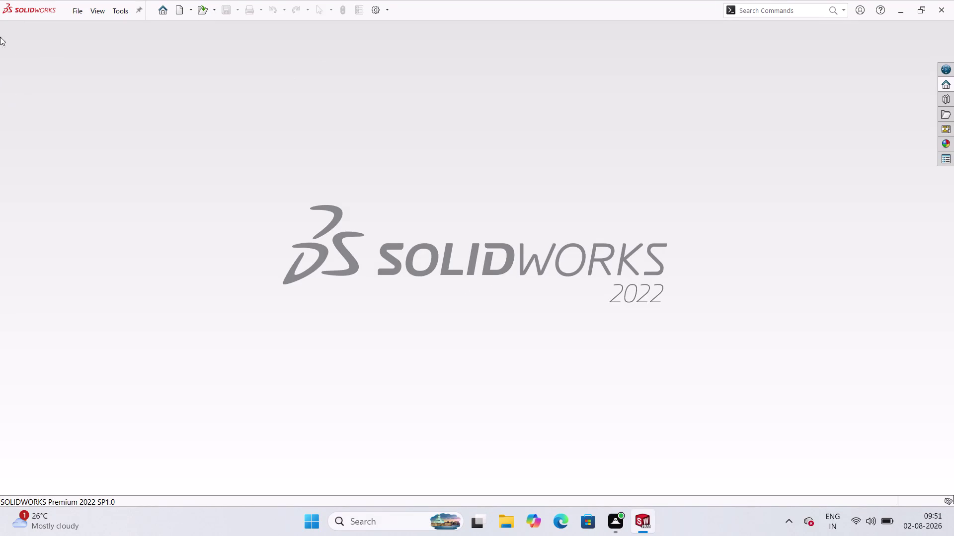
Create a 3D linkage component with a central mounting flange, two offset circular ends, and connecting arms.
Create a new blank Part document (Part3) from the Welcome dialog.
click(77, 9)
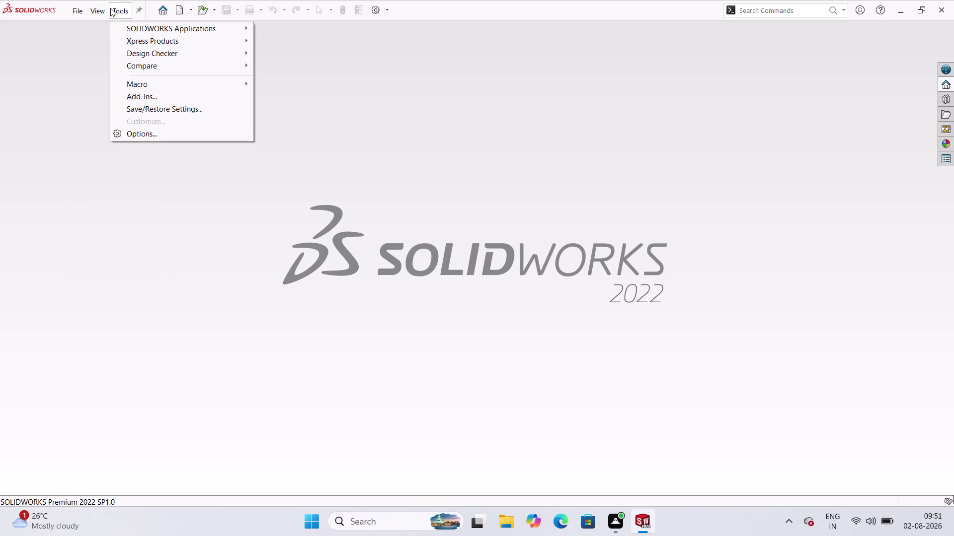
click(169, 12)
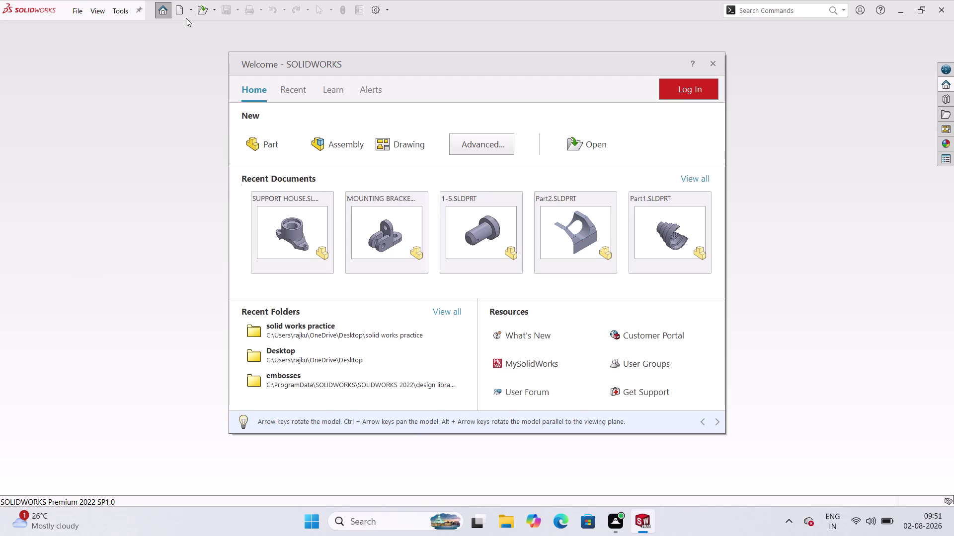
click(181, 11)
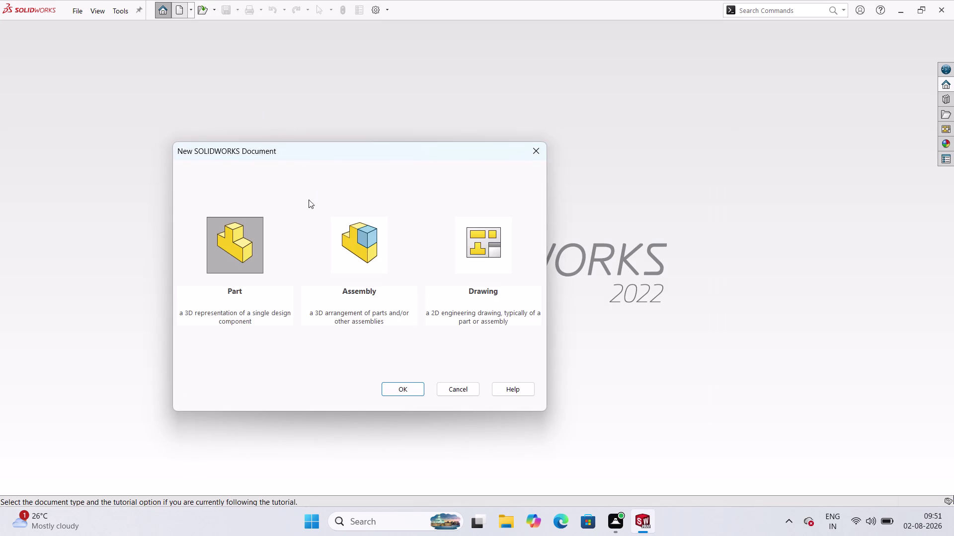
click(239, 240)
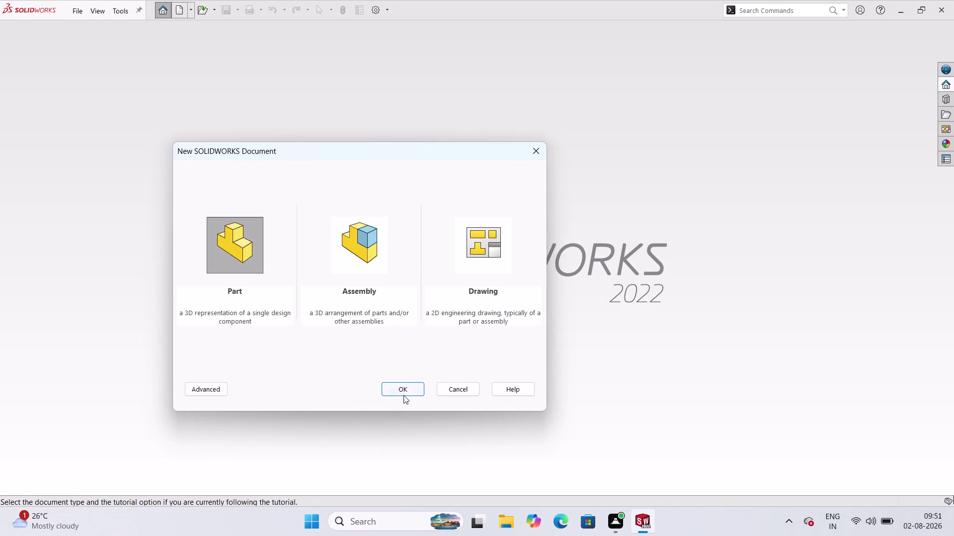
click(405, 391)
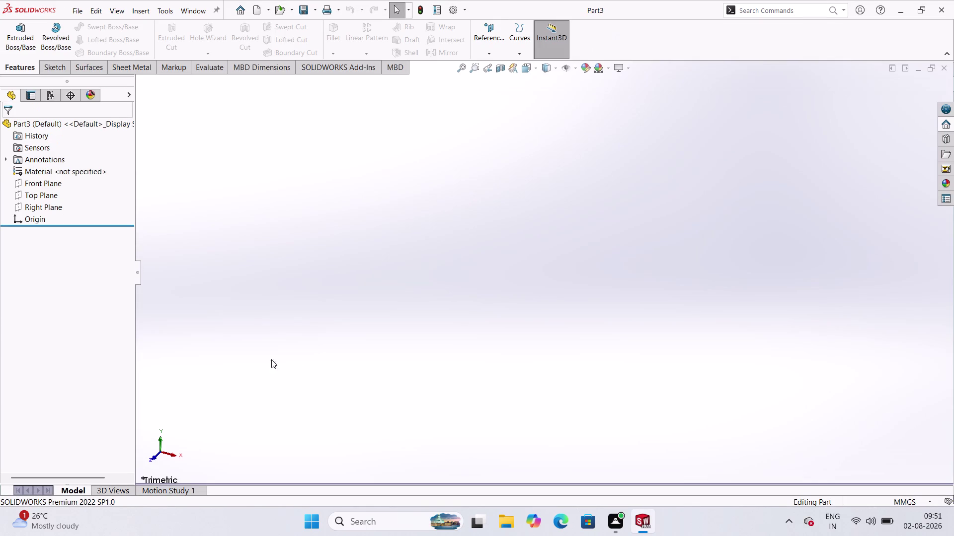
Start Sketch1 on the Top Plane of Part3.
click(53, 72)
click(8, 42)
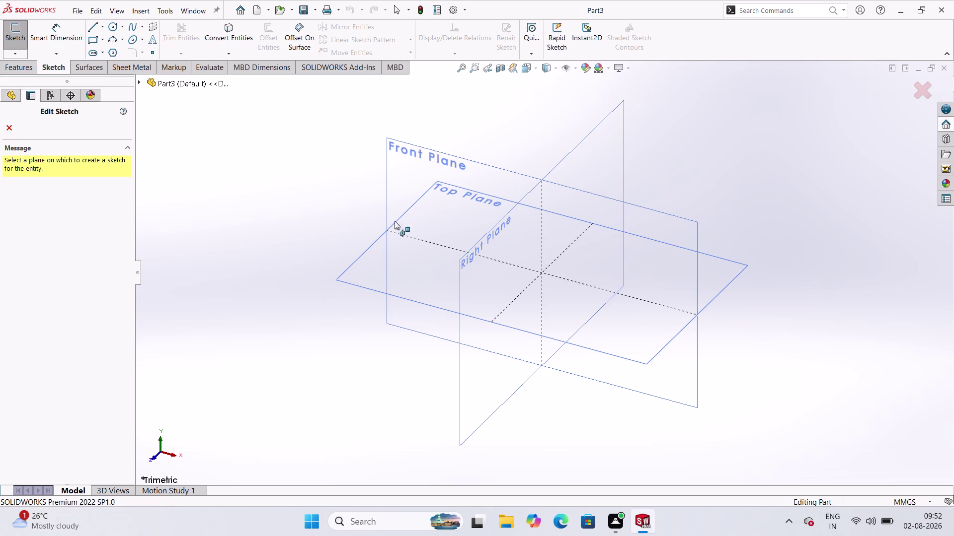
click(422, 276)
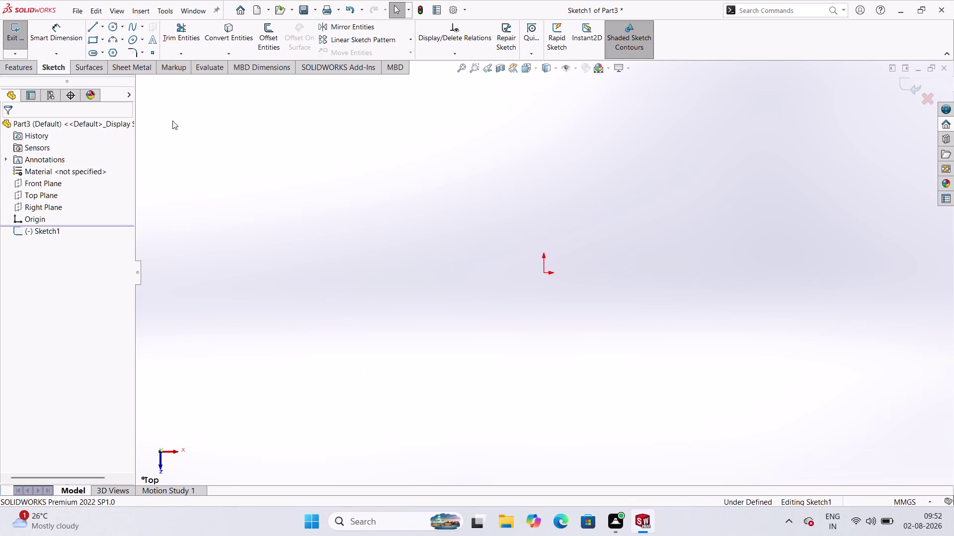
click(102, 27)
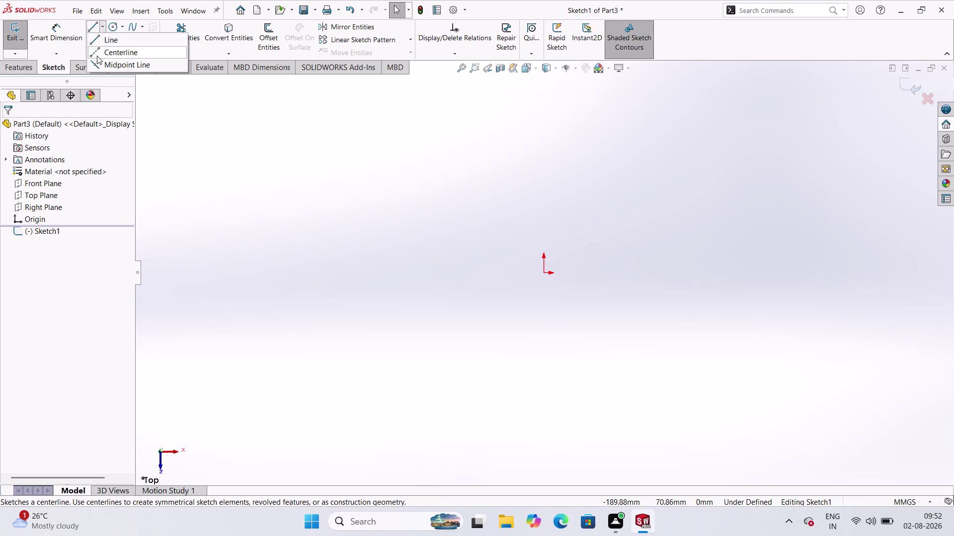
Draw a horizontal centerline through the origin.
click(97, 56)
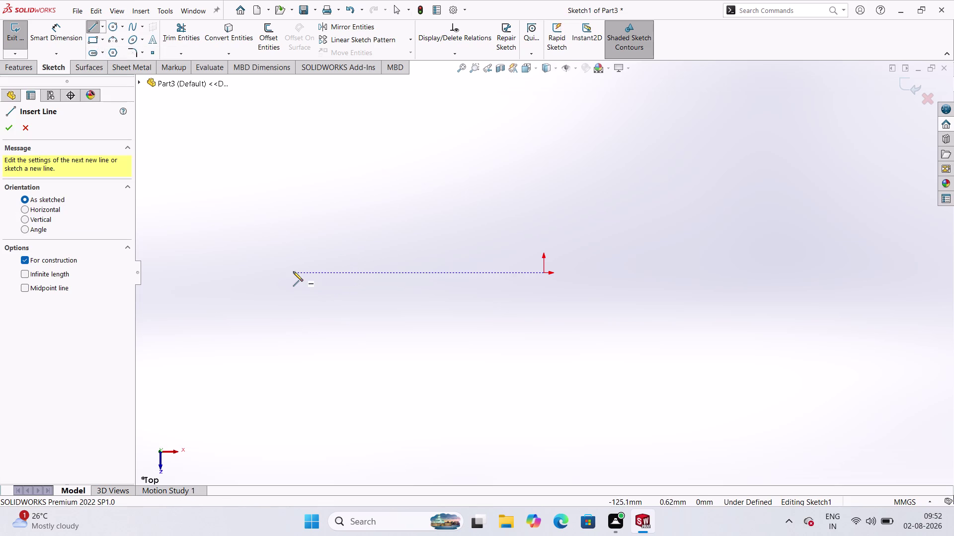
click(292, 272)
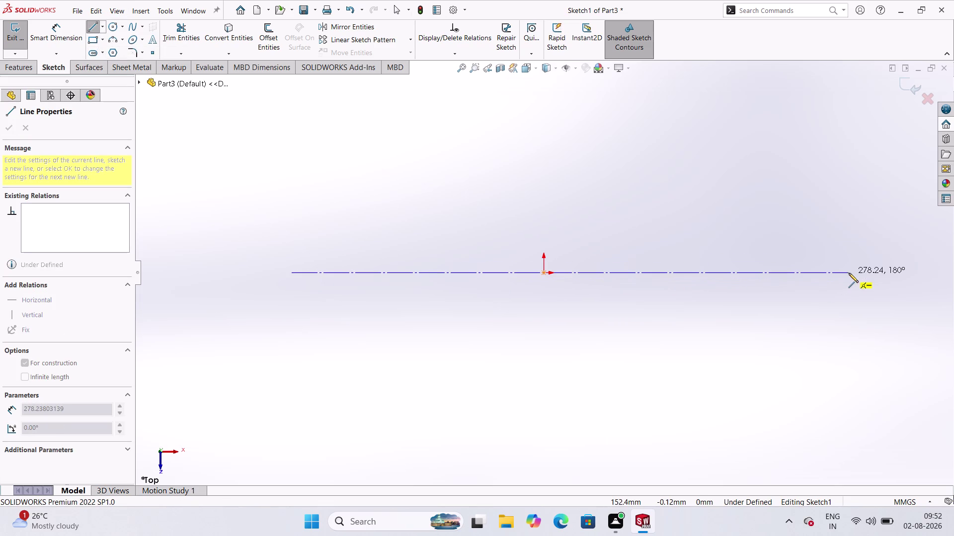
click(850, 273)
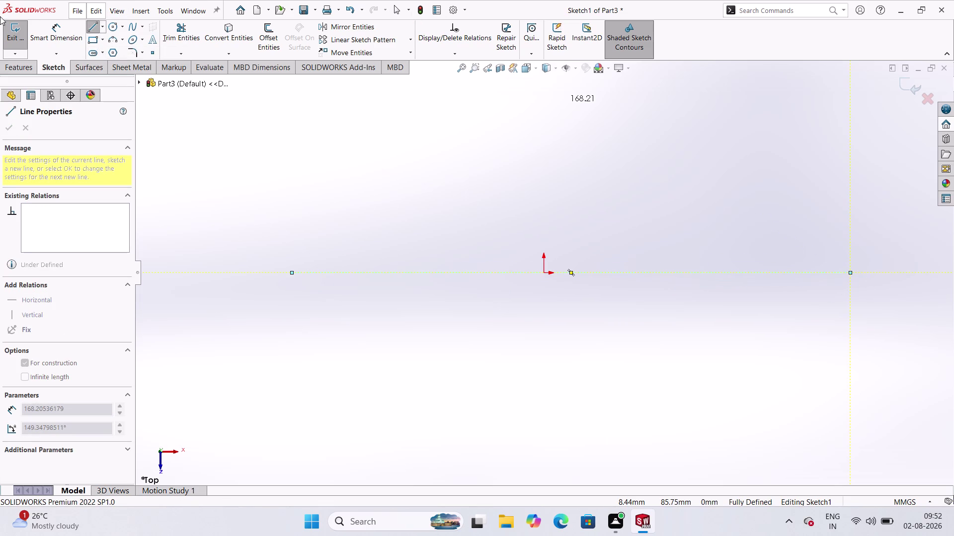
click(103, 23)
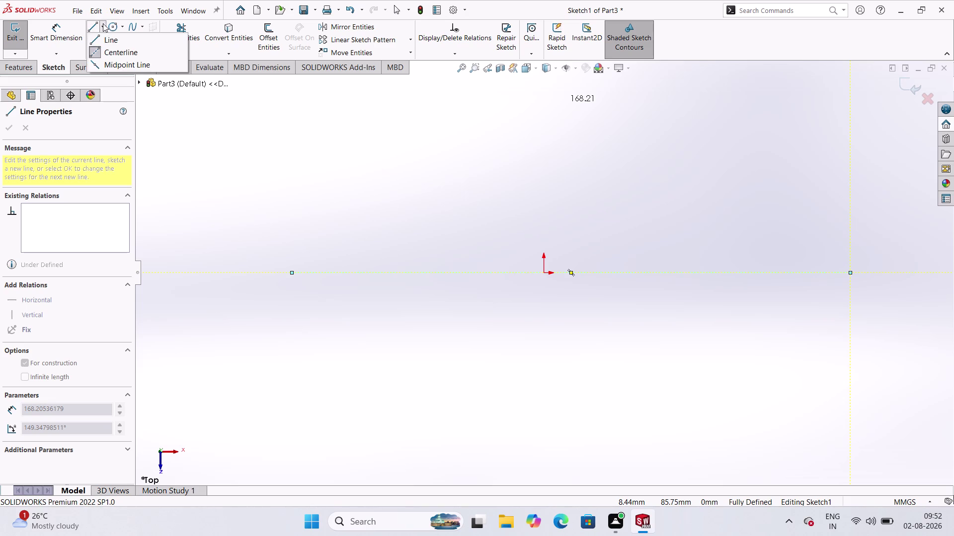
click(103, 47)
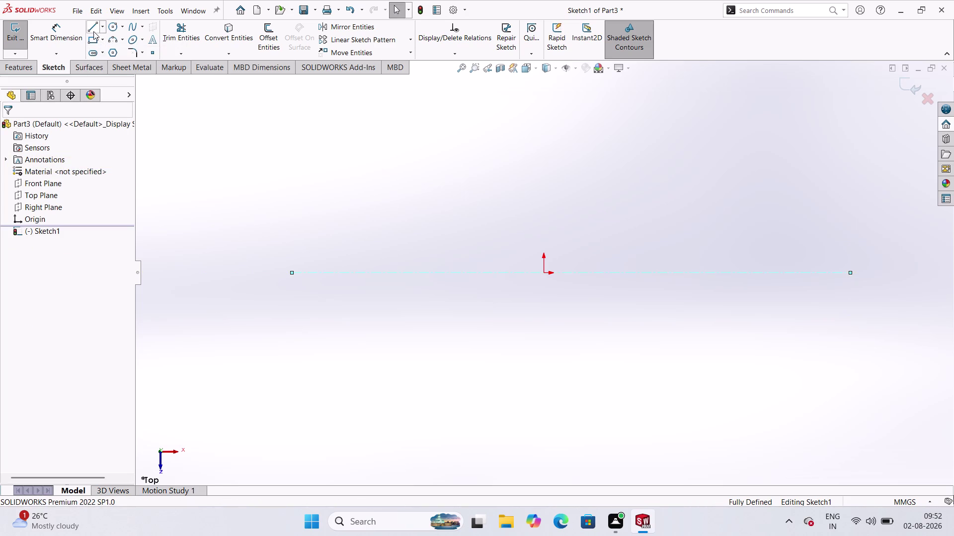
Draw a vertical centerline through the origin, crossing the horizontal one.
click(101, 26)
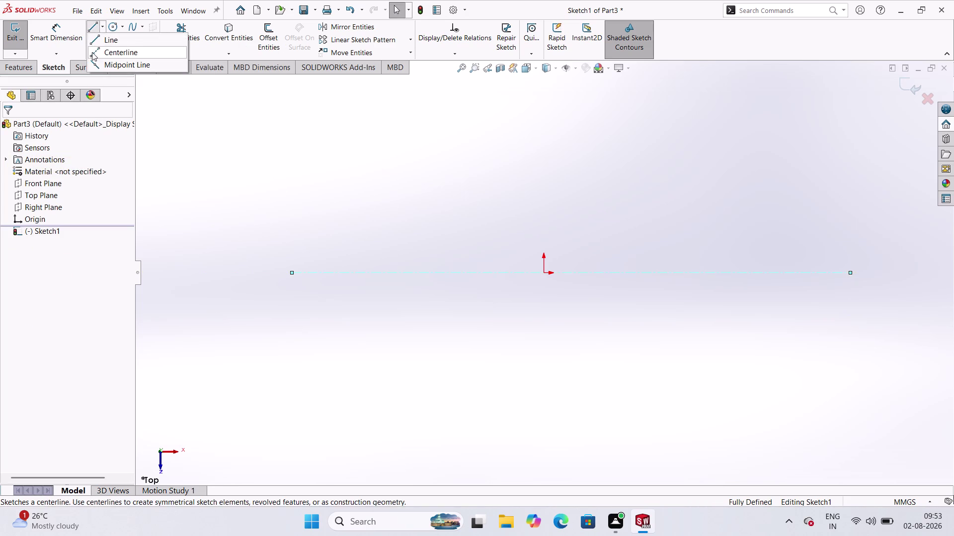
click(92, 52)
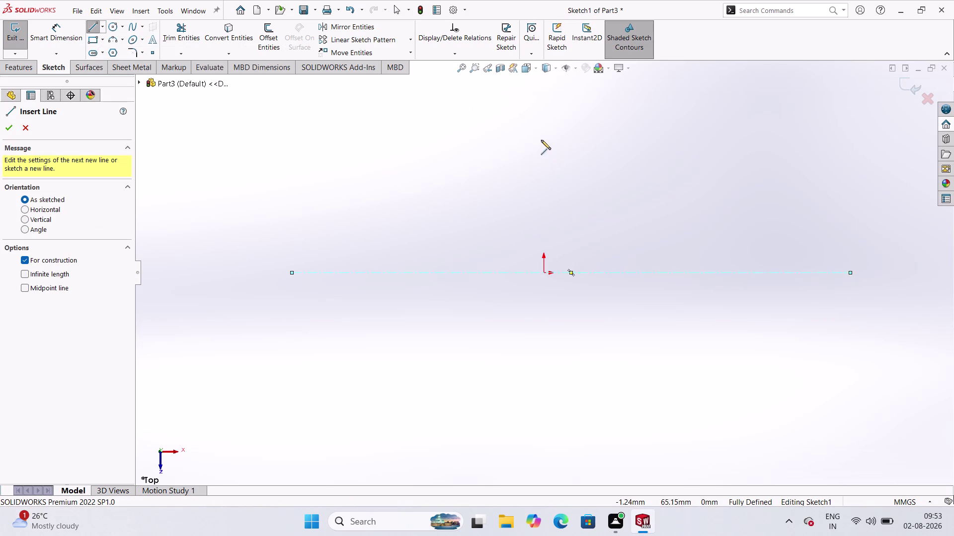
scroll(up, 3)
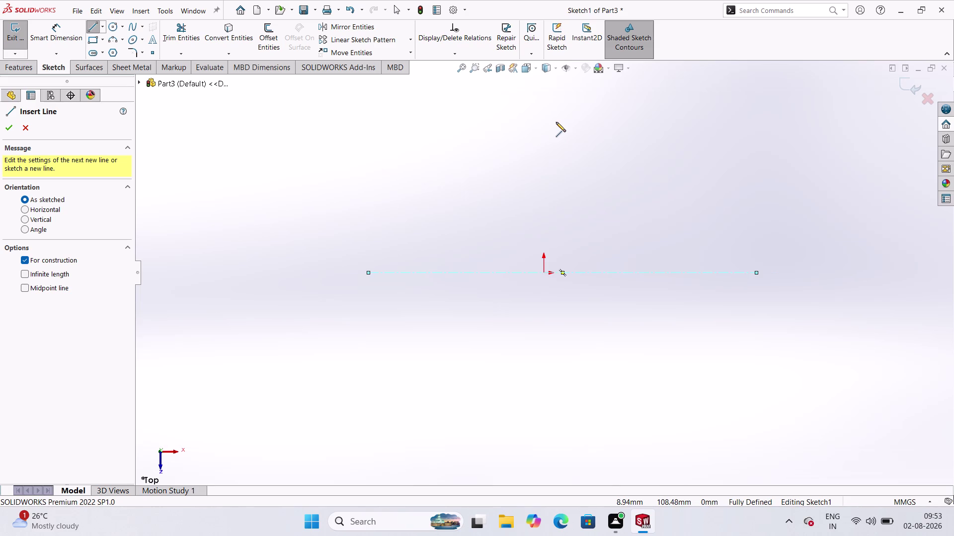
click(545, 124)
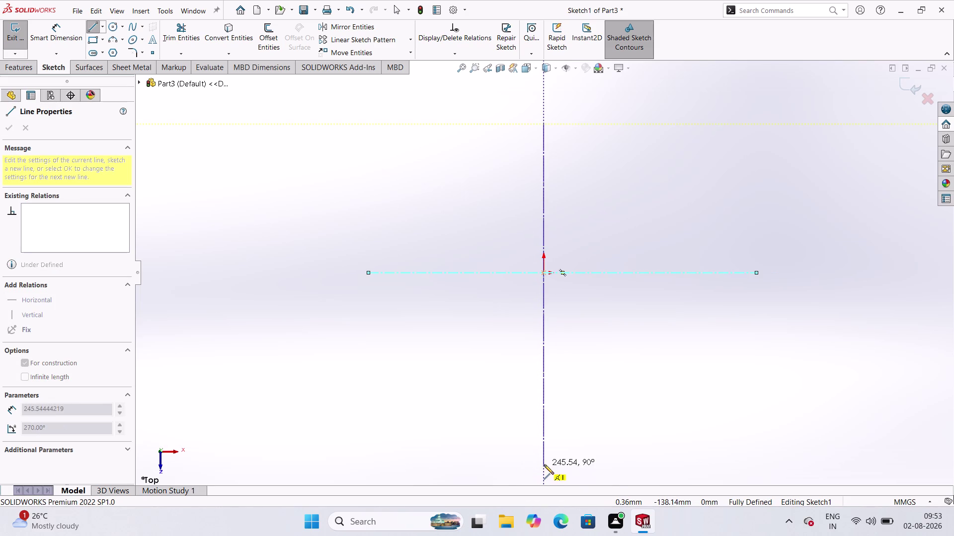
click(544, 446)
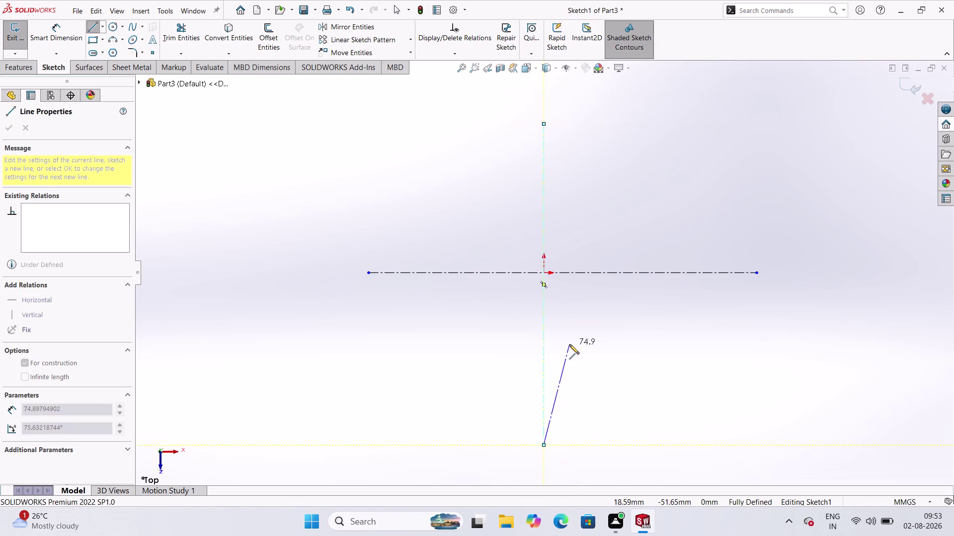
key(Escape)
scroll(down, 3)
scroll(down, 3)
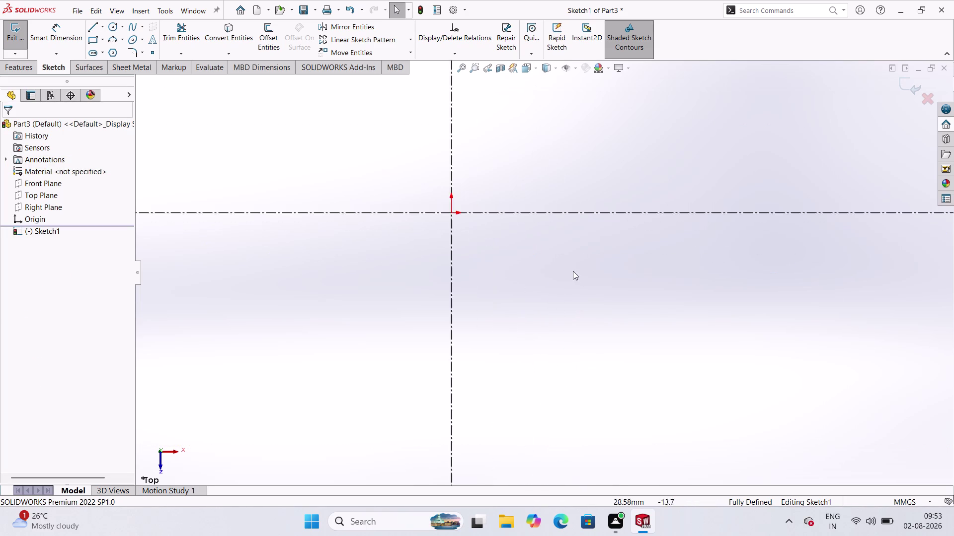
scroll(up, 3)
scroll(down, 3)
scroll(up, 3)
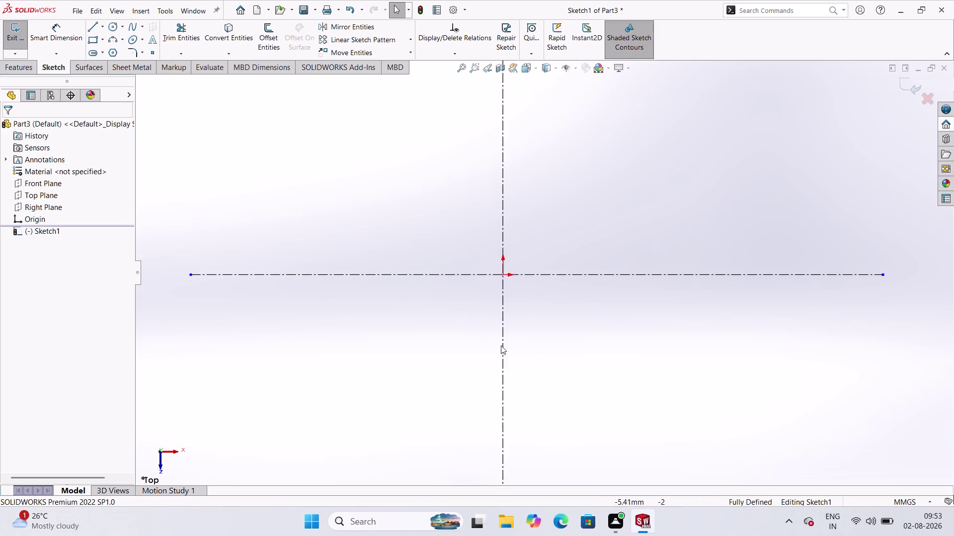
scroll(up, 3)
scroll(down, 3)
scroll(up, 3)
scroll(down, 3)
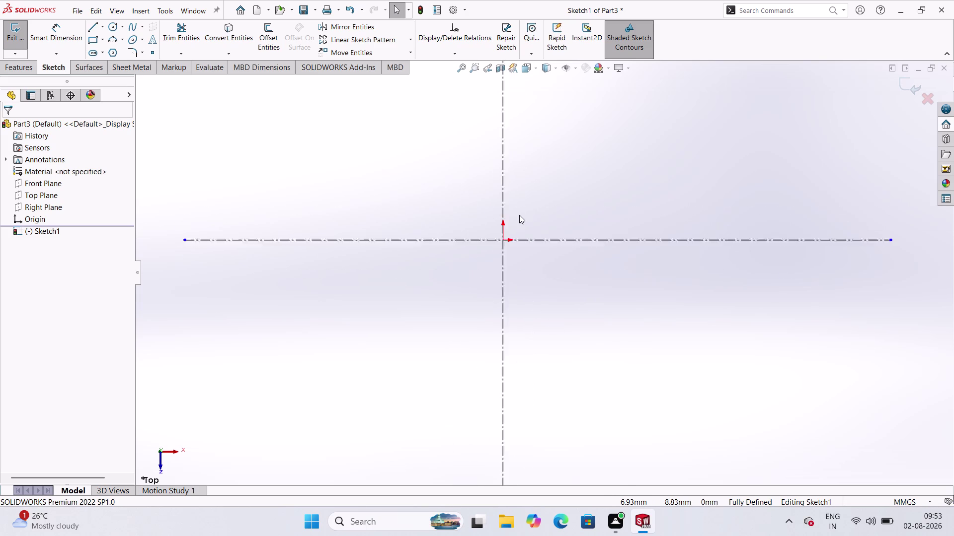
scroll(down, 3)
scroll(up, 3)
scroll(up, 3)
scroll(down, 3)
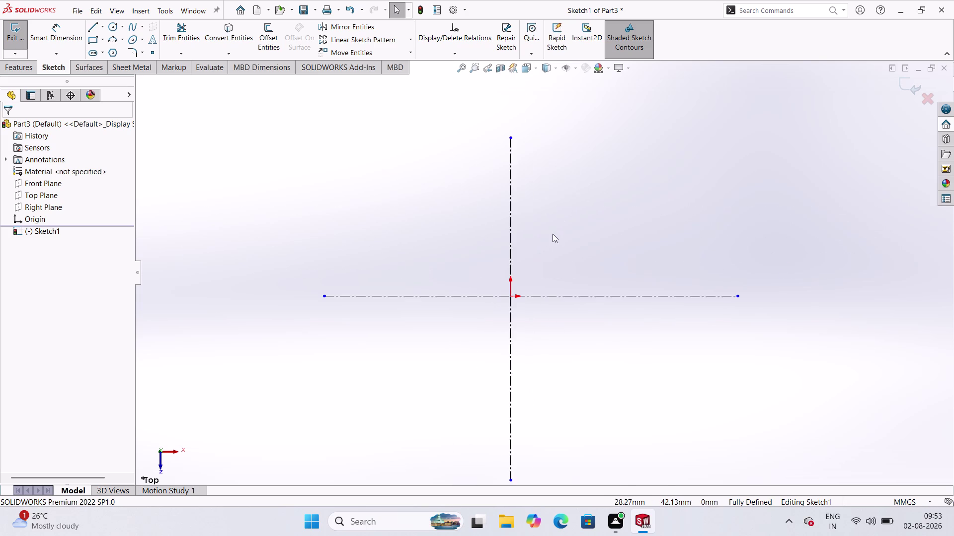
scroll(down, 3)
scroll(up, 3)
scroll(down, 3)
scroll(up, 3)
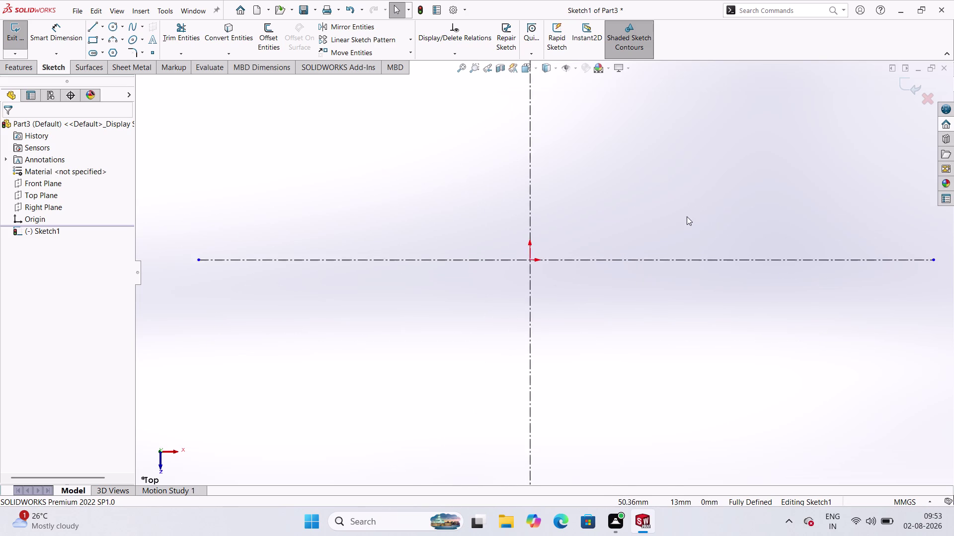
scroll(down, 3)
scroll(up, 3)
scroll(down, 3)
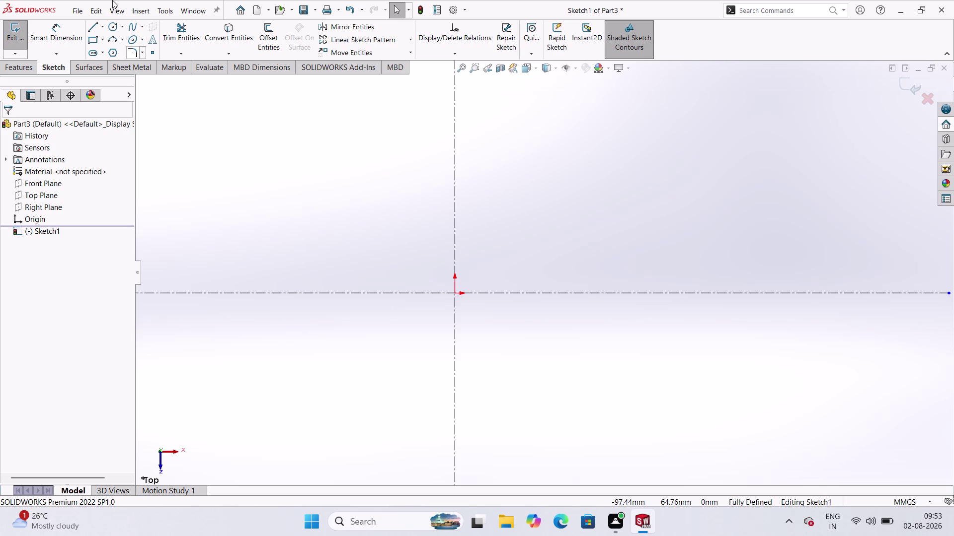
click(114, 30)
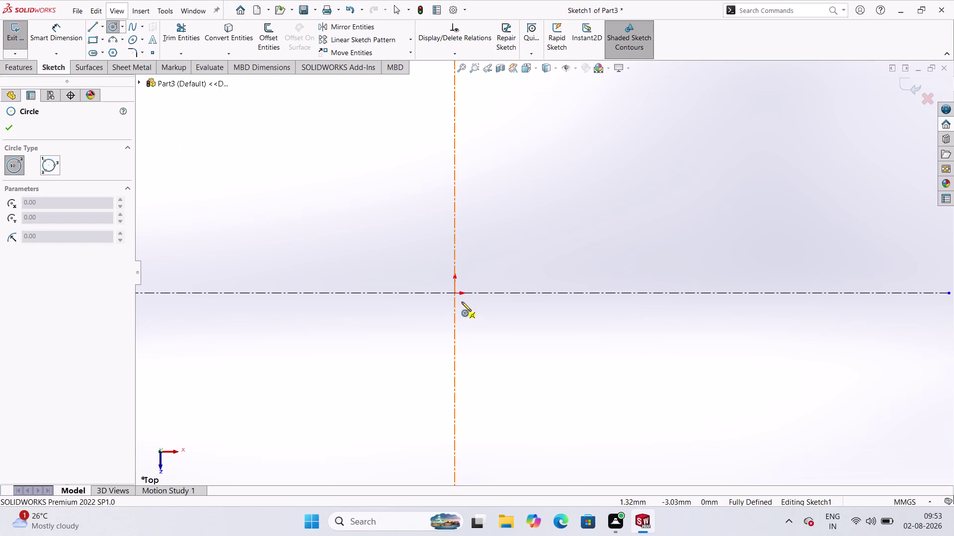
Draw a circle centred on the origin and dimension it to Ø100 mm.
click(453, 294)
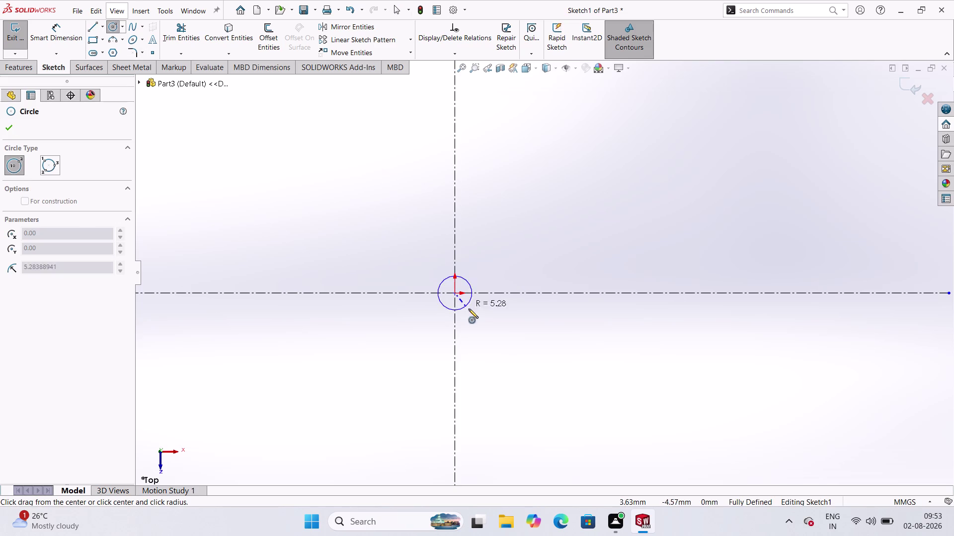
click(498, 352)
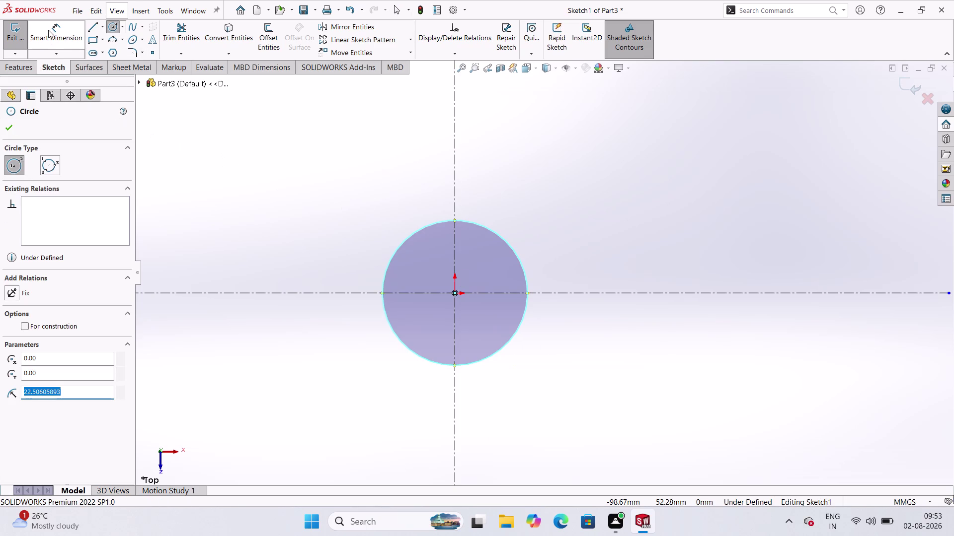
click(63, 41)
click(510, 341)
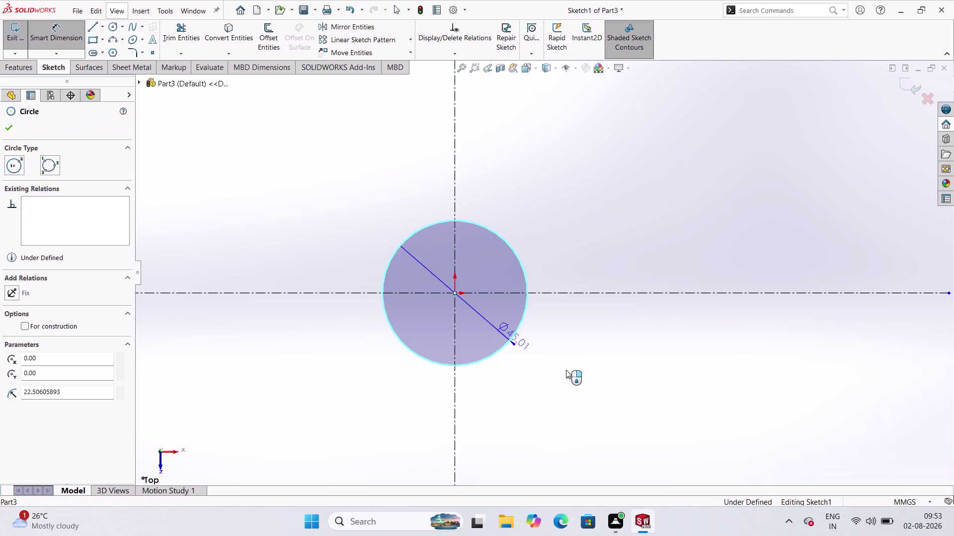
click(626, 403)
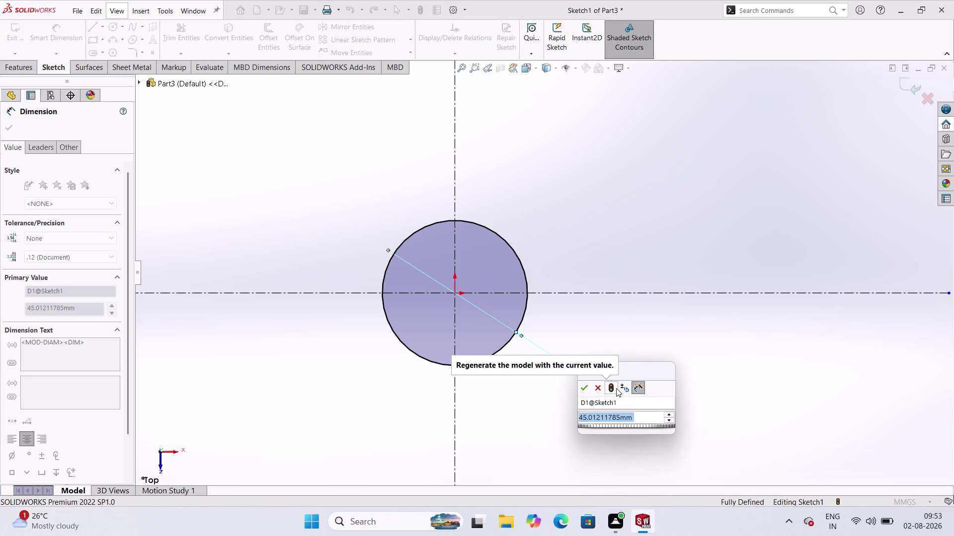
text(100)
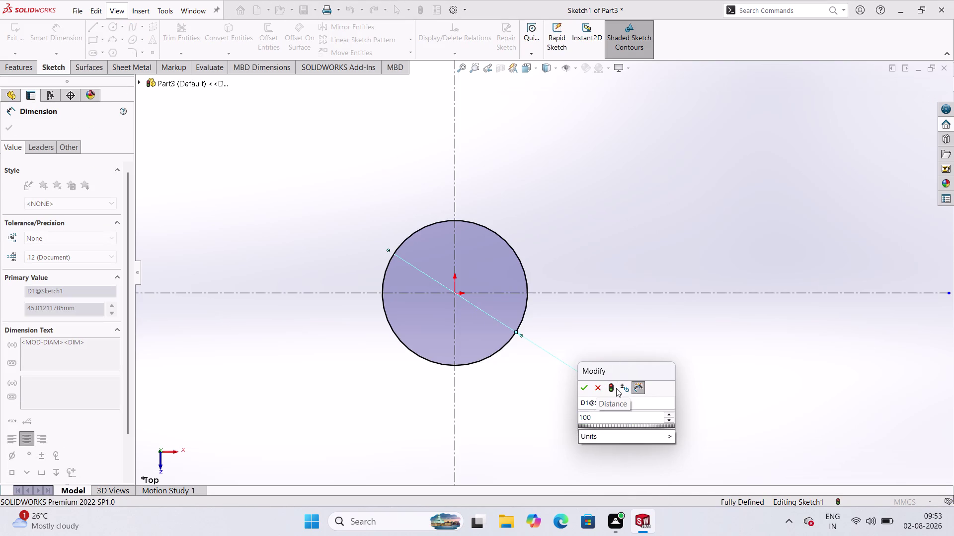
key(Return)
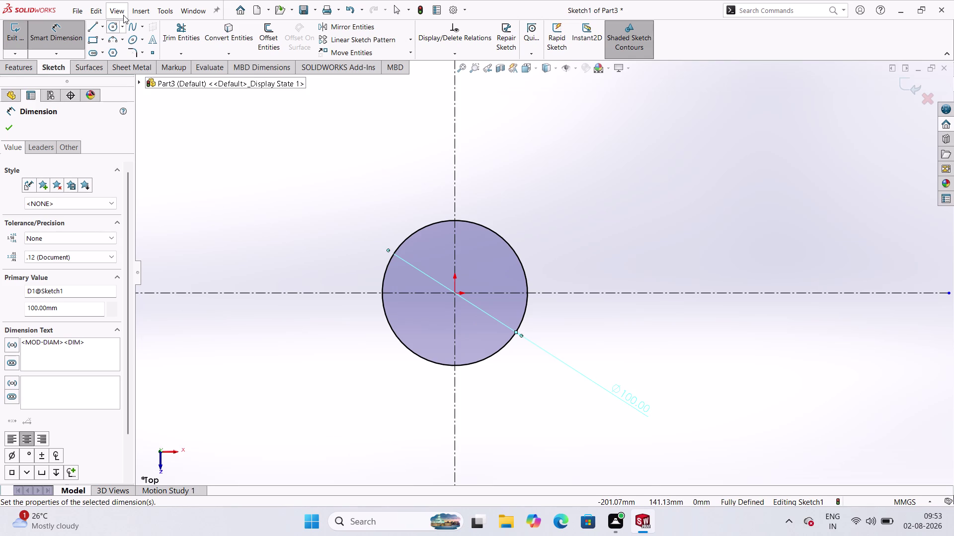
scroll(up, 3)
scroll(down, 3)
scroll(down, 3)
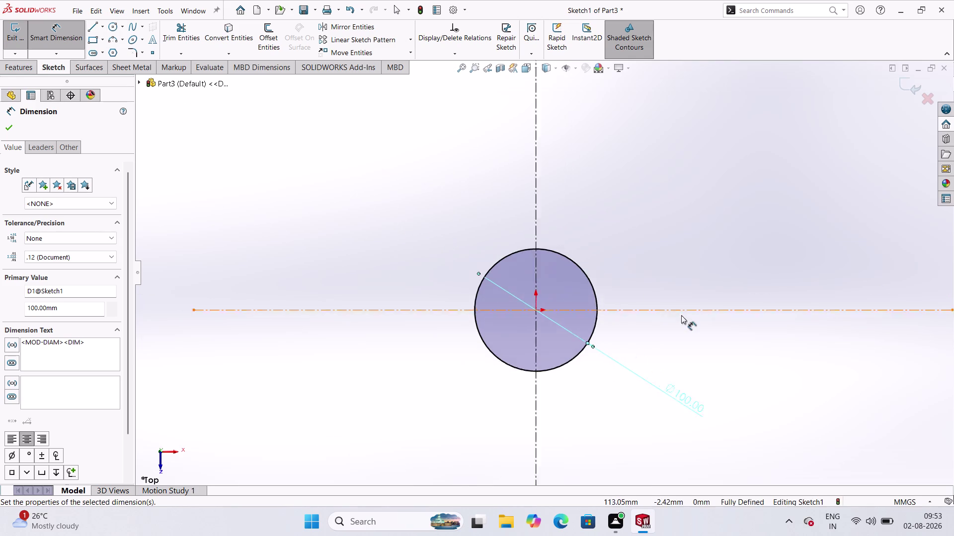
scroll(down, 3)
scroll(up, 3)
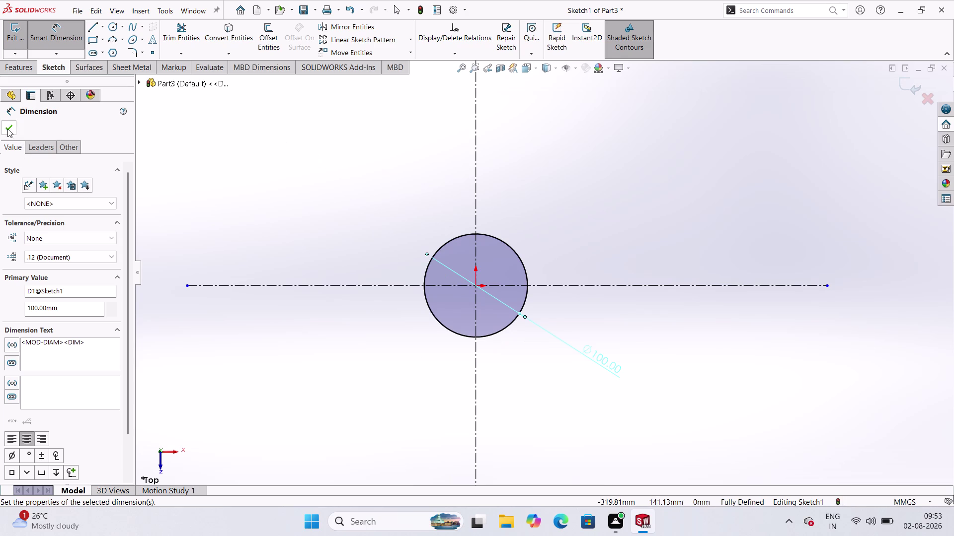
click(111, 28)
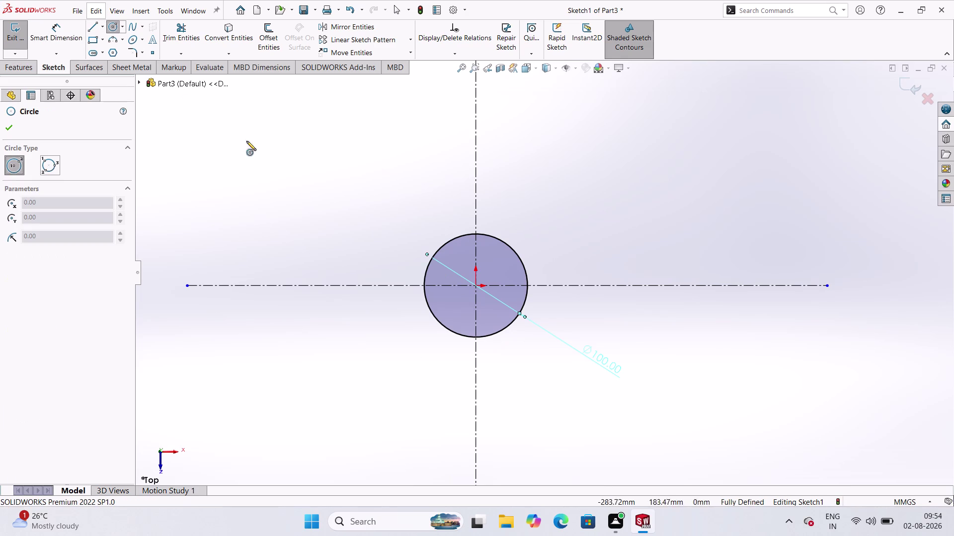
Draw a second circle at the origin and dimension it to Ø80 mm.
scroll(down, 3)
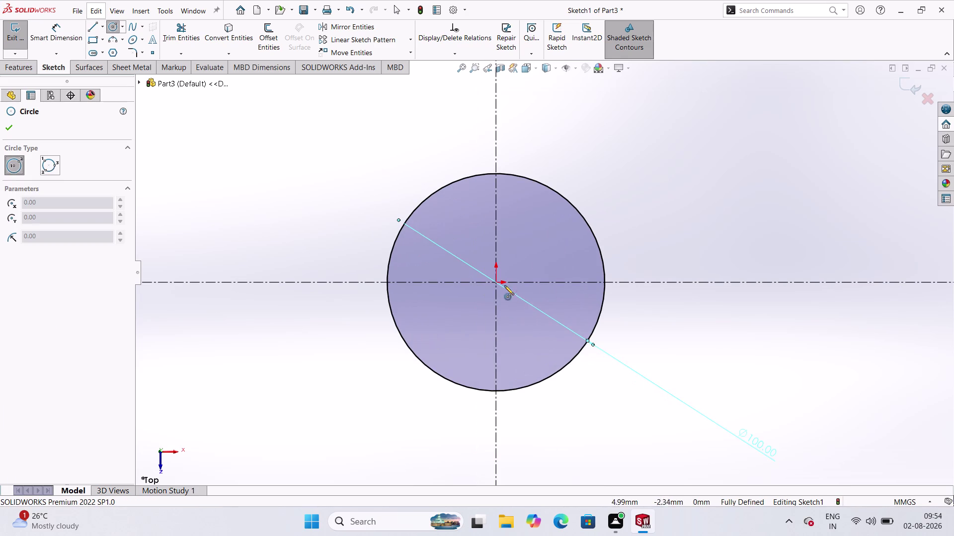
click(497, 283)
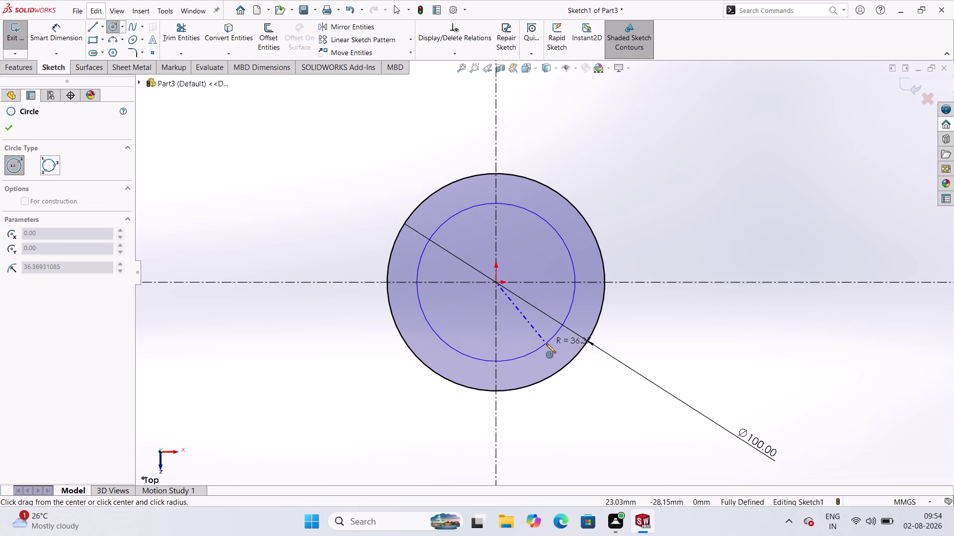
click(542, 339)
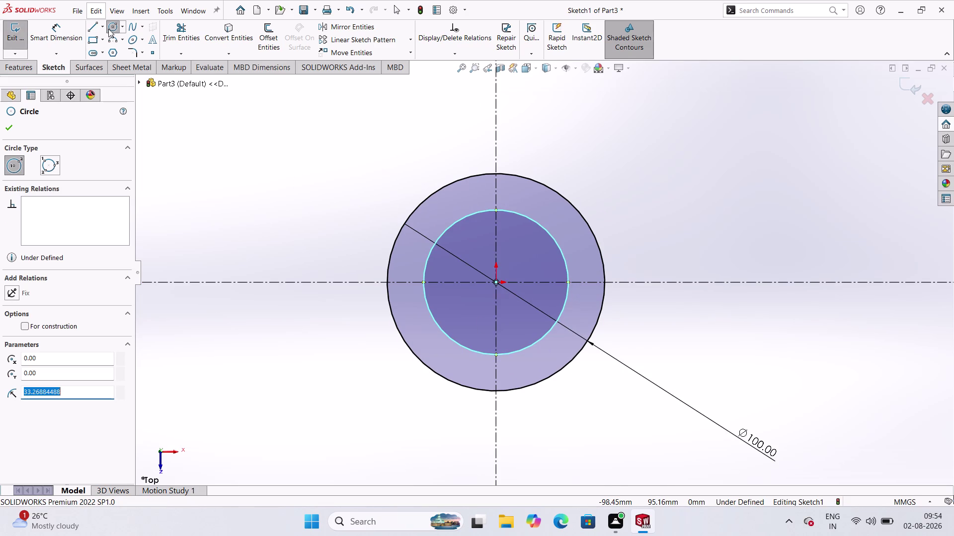
click(65, 36)
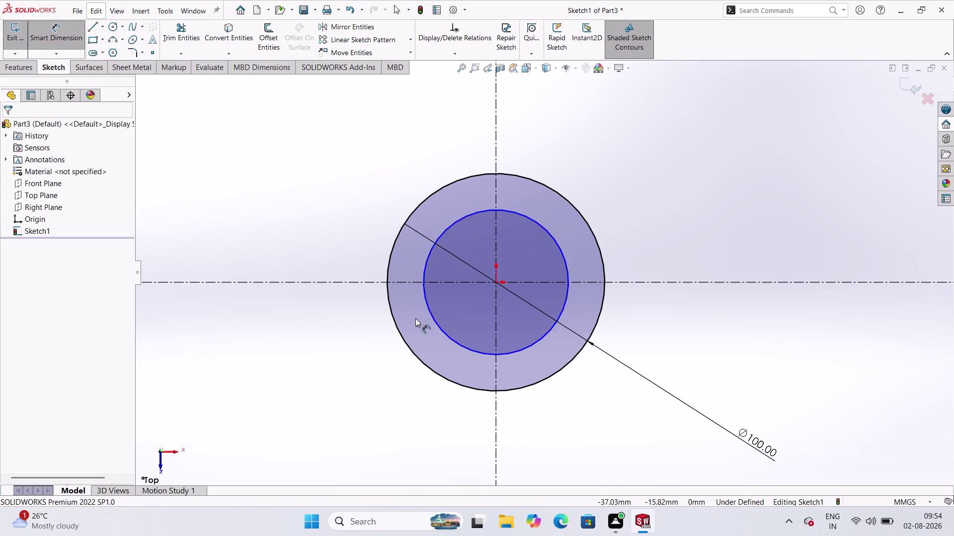
click(450, 341)
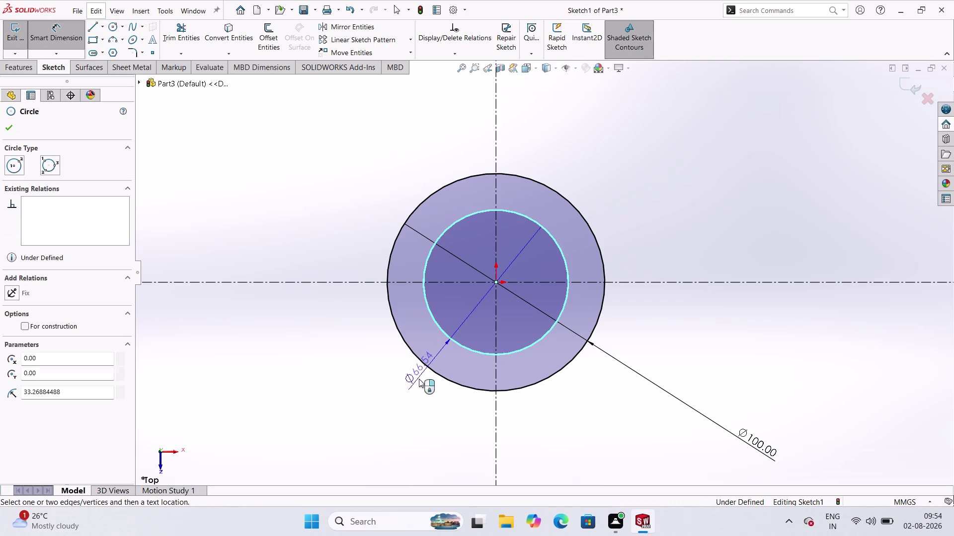
click(405, 393)
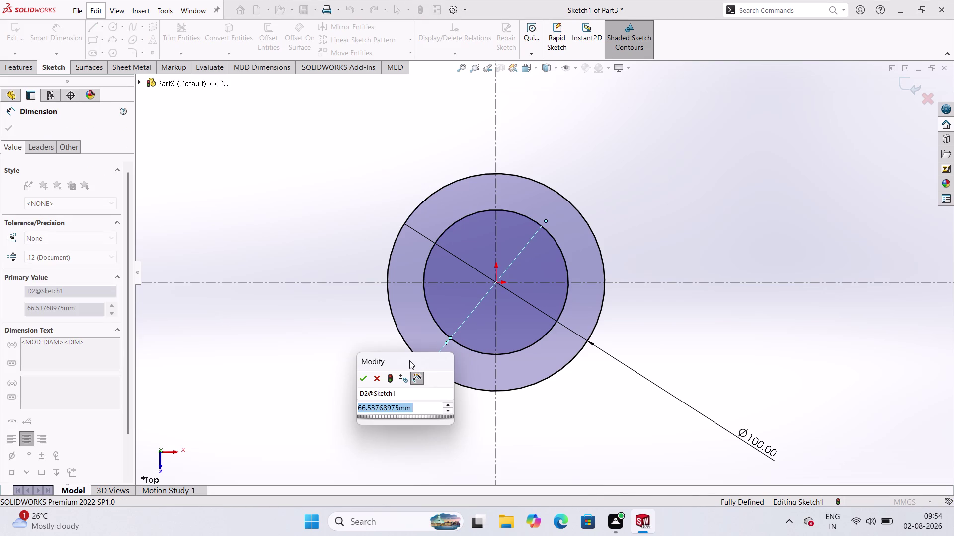
text(80)
key(Return)
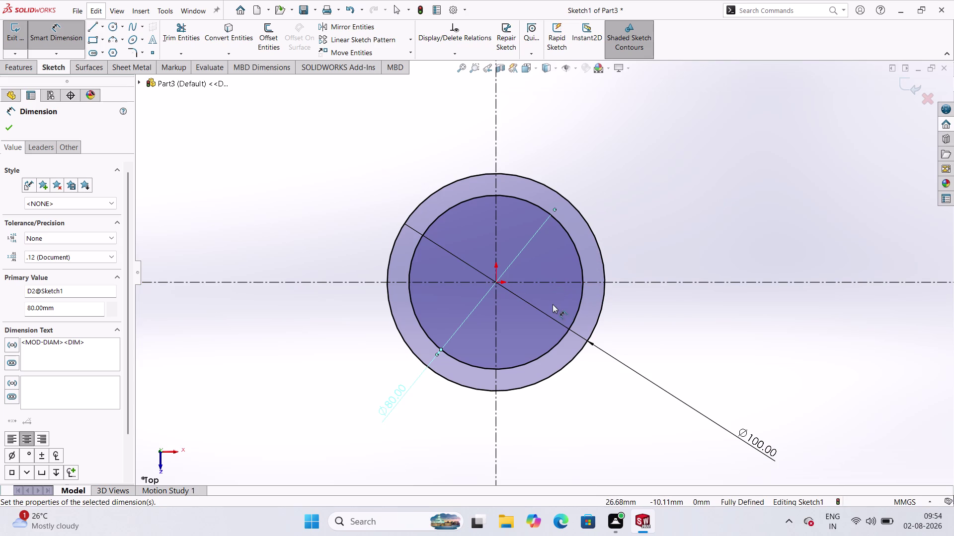
scroll(up, 3)
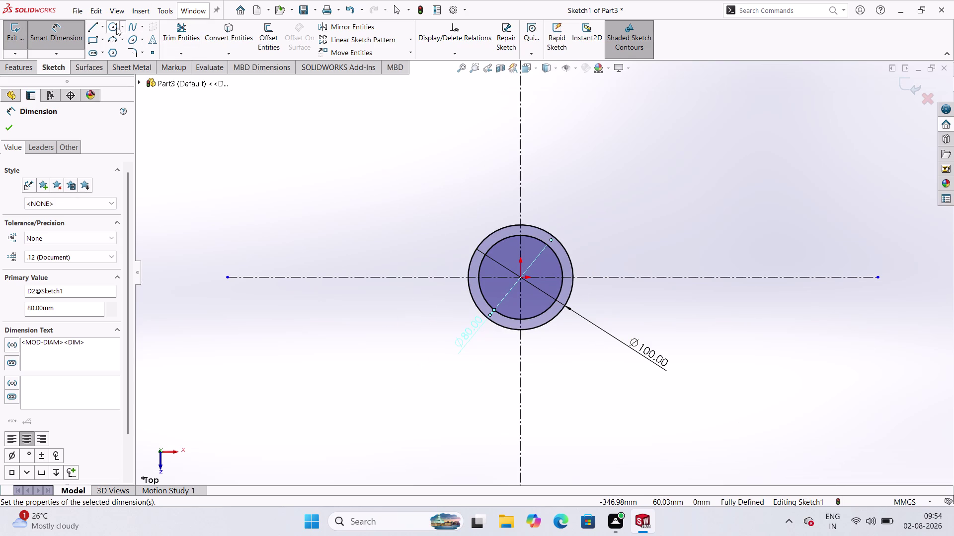
click(115, 31)
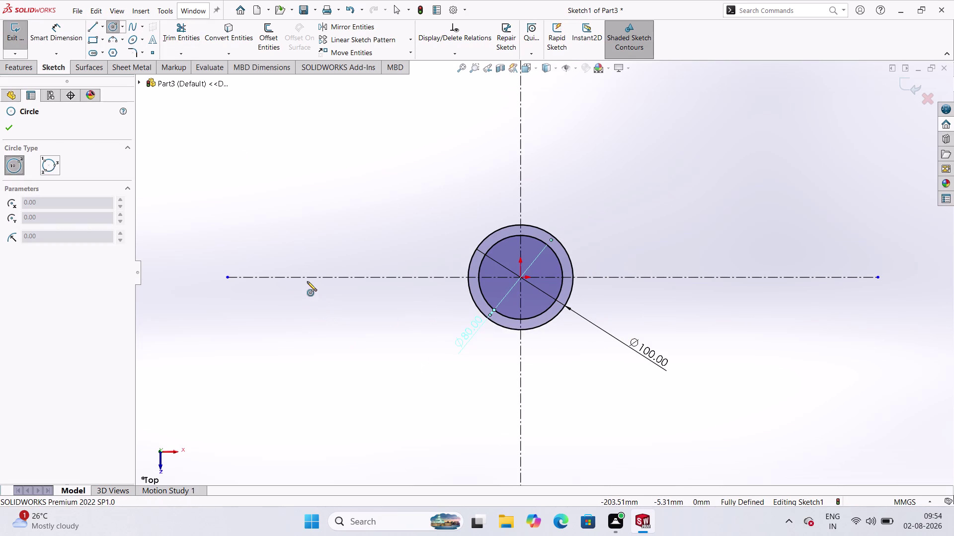
Draw a circle on the horizontal centerline left of the origin and start dimensioning it.
click(308, 277)
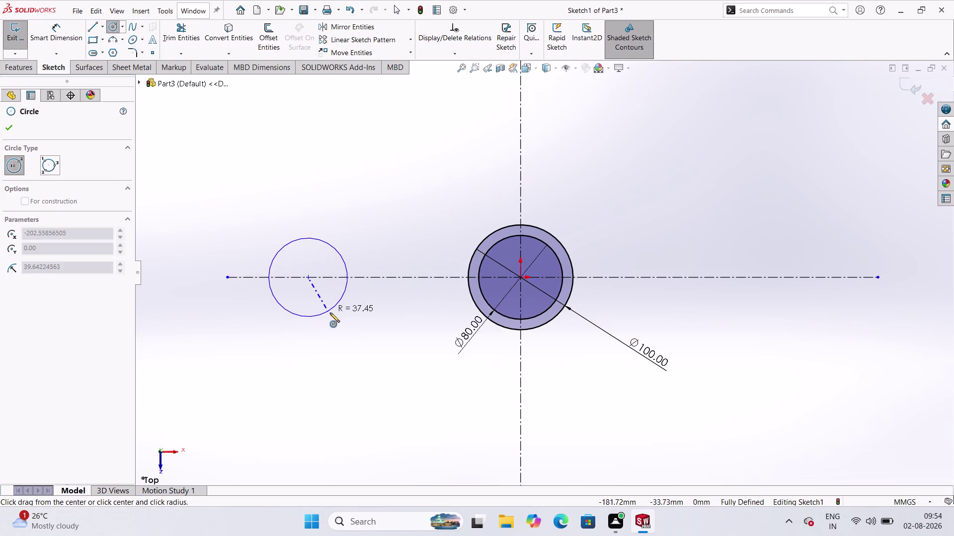
click(326, 308)
click(76, 28)
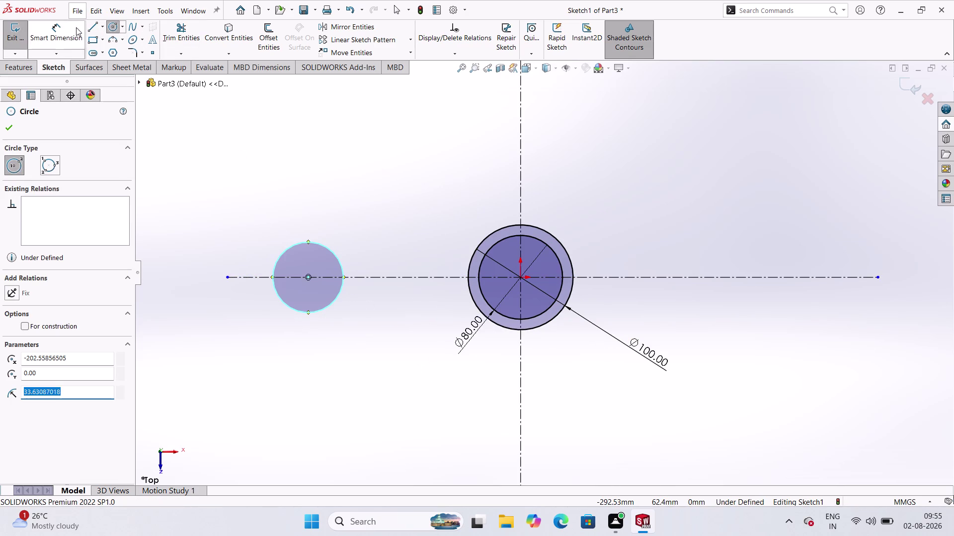
click(289, 307)
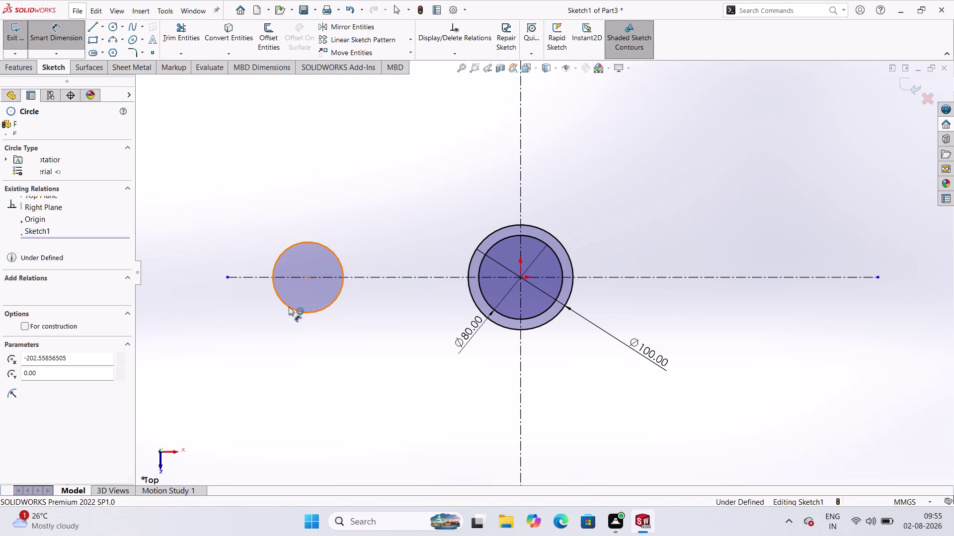
click(205, 302)
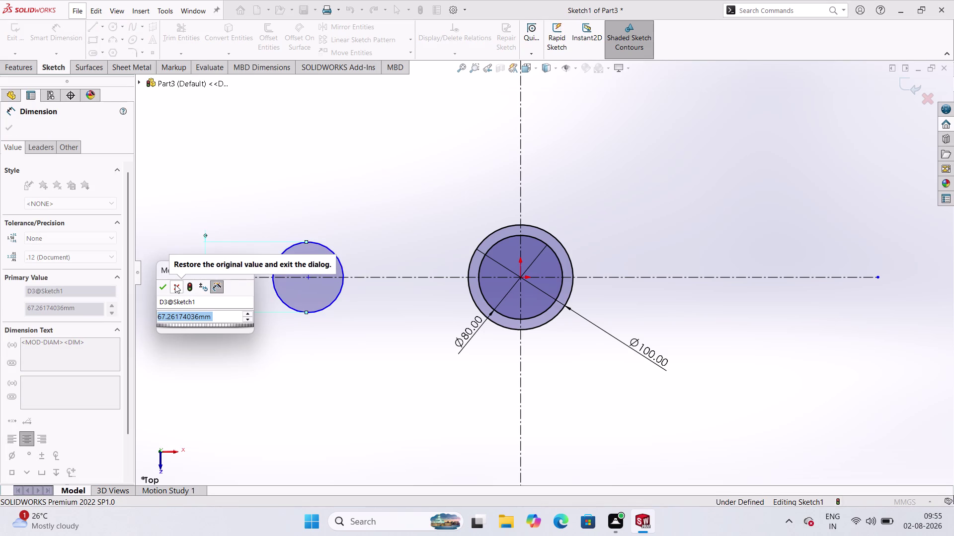
Set the left circle's diameter to 60 mm.
text(60)
key(Return)
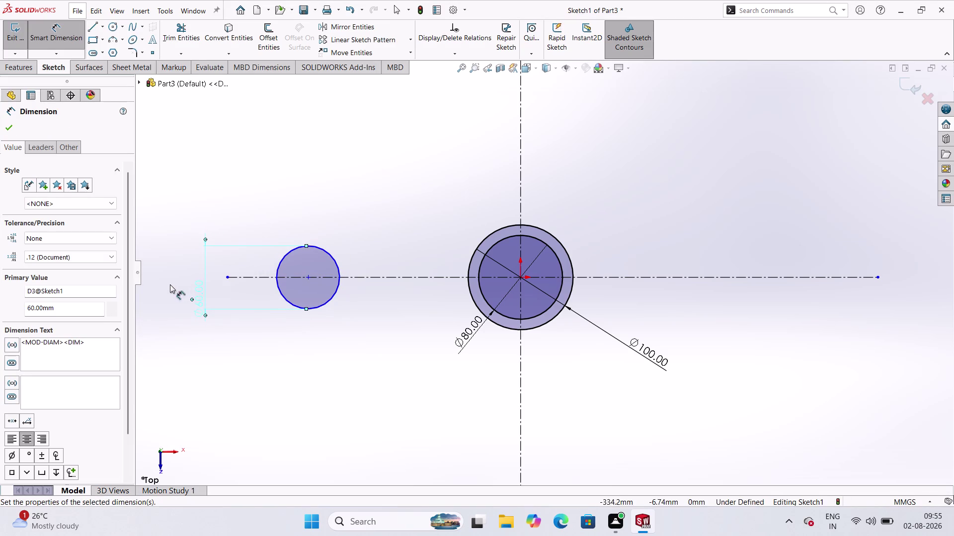
click(230, 363)
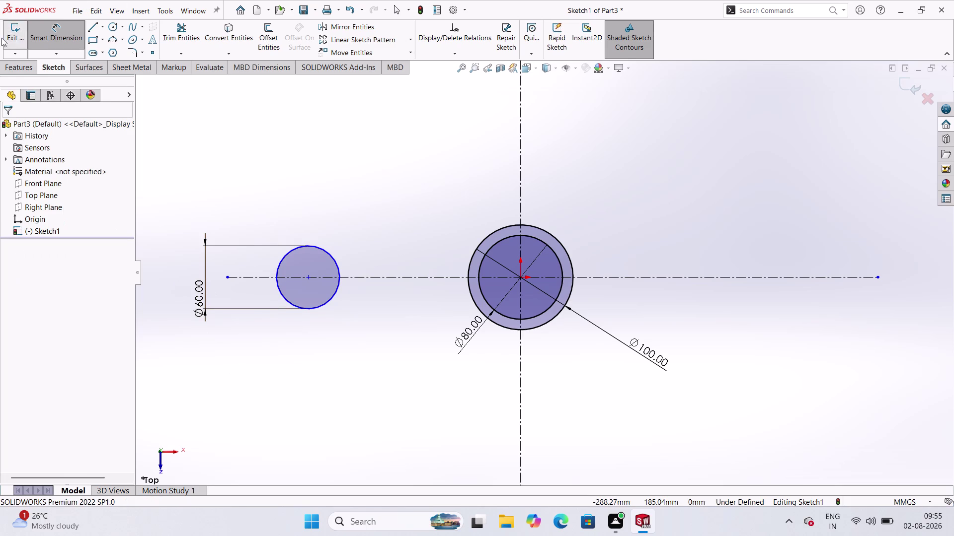
Start a distance dimension from the left circle's centre to the origin.
click(109, 28)
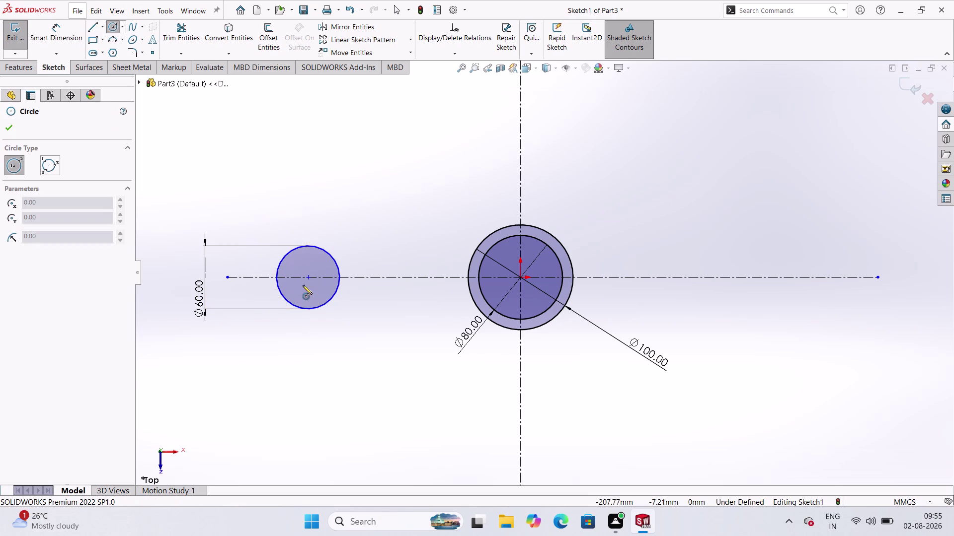
click(310, 276)
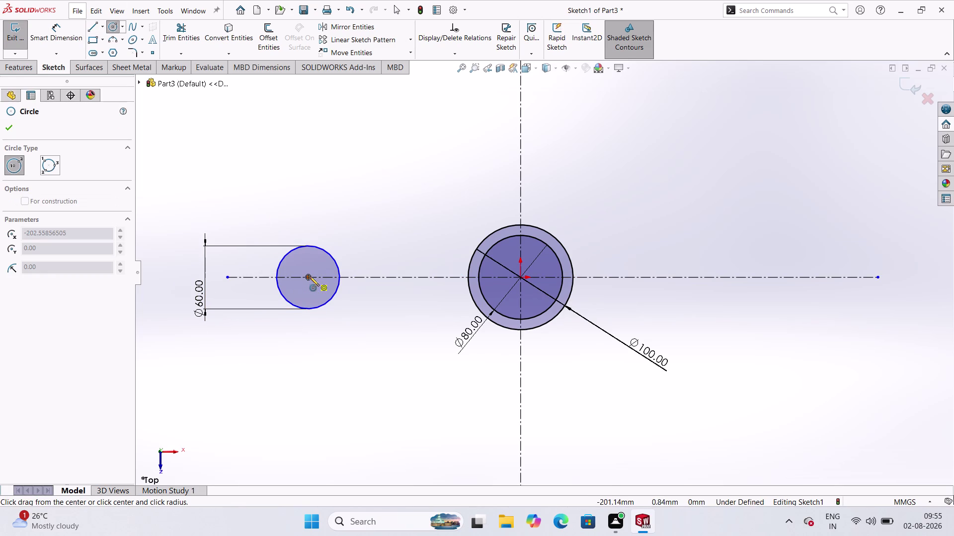
key(Escape)
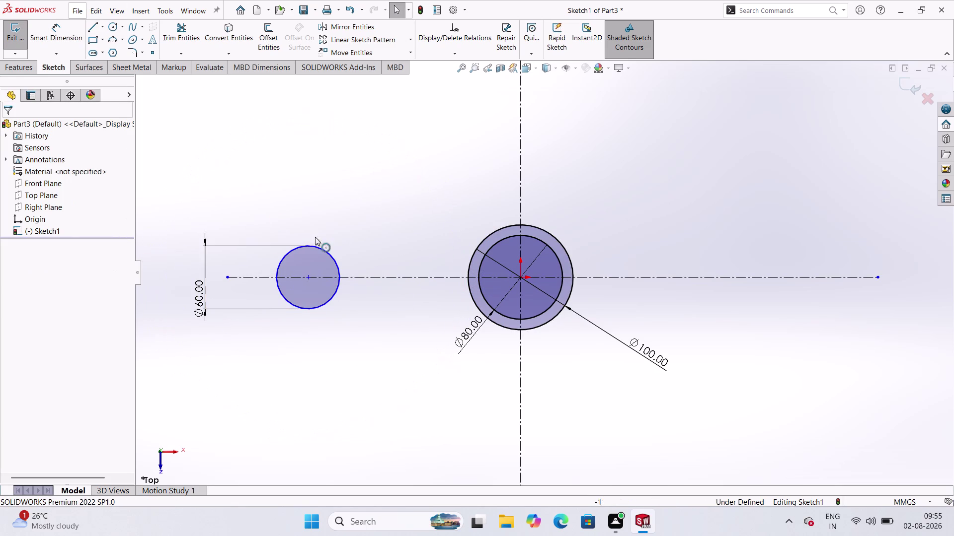
click(68, 34)
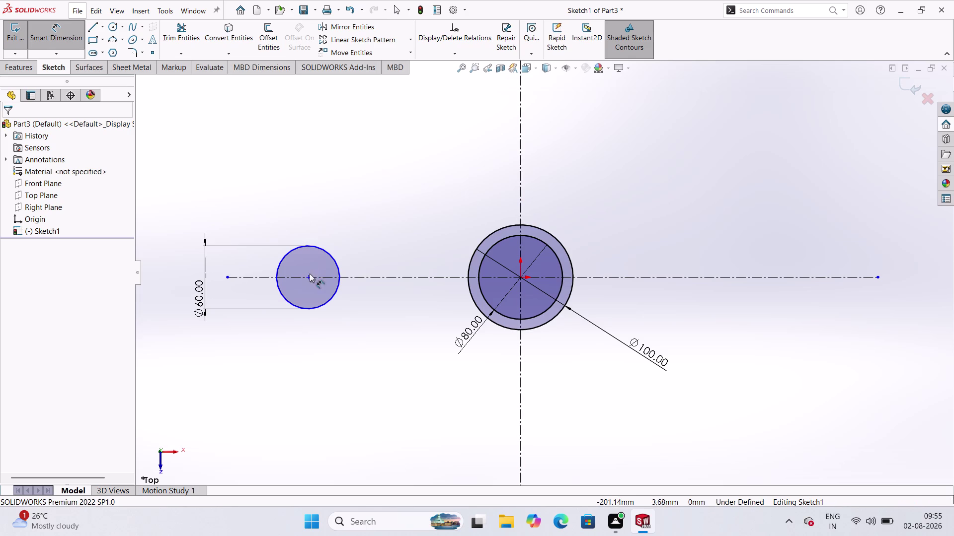
click(309, 276)
click(519, 276)
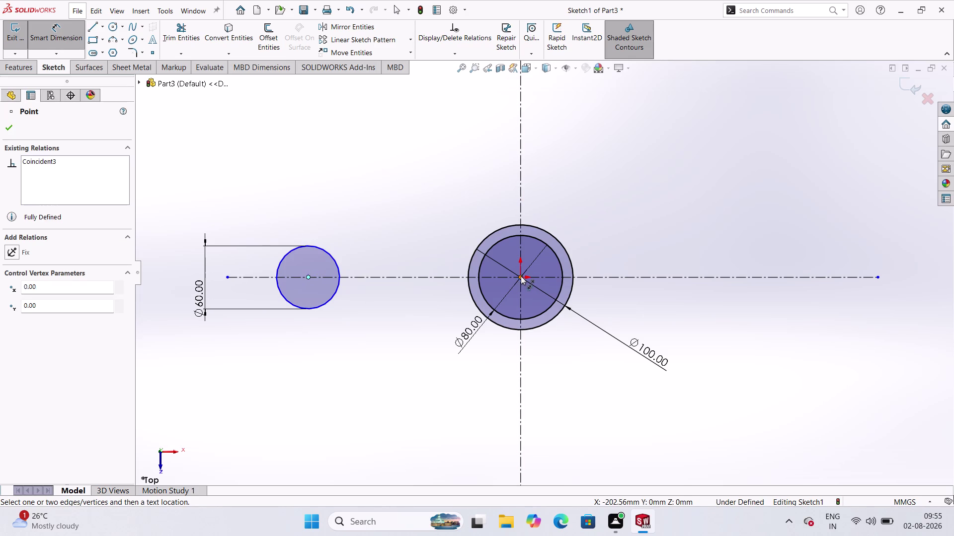
click(413, 297)
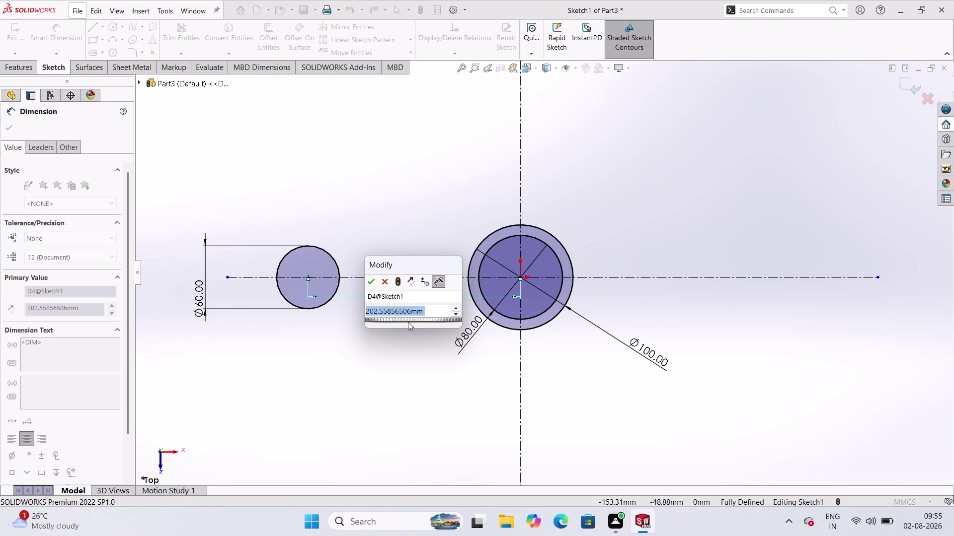
Set the left circle's centre distance from the origin to 108 mm.
click(311, 337)
click(371, 282)
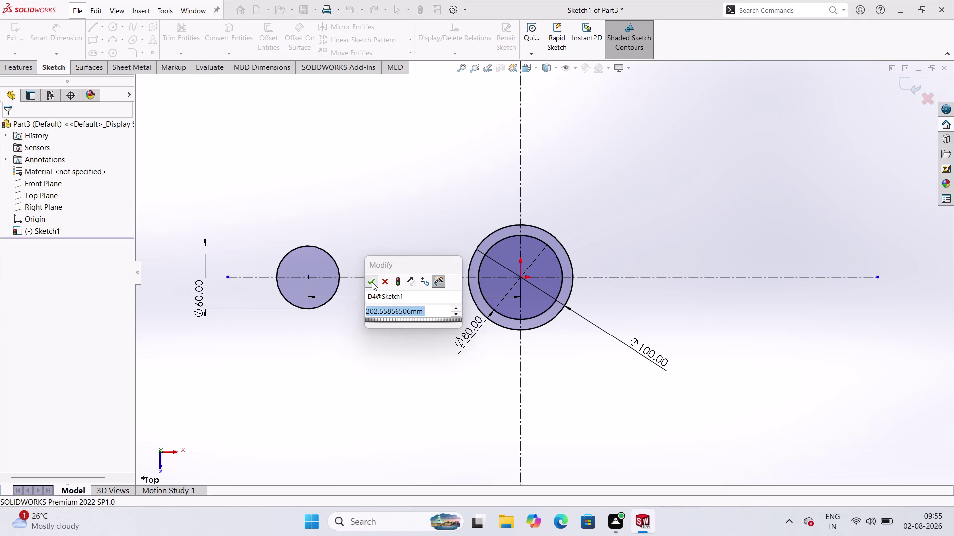
click(393, 363)
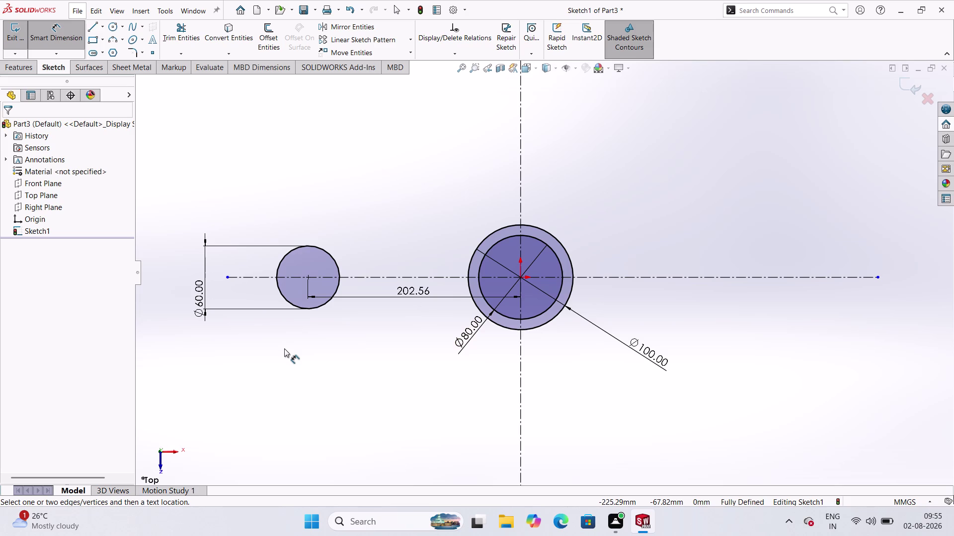
double_click(407, 288)
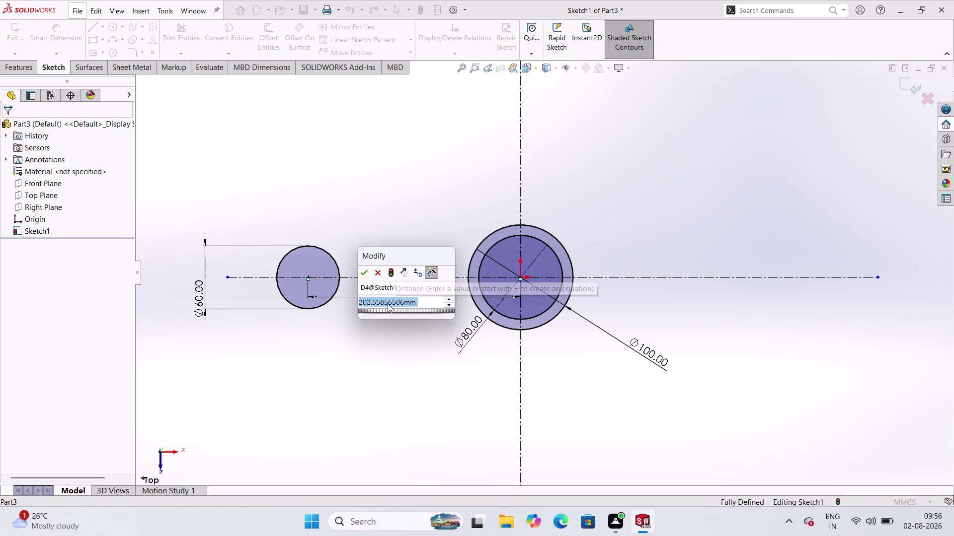
text(108)
key(Return)
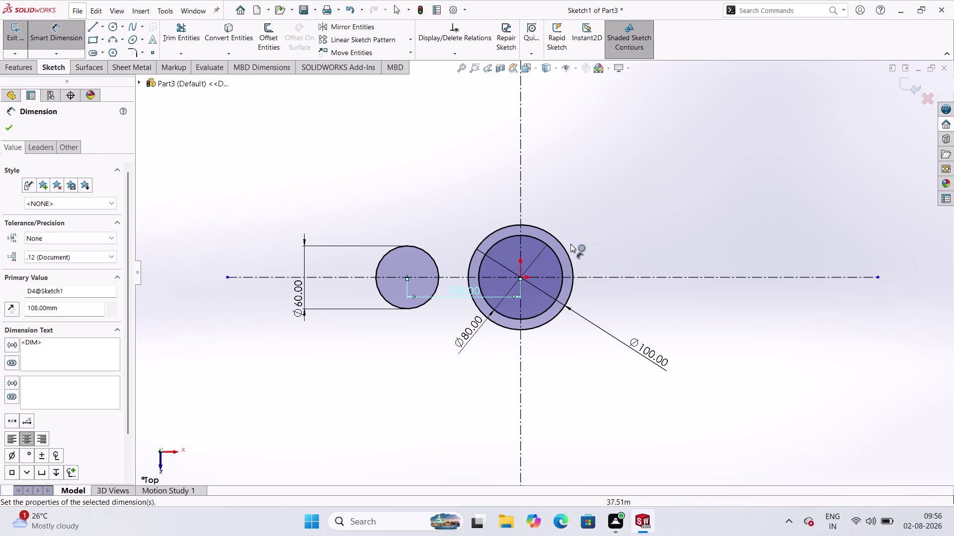
scroll(down, 3)
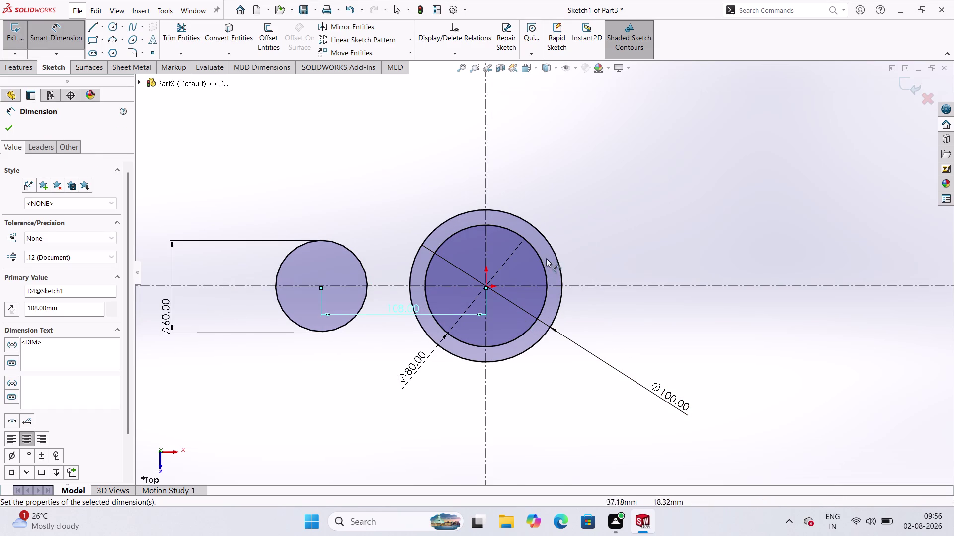
click(592, 223)
scroll(up, 3)
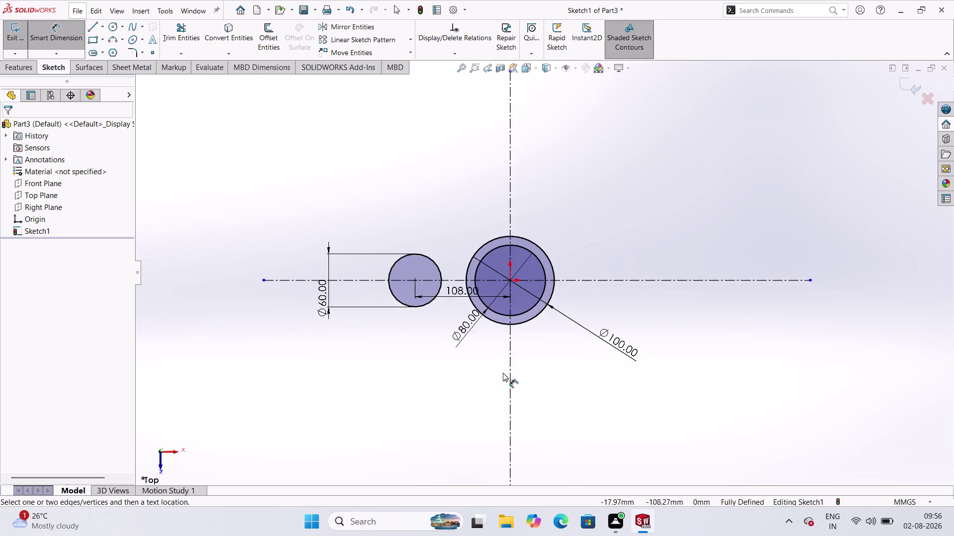
scroll(down, 3)
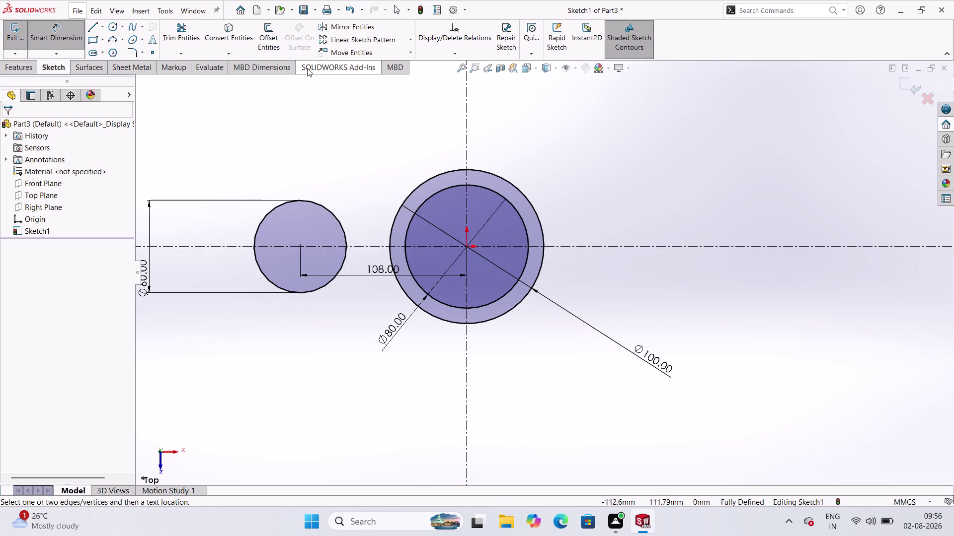
click(112, 30)
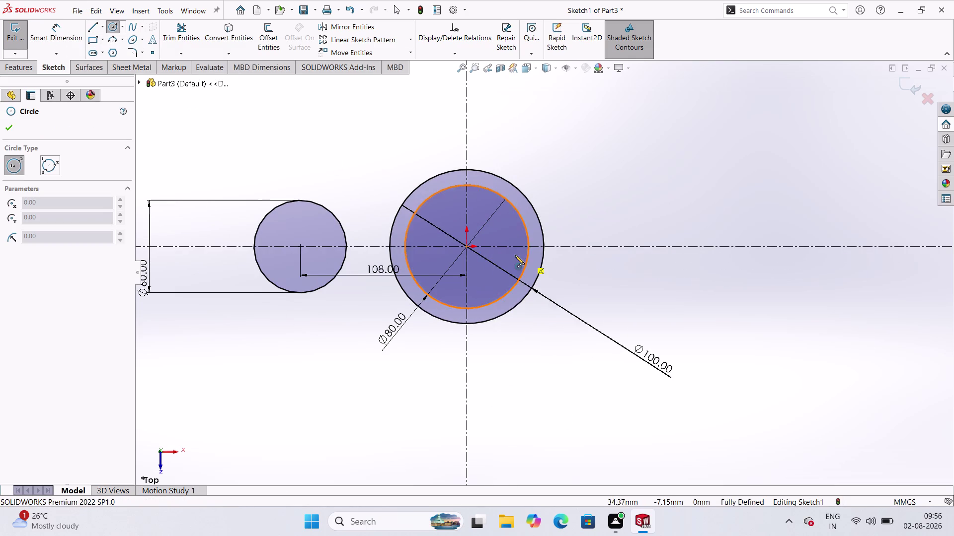
Draw a circle on the horizontal centerline right of the origin, dimensioned Ø44 mm.
click(502, 247)
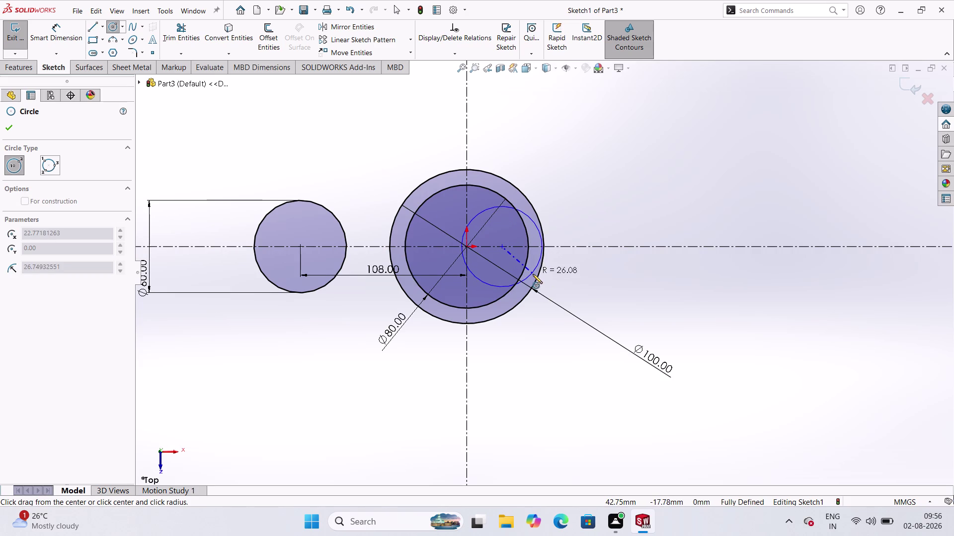
click(543, 280)
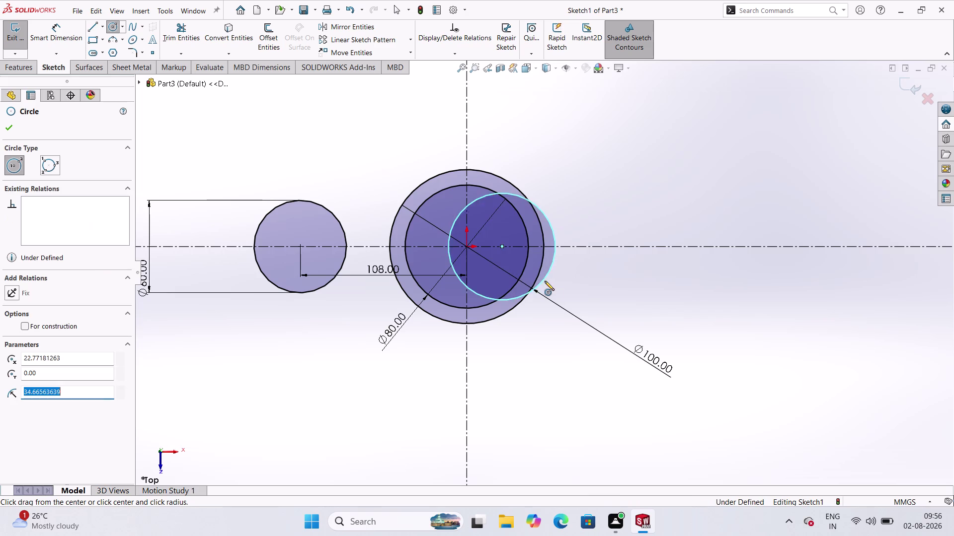
click(72, 34)
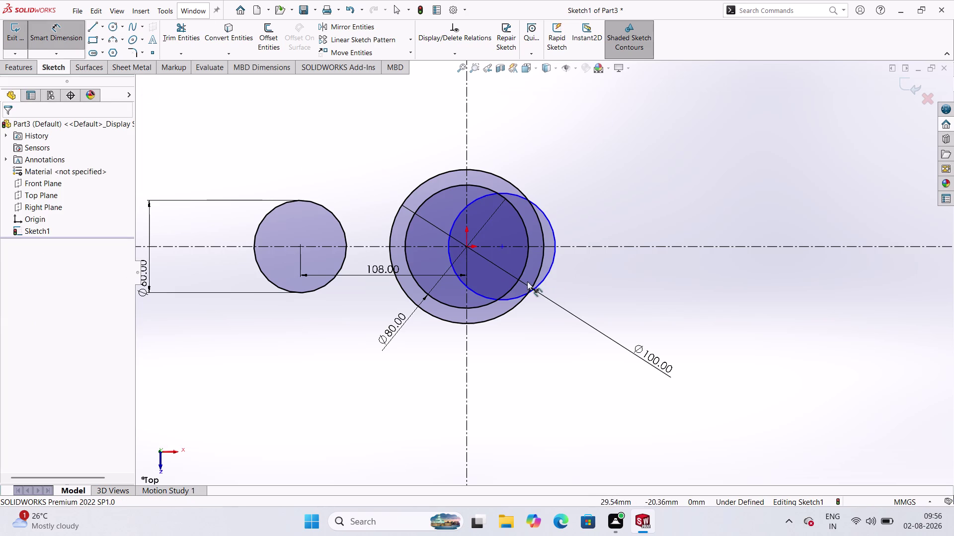
click(554, 262)
click(595, 262)
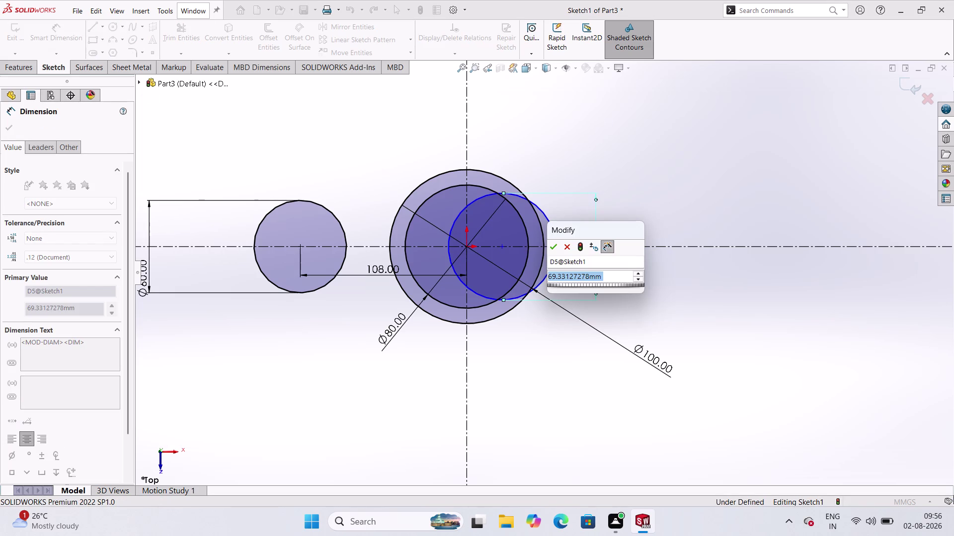
text(44)
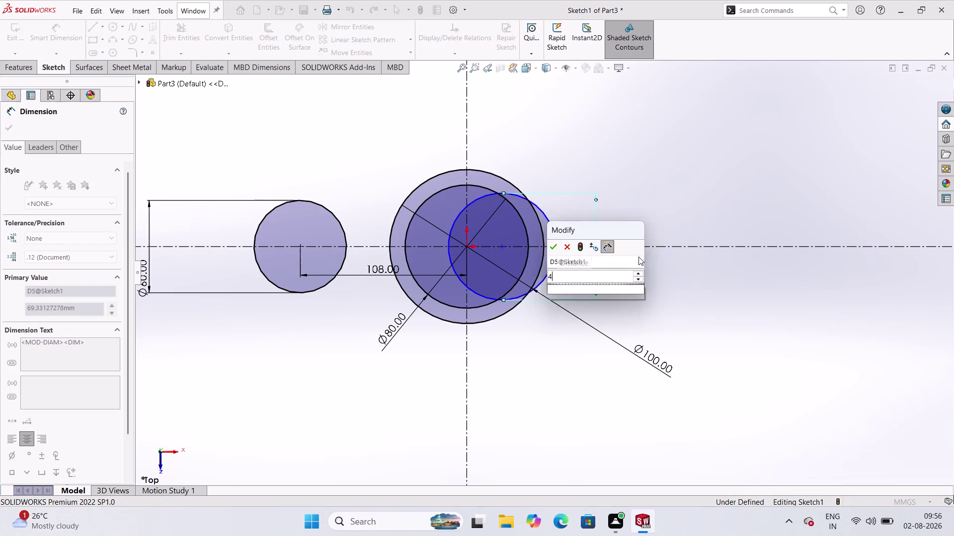
key(Return)
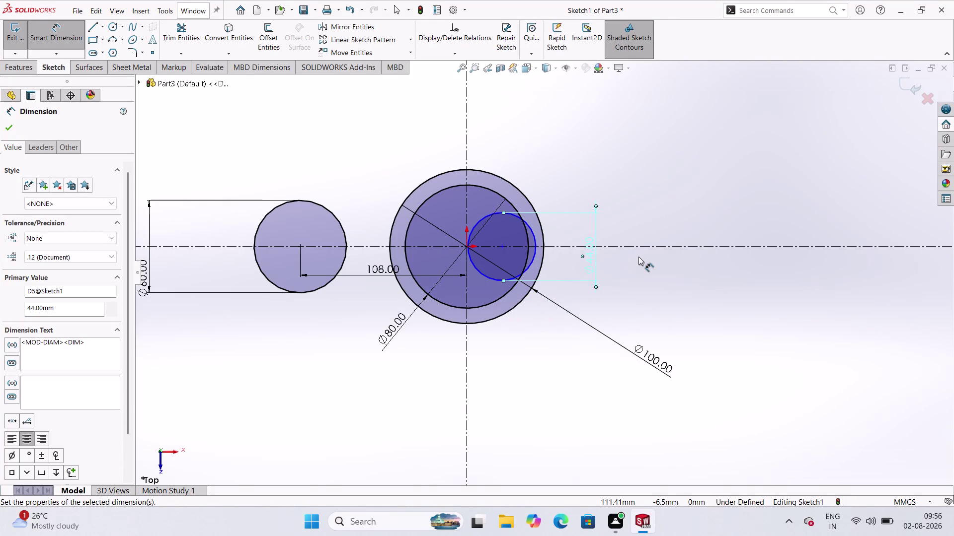
click(718, 267)
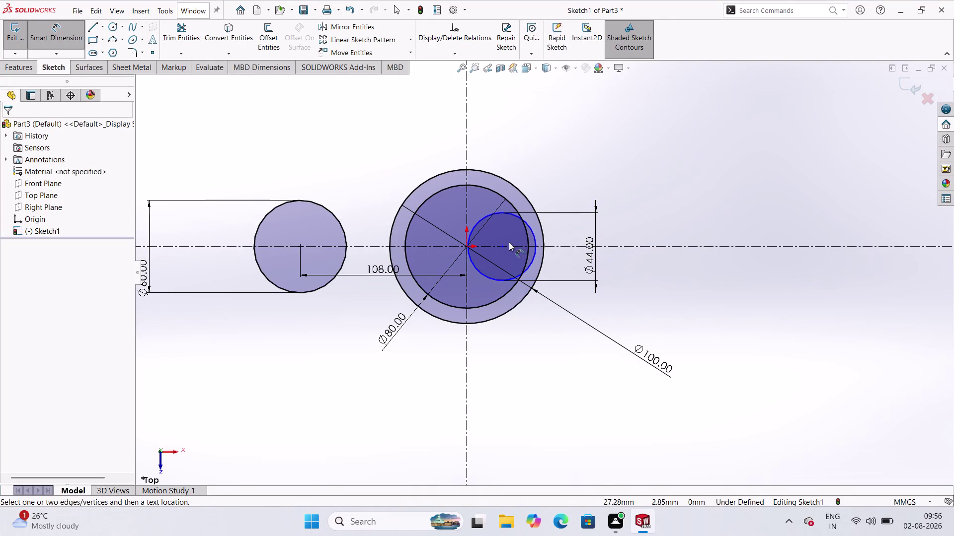
click(501, 245)
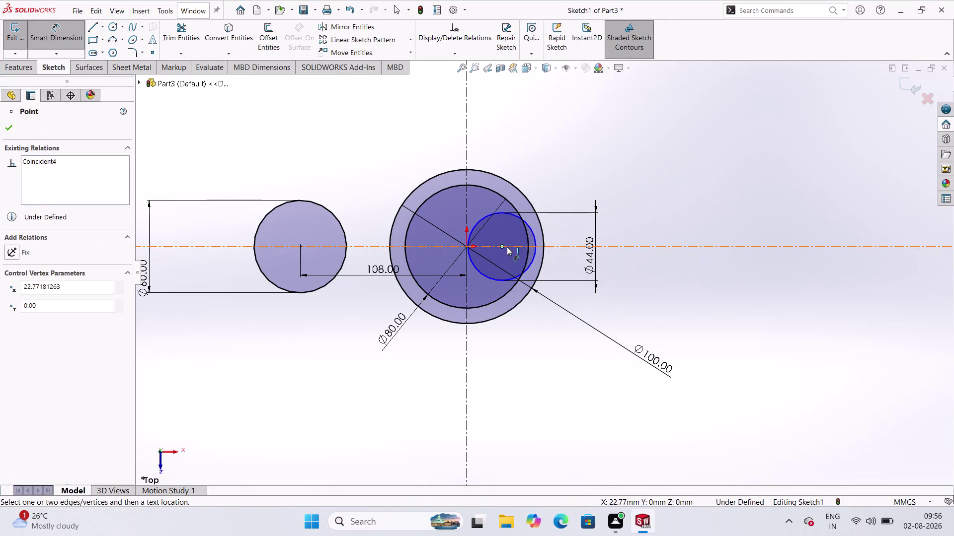
Dimension the Ø44 centre 130 mm from the Ø60 centre, correcting an initial 30.
click(302, 246)
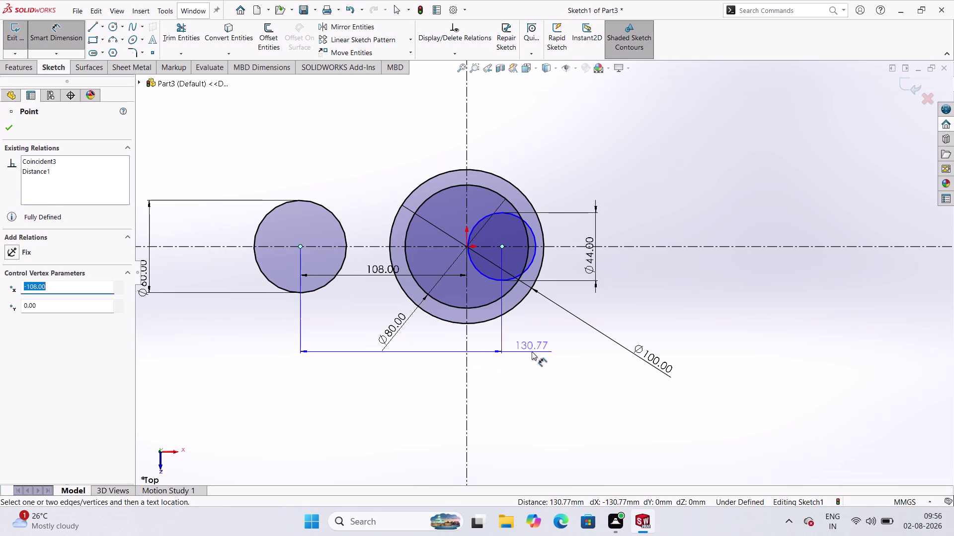
click(530, 351)
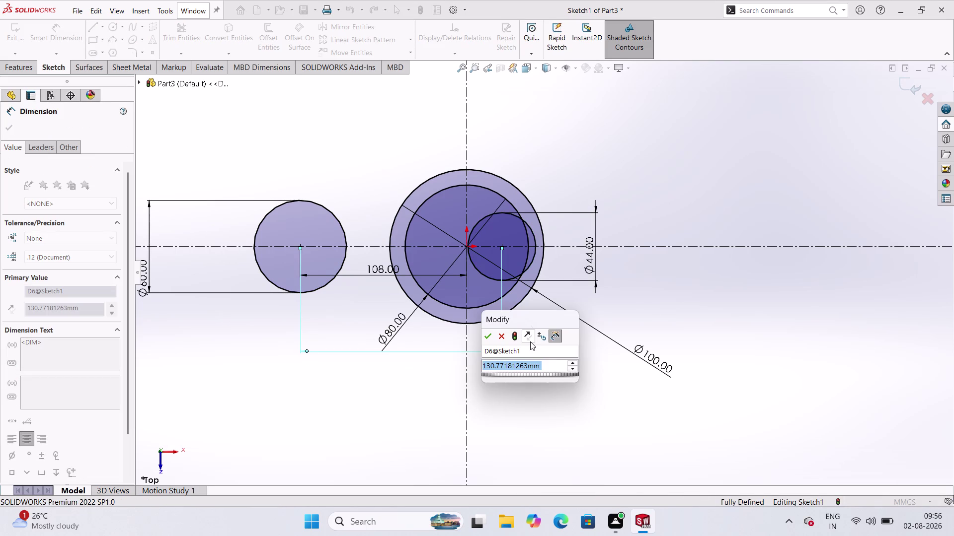
text(30)
key(Return)
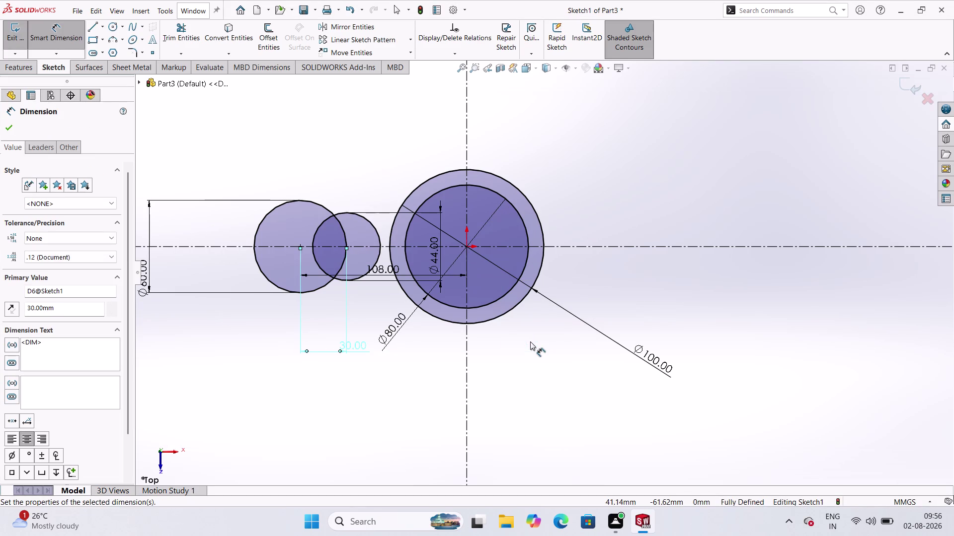
double_click(355, 344)
text(13)
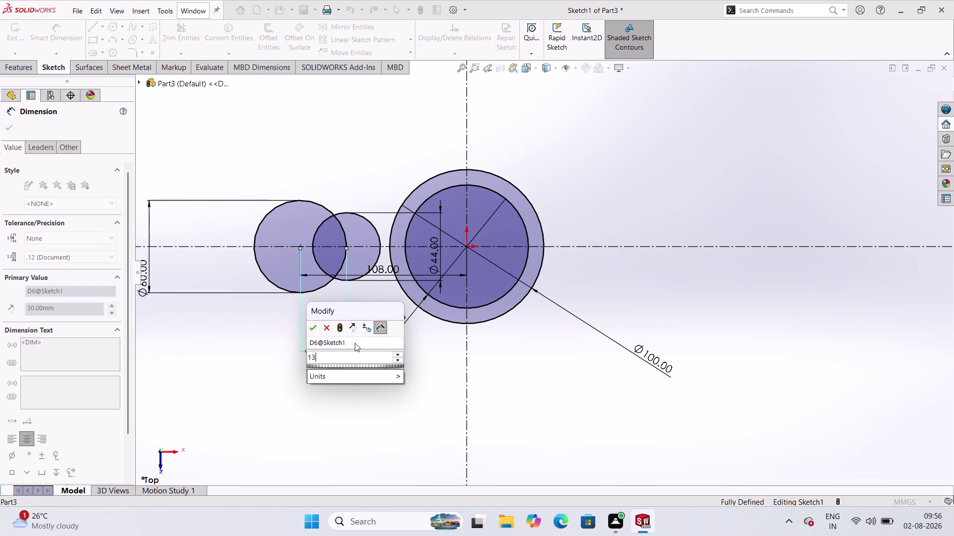
text(0)
key(Return)
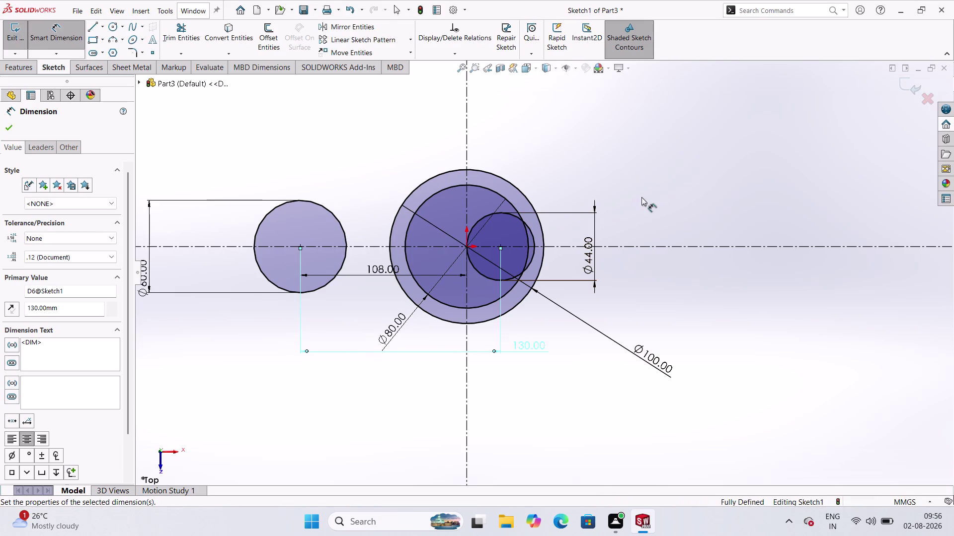
click(651, 189)
click(72, 27)
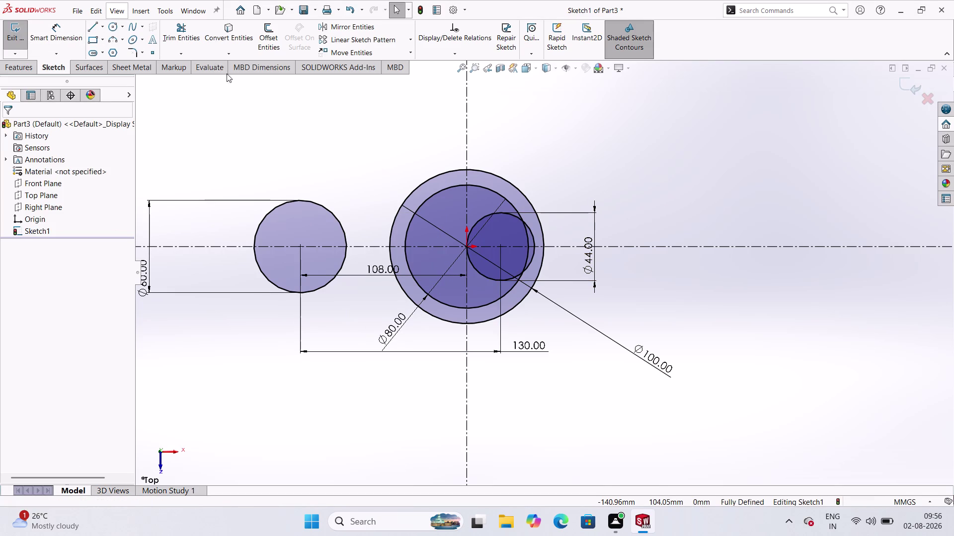
scroll(down, 3)
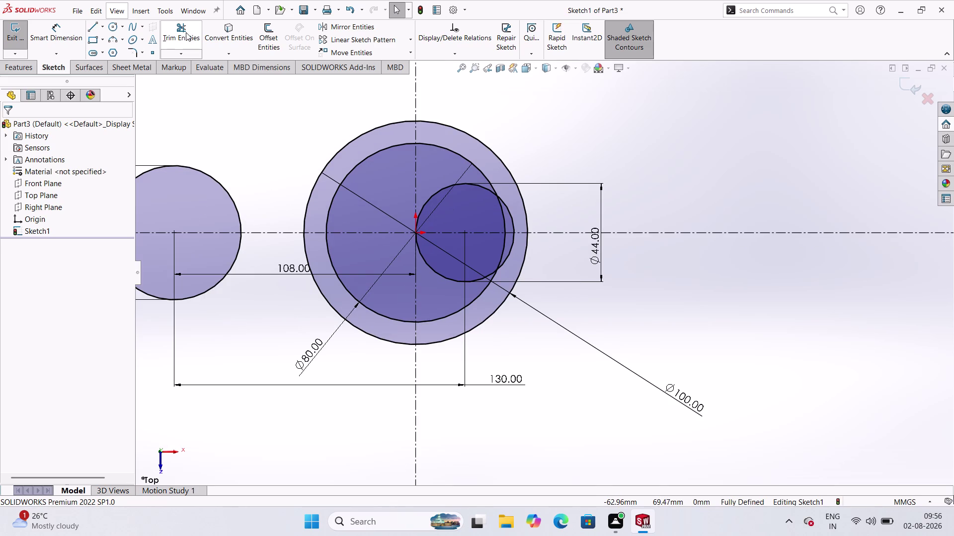
click(186, 32)
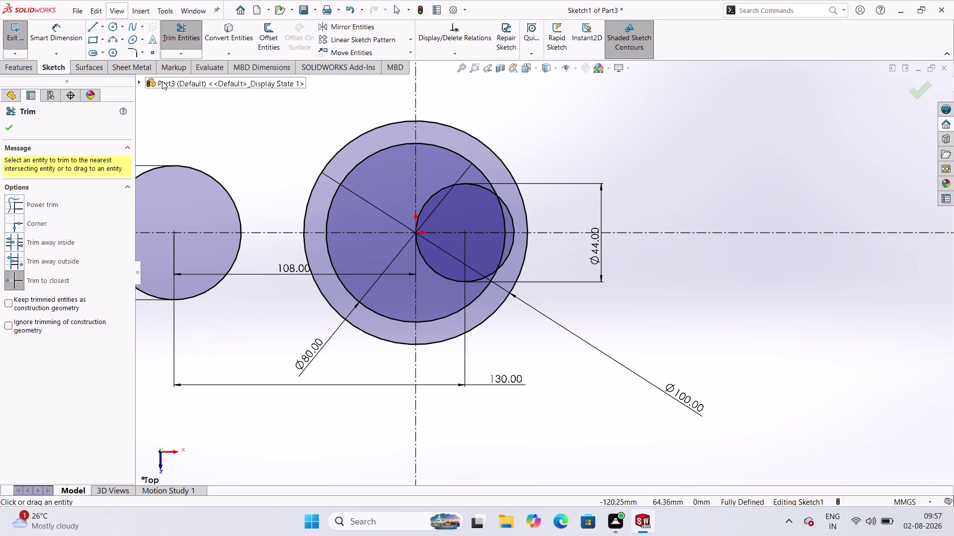
Draw a circle on the Ø44 circle's centre and dimension its diameter to 50 mm.
click(177, 41)
click(111, 23)
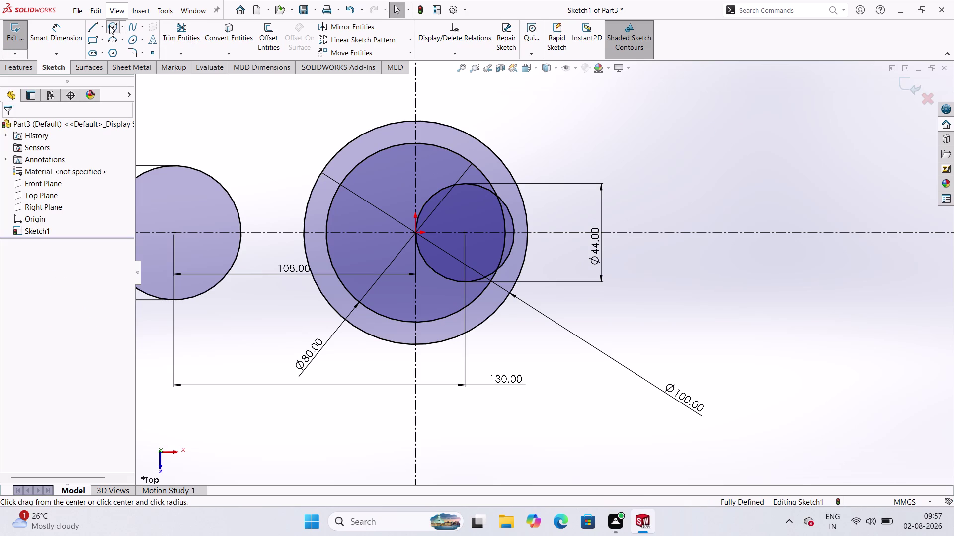
click(464, 234)
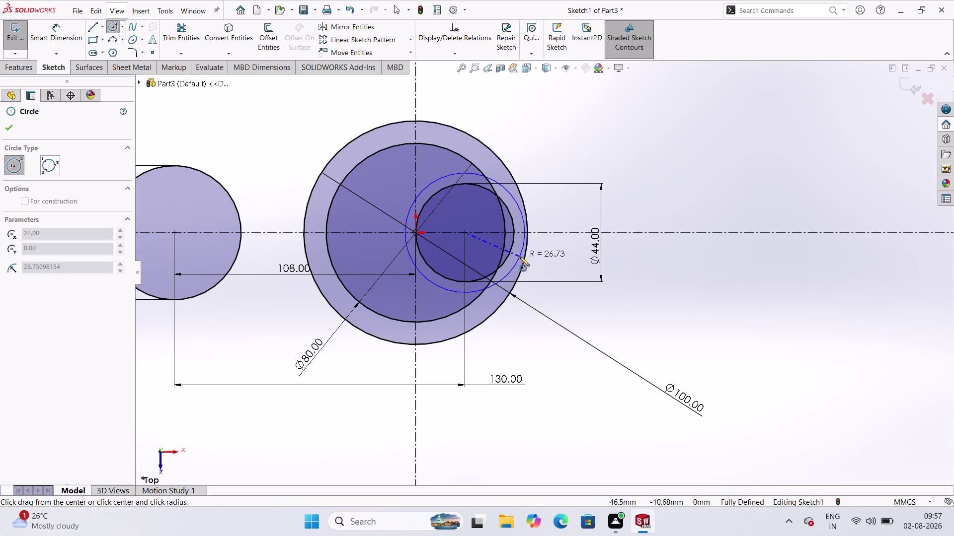
click(519, 255)
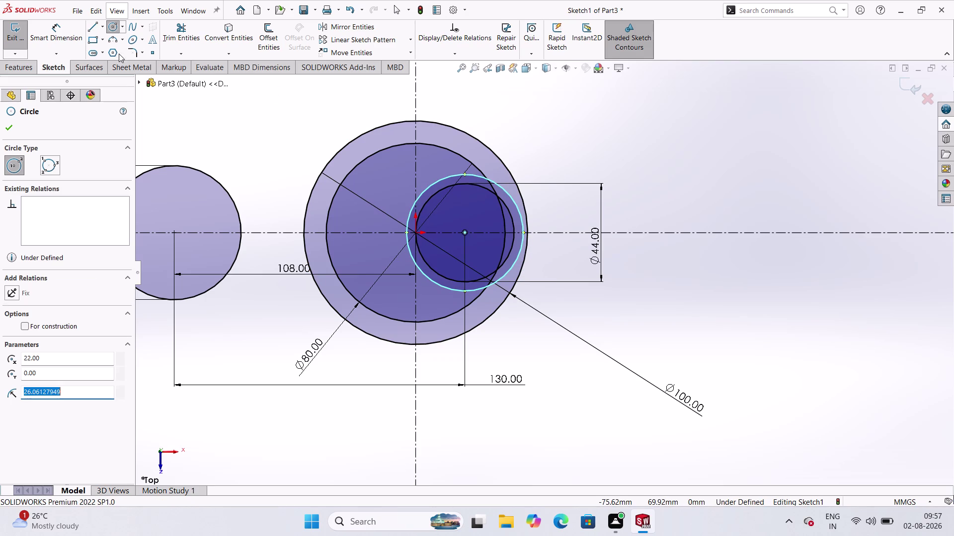
click(52, 32)
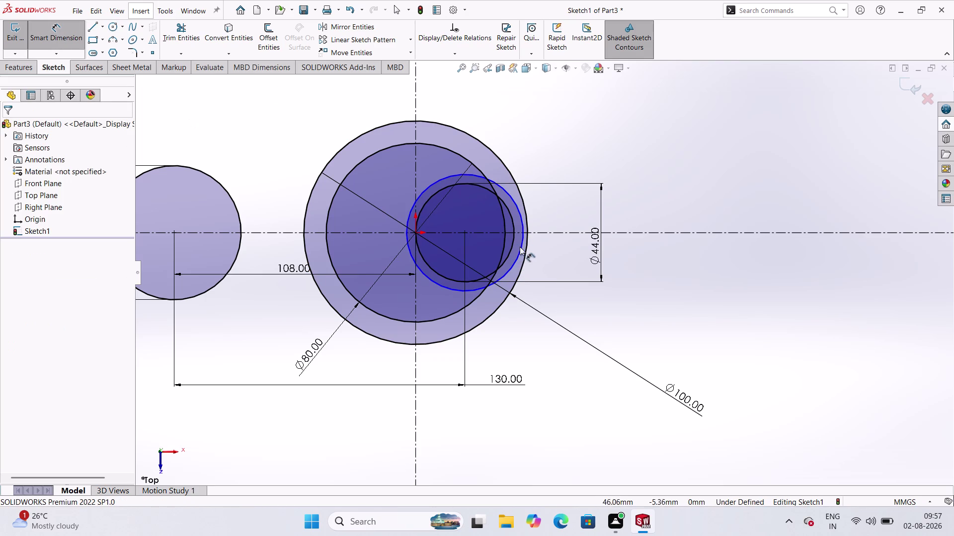
click(520, 251)
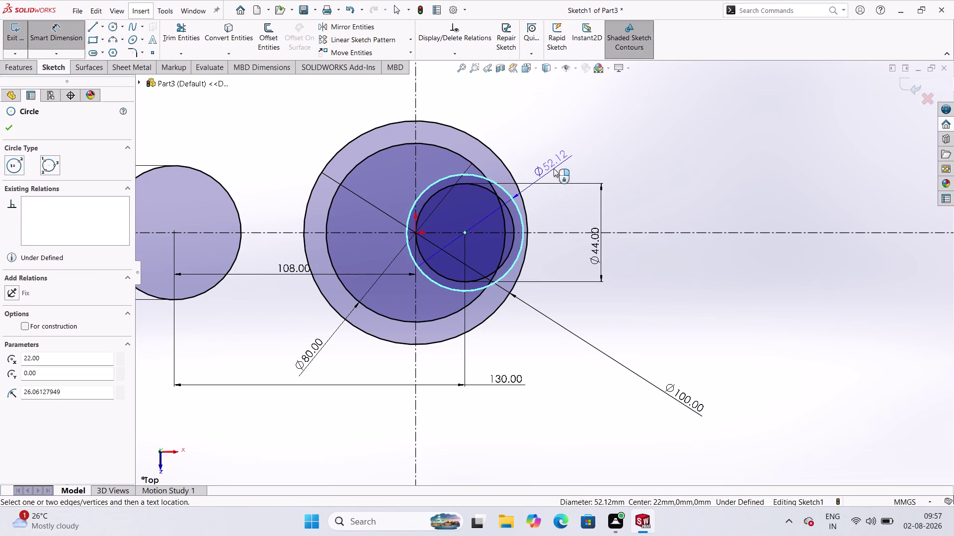
click(554, 169)
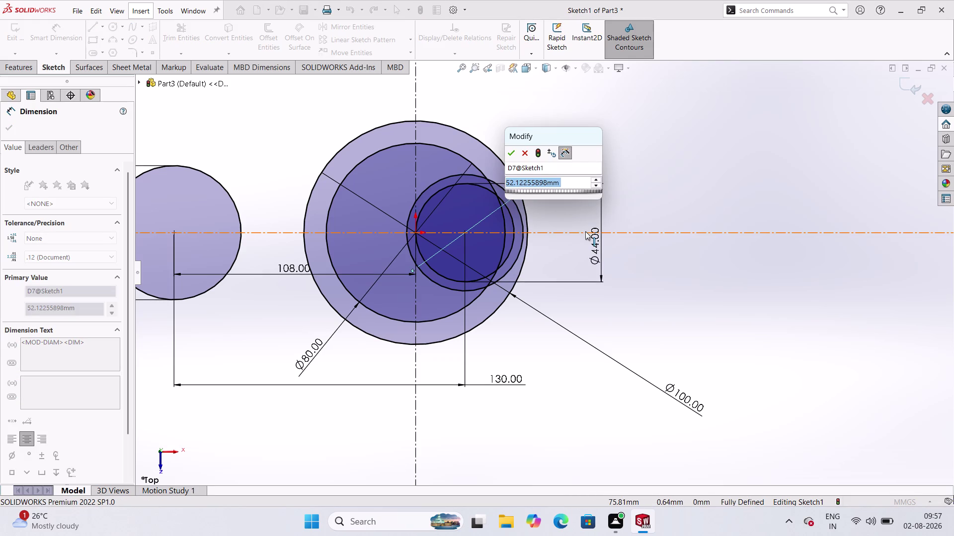
text(5)
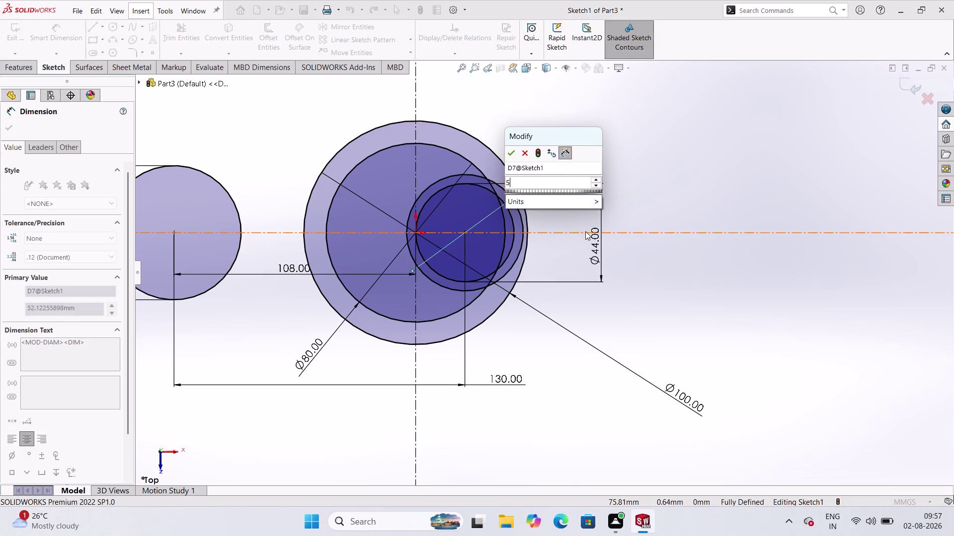
text(0)
key(Return)
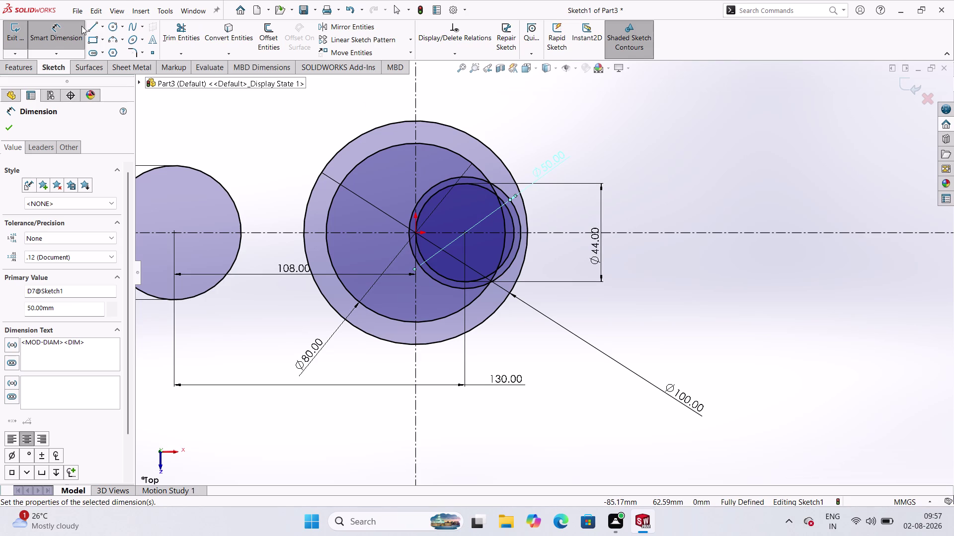
click(93, 24)
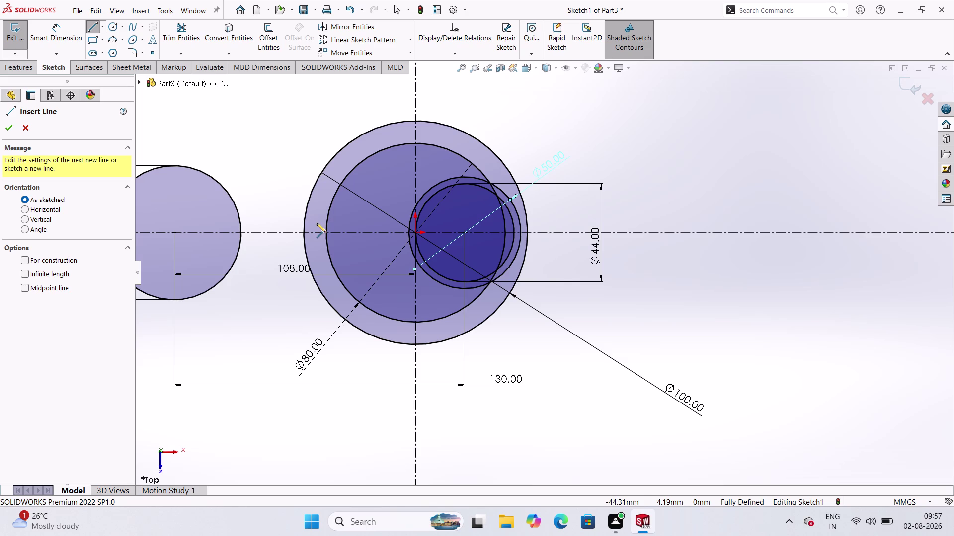
Draw a short horizontal line from left of the origin to the vertical centreline.
click(316, 224)
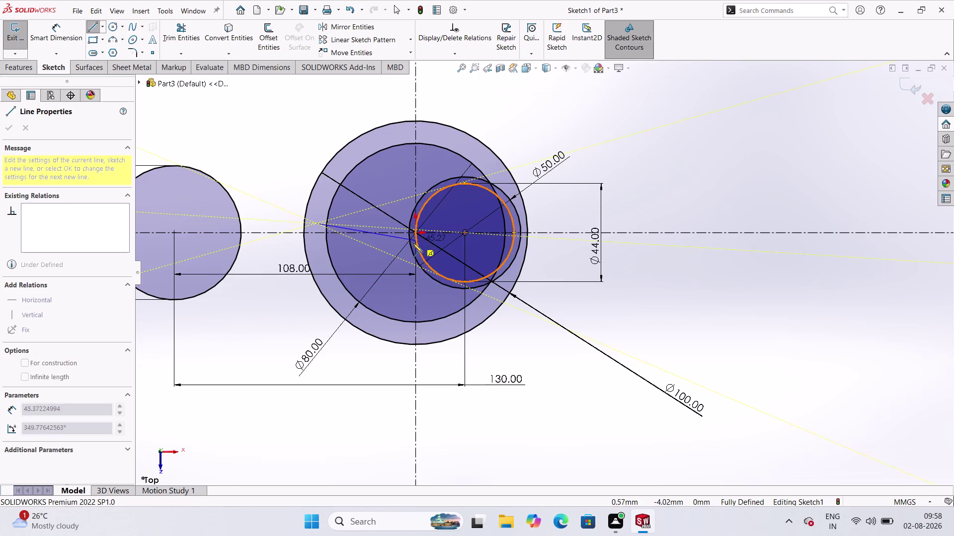
scroll(down, 3)
scroll(down, 3)
scroll(down, 3)
scroll(up, 3)
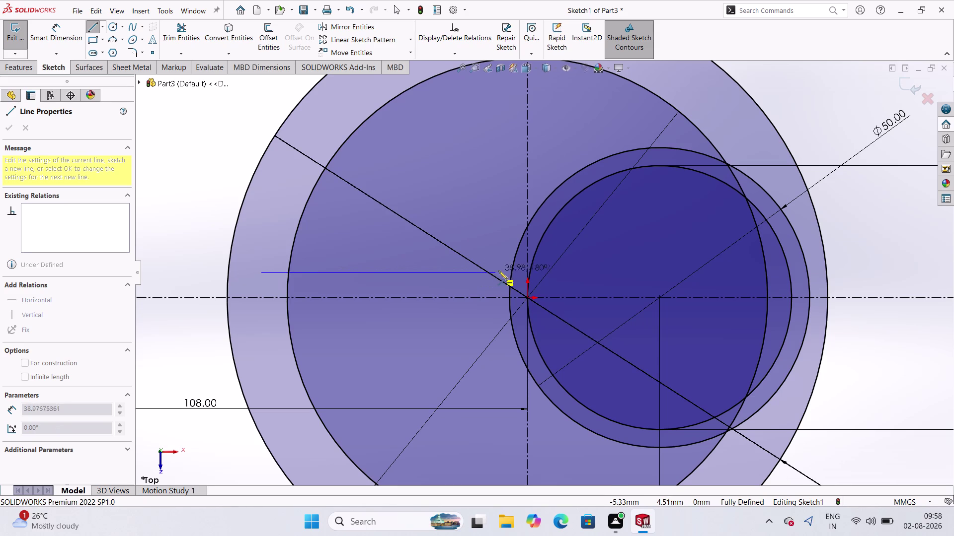
click(523, 272)
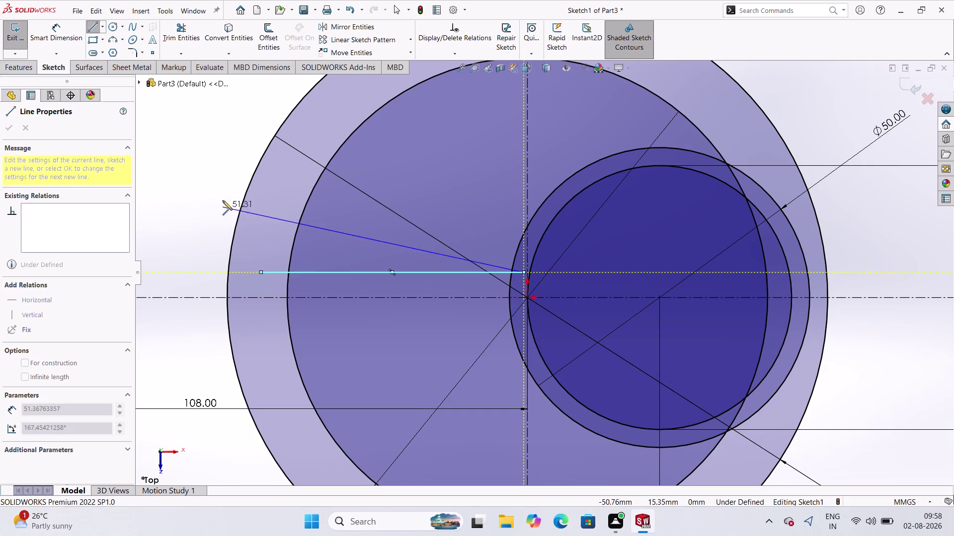
key(Escape)
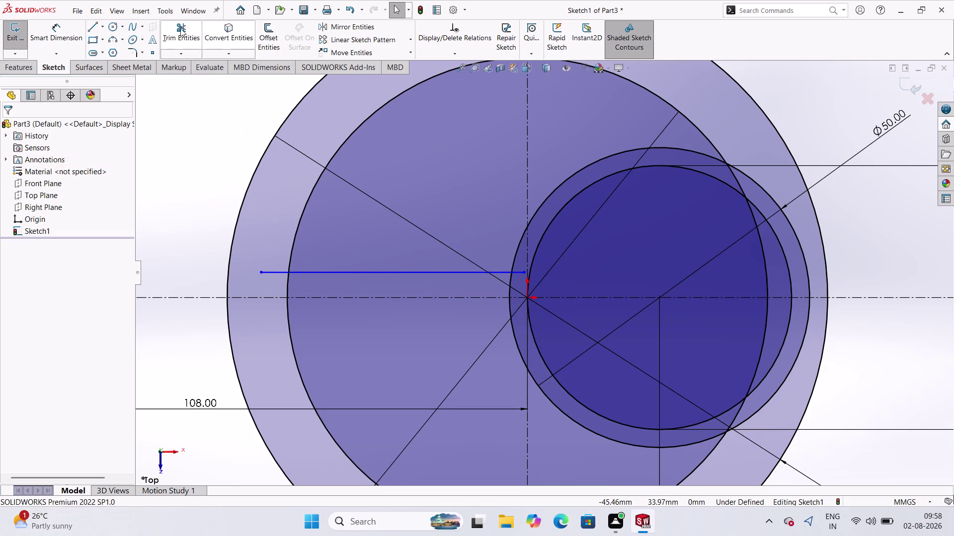
click(362, 32)
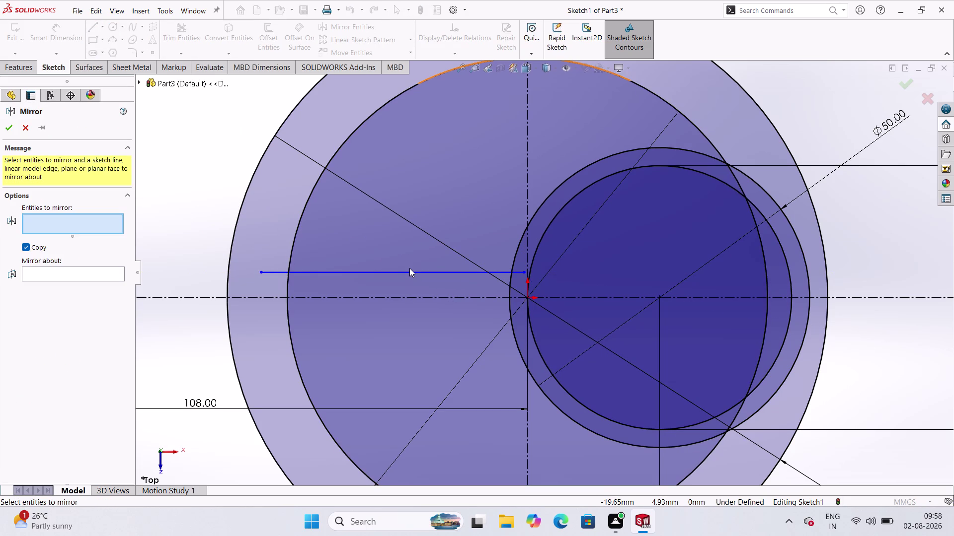
Mirror the upper horizontal line Line3 about the horizontal centreline Line1.
click(410, 271)
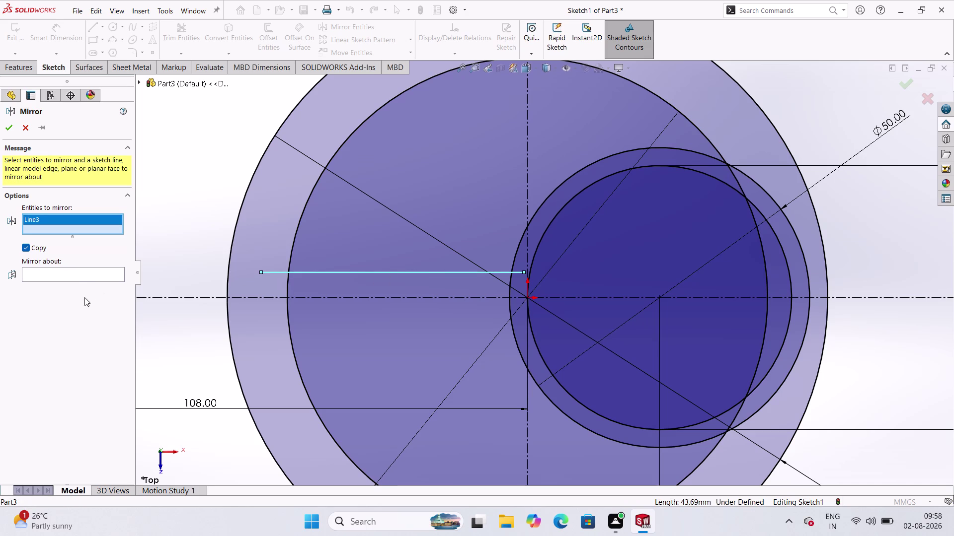
click(82, 278)
click(81, 274)
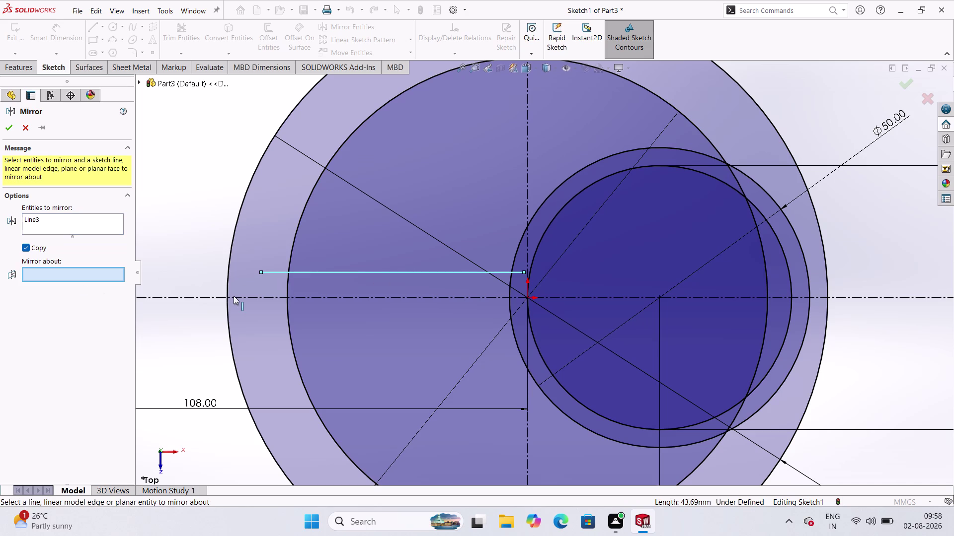
click(234, 296)
click(181, 248)
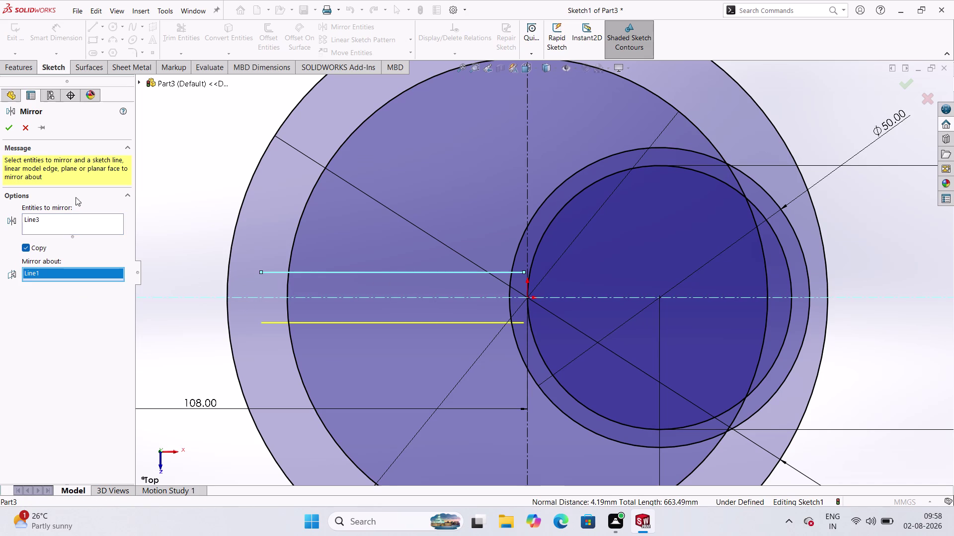
click(12, 134)
scroll(down, 3)
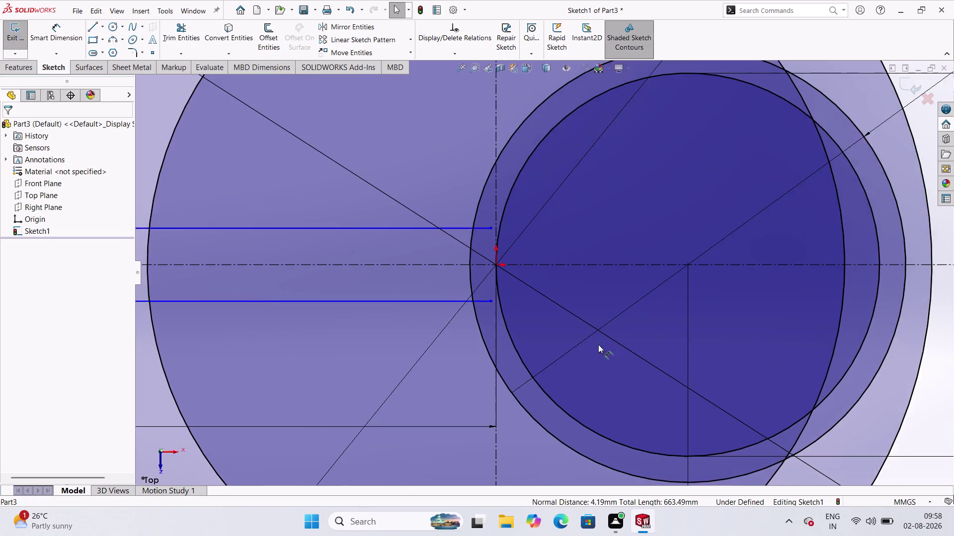
Trim the belt-line stubs and the circle arcs lying between the two lines.
scroll(up, 3)
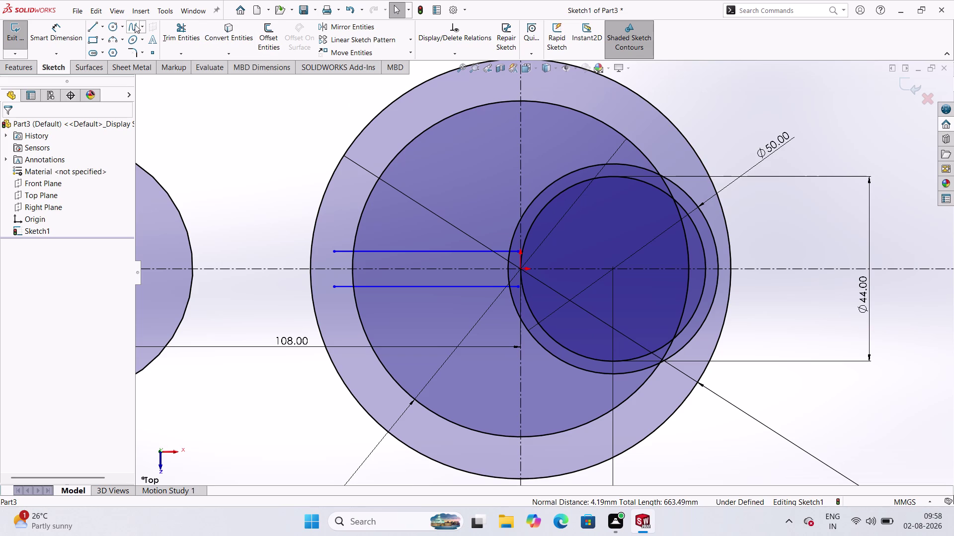
click(190, 43)
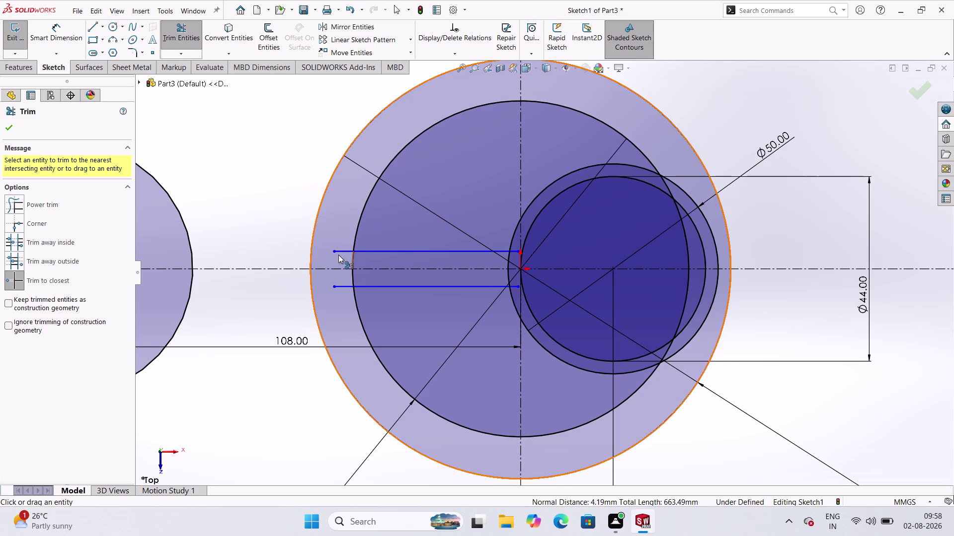
click(344, 253)
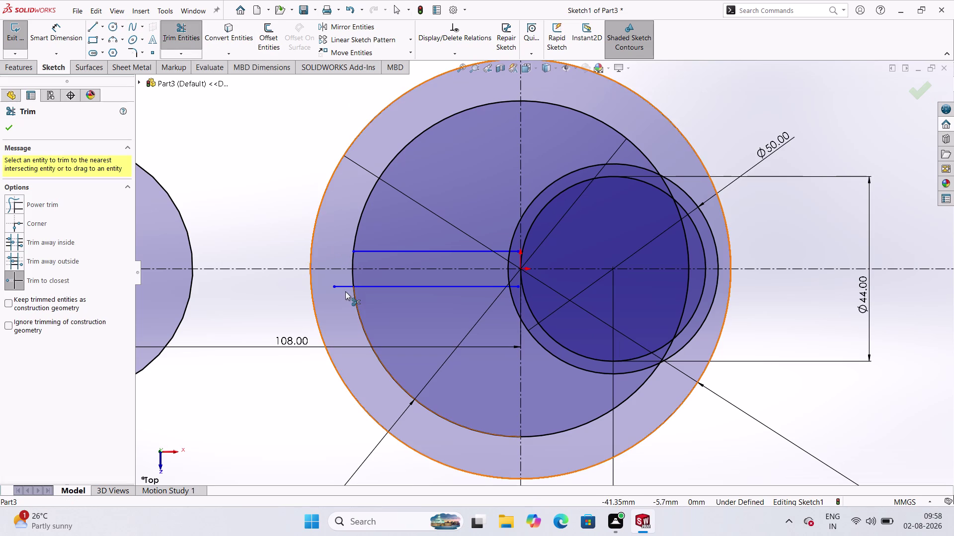
click(340, 286)
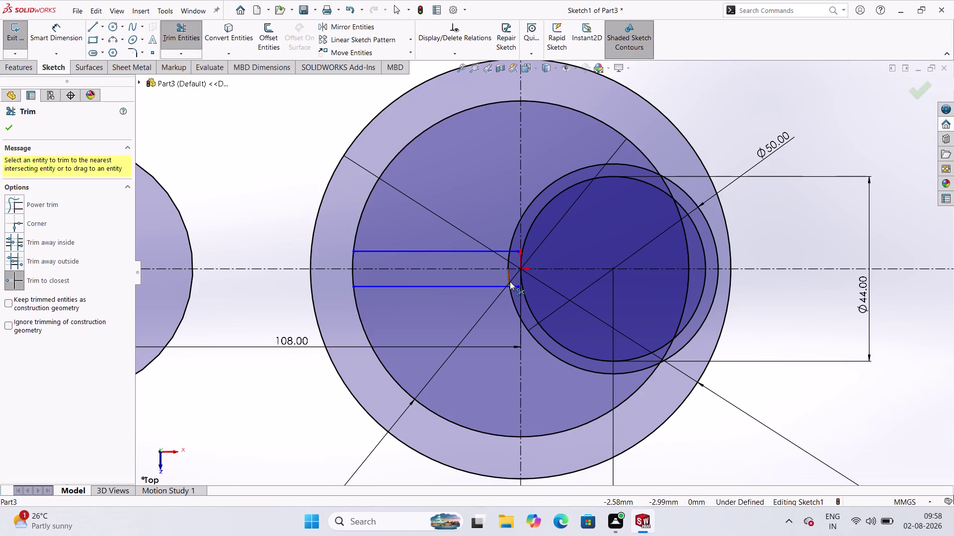
click(351, 264)
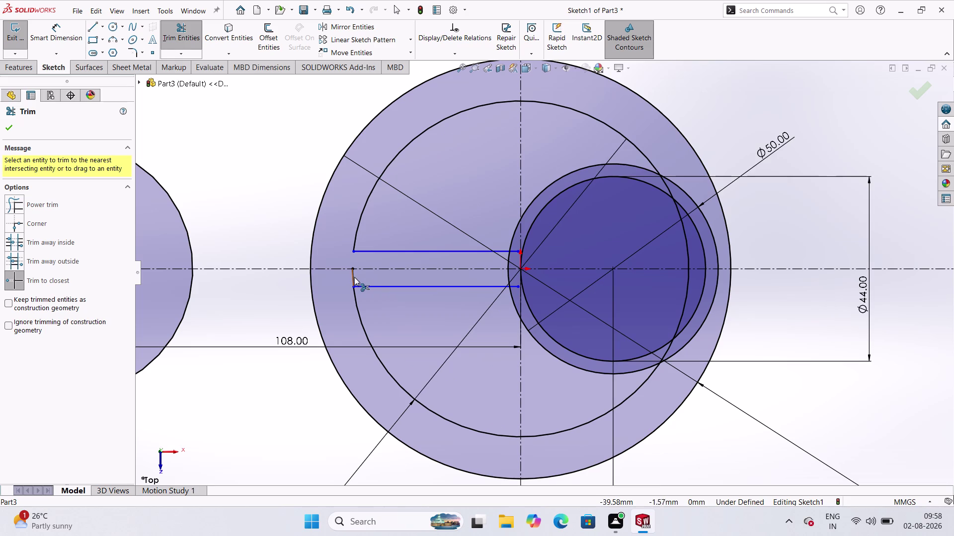
click(353, 281)
click(513, 251)
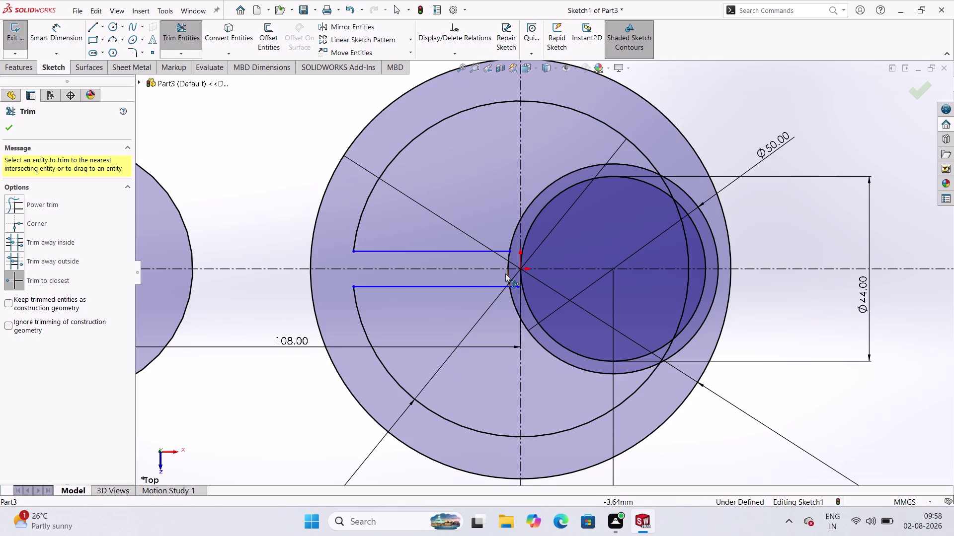
click(514, 286)
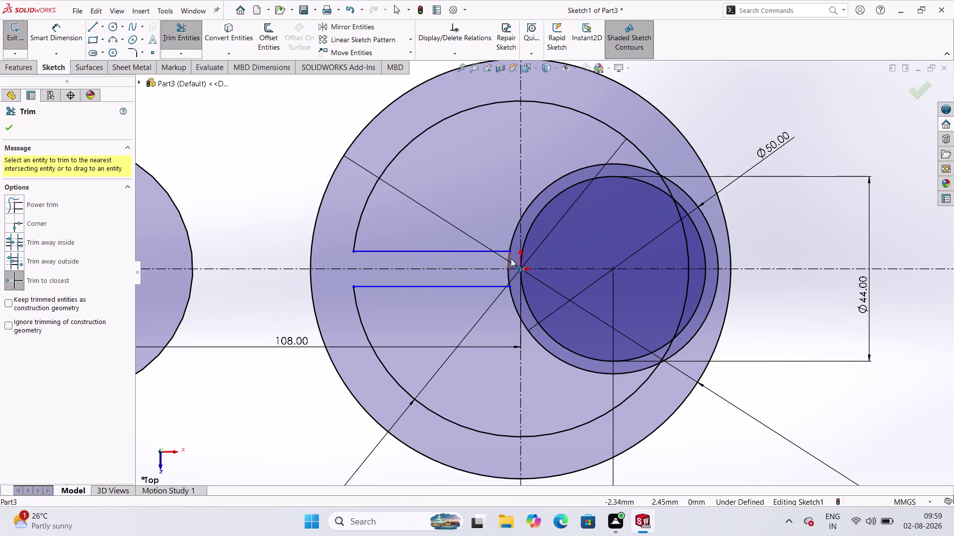
click(509, 256)
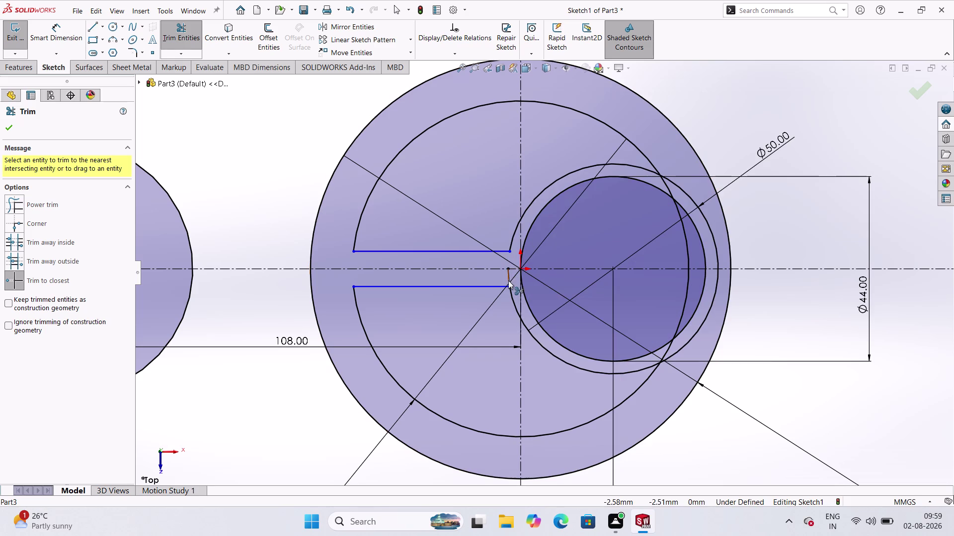
click(508, 278)
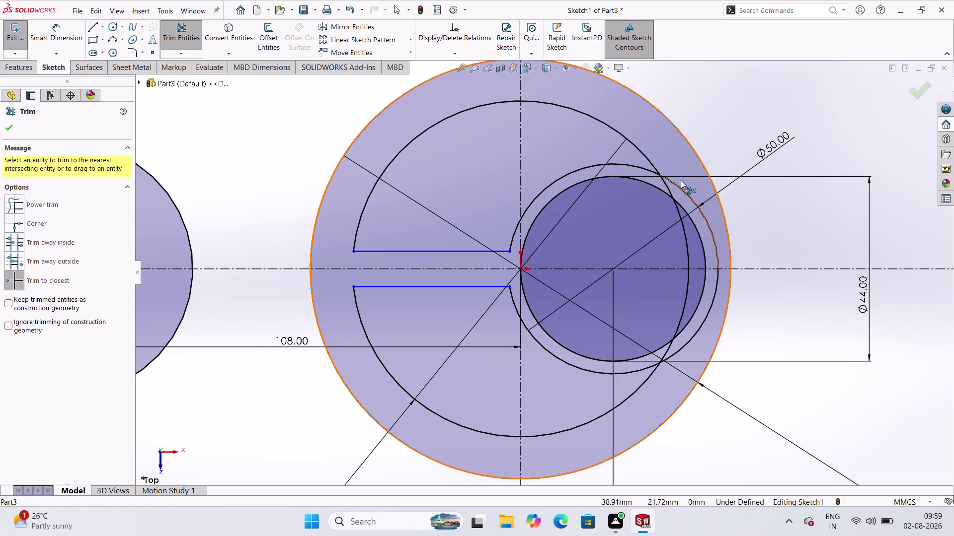
Trim the remaining outer pulley circle arcs to leave closed profiles.
click(666, 187)
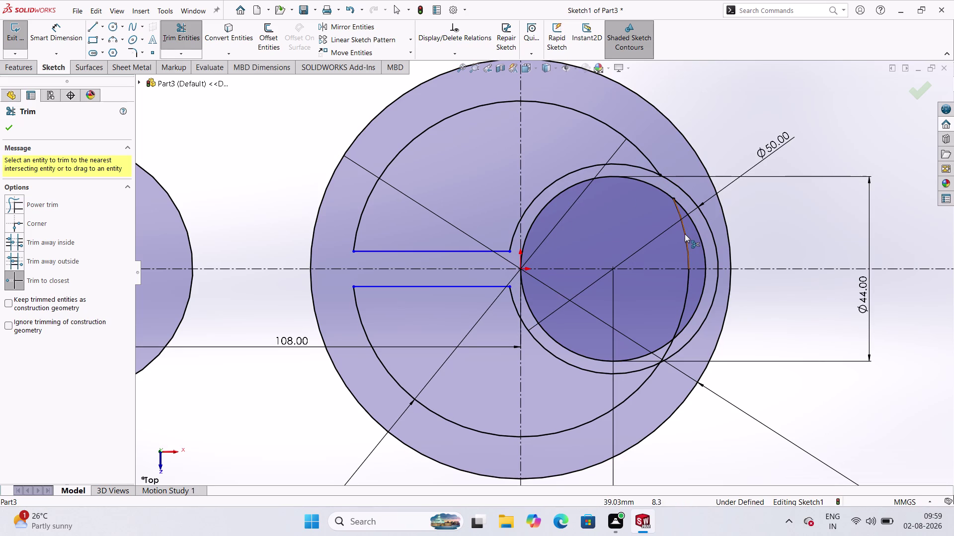
click(684, 234)
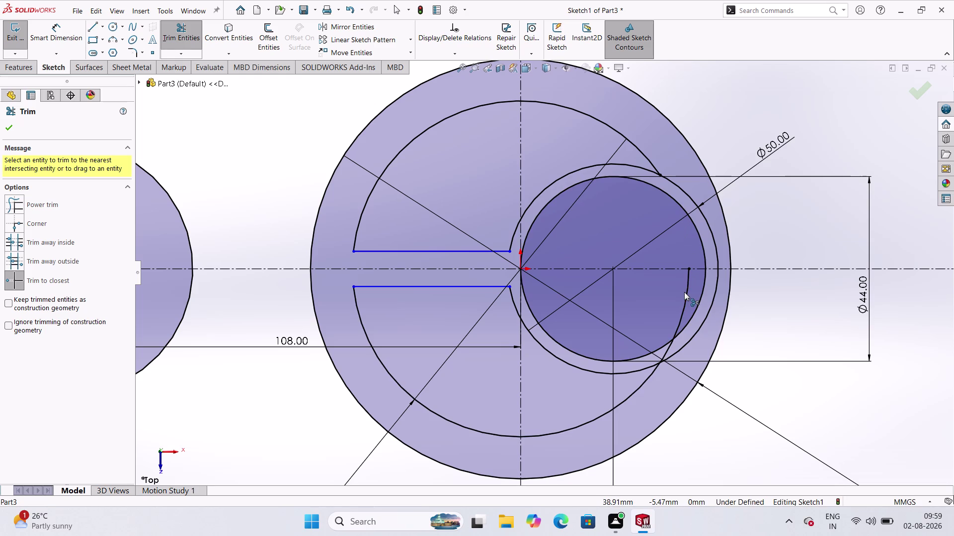
click(684, 292)
click(687, 296)
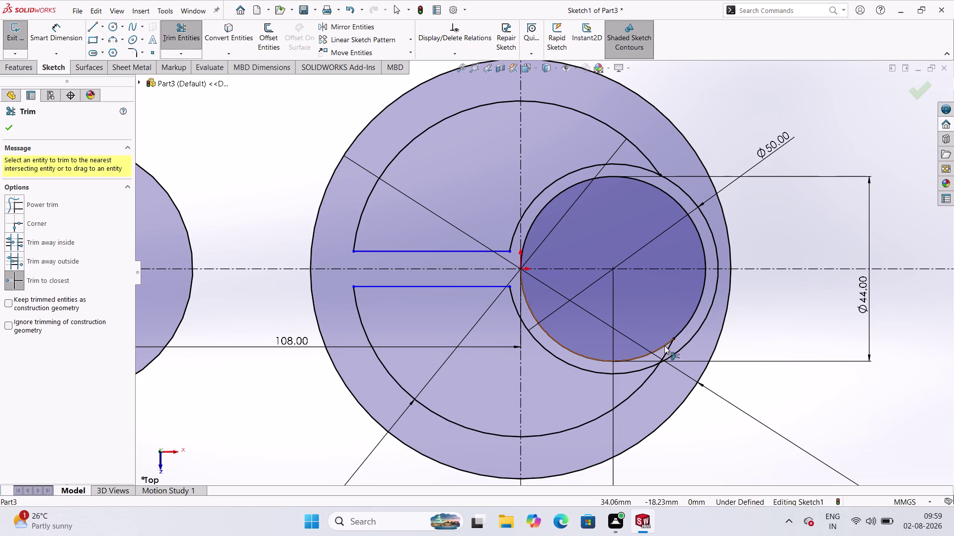
click(669, 351)
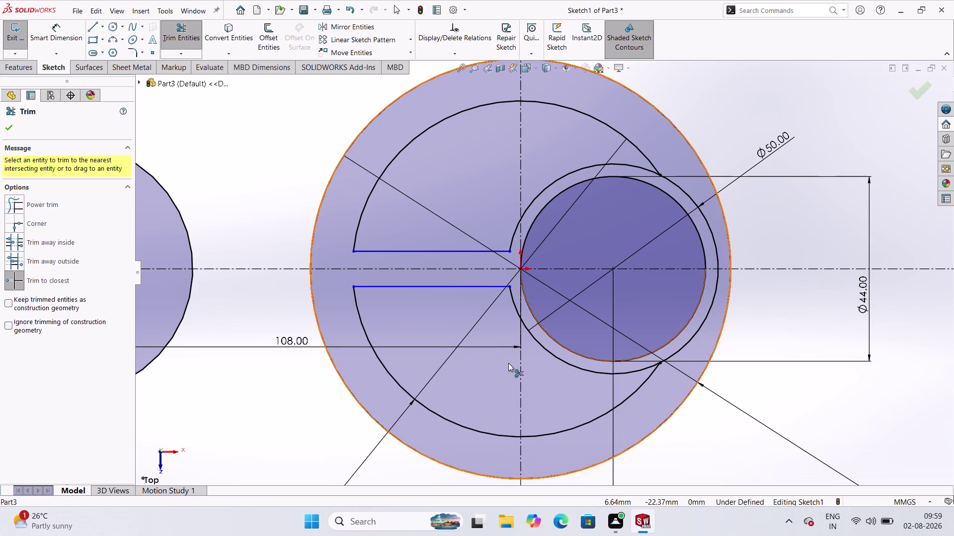
click(673, 353)
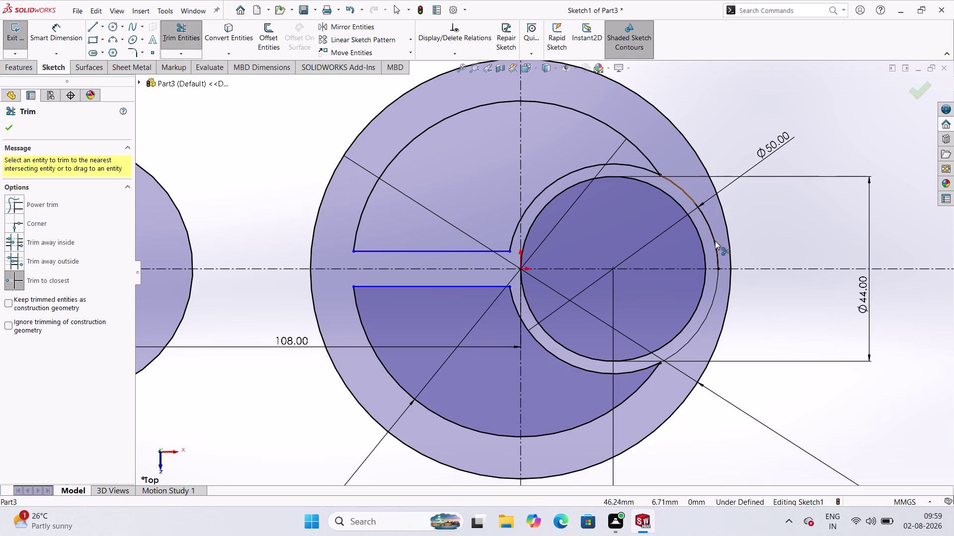
click(713, 241)
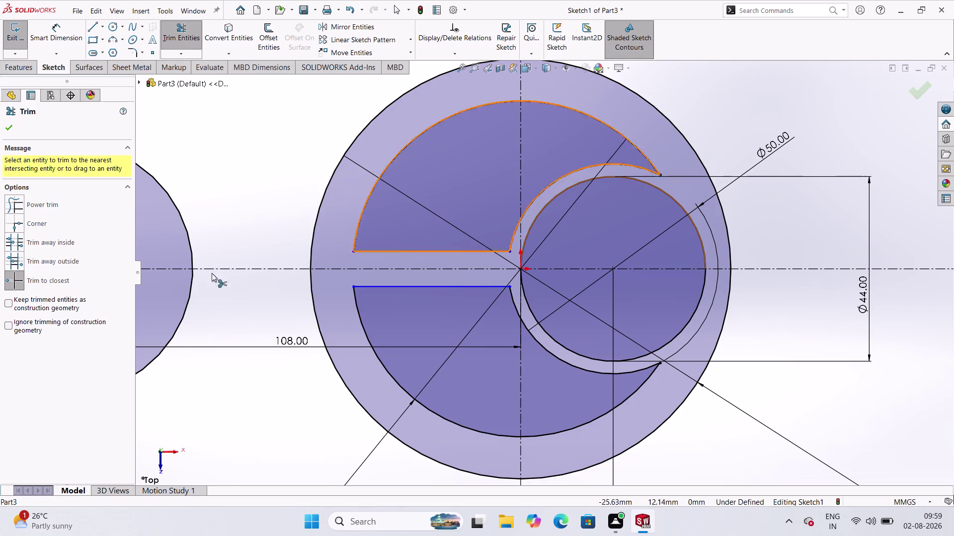
click(173, 41)
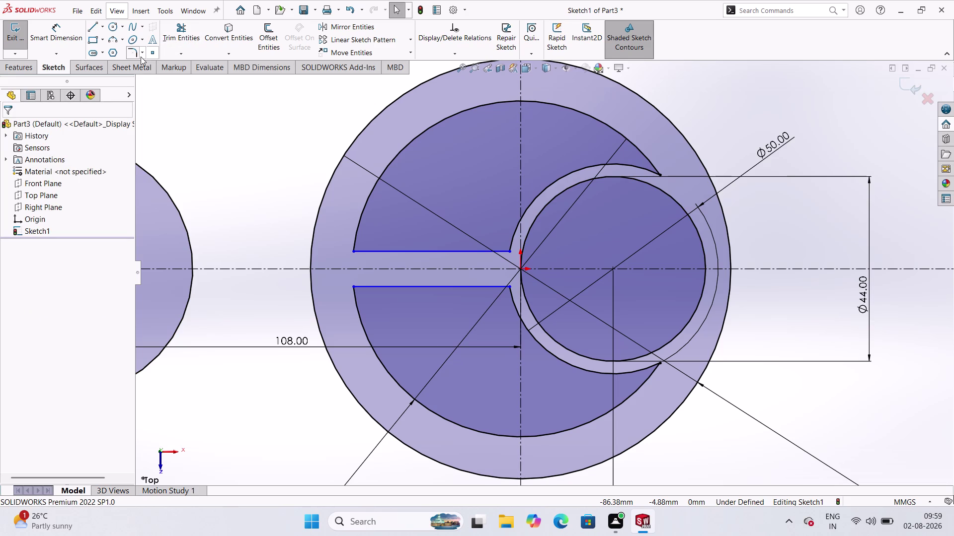
click(131, 54)
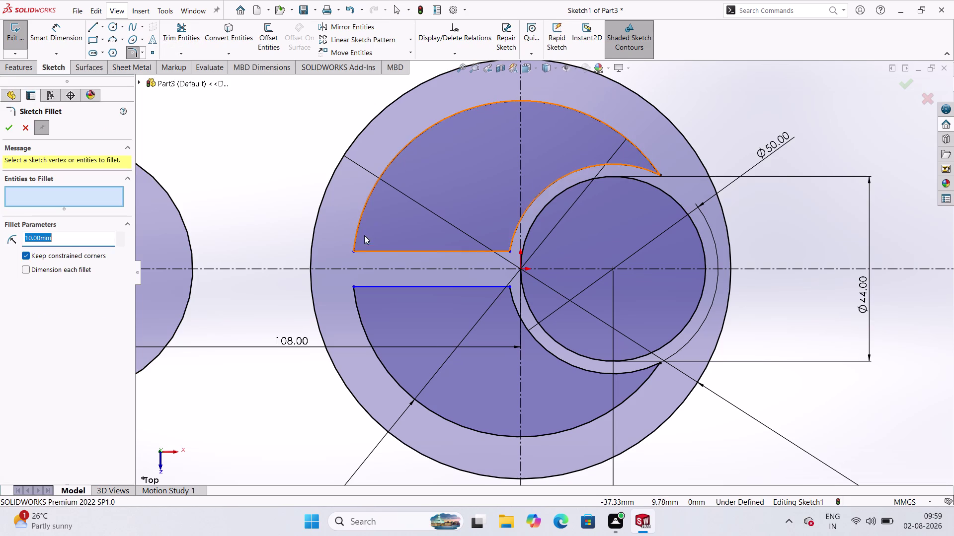
click(362, 249)
click(358, 237)
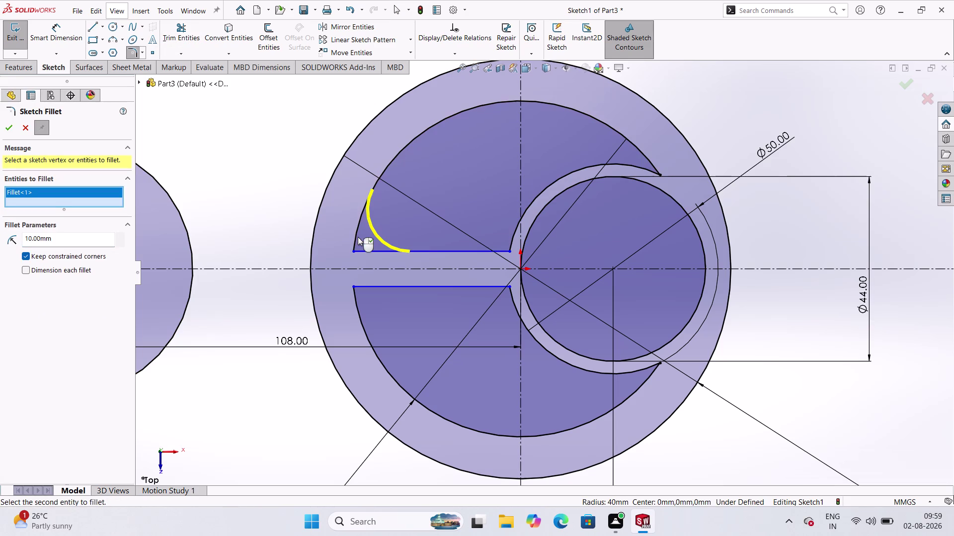
double_click(55, 240)
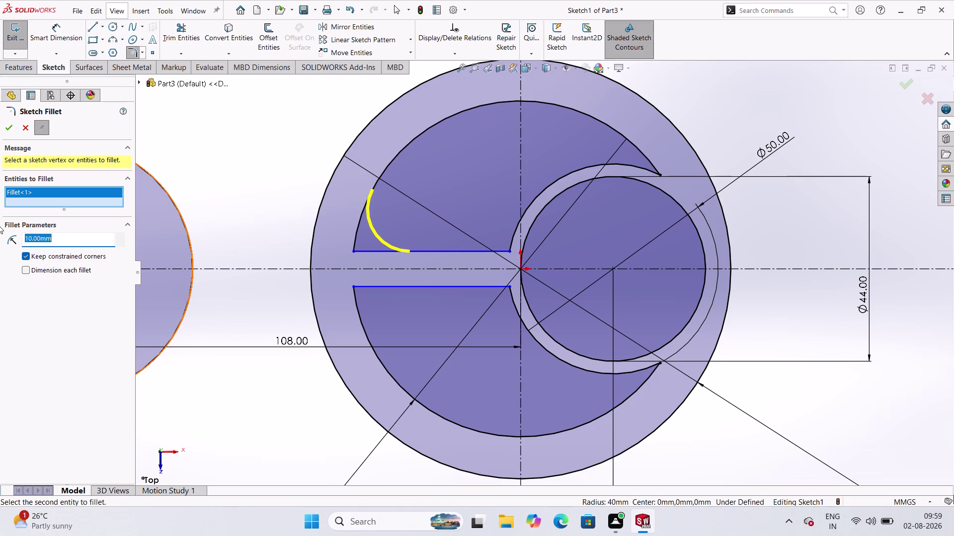
click(22, 125)
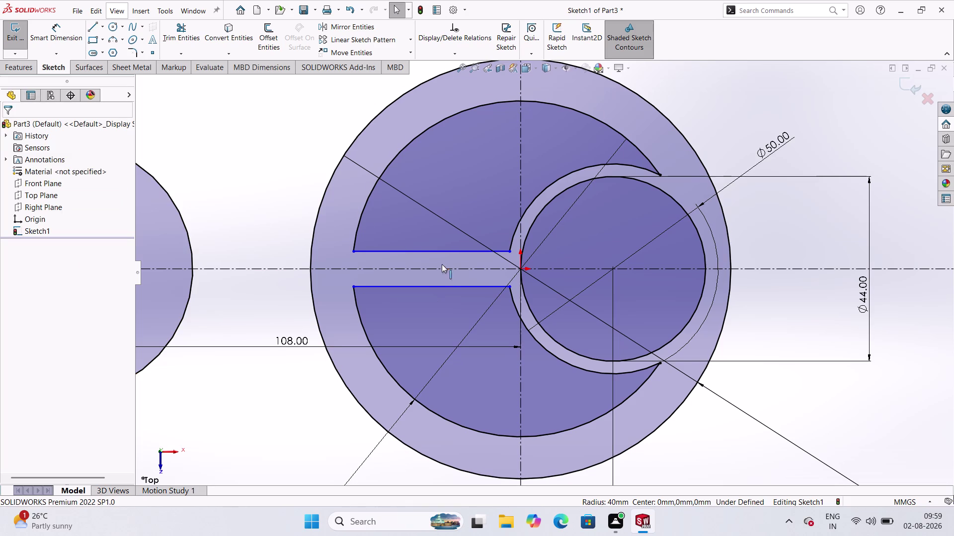
Dimension the spacing between the upper and lower belt lines to 10 mm.
click(36, 40)
click(449, 254)
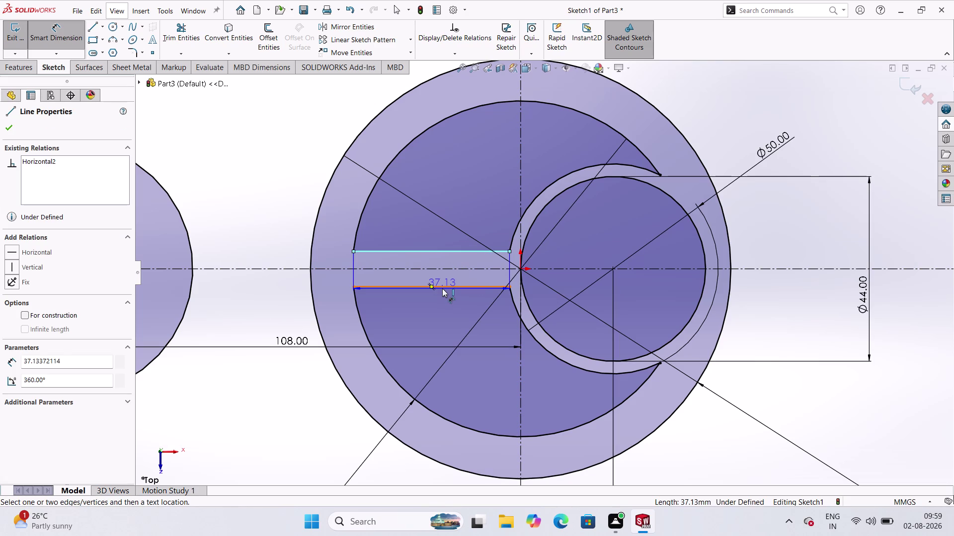
click(442, 289)
click(247, 284)
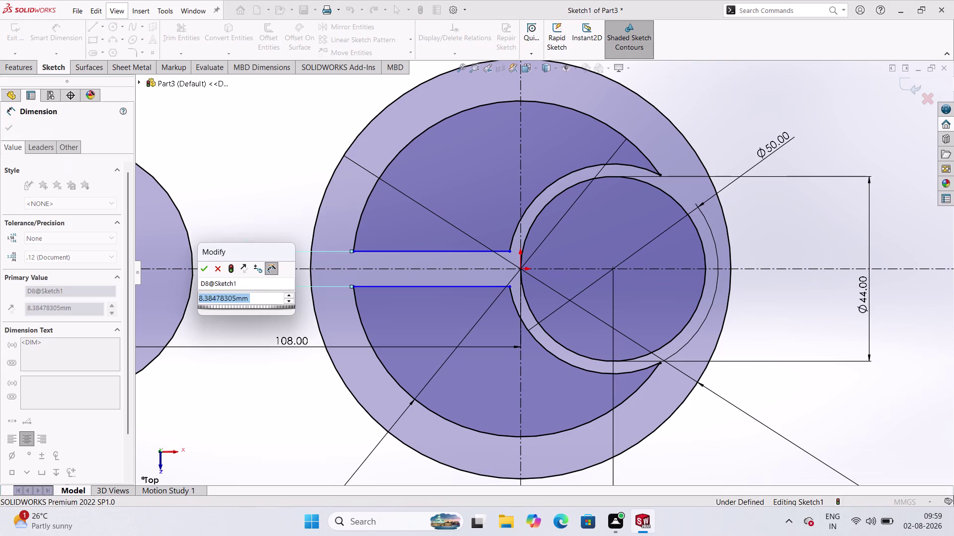
text(10)
key(Return)
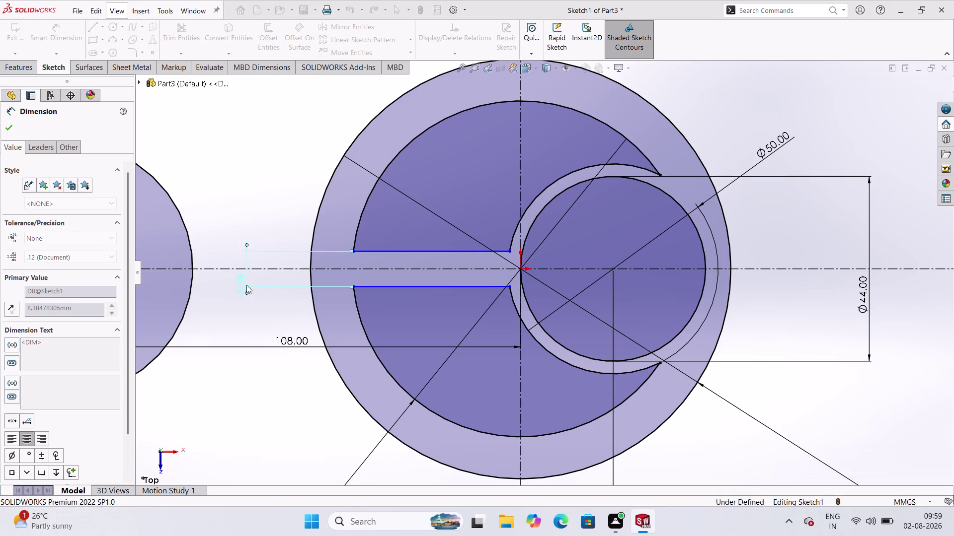
click(388, 245)
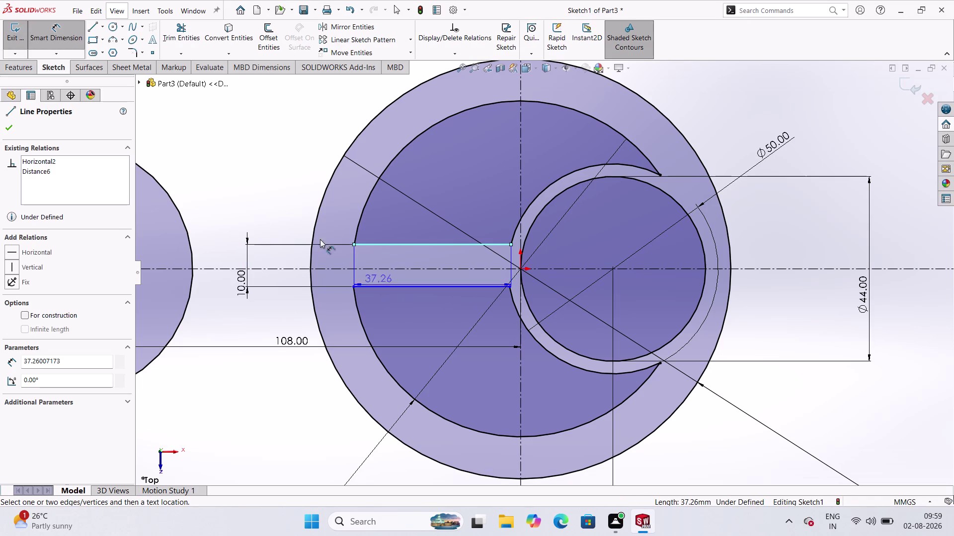
Add a Symmetric relation between the slot lines and the centreline.
click(45, 47)
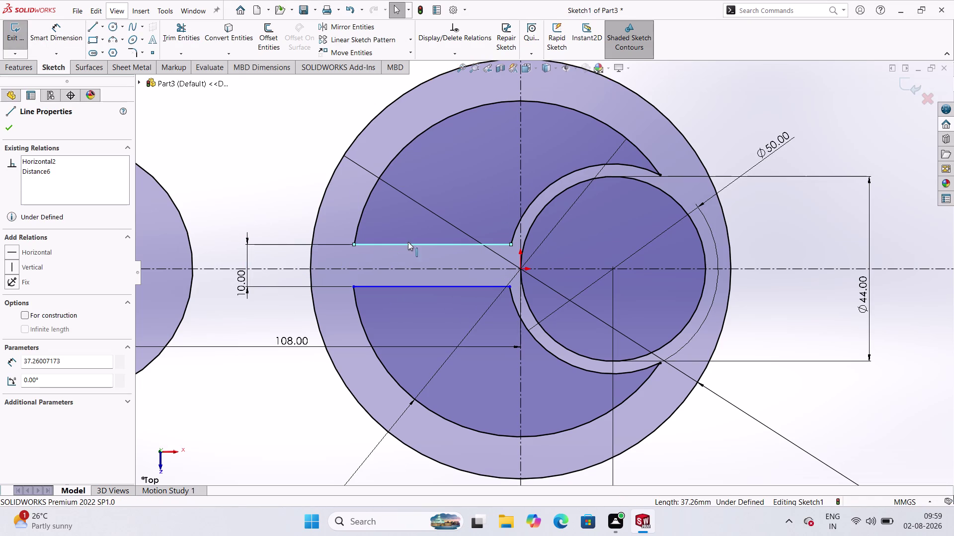
click(411, 287)
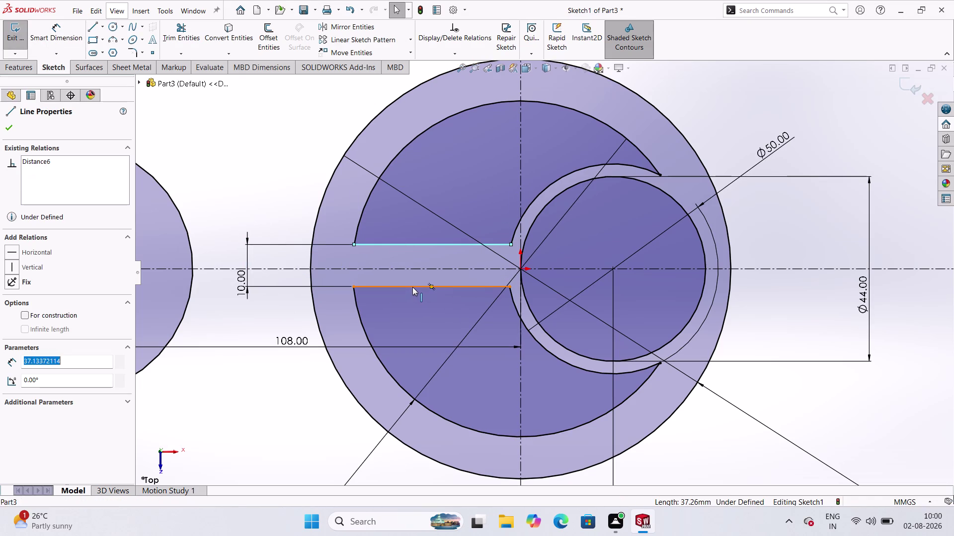
click(401, 271)
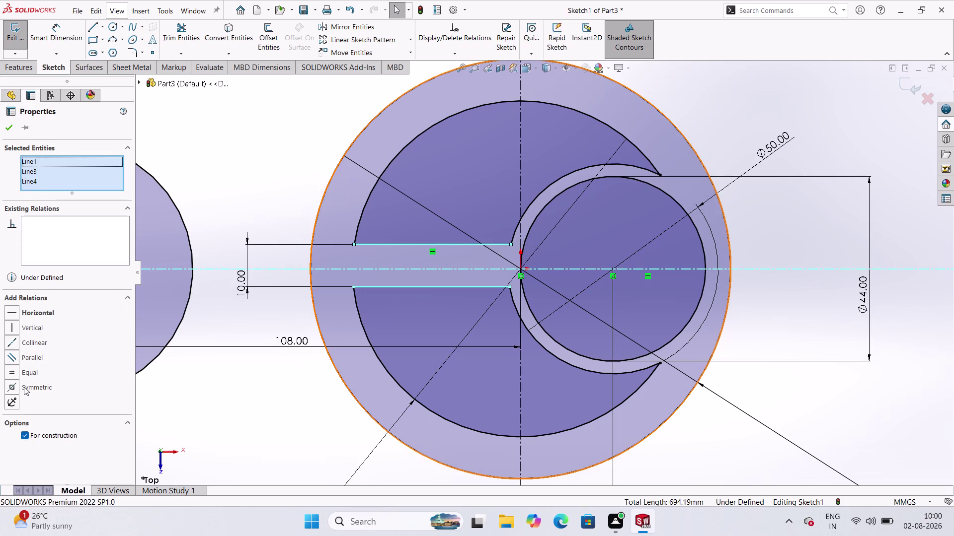
click(24, 387)
click(3, 127)
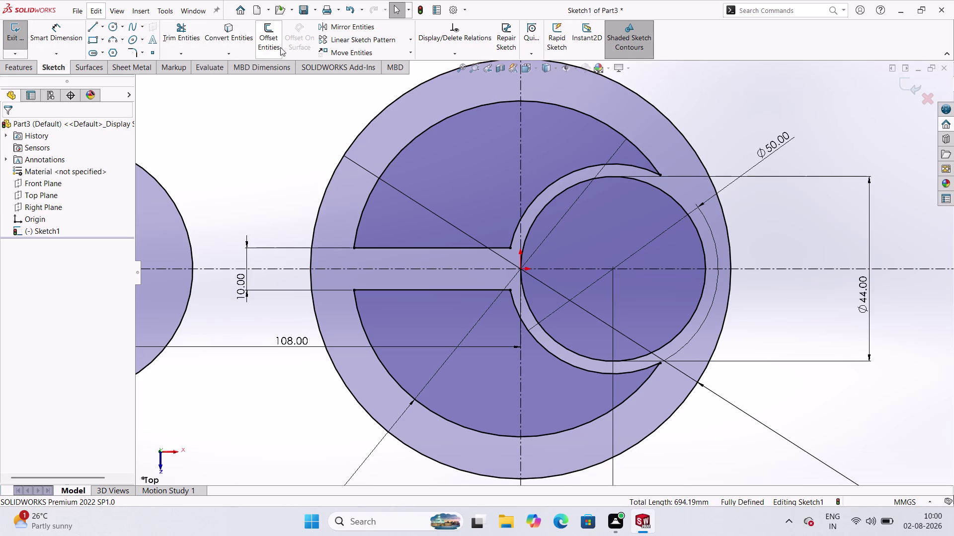
Fillet the corner between the upper outer arc and slot edge, entering a 5 mm radius.
click(135, 53)
click(360, 224)
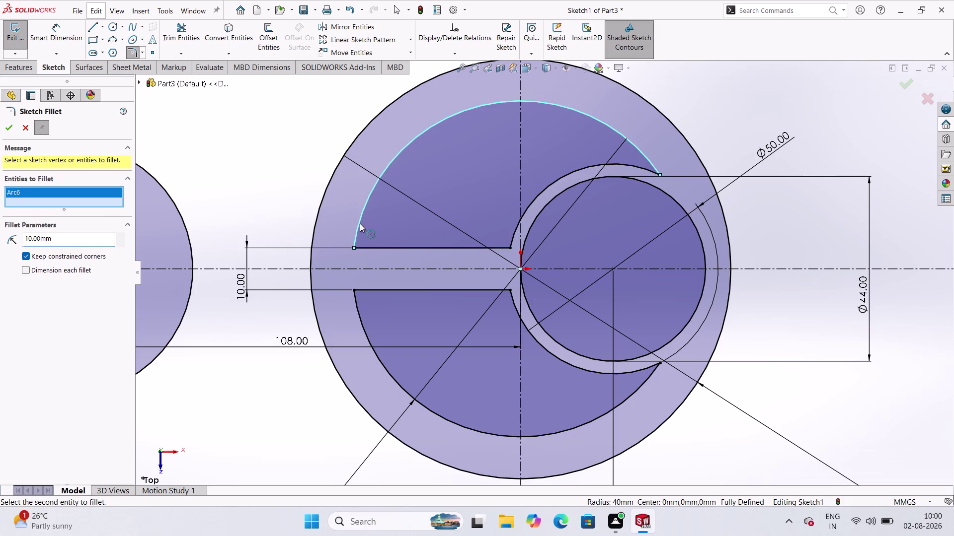
click(373, 247)
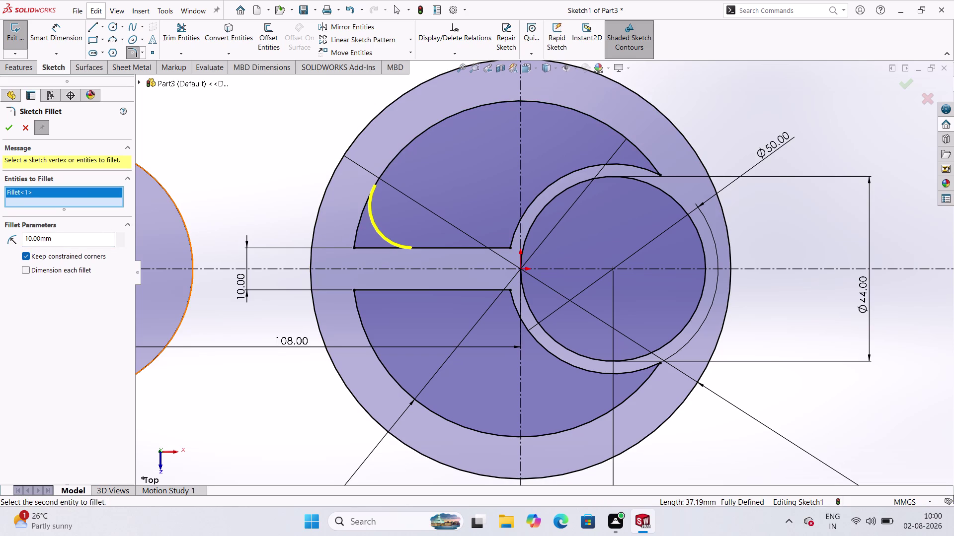
double_click(84, 242)
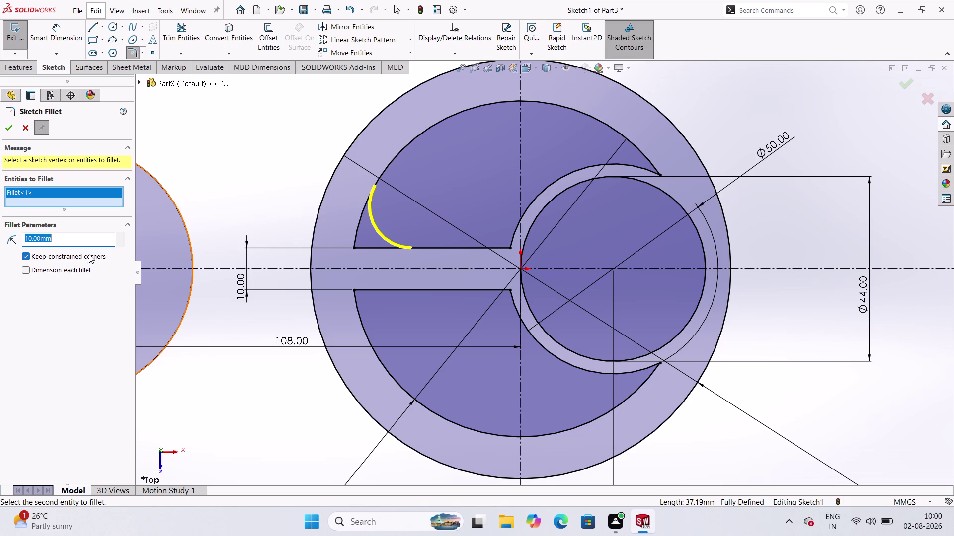
key(5)
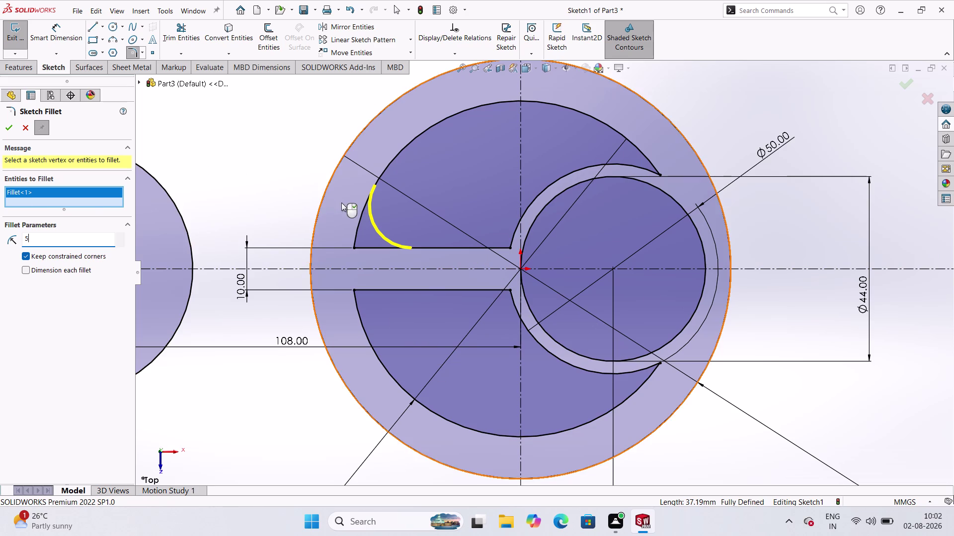
Apply the first R5 fillet, then round the lower outer corner, upper slot end and upper crescent tip.
click(9, 132)
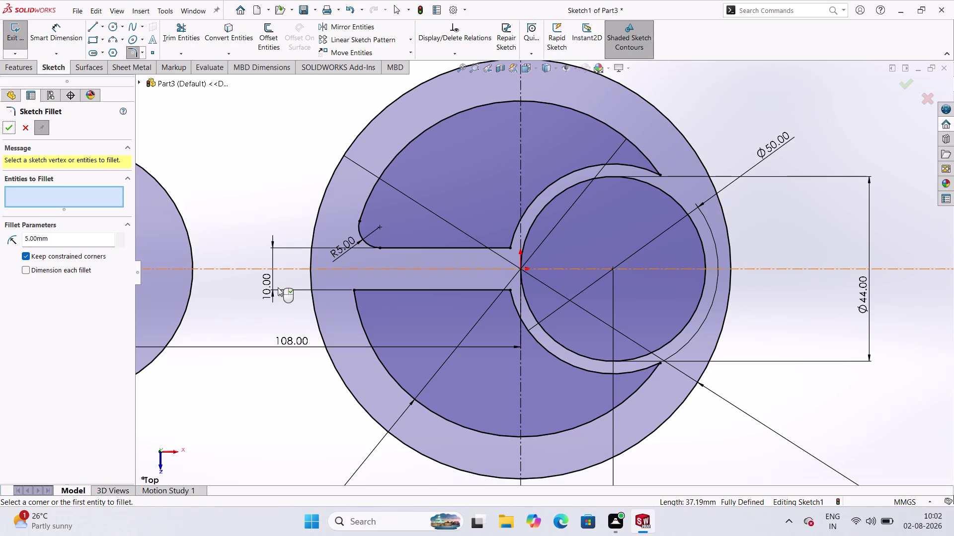
click(356, 308)
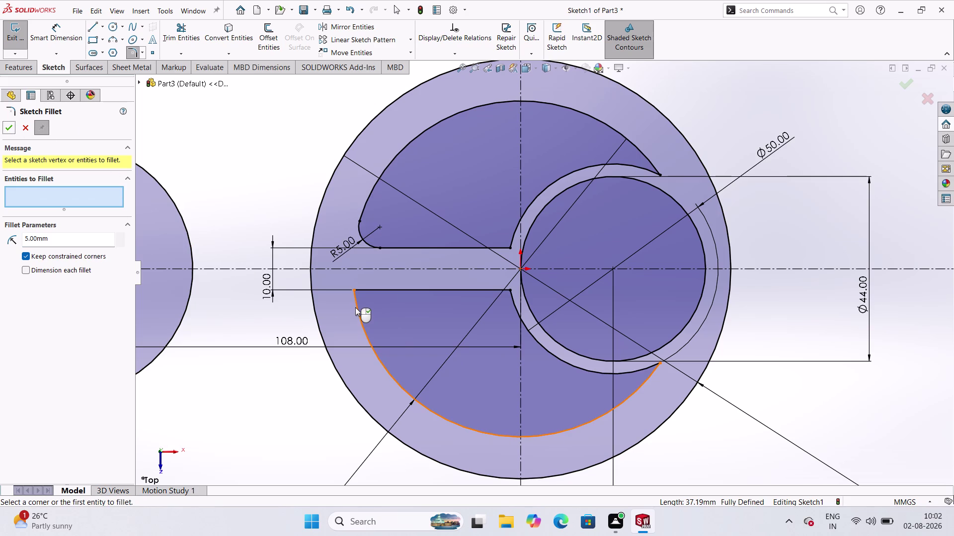
click(375, 290)
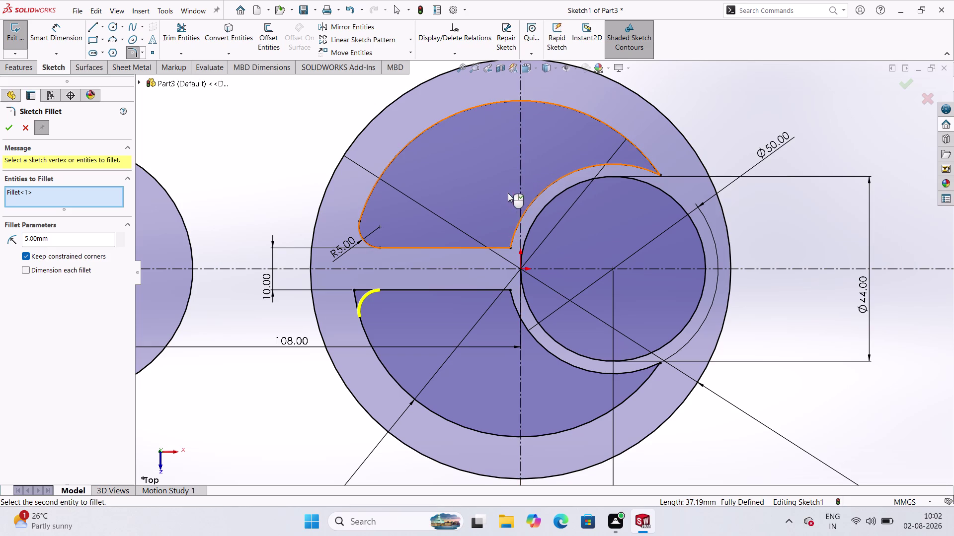
click(495, 247)
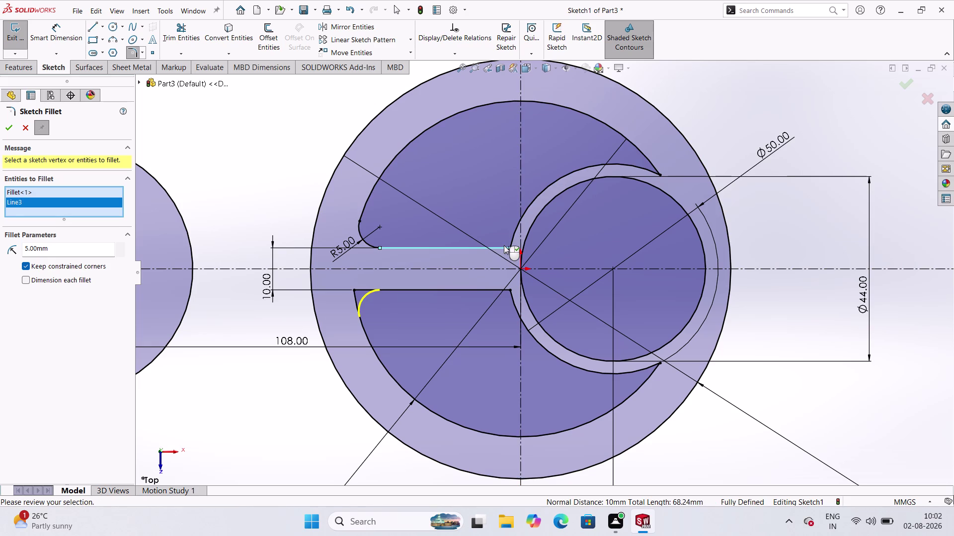
click(513, 234)
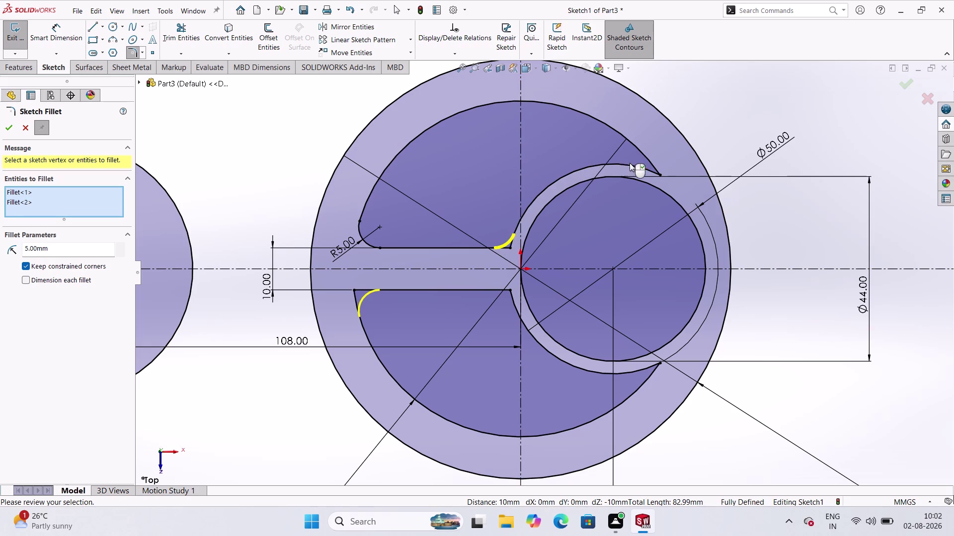
click(633, 165)
click(639, 151)
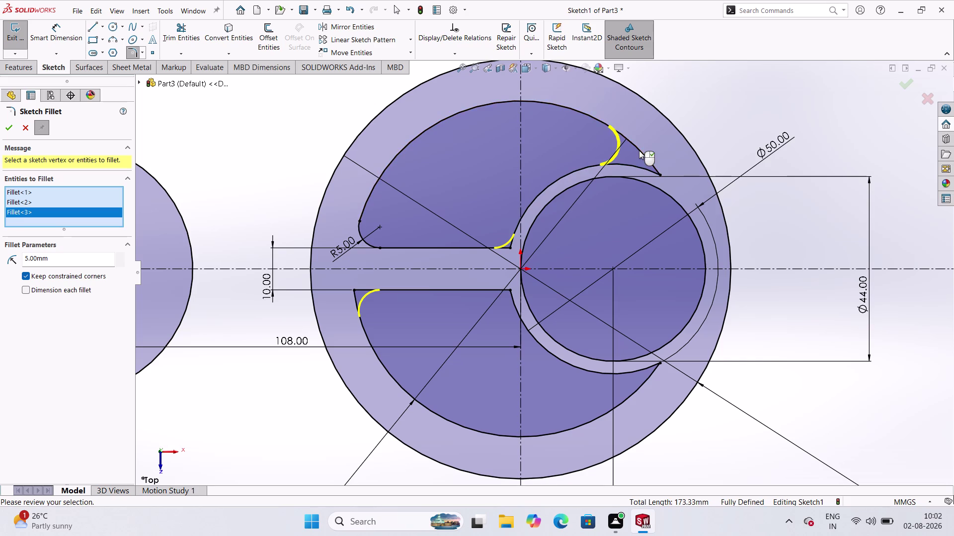
Round the lower slot inner end and lower crescent tip, then apply all R5 fillets.
click(511, 306)
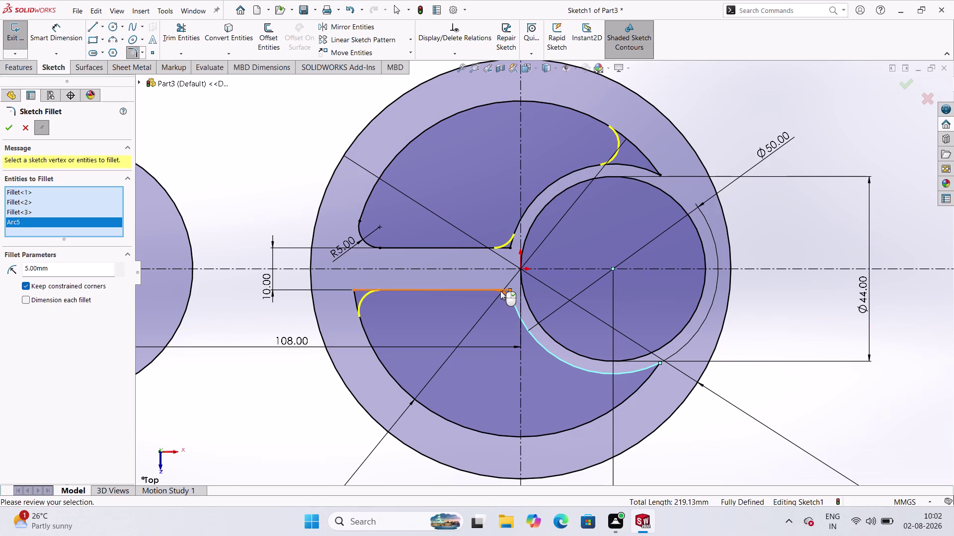
click(501, 291)
click(625, 374)
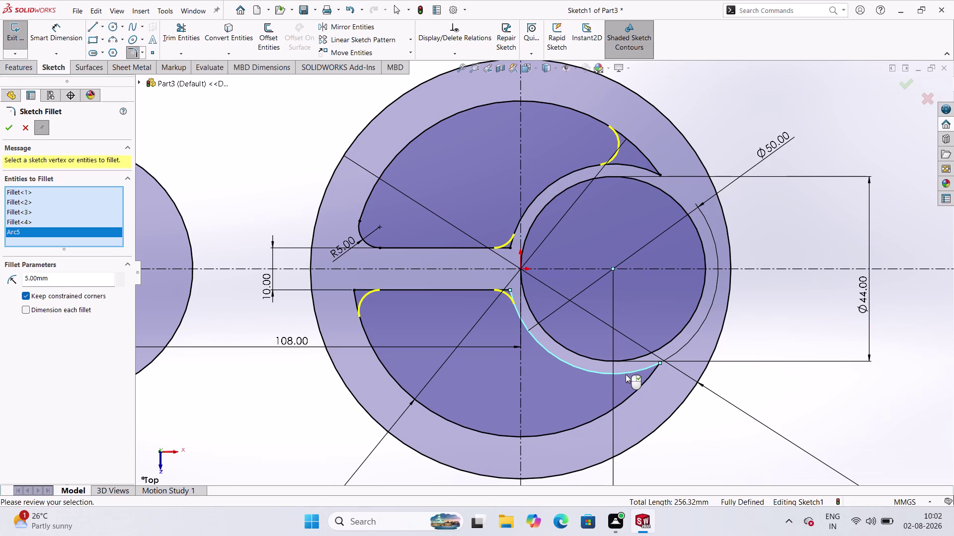
click(635, 395)
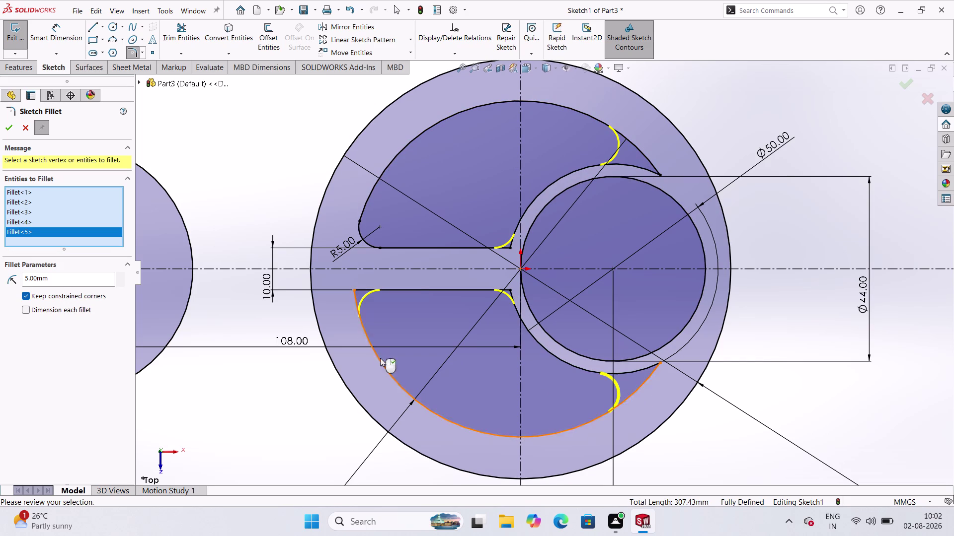
click(10, 128)
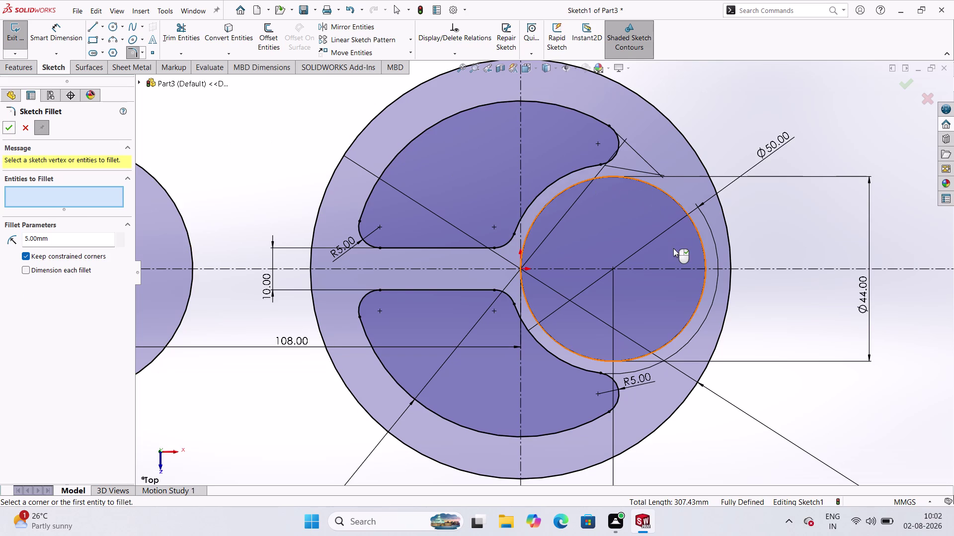
scroll(up, 3)
scroll(down, 3)
scroll(up, 3)
scroll(down, 3)
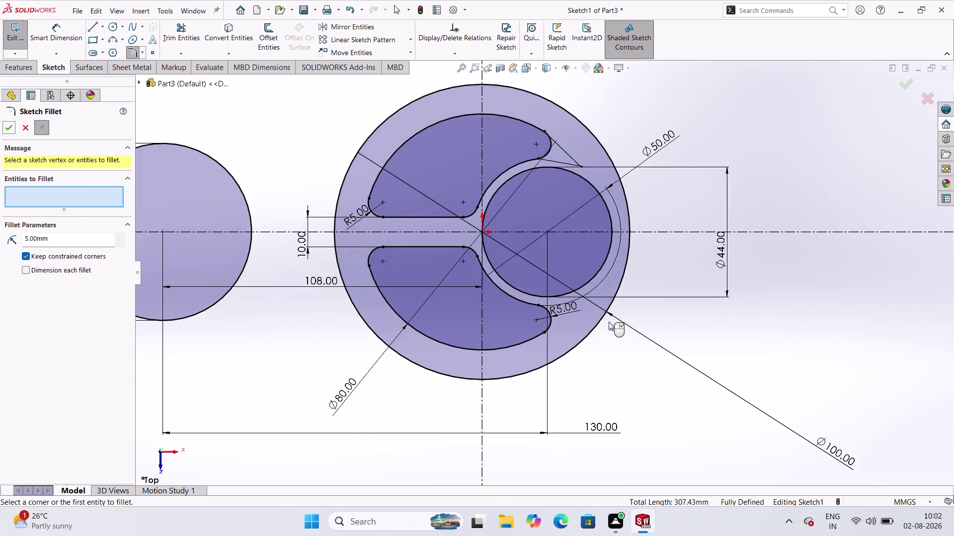
scroll(up, 3)
scroll(down, 3)
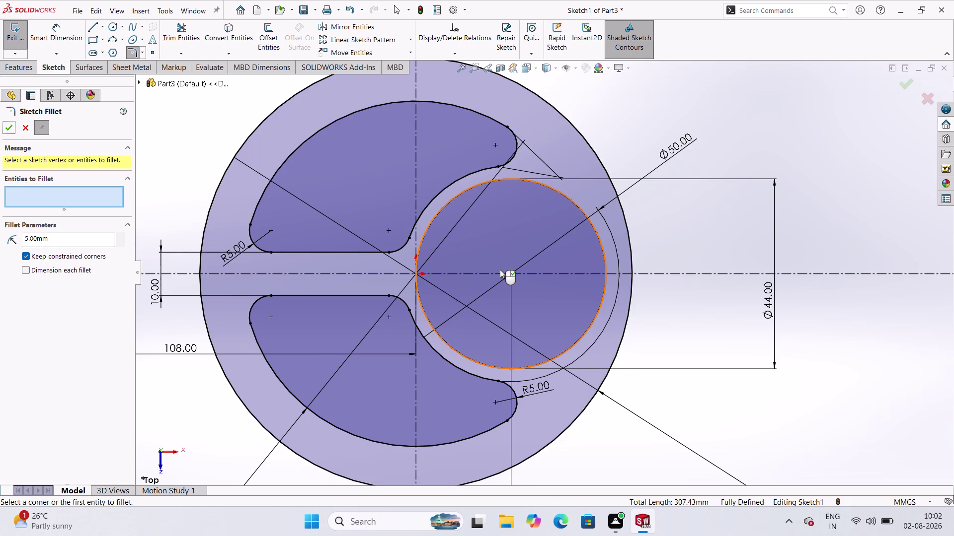
scroll(up, 3)
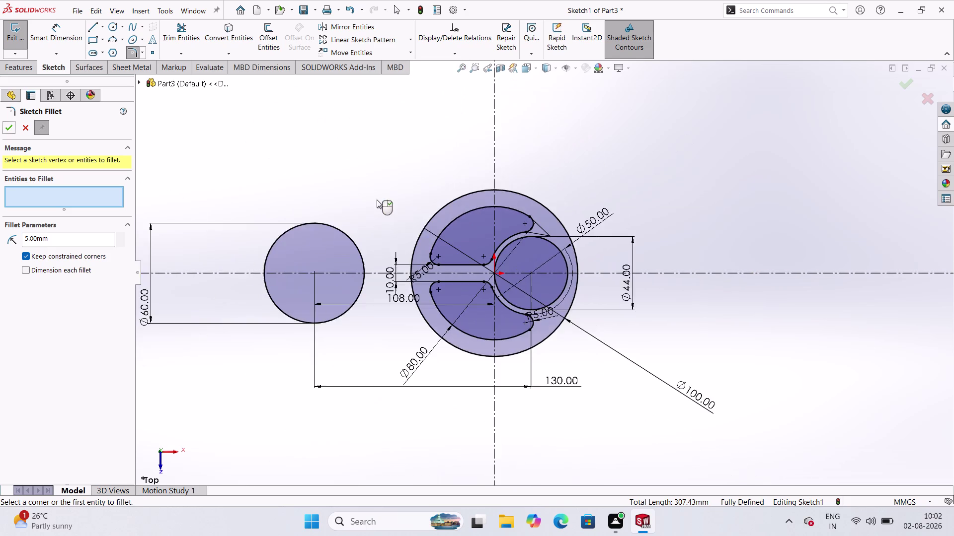
scroll(down, 3)
scroll(down, 3)
scroll(up, 3)
scroll(down, 3)
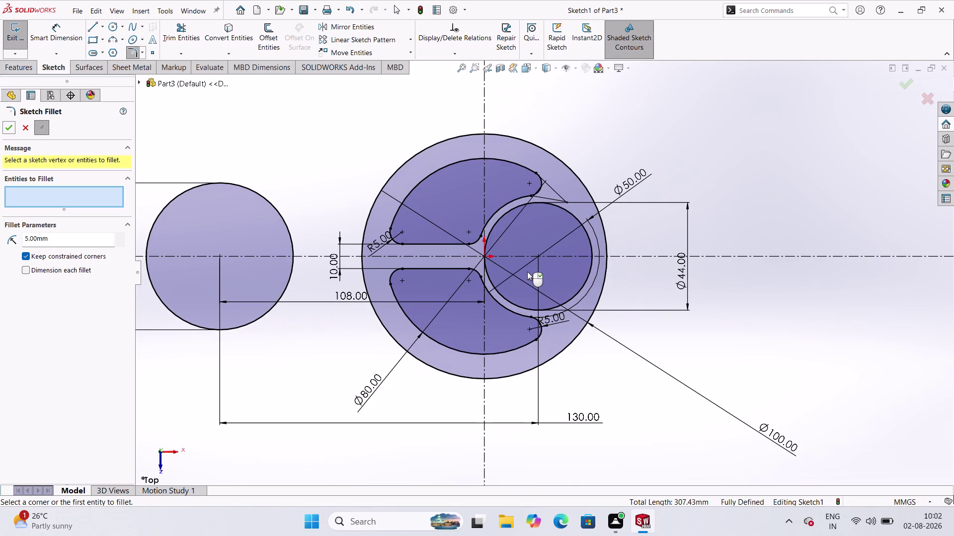
scroll(up, 3)
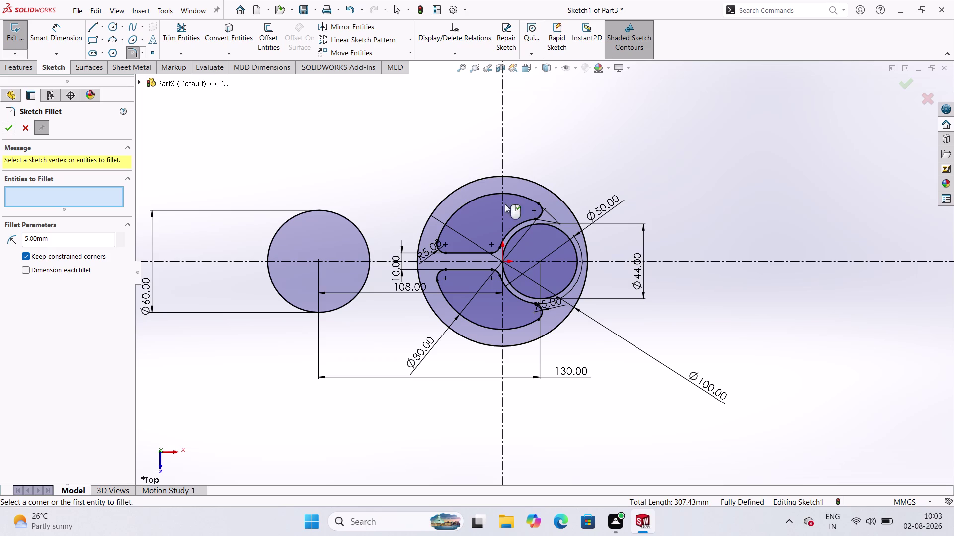
scroll(up, 3)
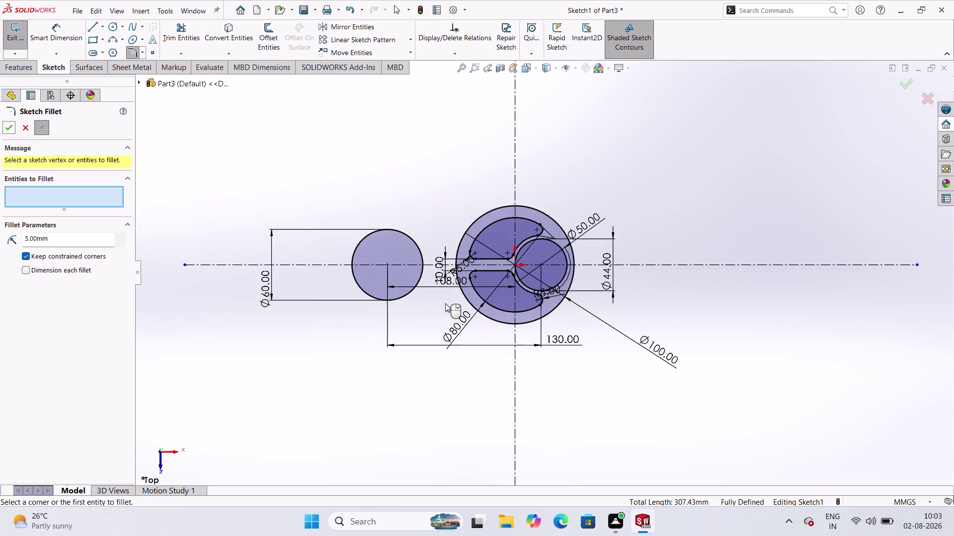
scroll(up, 3)
scroll(down, 3)
scroll(down, 3)
scroll(up, 3)
scroll(down, 3)
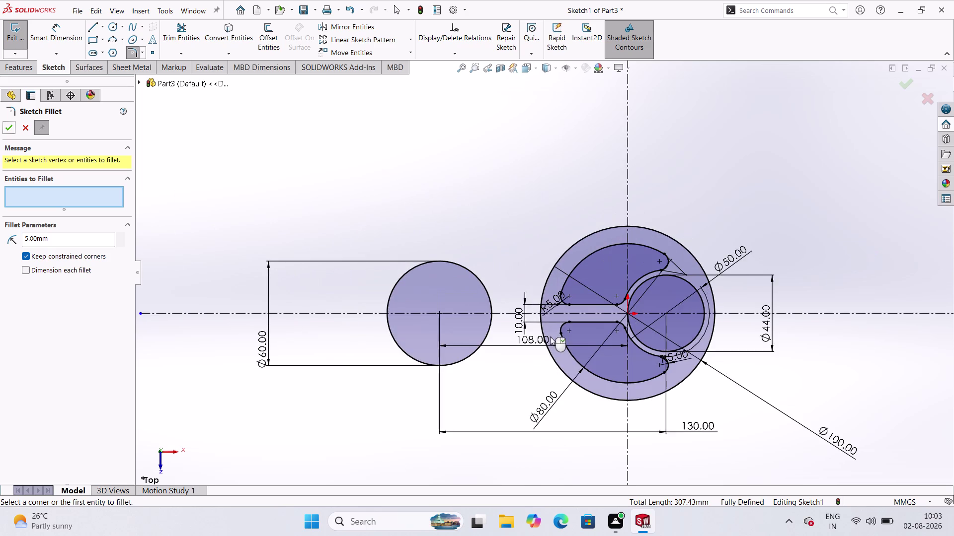
scroll(up, 3)
scroll(down, 3)
scroll(down, 3)
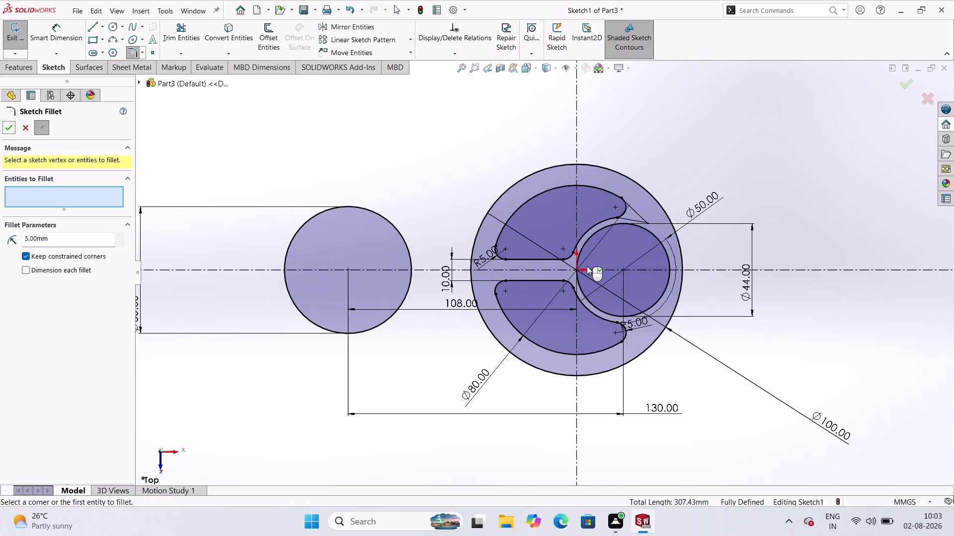
scroll(up, 3)
scroll(down, 3)
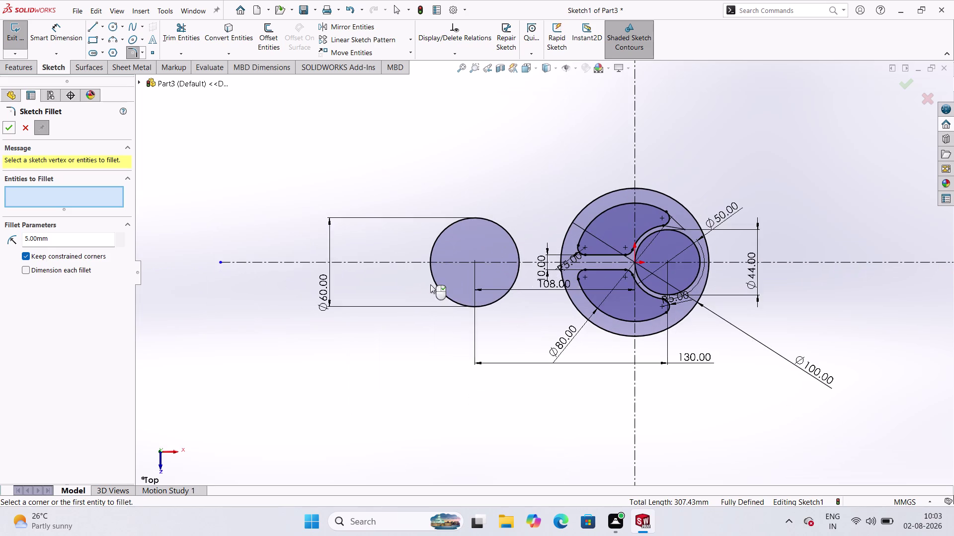
scroll(down, 3)
scroll(down, 3)
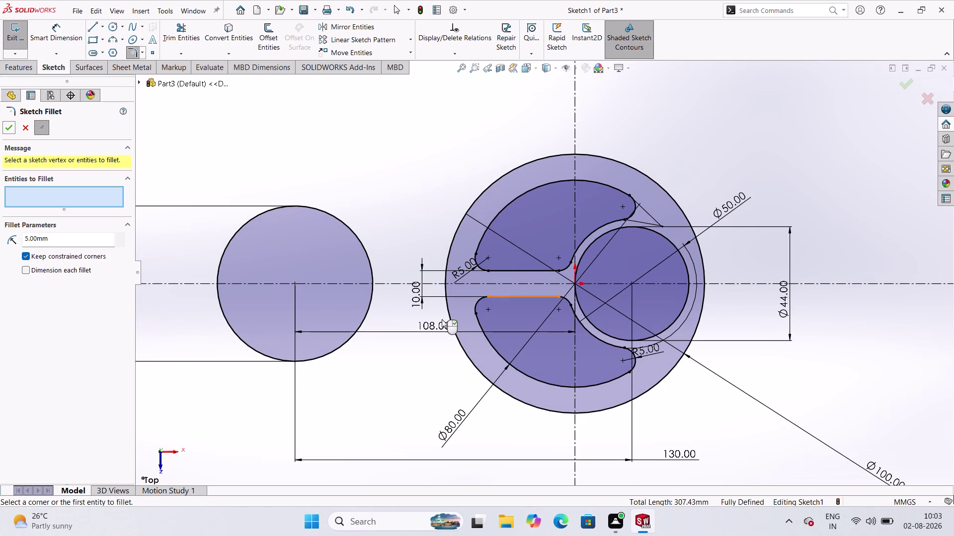
scroll(up, 3)
scroll(down, 3)
scroll(up, 3)
scroll(down, 3)
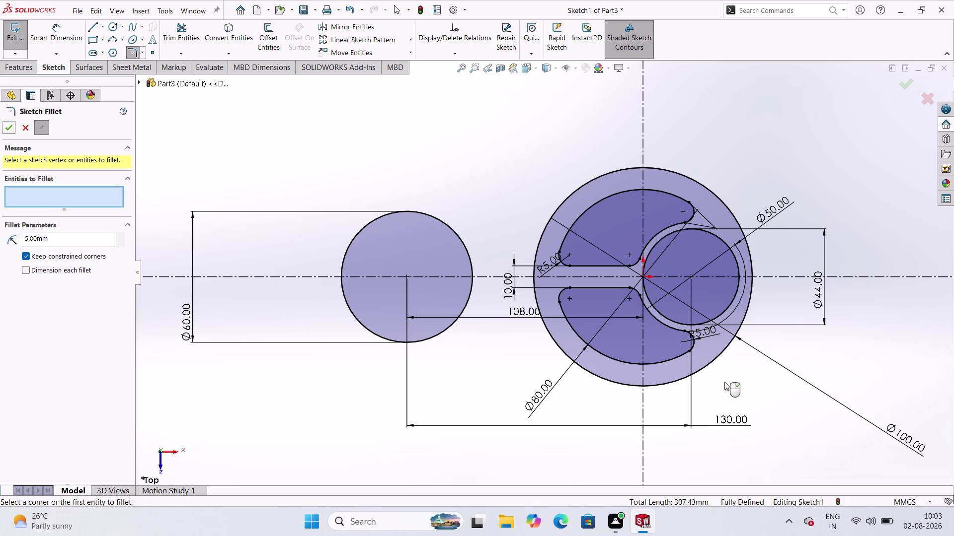
scroll(down, 3)
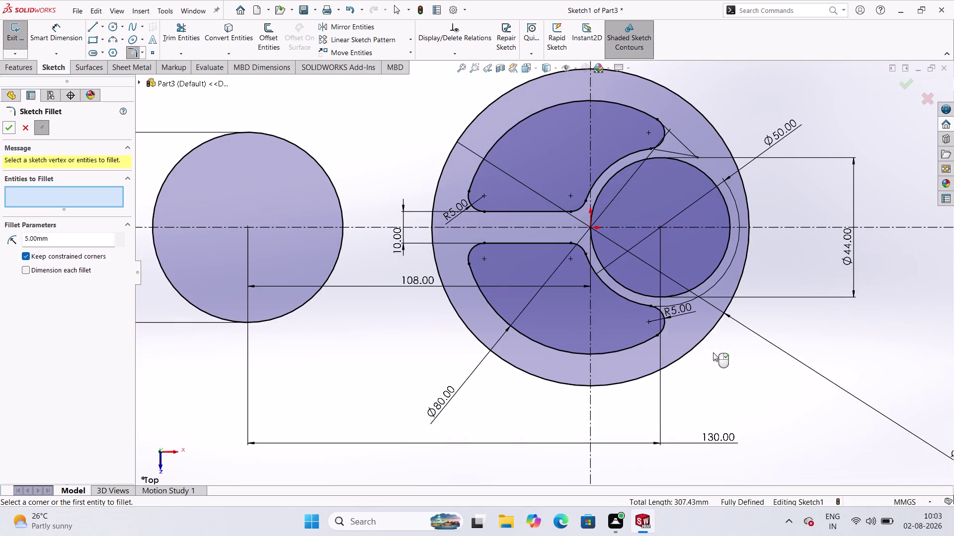
scroll(up, 3)
scroll(up, 3)
scroll(down, 3)
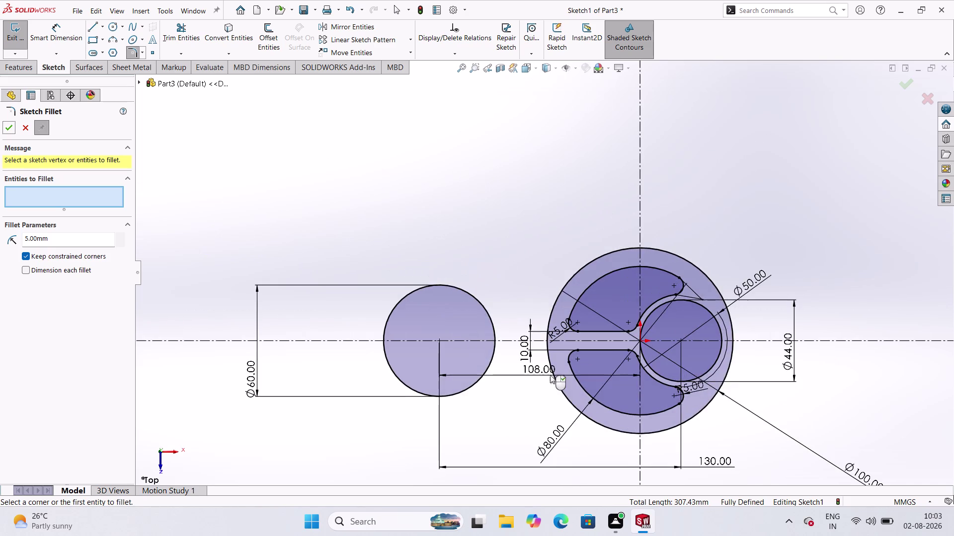
scroll(up, 3)
scroll(down, 3)
scroll(up, 3)
scroll(down, 3)
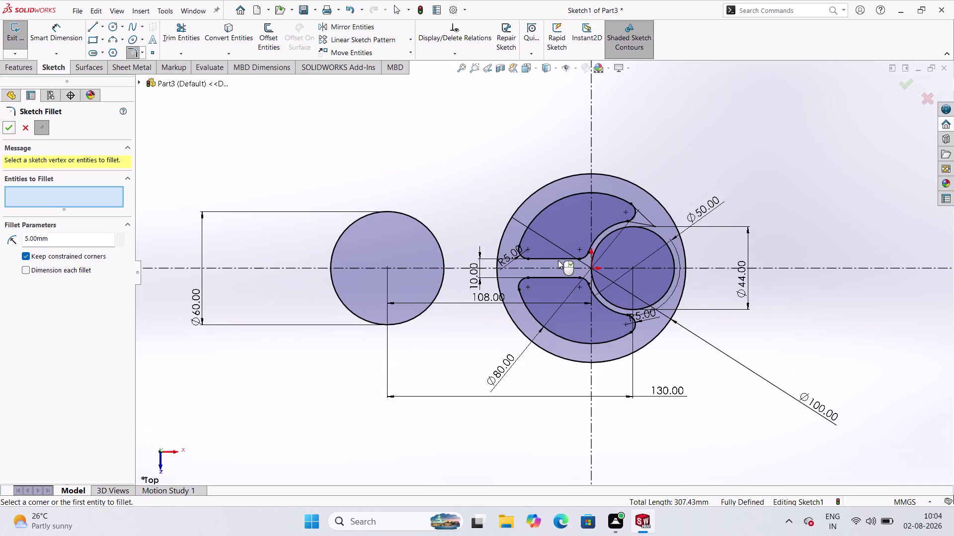
scroll(down, 3)
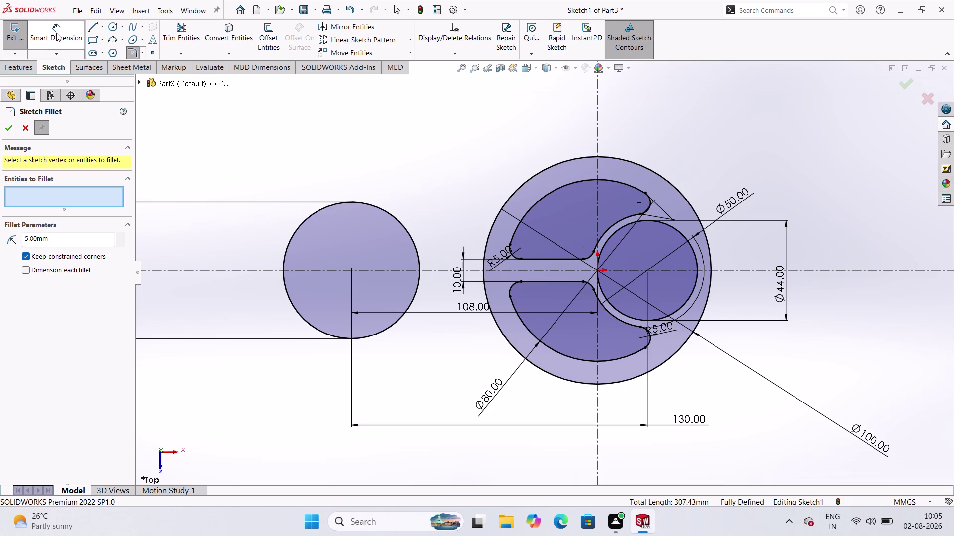
Draw a circle on the left pulley centre and dimension its diameter to 30 mm.
click(114, 32)
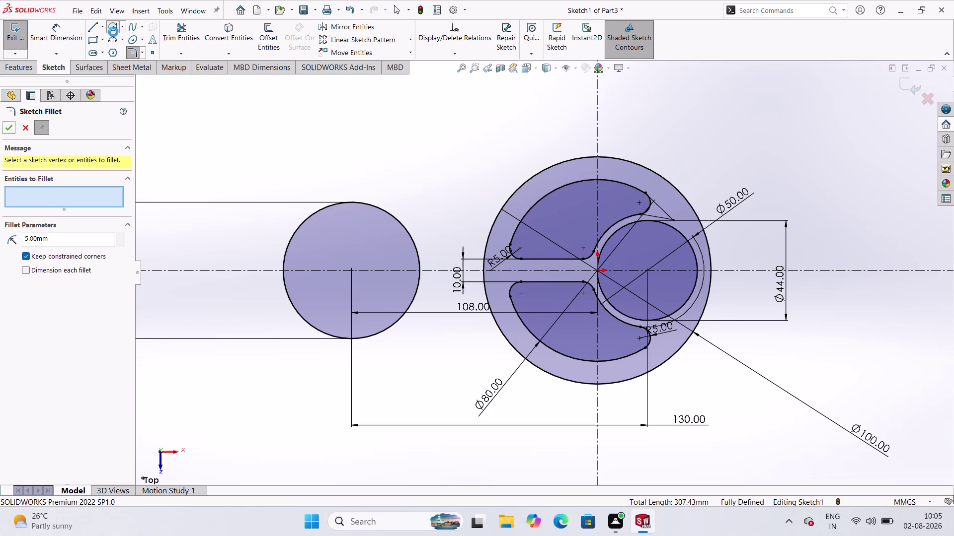
click(352, 271)
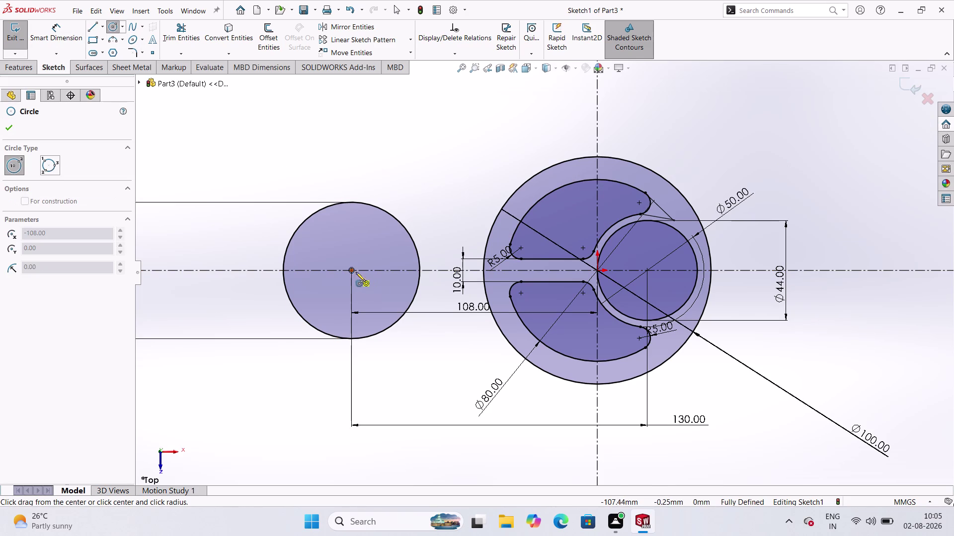
click(379, 301)
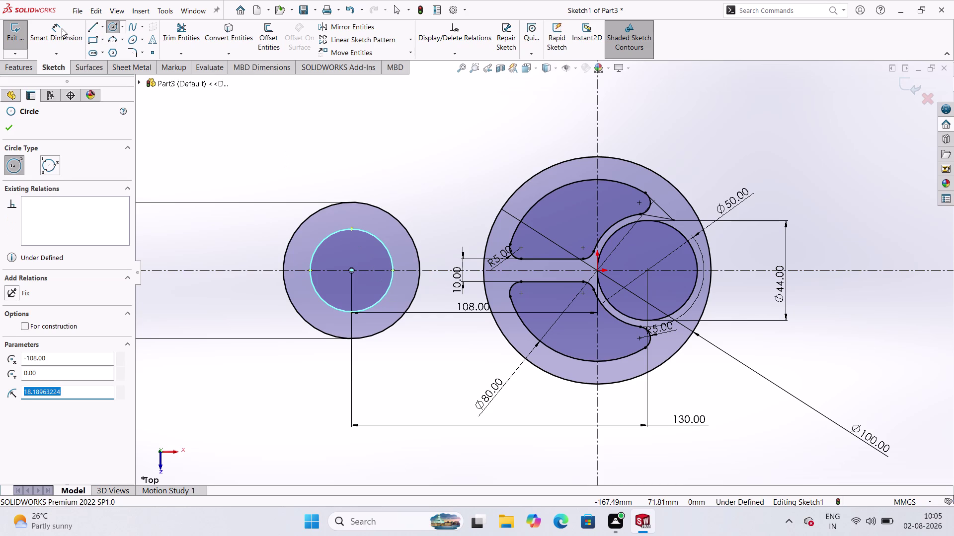
click(62, 28)
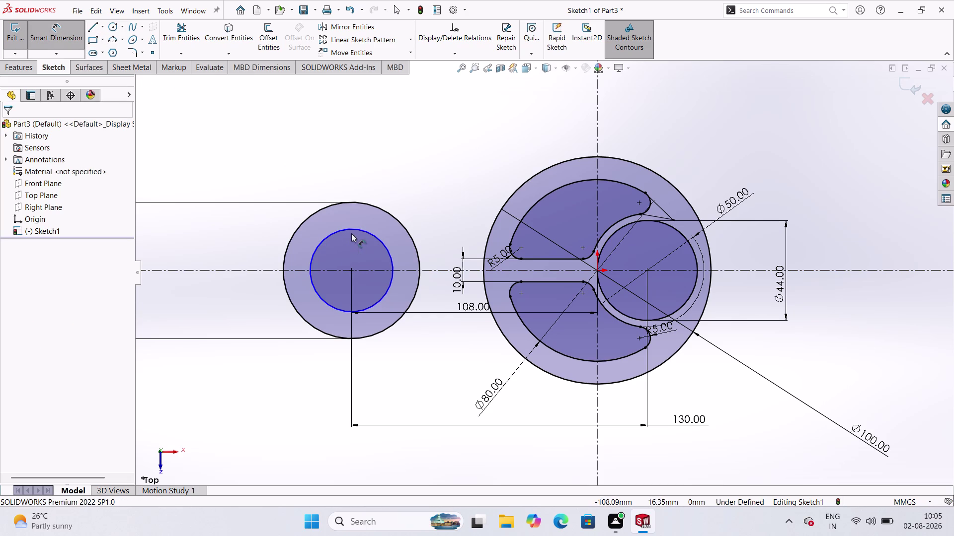
click(354, 227)
click(369, 164)
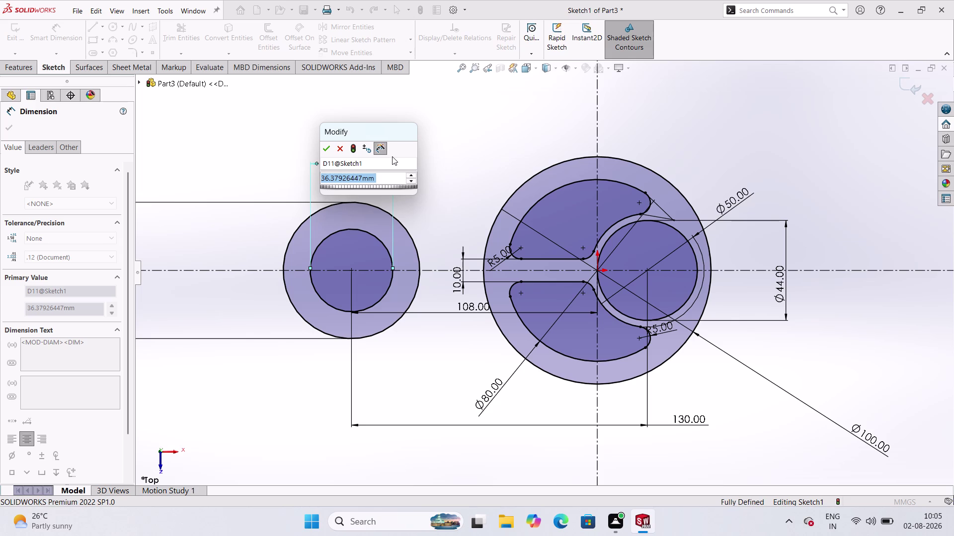
text(30)
key(Return)
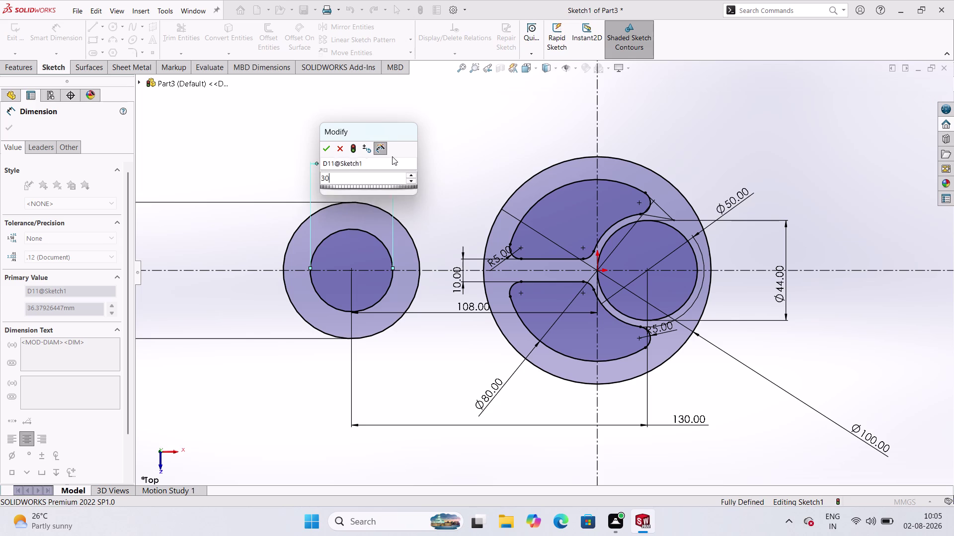
click(338, 133)
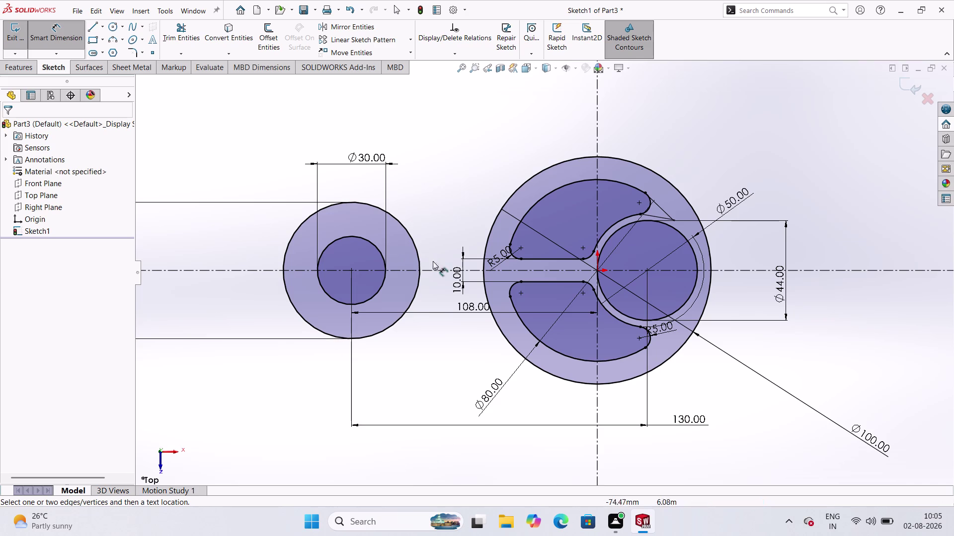
click(43, 35)
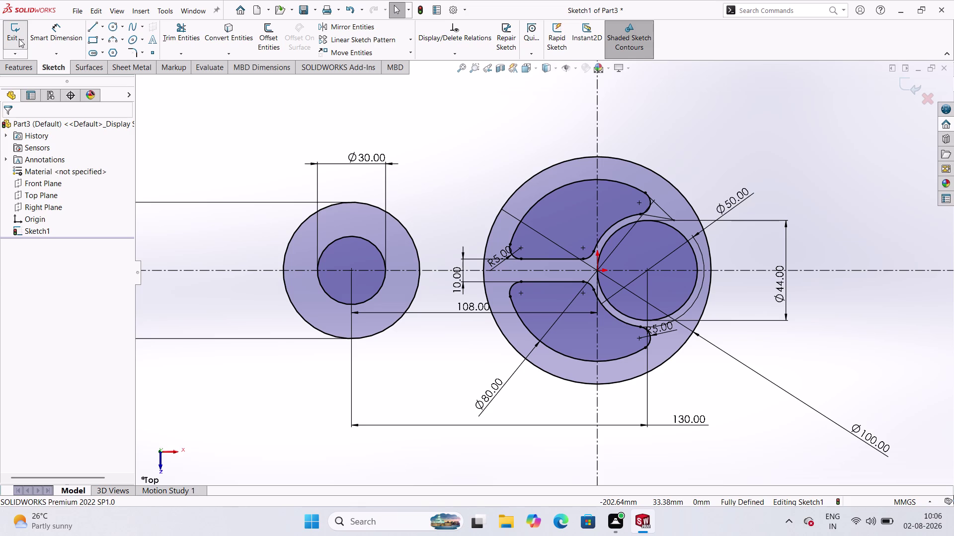
Exit Sketch1 and Boss-Extrude it 40 mm about the mid plane into two bodies.
click(18, 38)
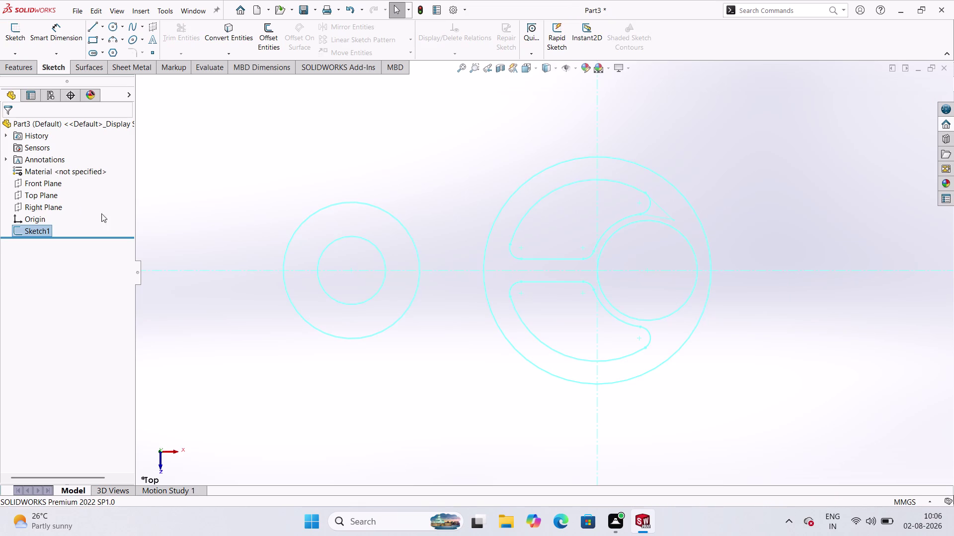
click(25, 65)
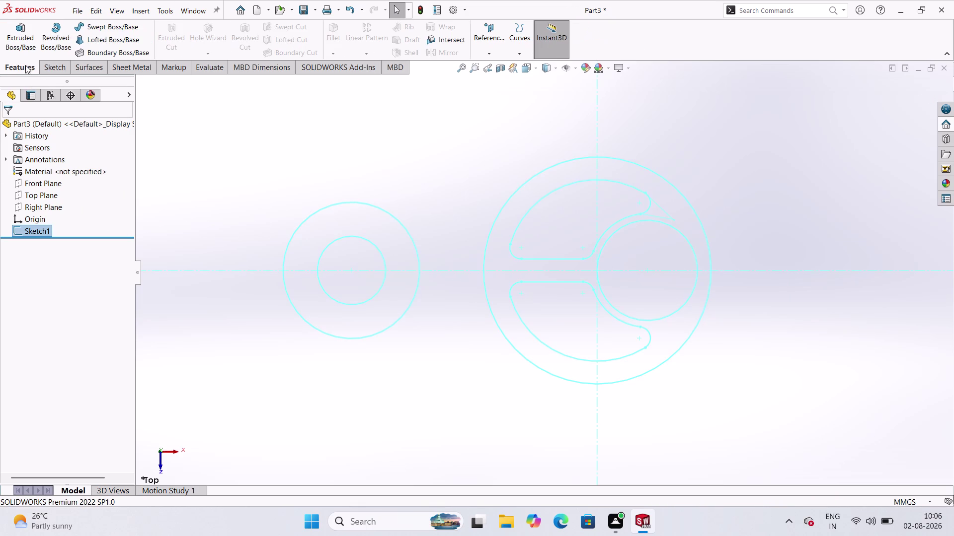
click(27, 42)
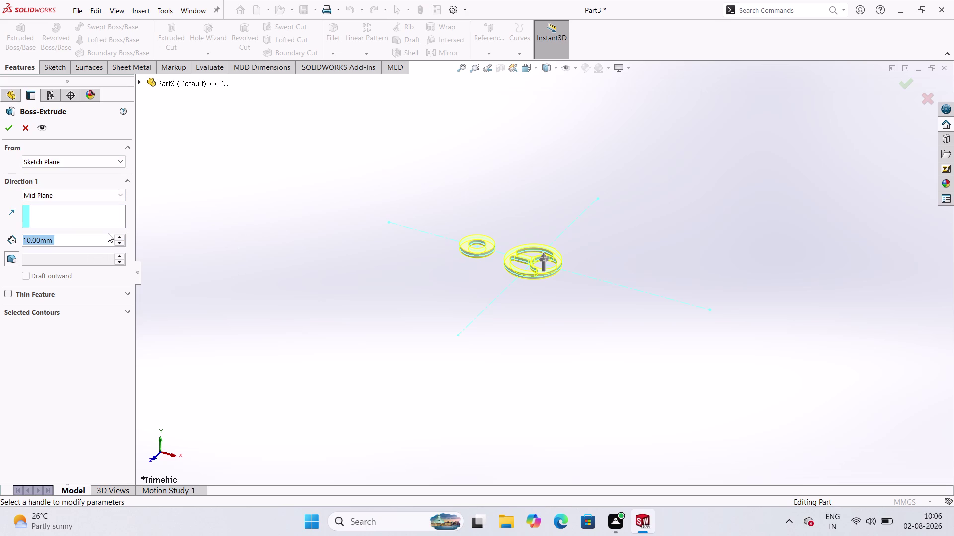
text(40)
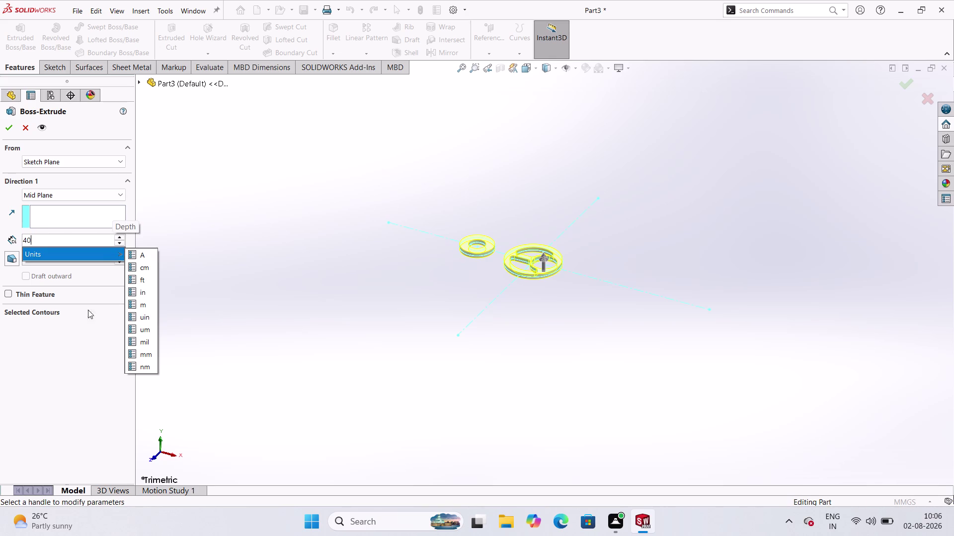
click(144, 351)
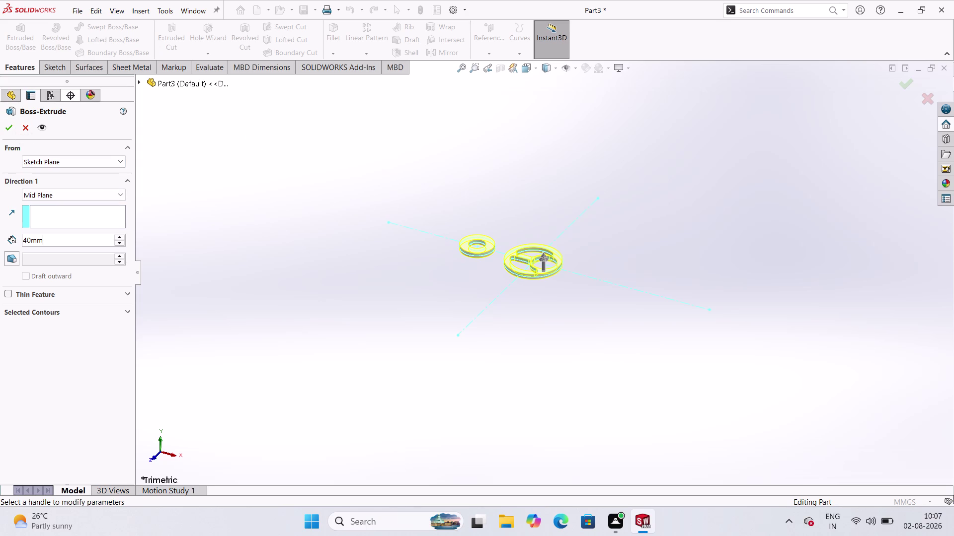
click(8, 129)
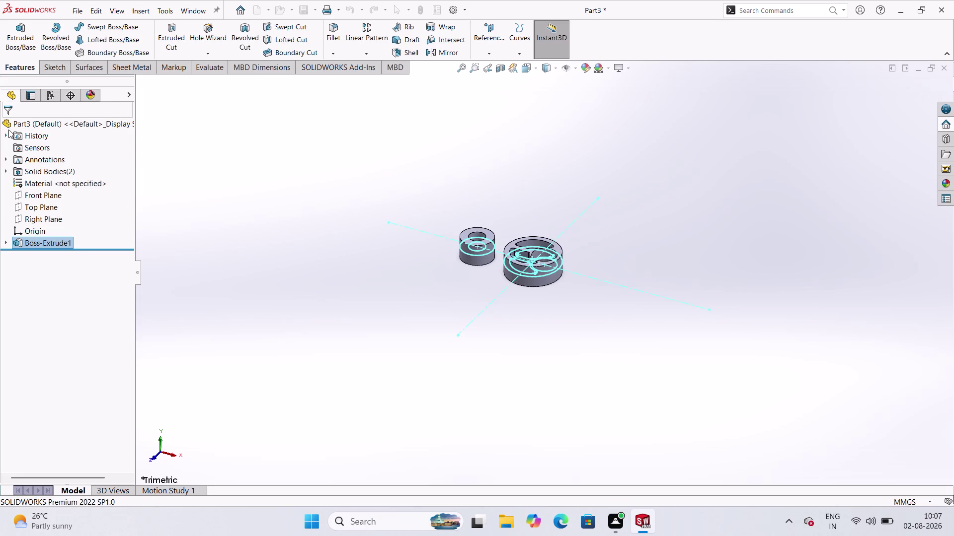
click(478, 273)
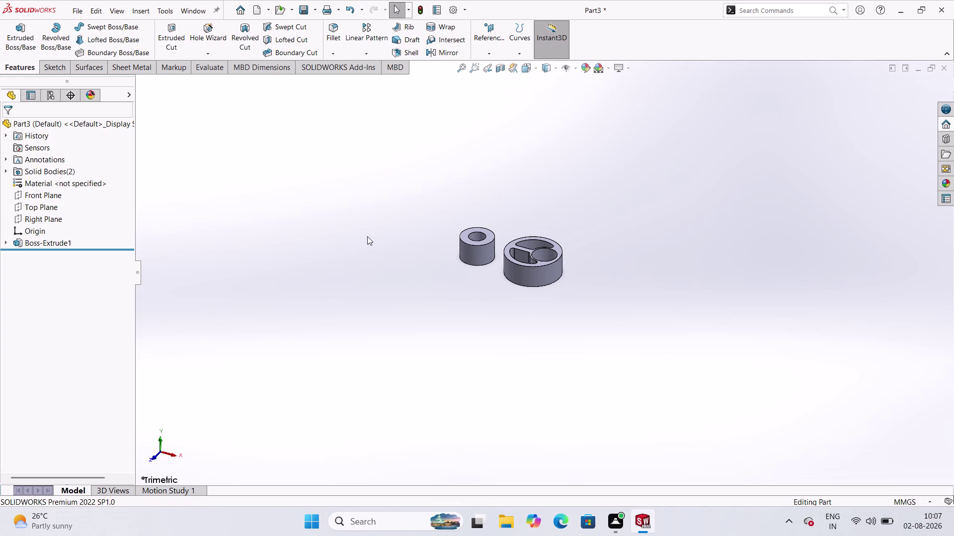
scroll(up, 3)
middle_drag(439, 174, 436, 266)
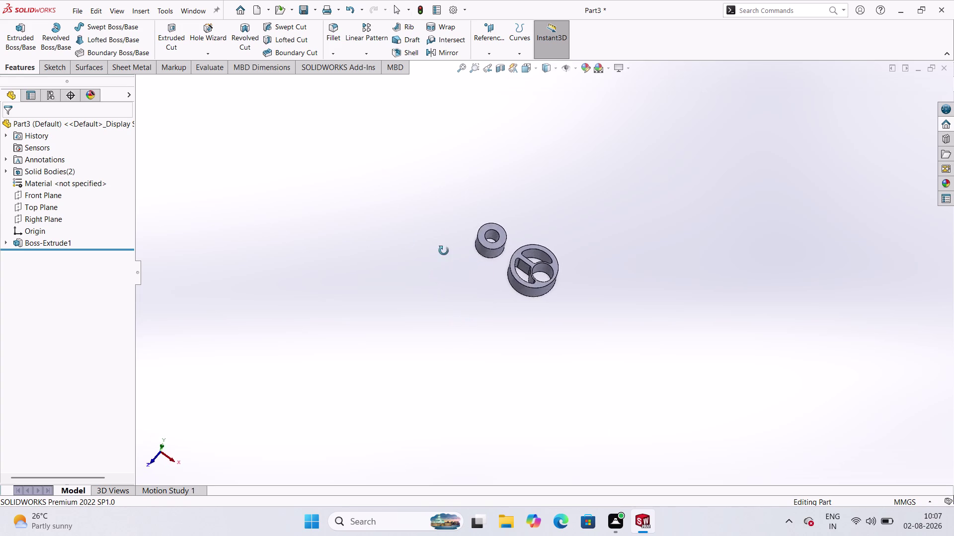
middle_drag(436, 265, 468, 253)
middle_click(468, 253)
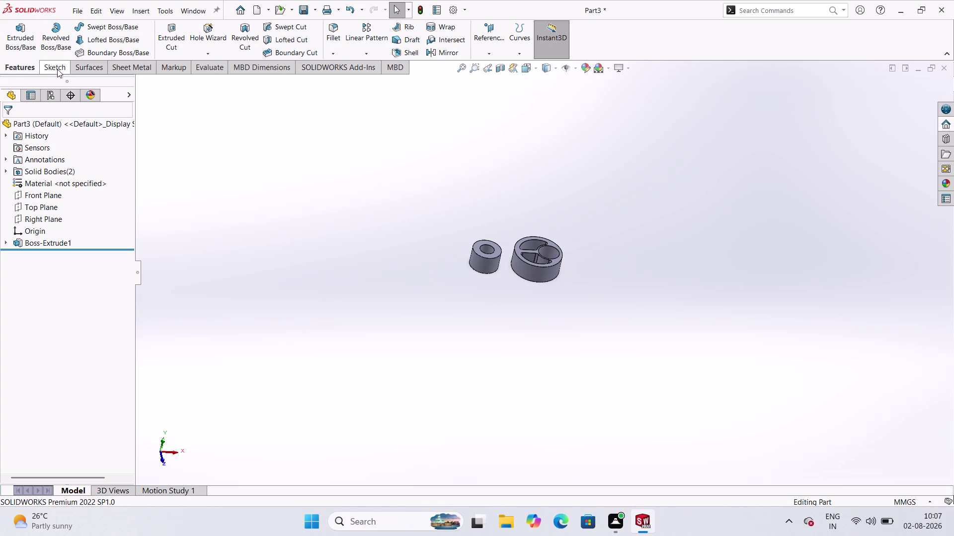
click(50, 241)
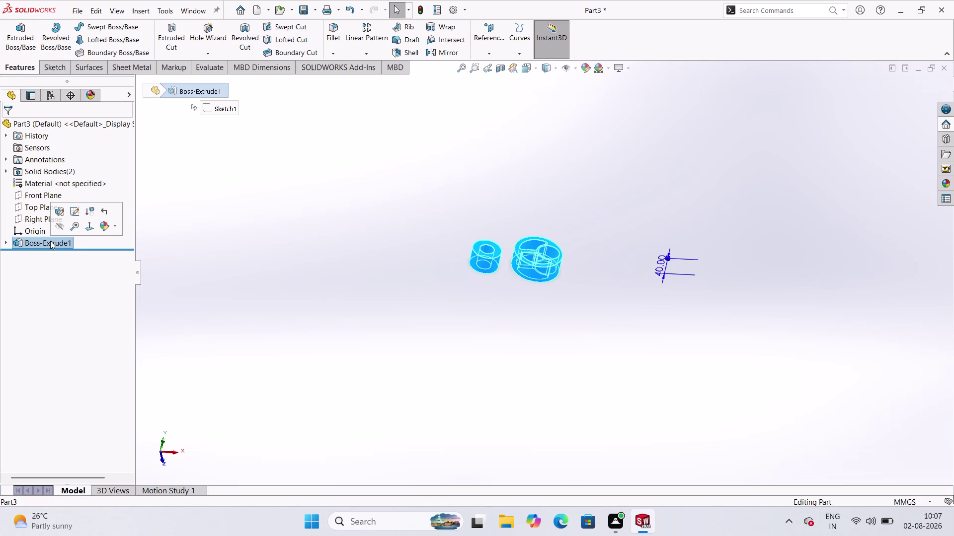
Edit Sketch1 and draw a construction circle centred on the right pulley.
click(70, 212)
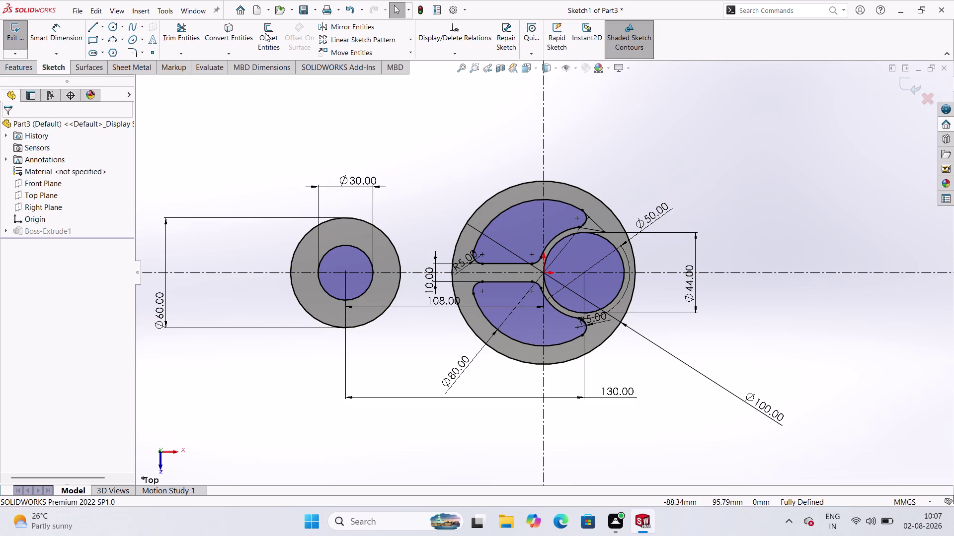
click(123, 26)
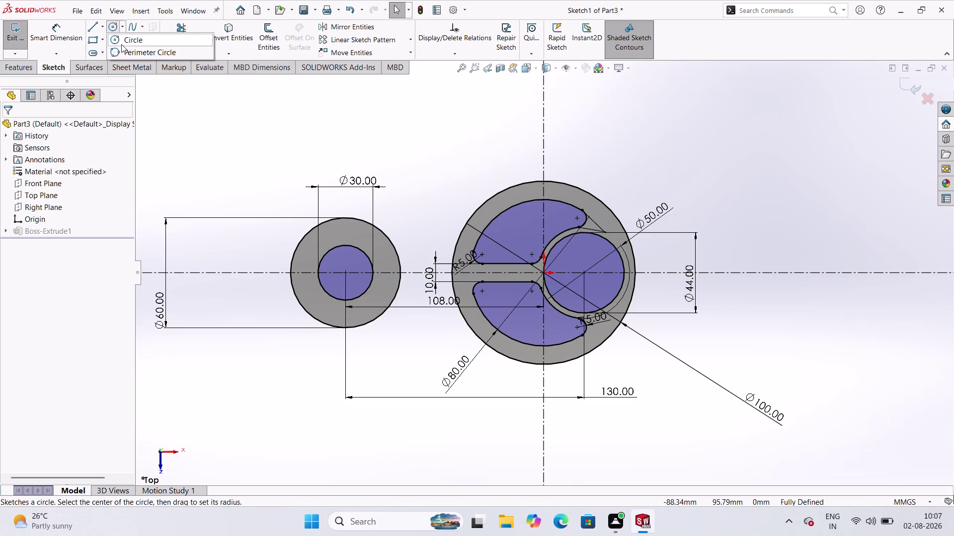
click(120, 44)
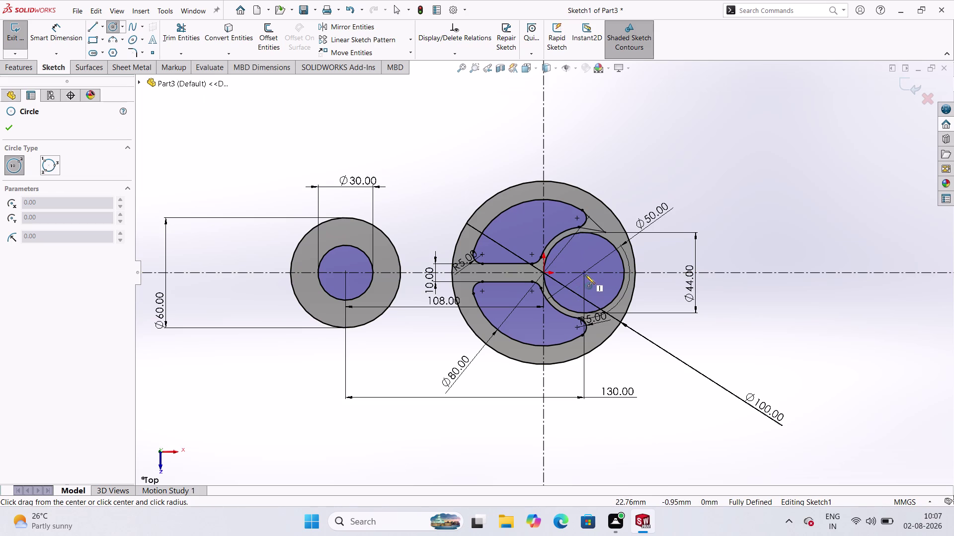
click(584, 272)
click(596, 295)
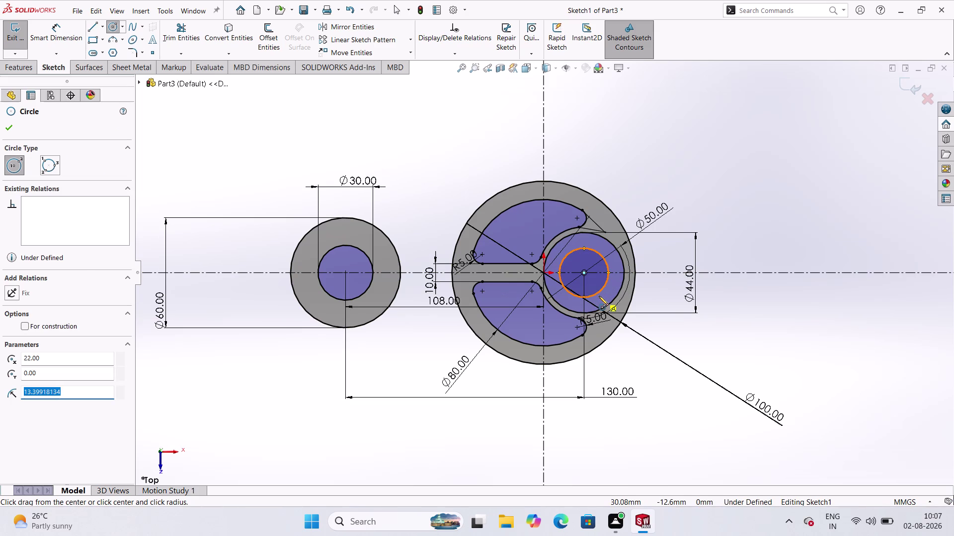
click(27, 325)
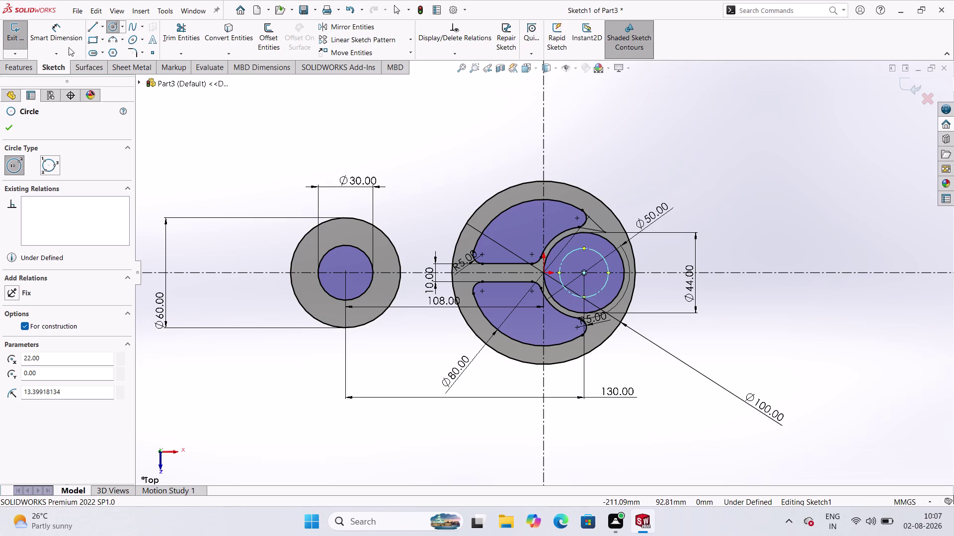
Dimension the construction circle's diameter to 30 mm.
click(67, 42)
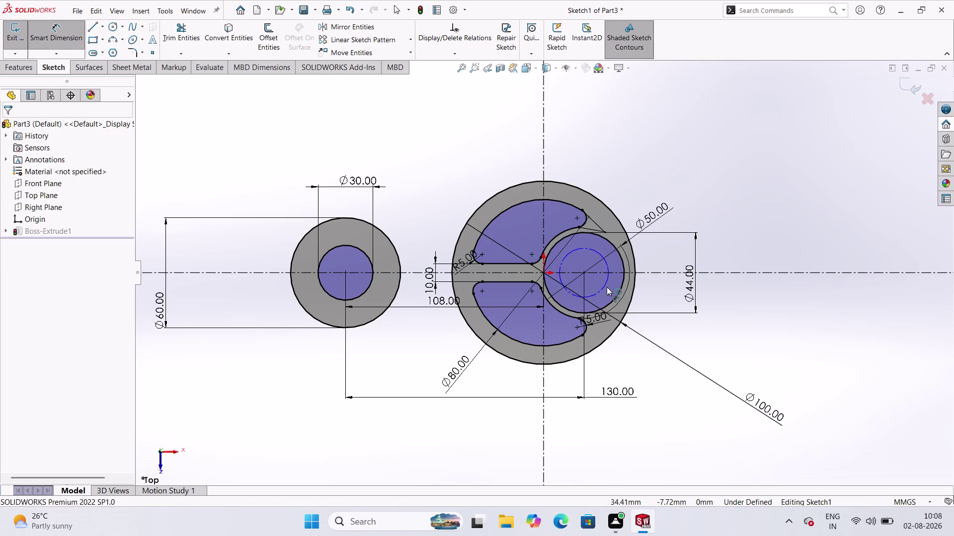
click(607, 287)
click(748, 327)
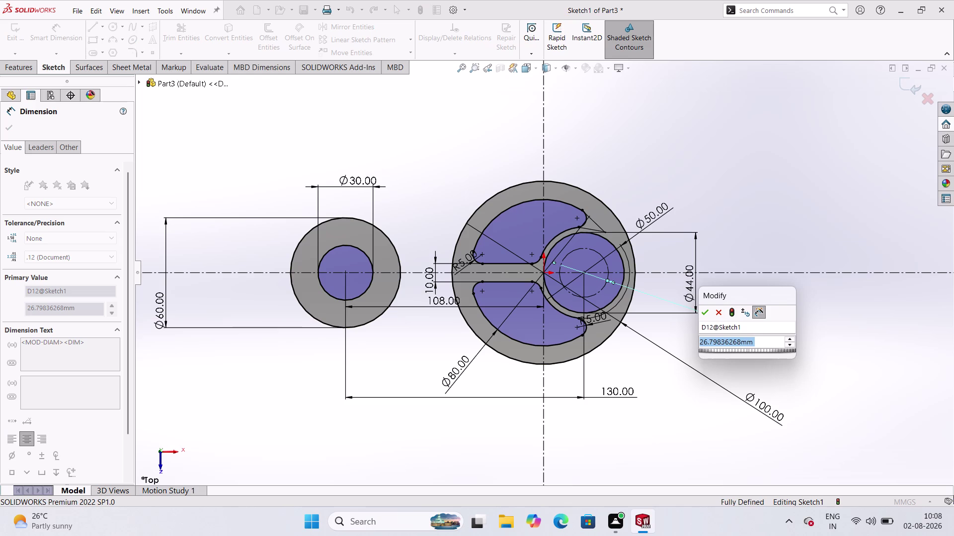
text(30)
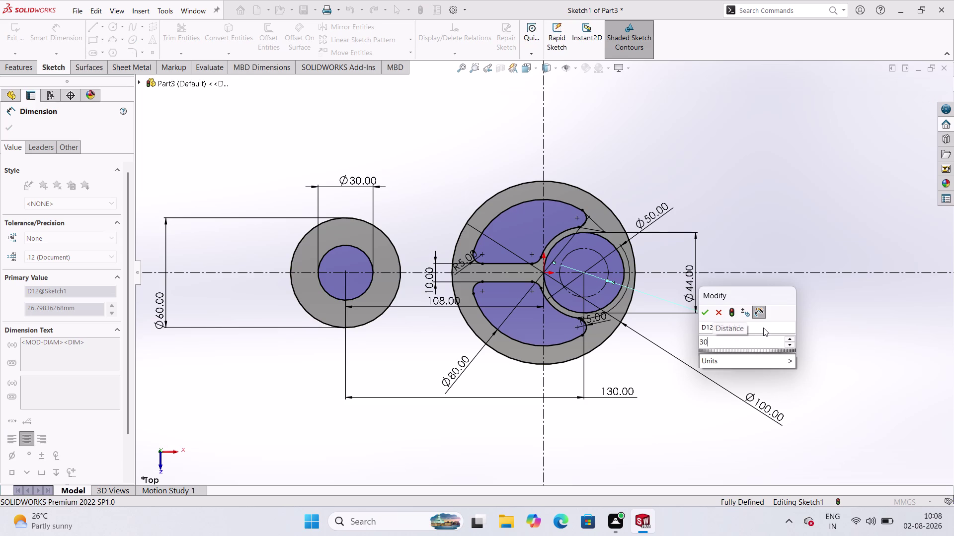
click(708, 312)
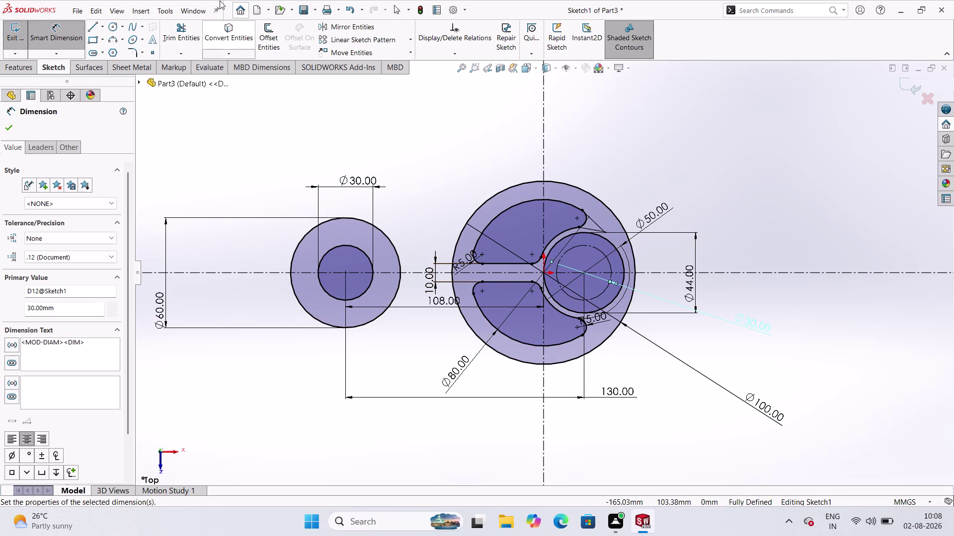
click(118, 30)
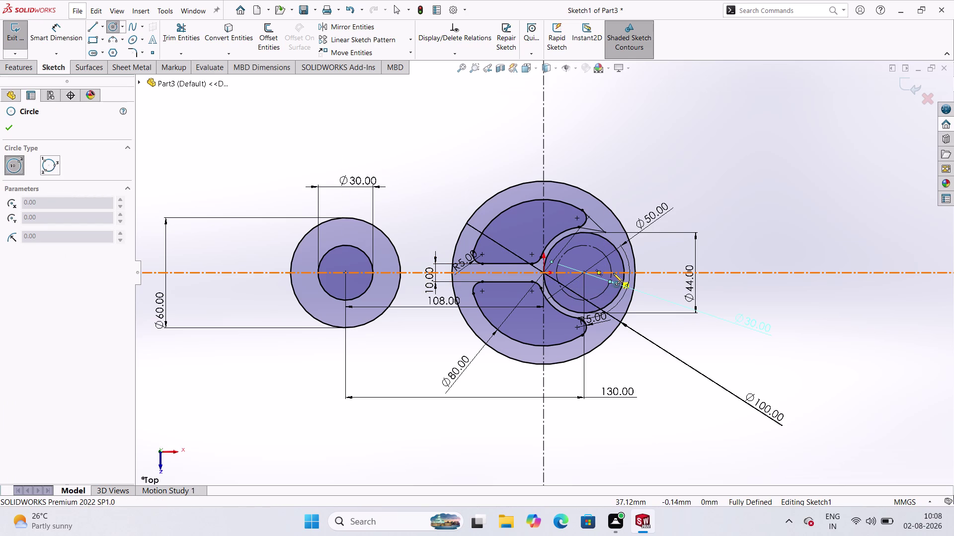
Draw a small circle centred on the Ø30 construction circle in the right pulley.
scroll(down, 3)
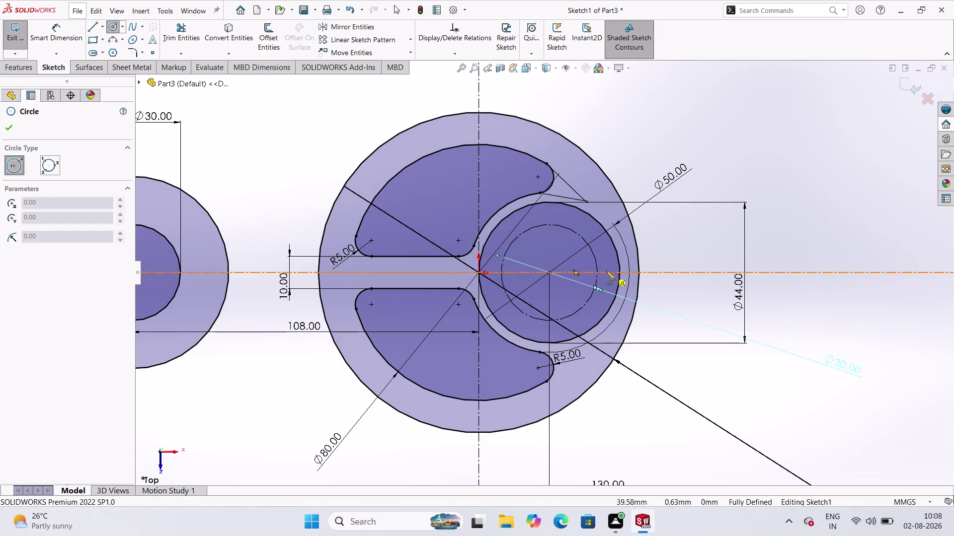
scroll(down, 3)
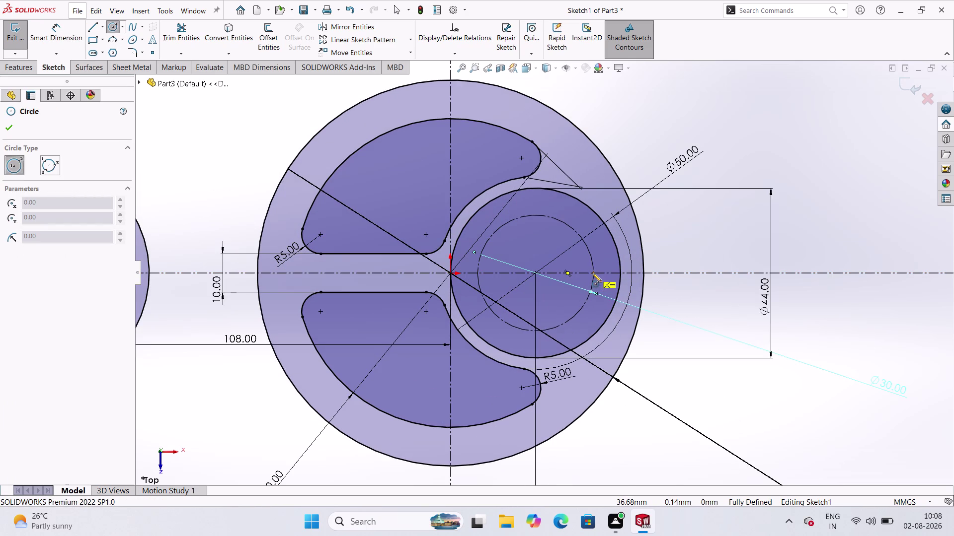
click(592, 273)
click(603, 281)
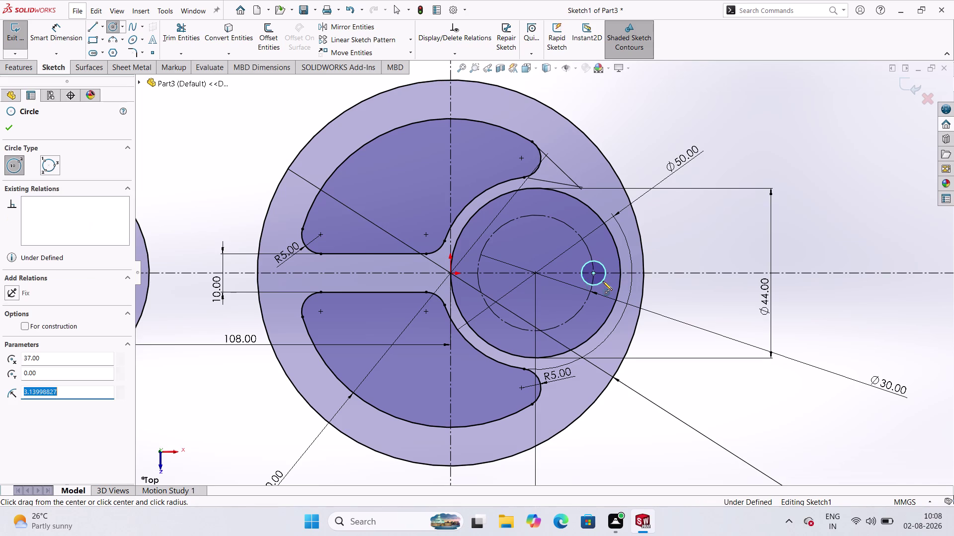
Dimension the small circle to an 8 mm diameter.
click(60, 47)
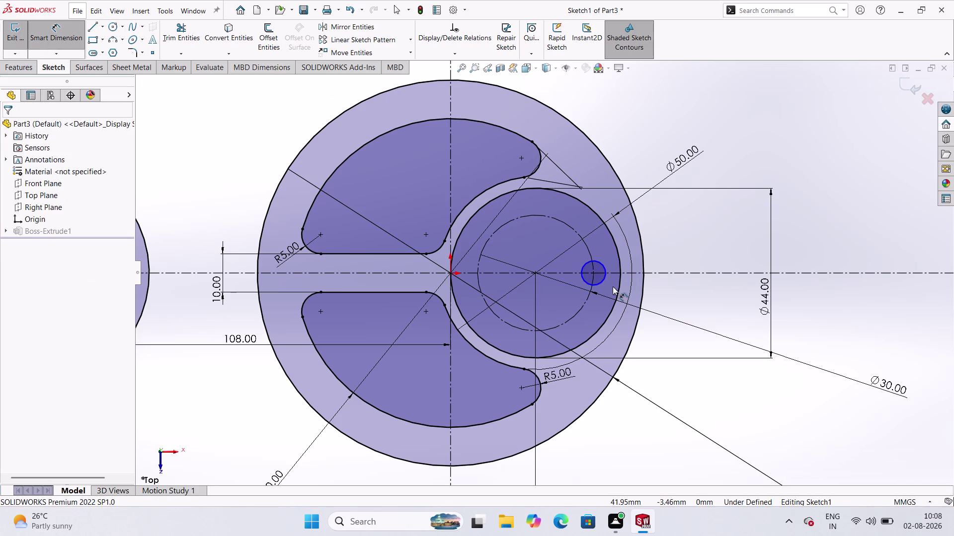
click(602, 282)
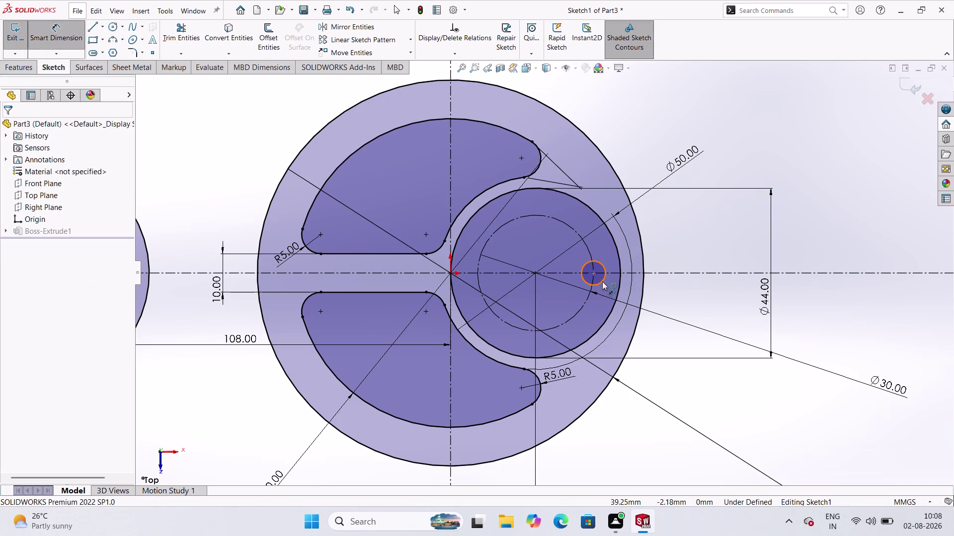
click(698, 288)
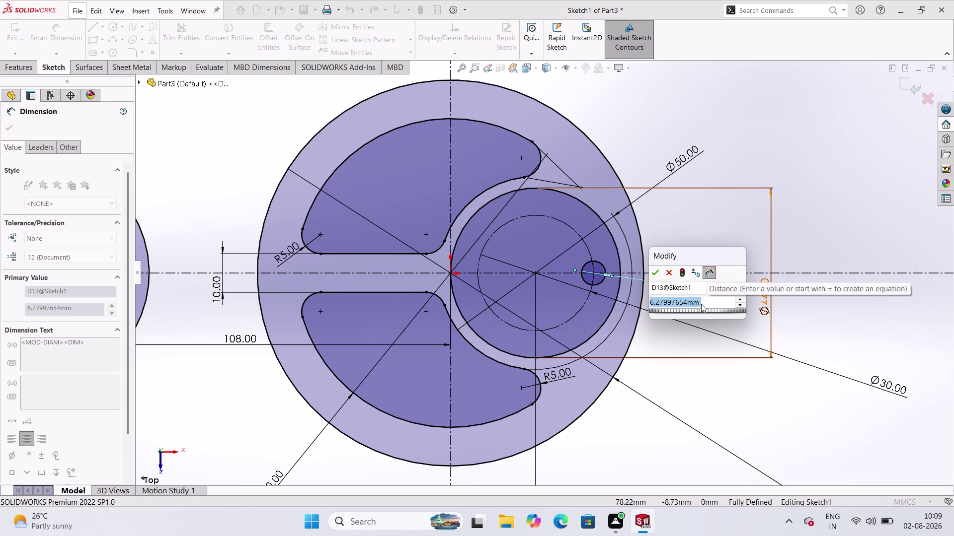
key(8)
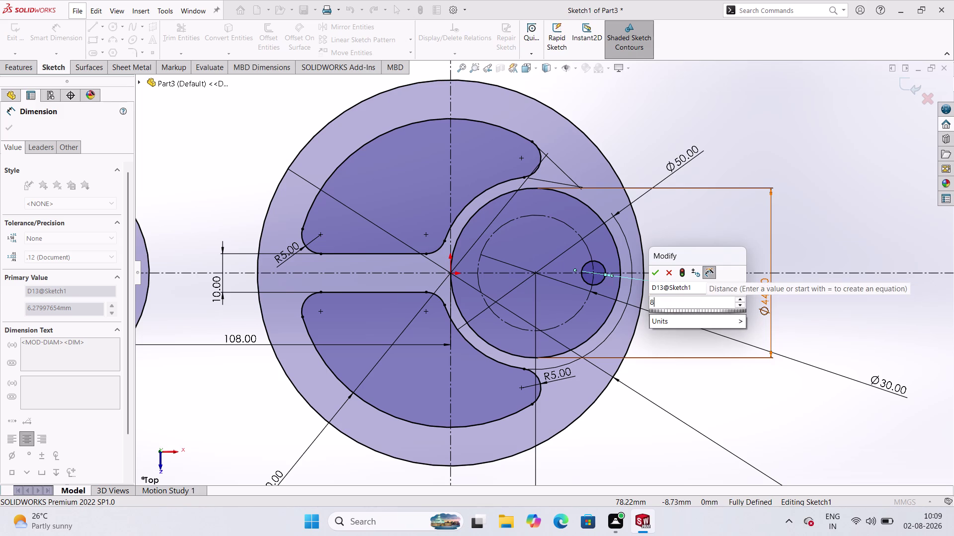
click(657, 270)
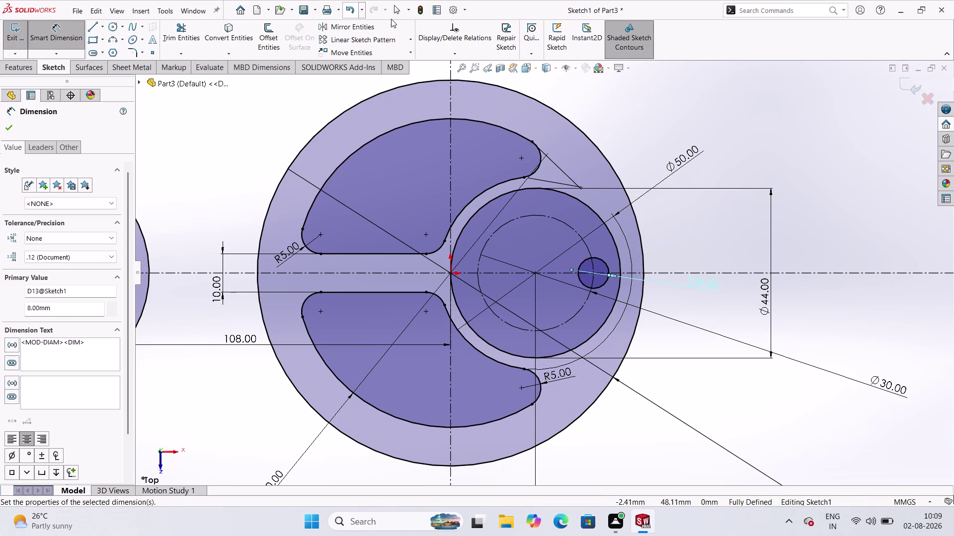
click(69, 39)
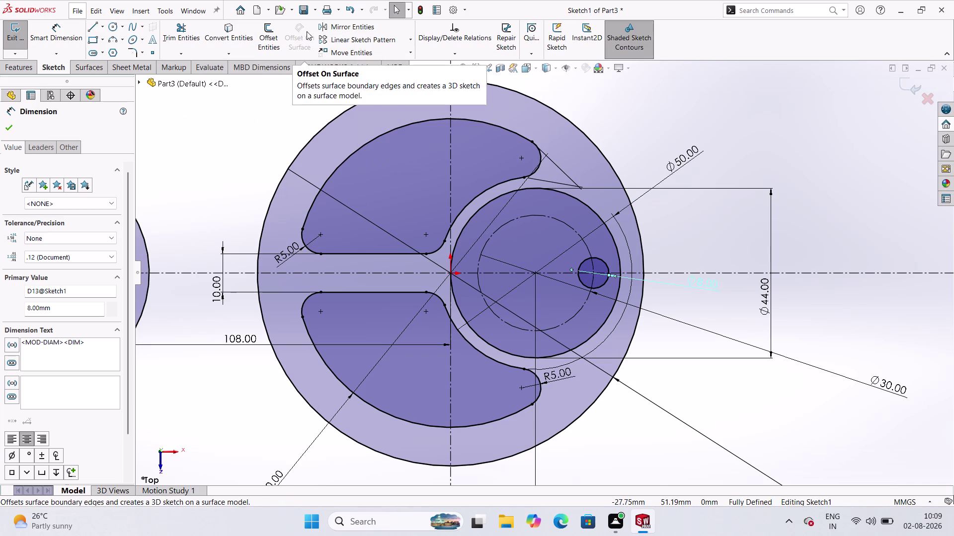
click(350, 45)
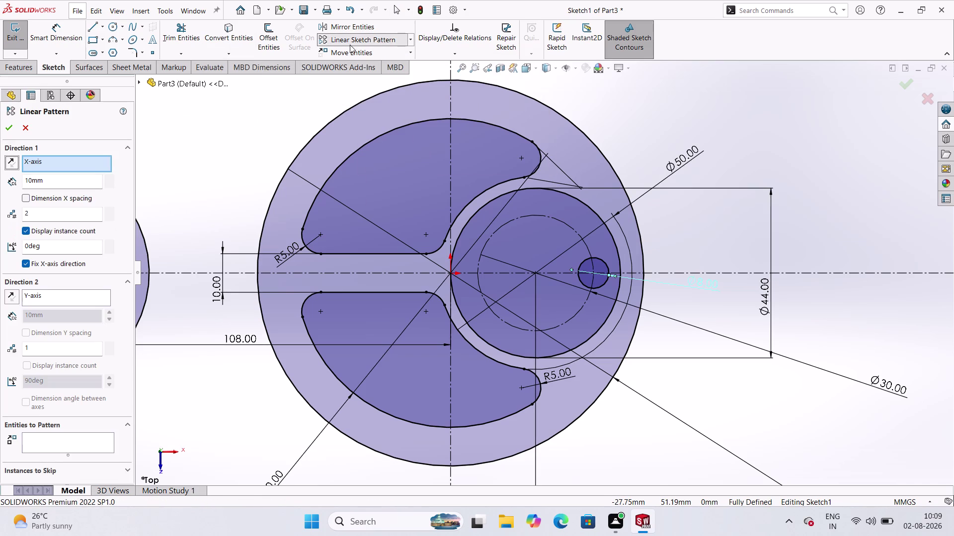
Create a circular sketch pattern of the Ø8 circle: 7 instances at 15 mm radius.
click(414, 40)
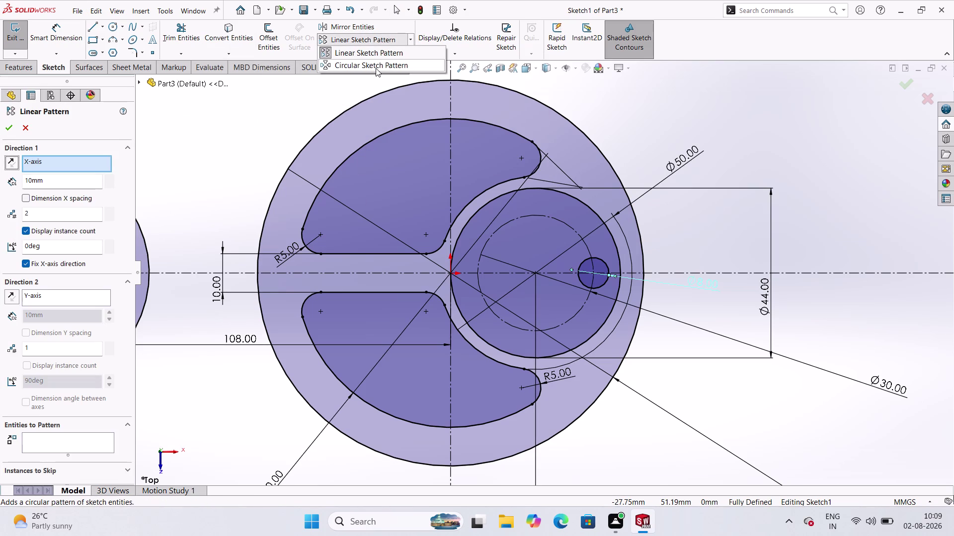
click(375, 68)
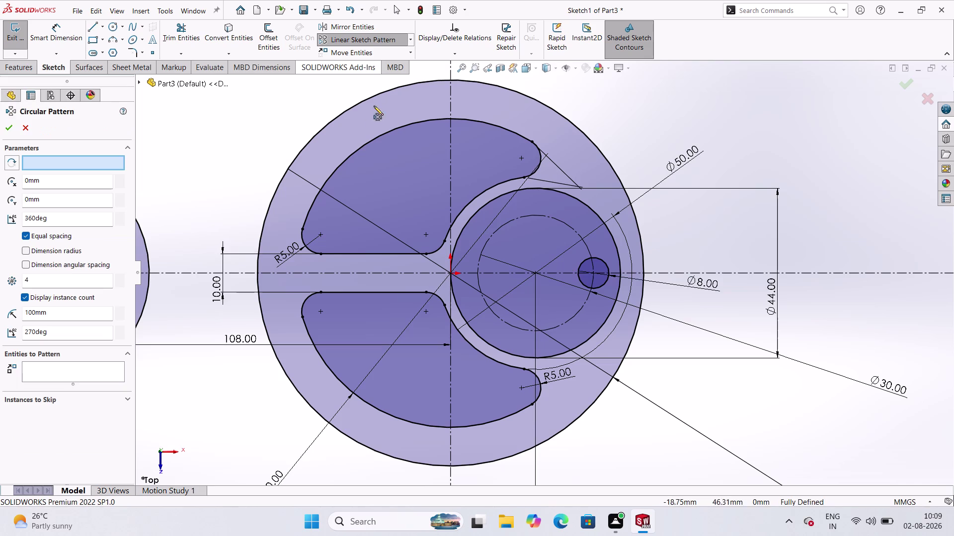
double_click(48, 279)
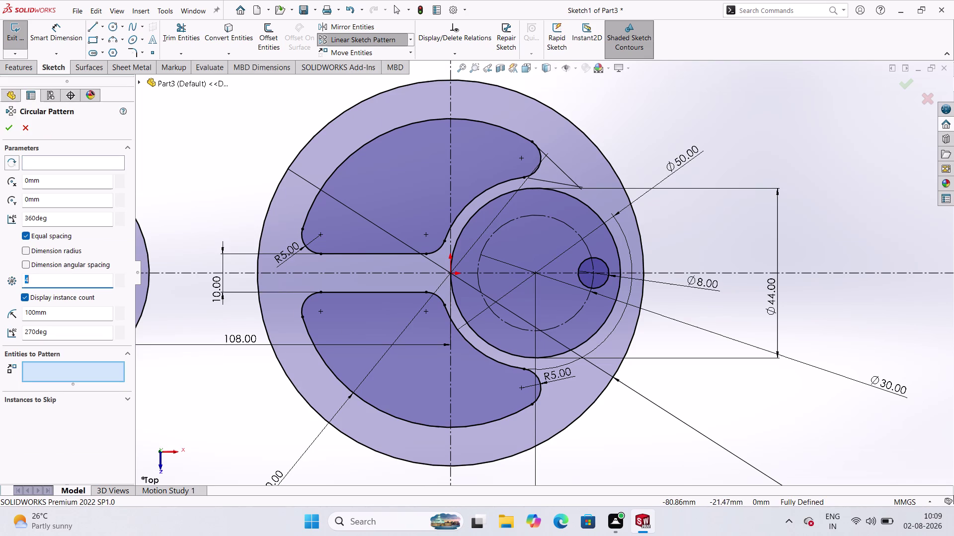
key(7)
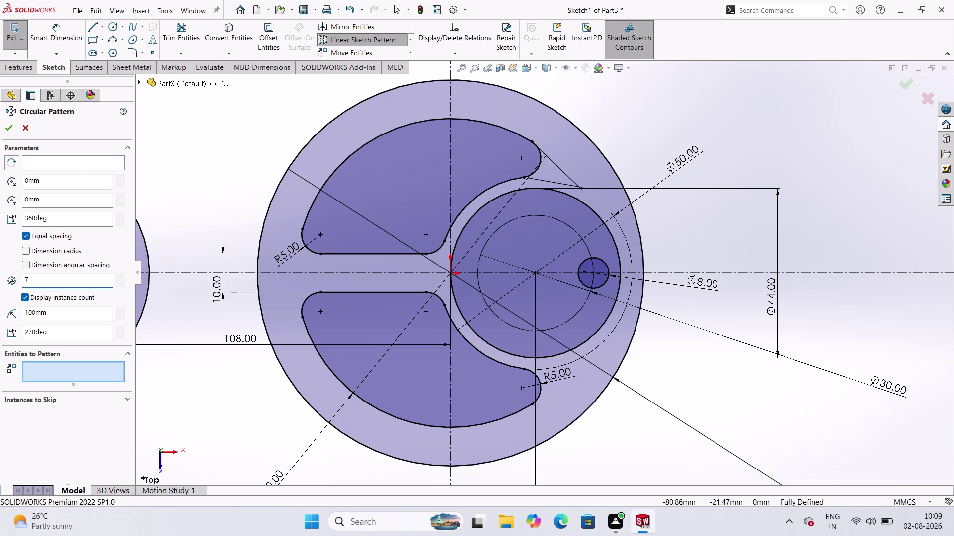
click(74, 164)
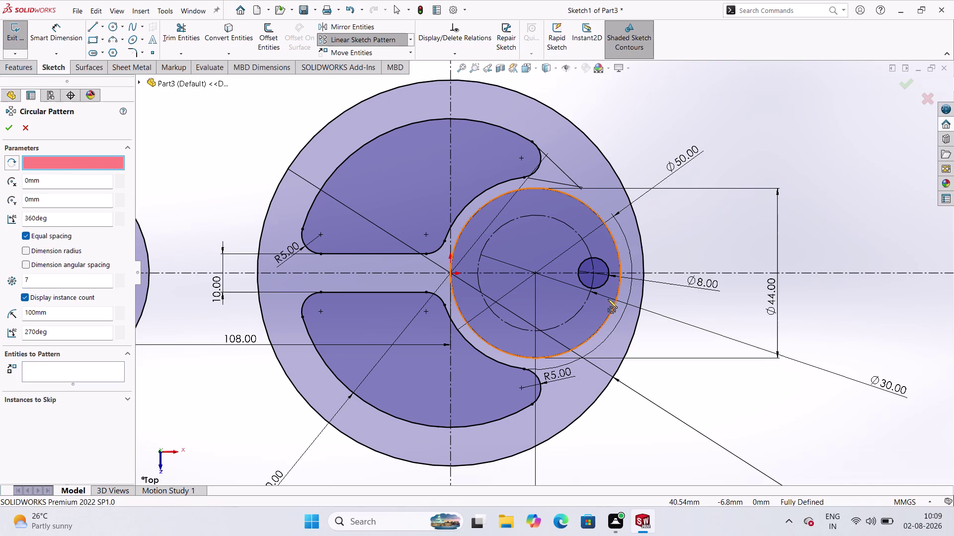
click(605, 284)
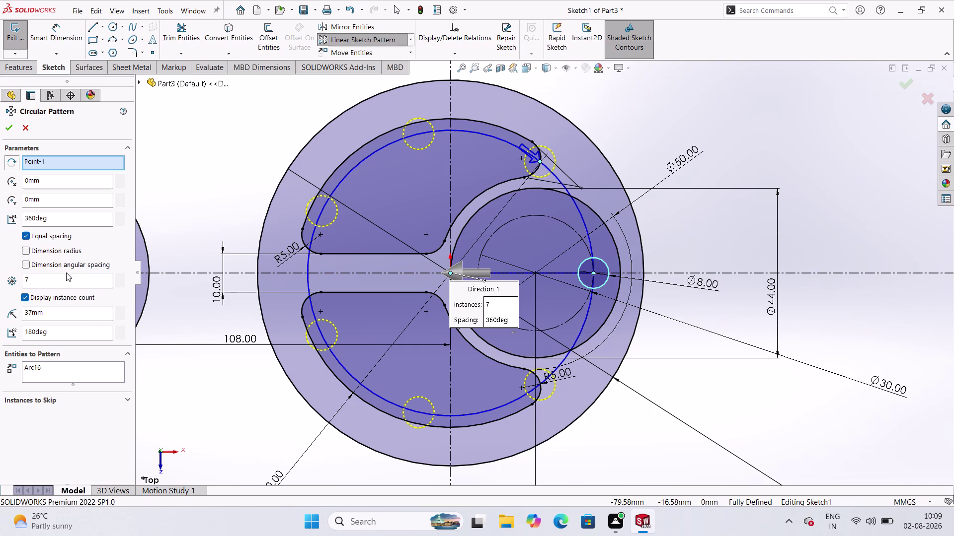
double_click(61, 313)
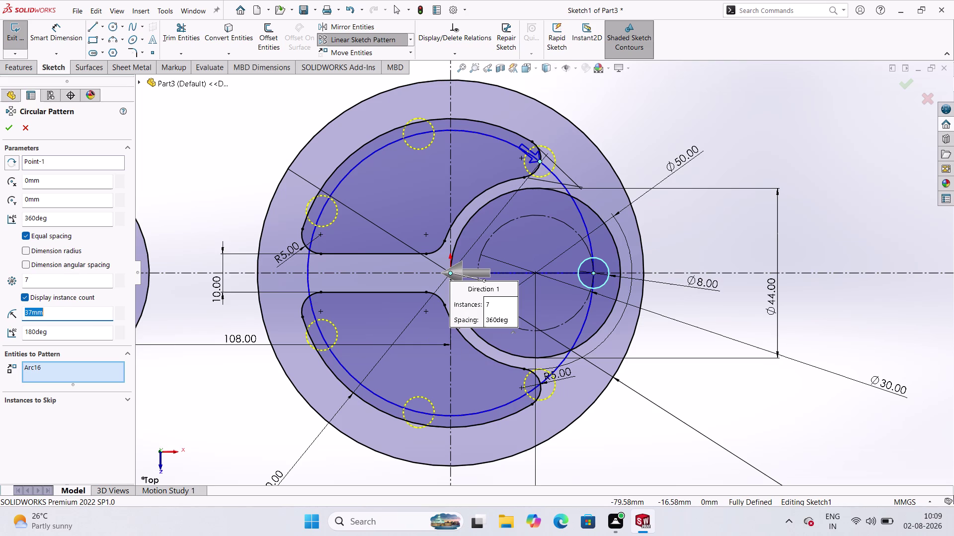
text(1)
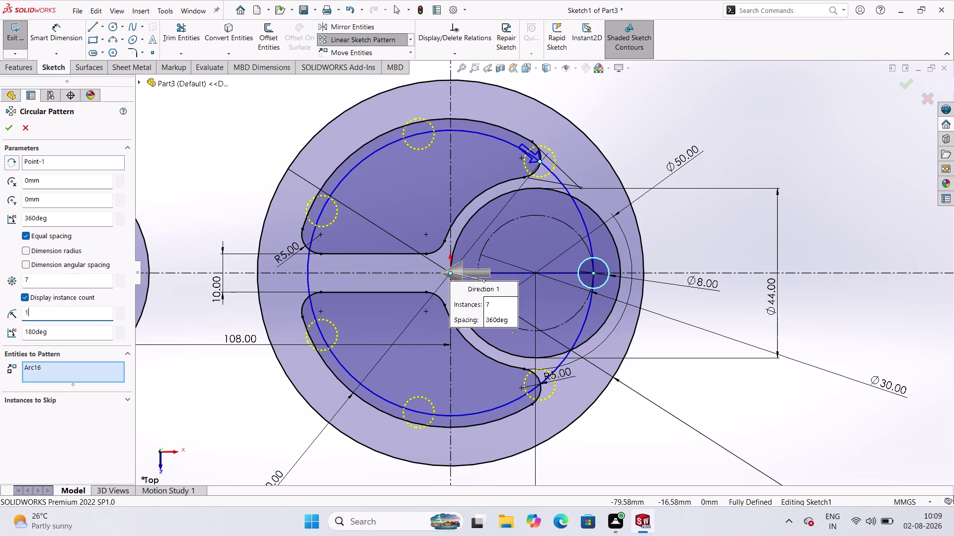
text(5)
key(Return)
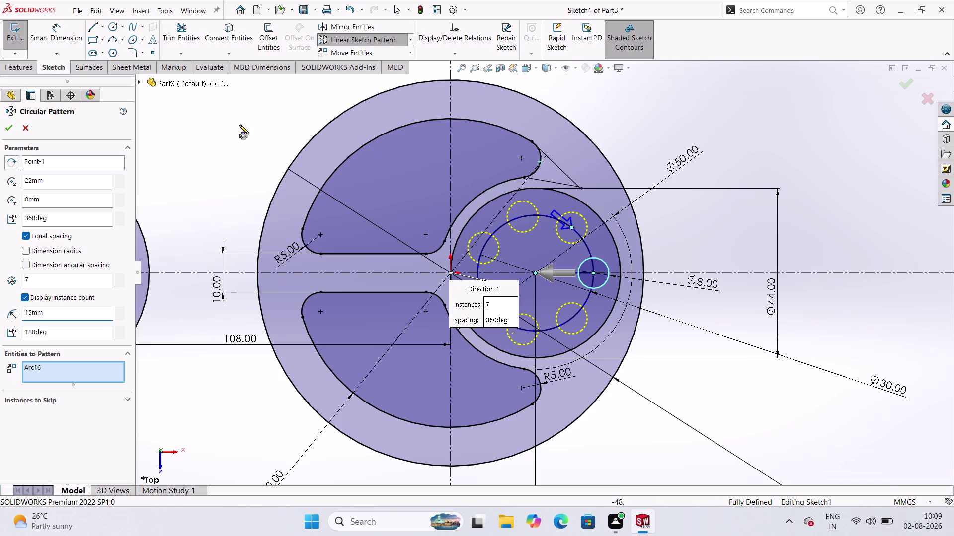
click(7, 130)
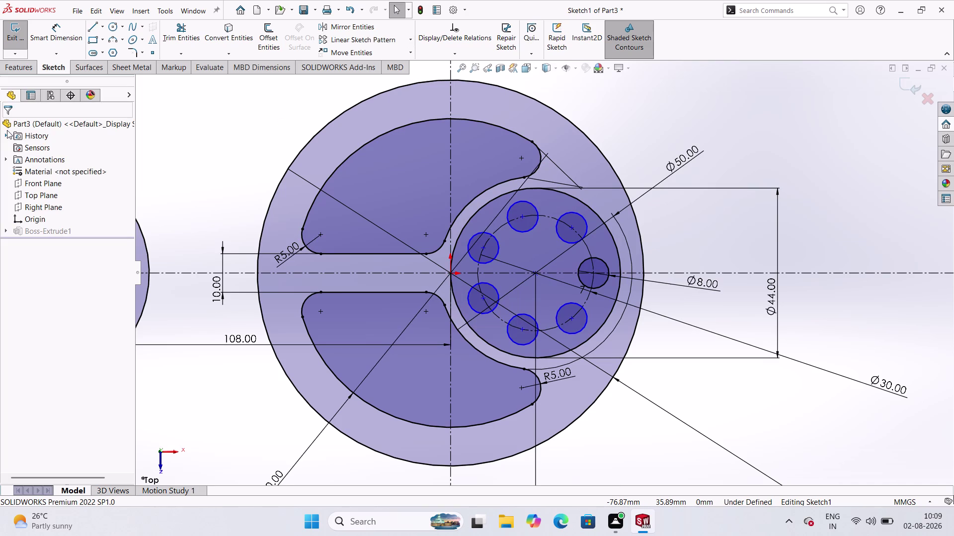
Delete the Ø44 pulley circle and exit the sketch to rebuild Boss-Extrude1.
click(670, 206)
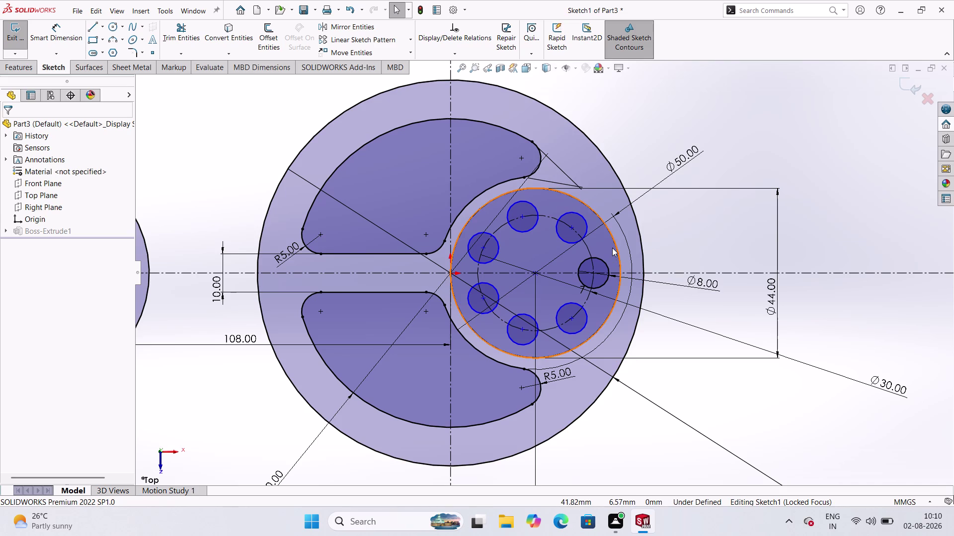
click(778, 290)
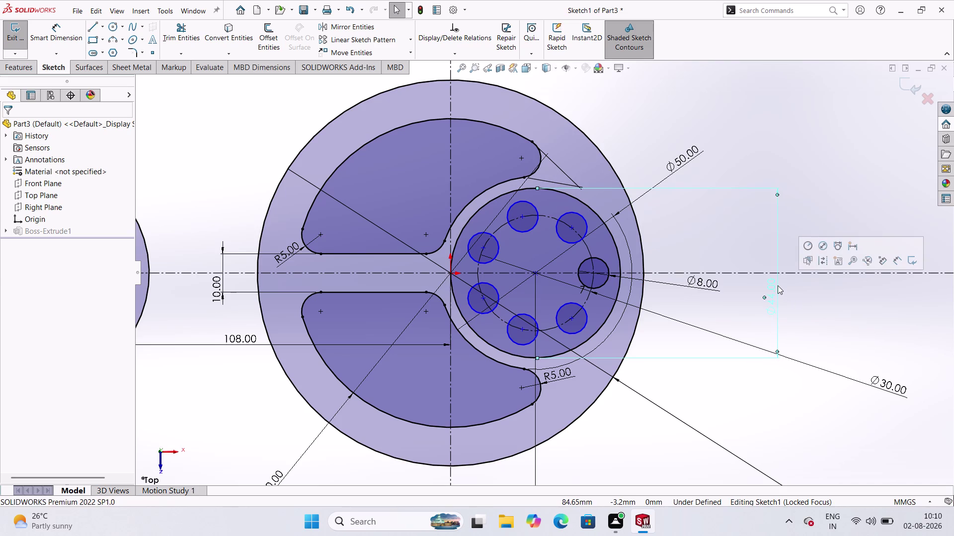
key(Delete)
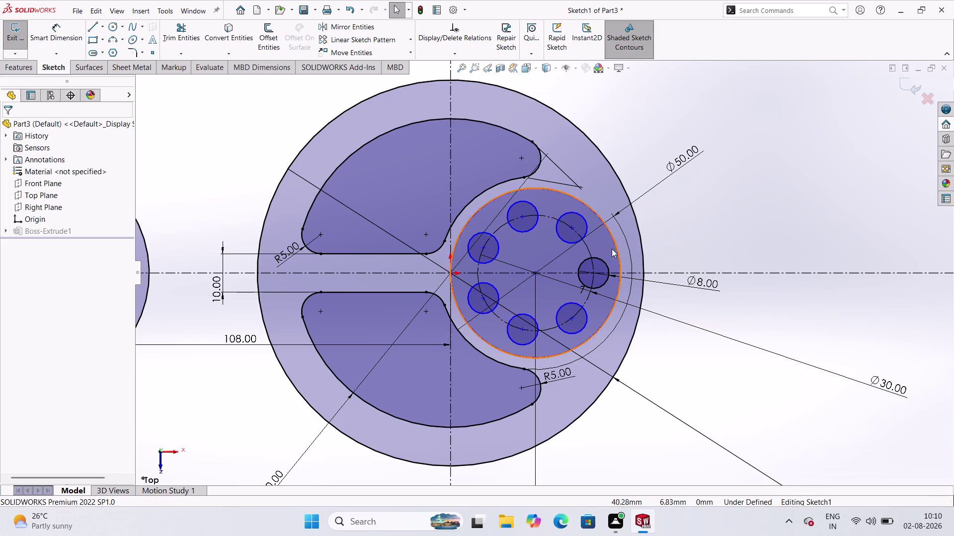
click(618, 255)
key(Delete)
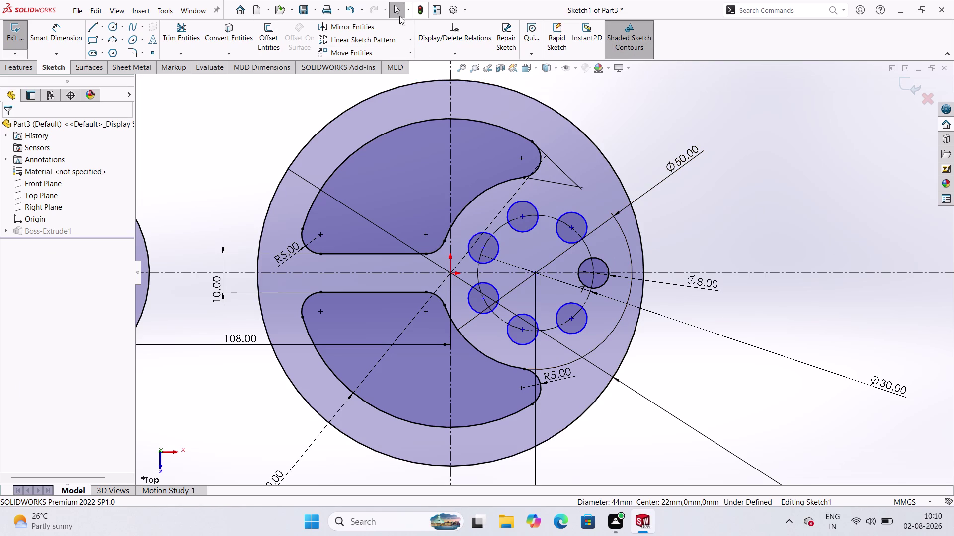
click(8, 39)
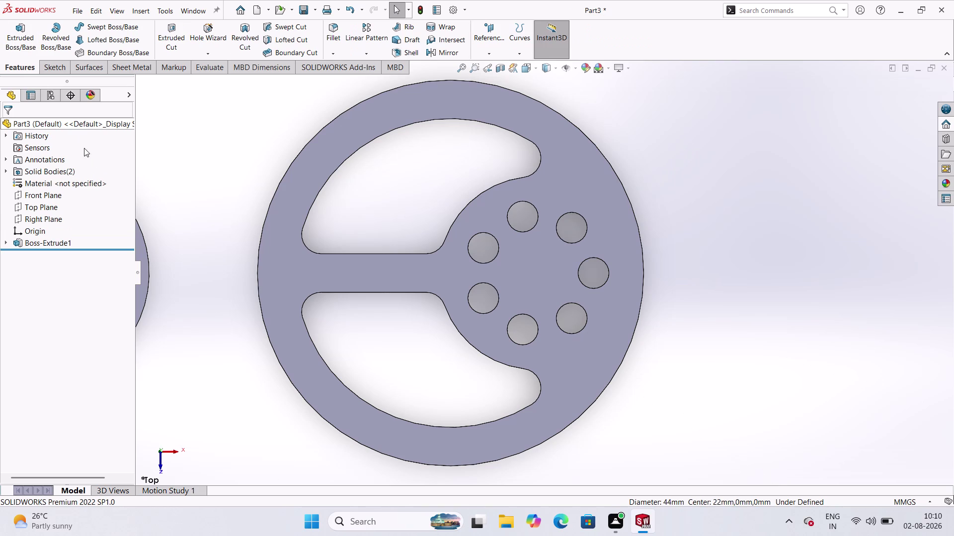
Orbit around the wheel and the Ø60 ring body, then select the Top Plane.
scroll(up, 3)
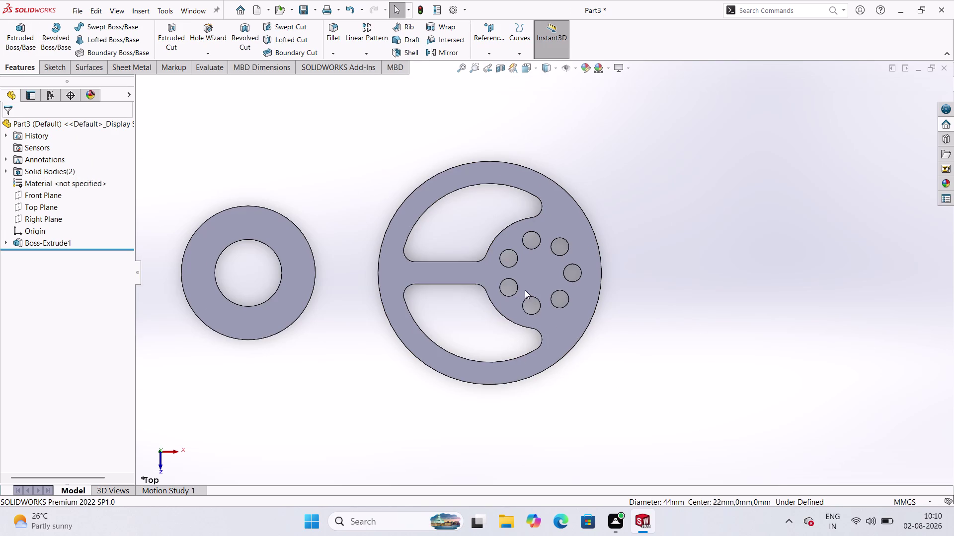
middle_drag(457, 334, 443, 192)
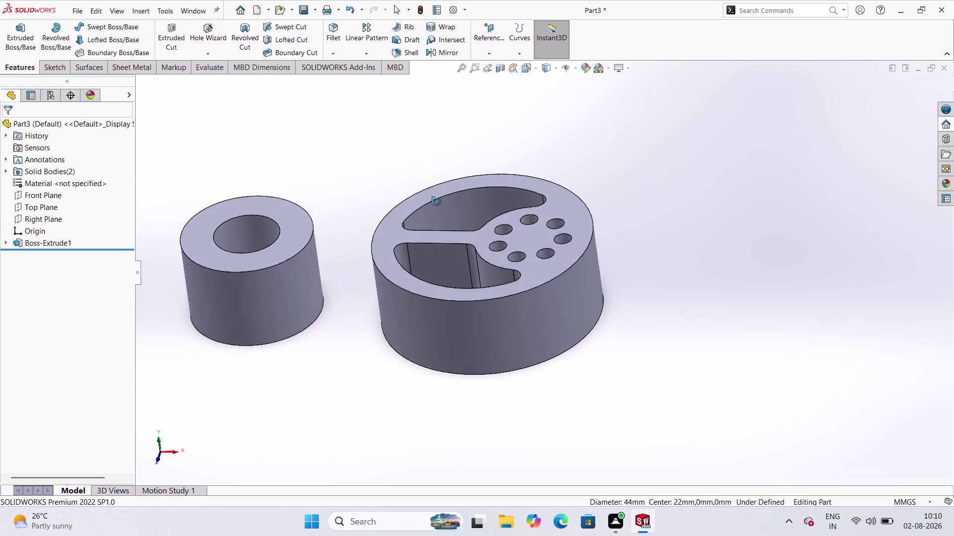
middle_drag(442, 192, 454, 251)
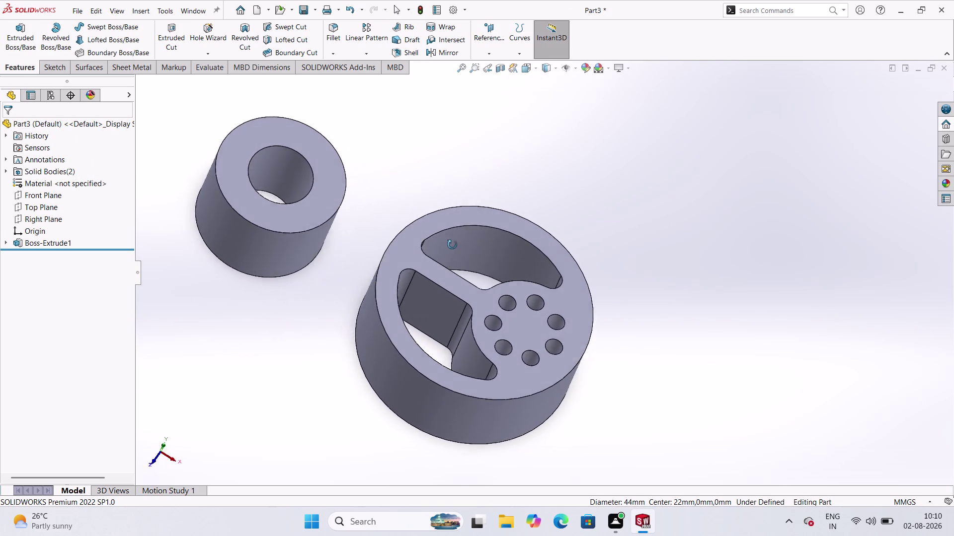
middle_drag(454, 250, 449, 157)
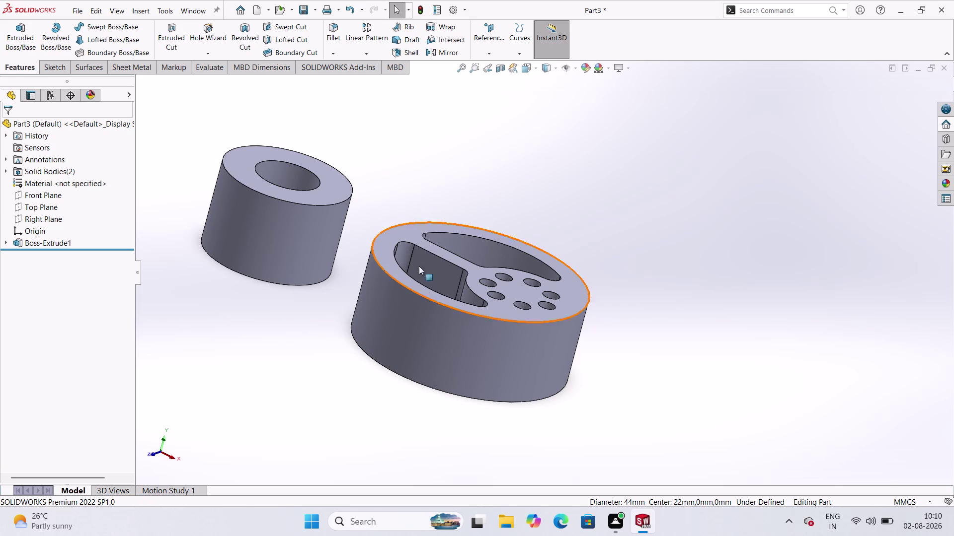
middle_drag(322, 288, 346, 366)
scroll(up, 3)
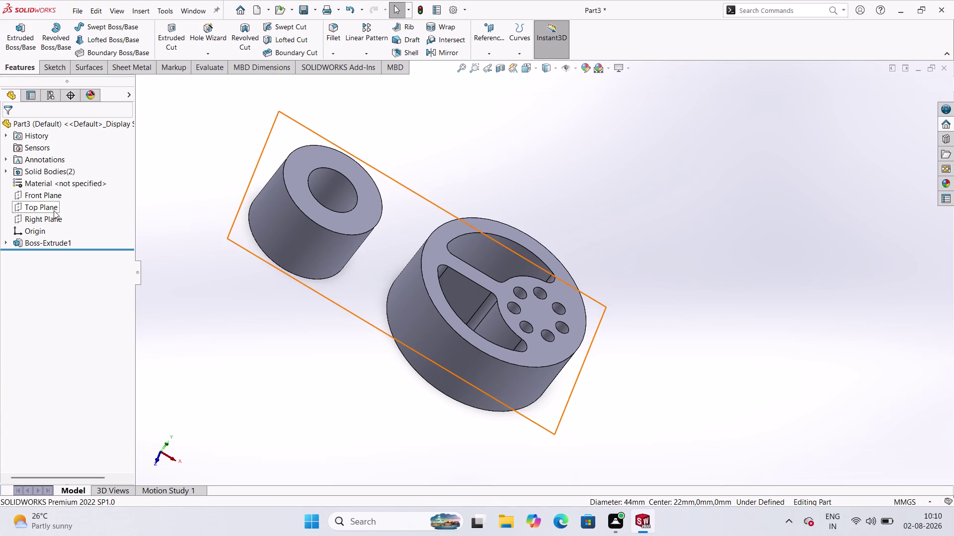
click(53, 211)
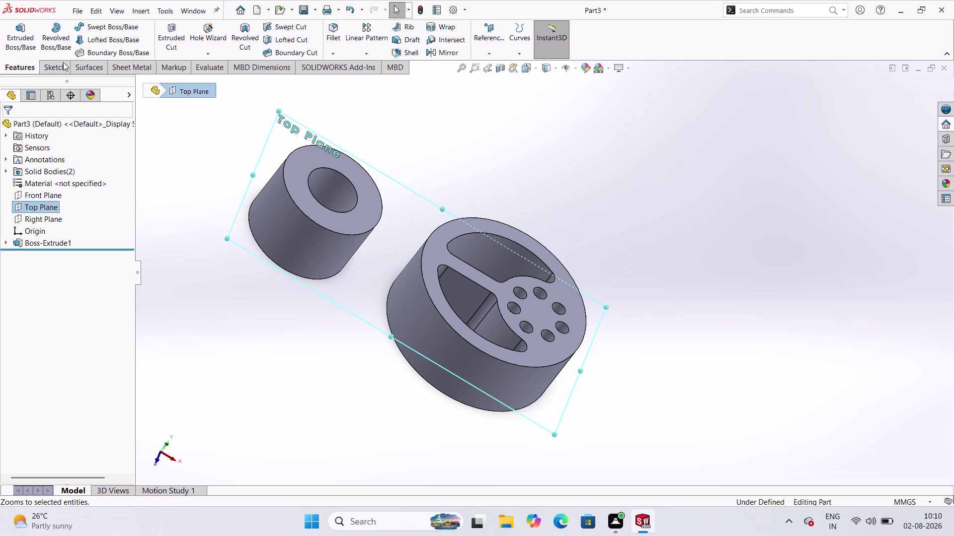
Open a new empty sketch, Sketch2, on the Top Plane.
click(63, 69)
click(20, 34)
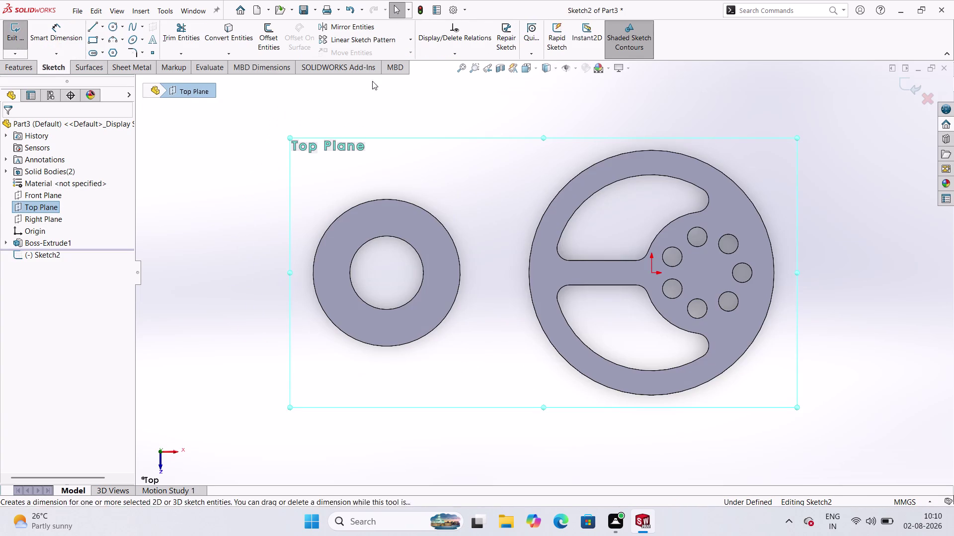
scroll(down, 3)
scroll(up, 3)
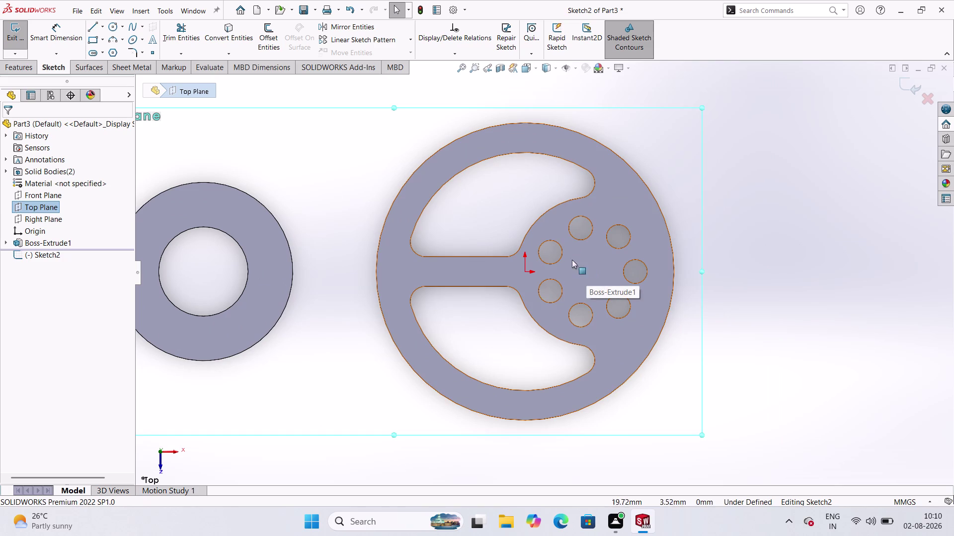
scroll(up, 3)
scroll(down, 3)
scroll(down, 3)
scroll(up, 3)
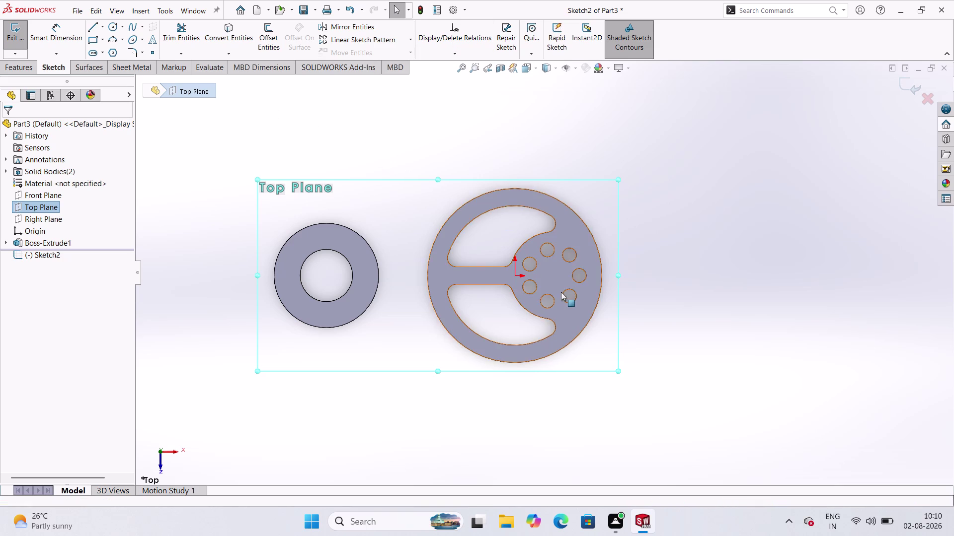
scroll(down, 3)
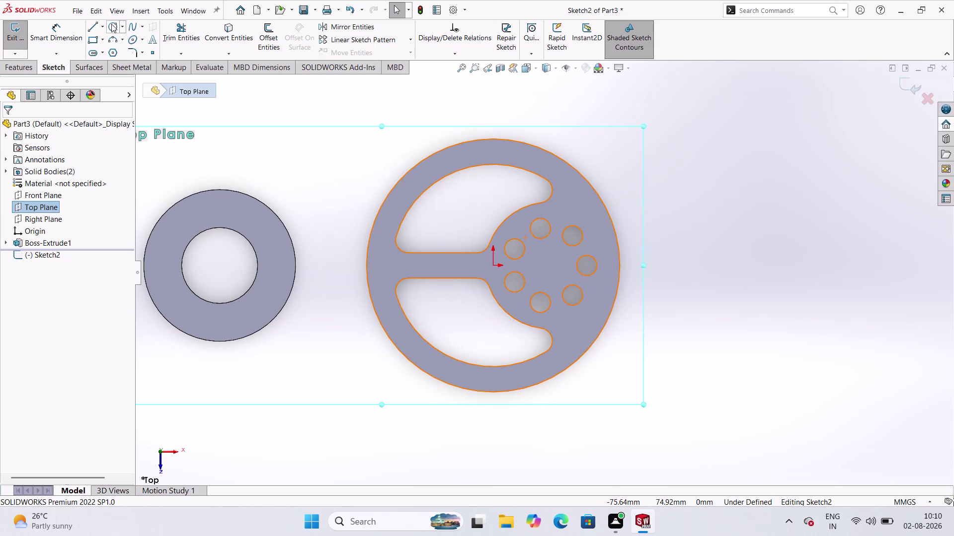
click(112, 24)
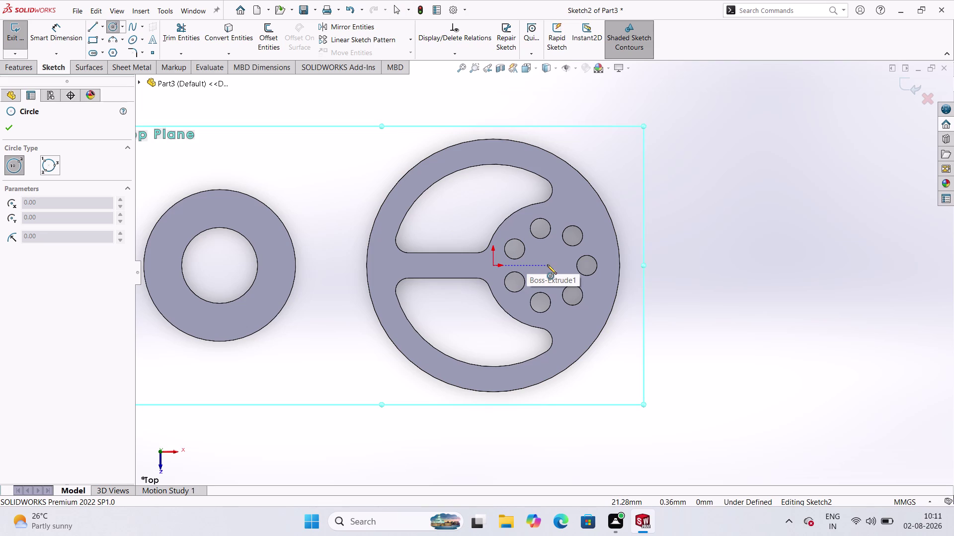
Draw a circle enclosing the seven holes, centred 22 mm from the origin, then exit Sketch2.
click(547, 264)
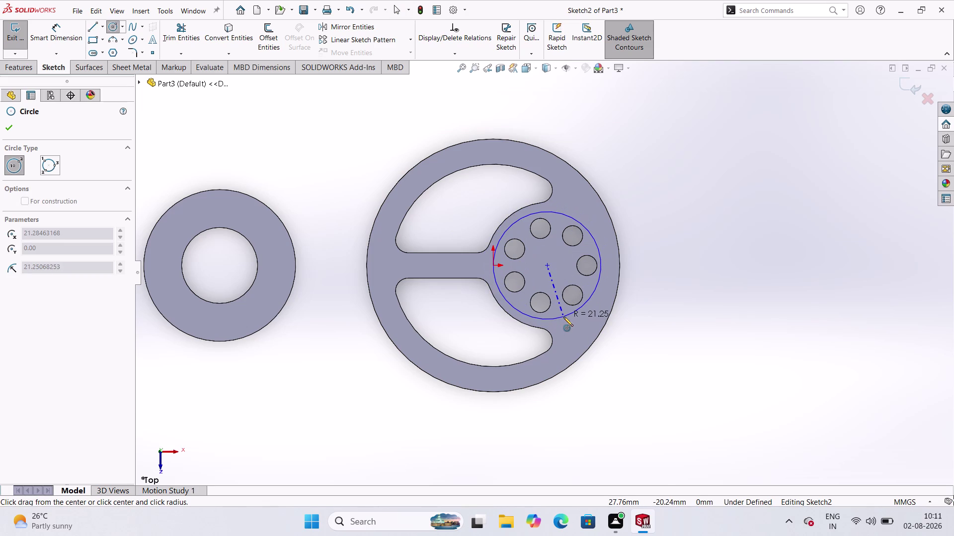
click(563, 317)
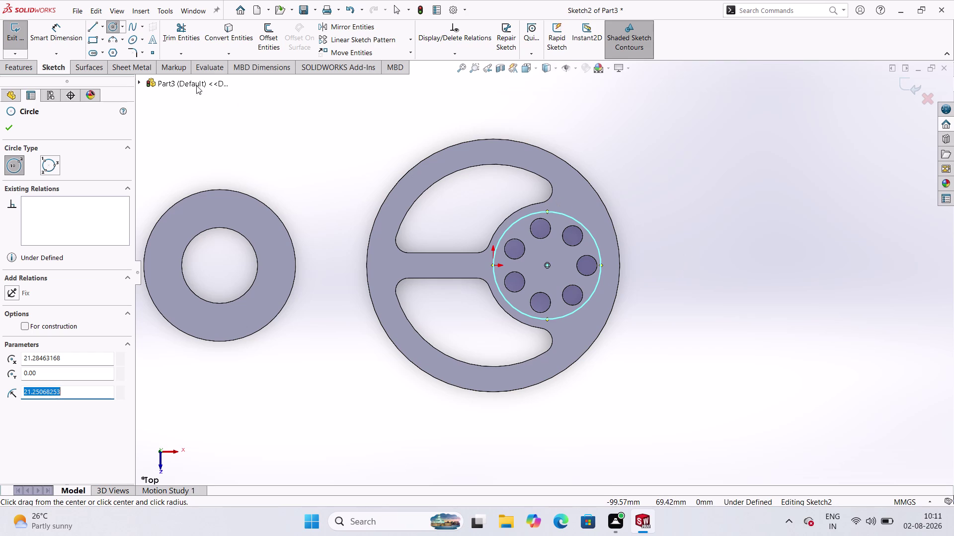
click(69, 43)
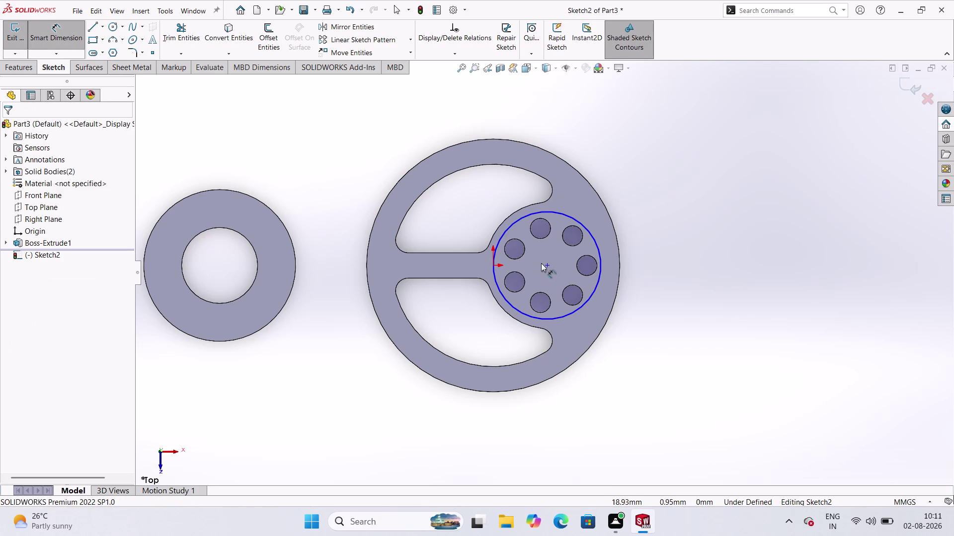
click(549, 266)
click(494, 264)
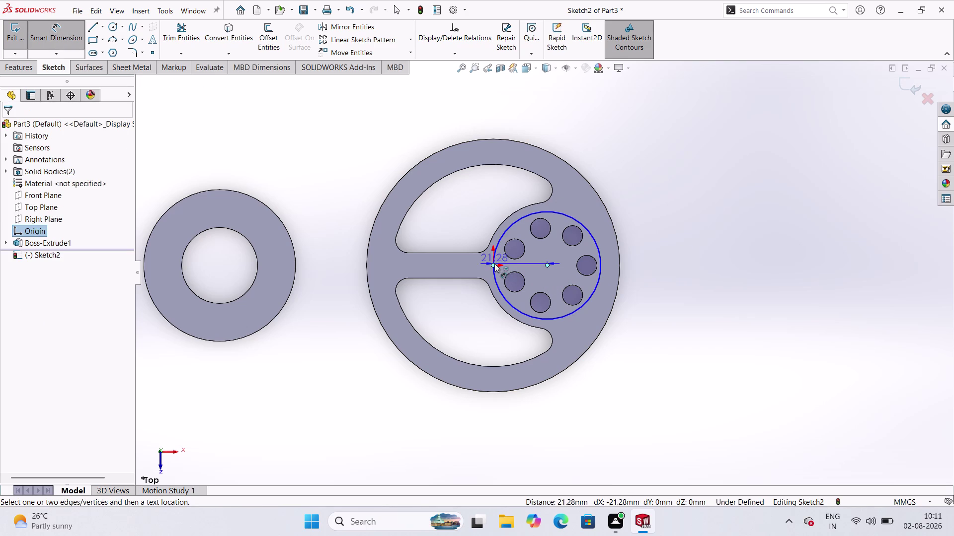
click(454, 407)
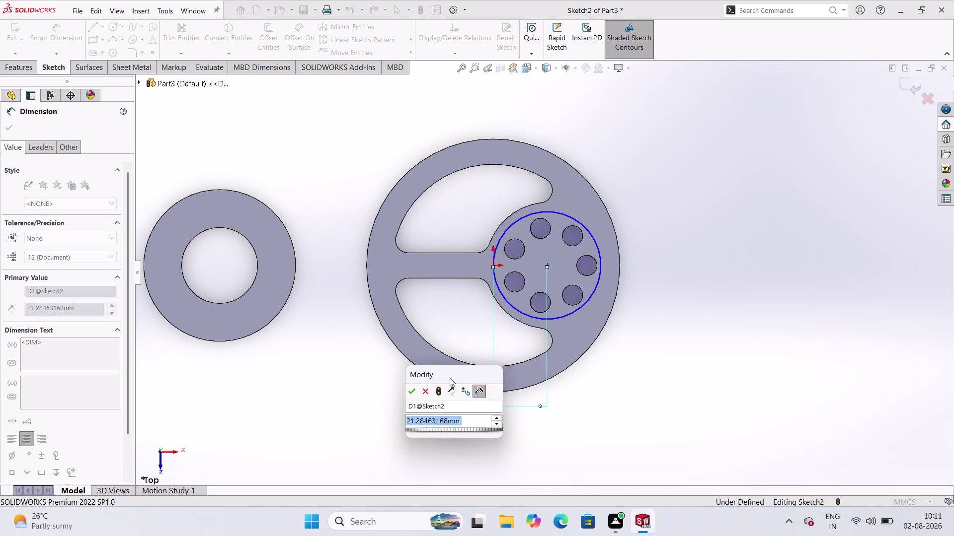
text(22)
key(Return)
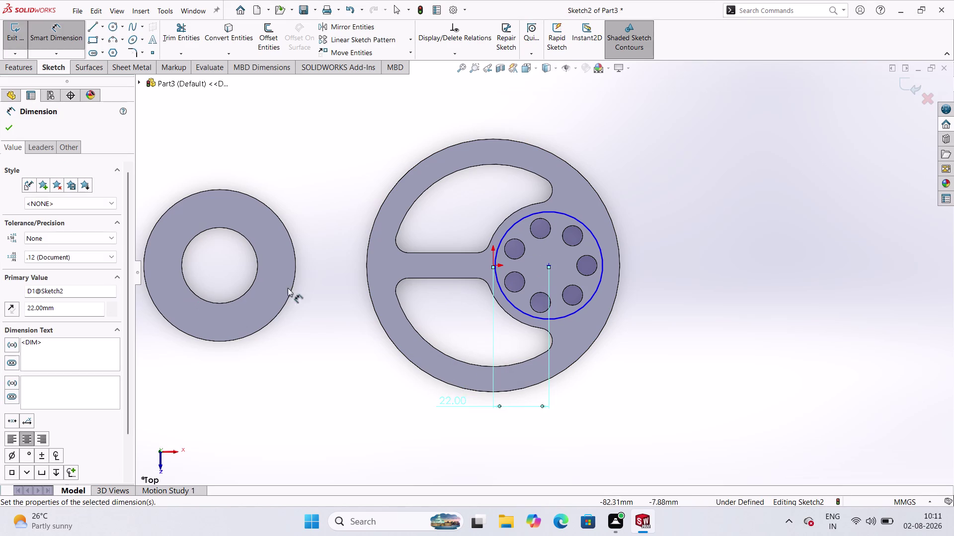
drag(322, 328, 331, 336)
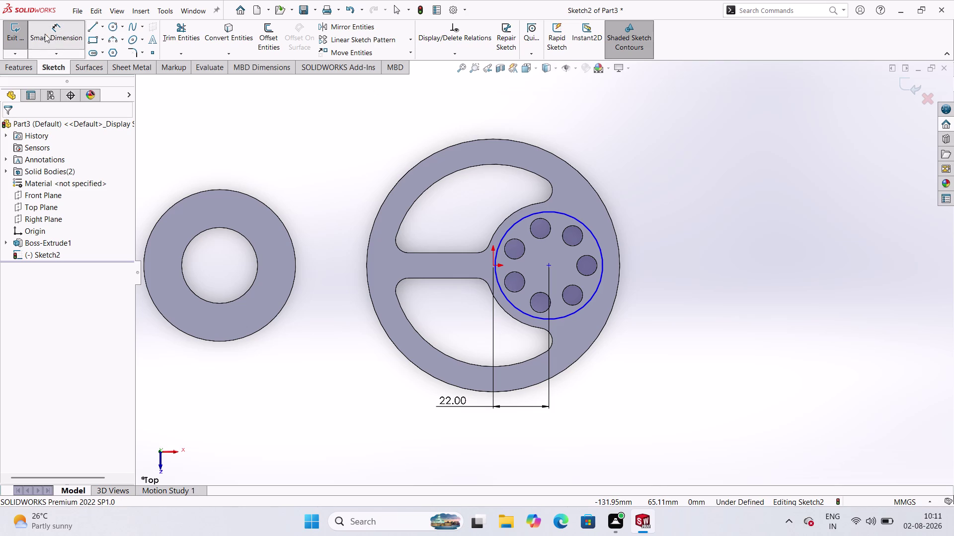
click(60, 33)
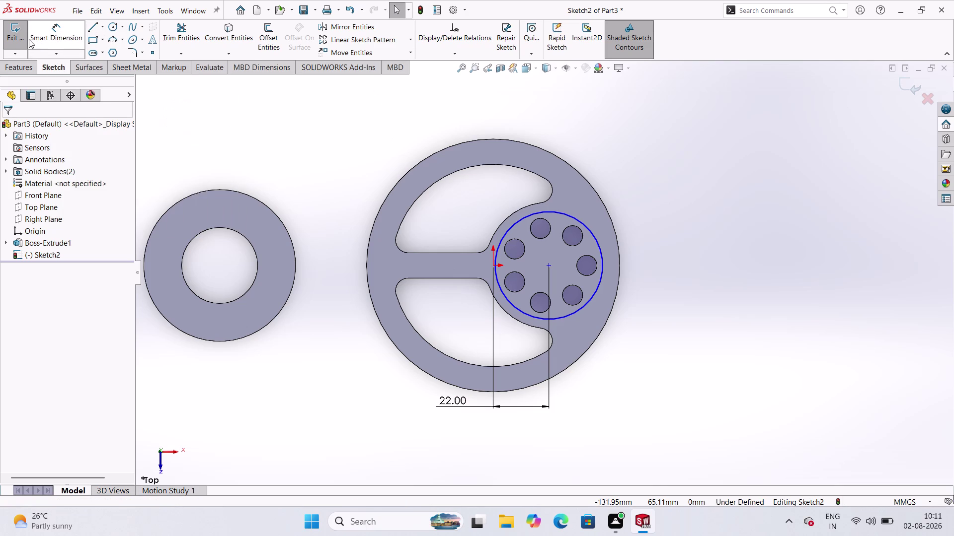
click(17, 41)
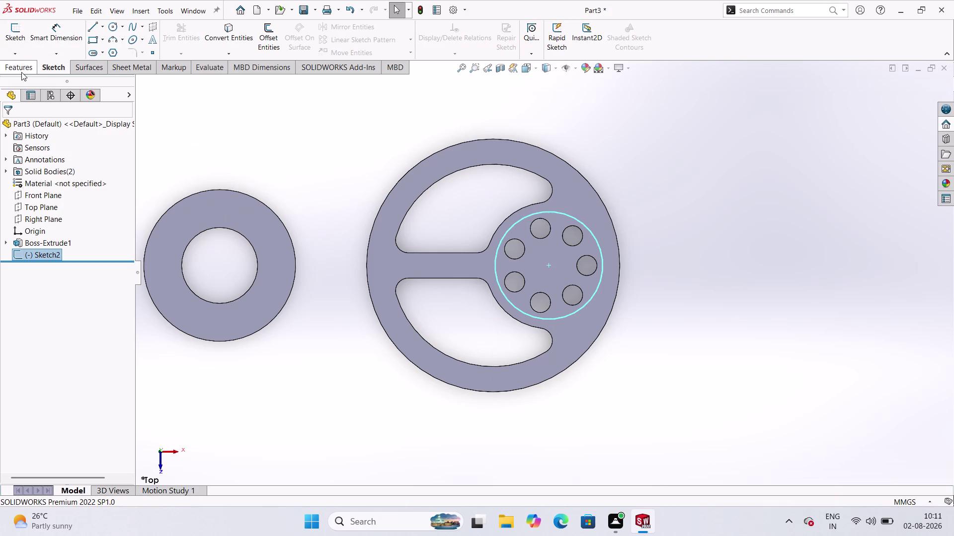
Cut-extrude the circle sketch with a 40 mm Mid Plane end condition.
click(20, 69)
click(166, 41)
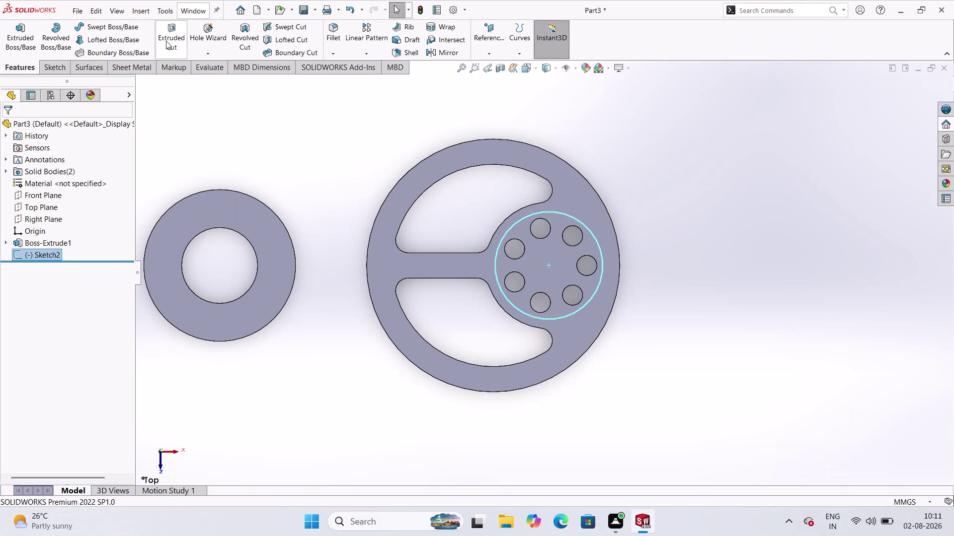
middle_drag(398, 352, 397, 192)
scroll(up, 3)
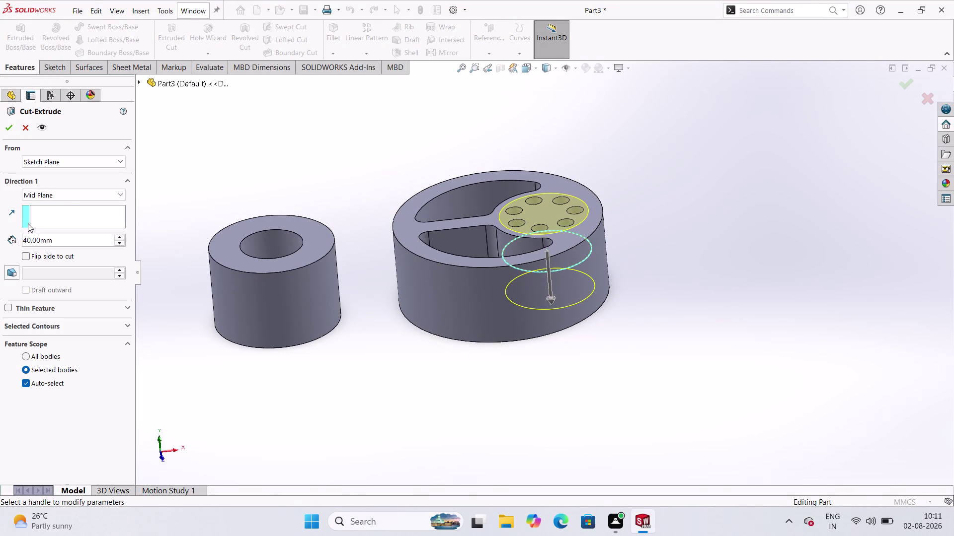
click(124, 193)
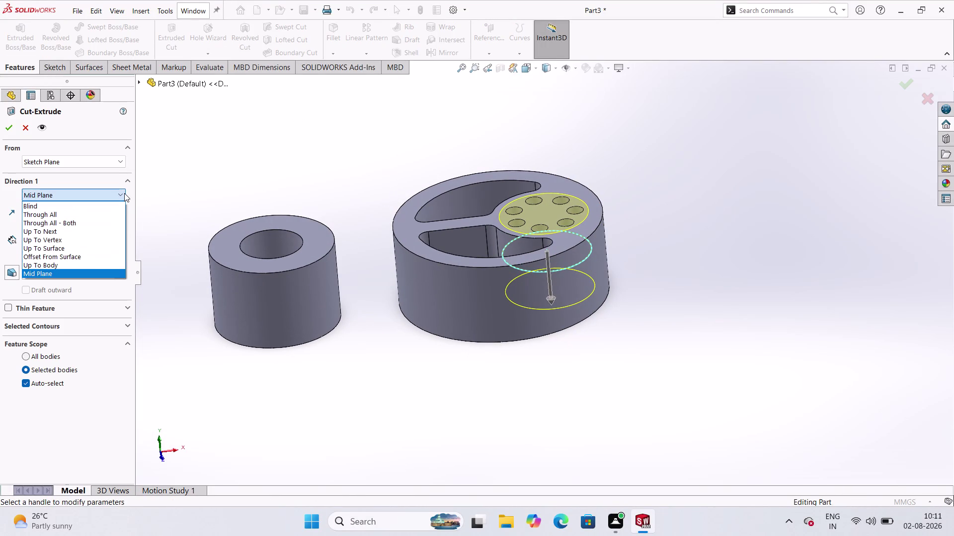
click(27, 128)
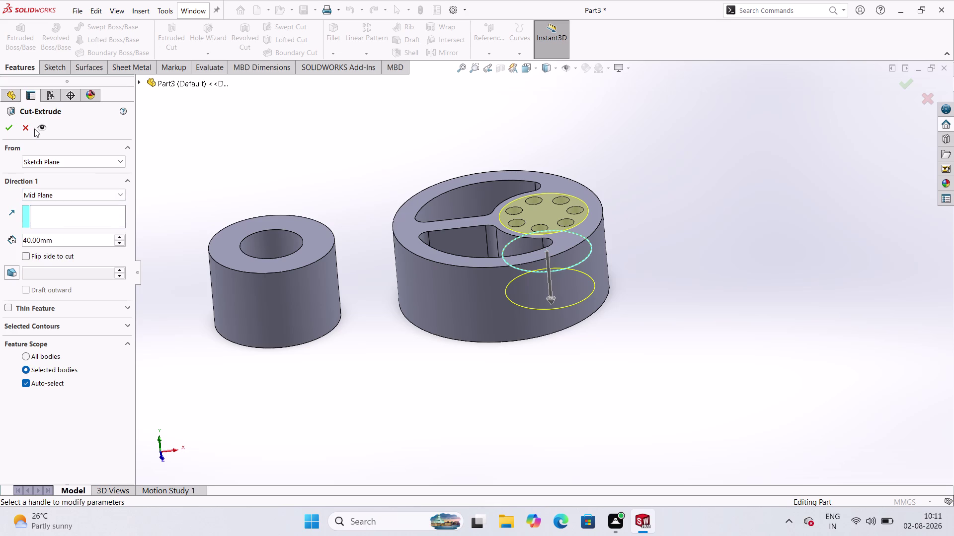
click(5, 126)
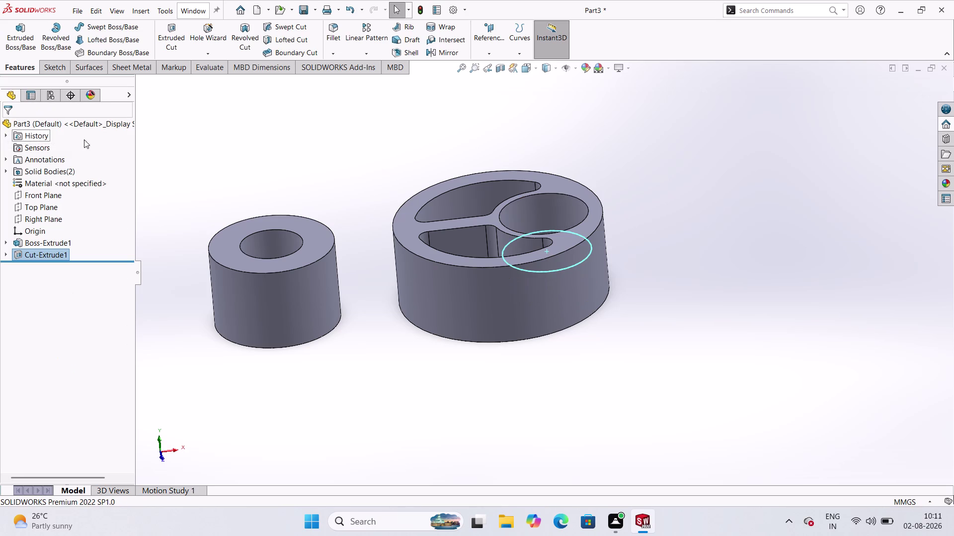
Select the top face of the Boss-Extrude1 plate.
key(Escape)
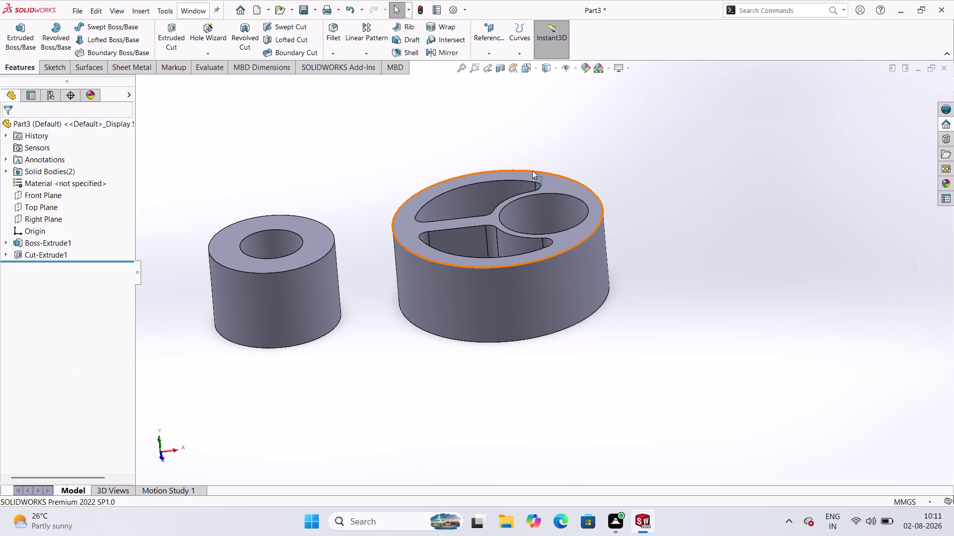
click(577, 185)
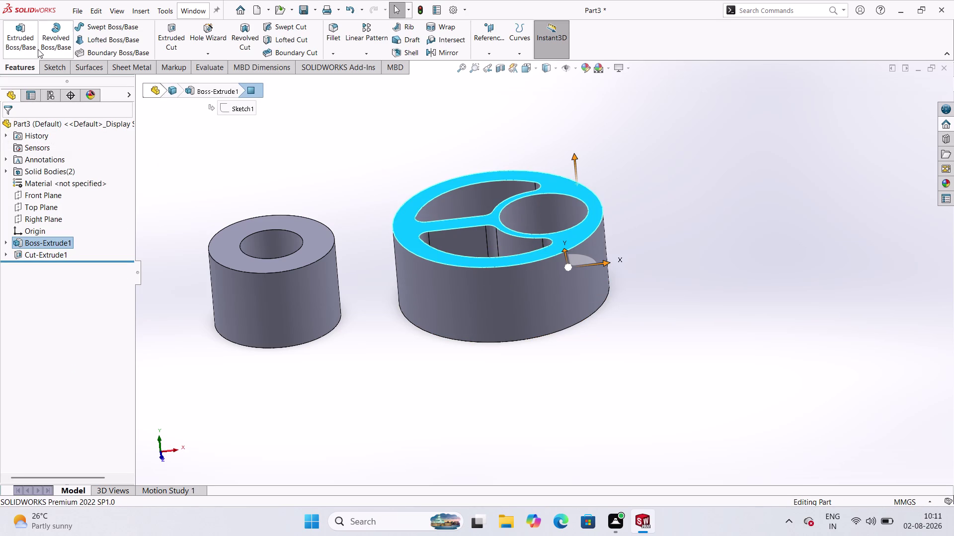
click(51, 75)
Start a sketch on the plate's top face.
click(64, 71)
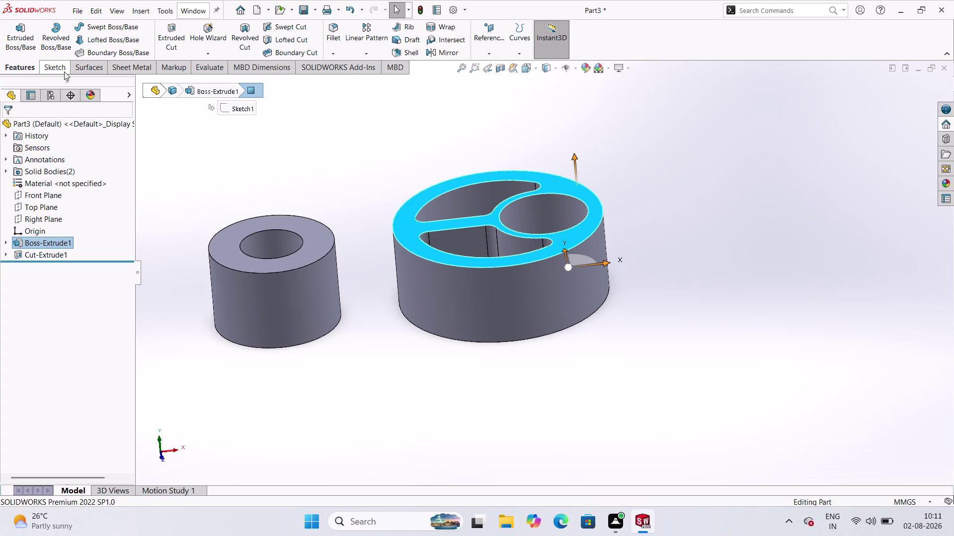
click(10, 37)
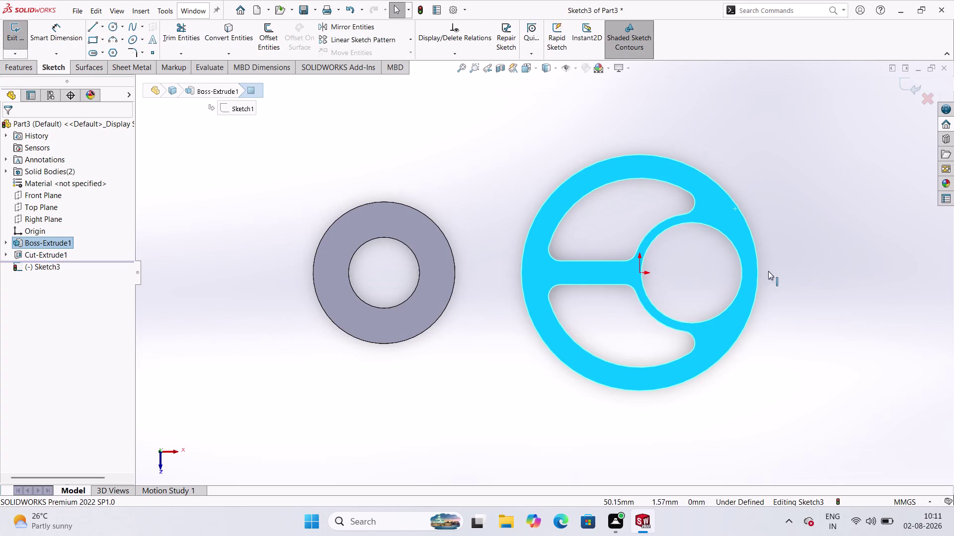
scroll(down, 3)
scroll(up, 3)
click(251, 172)
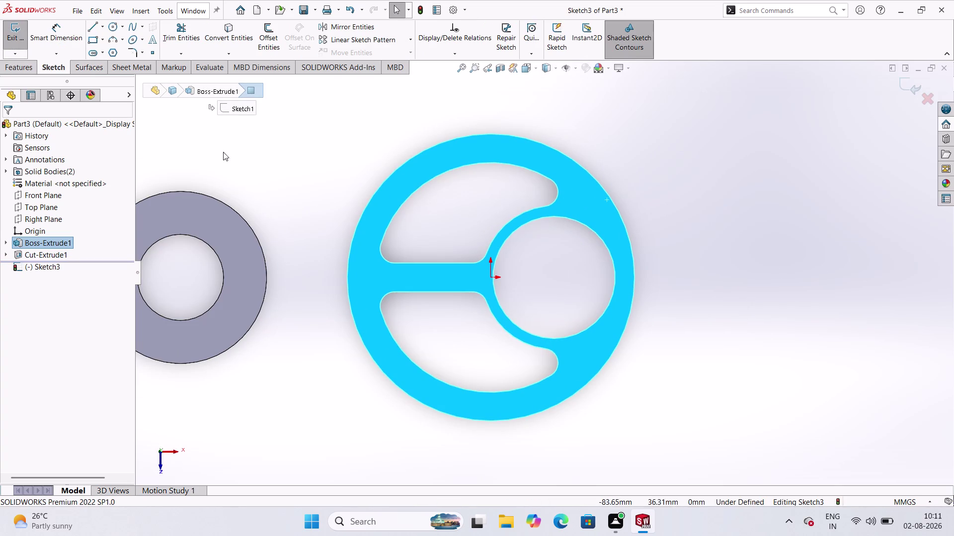
click(112, 30)
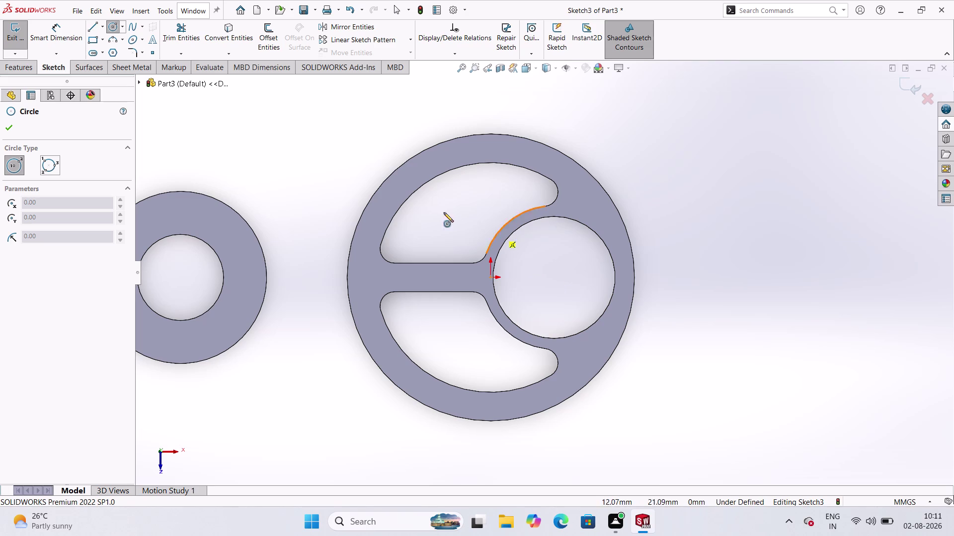
Undo the face sketch and Cut-Extrude1.
key(ctrl+z)
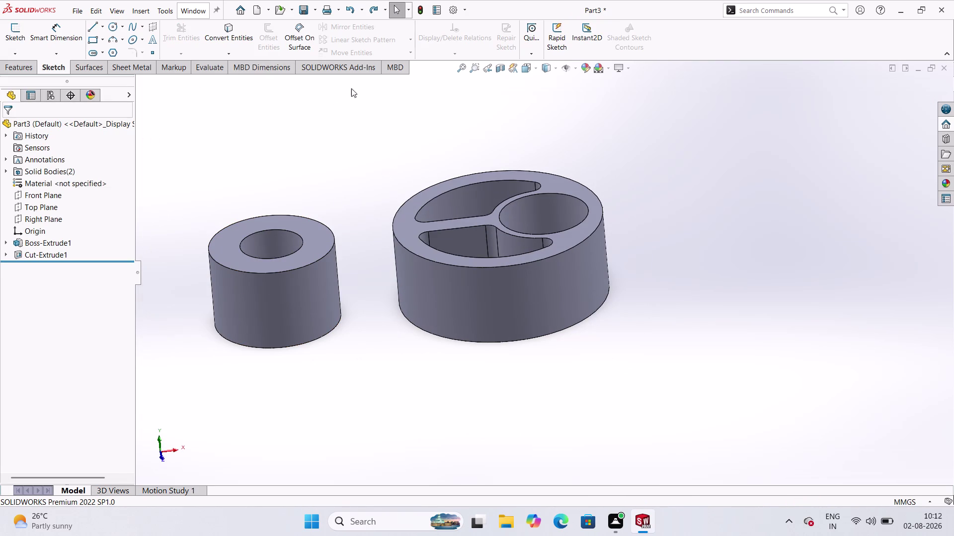
click(374, 15)
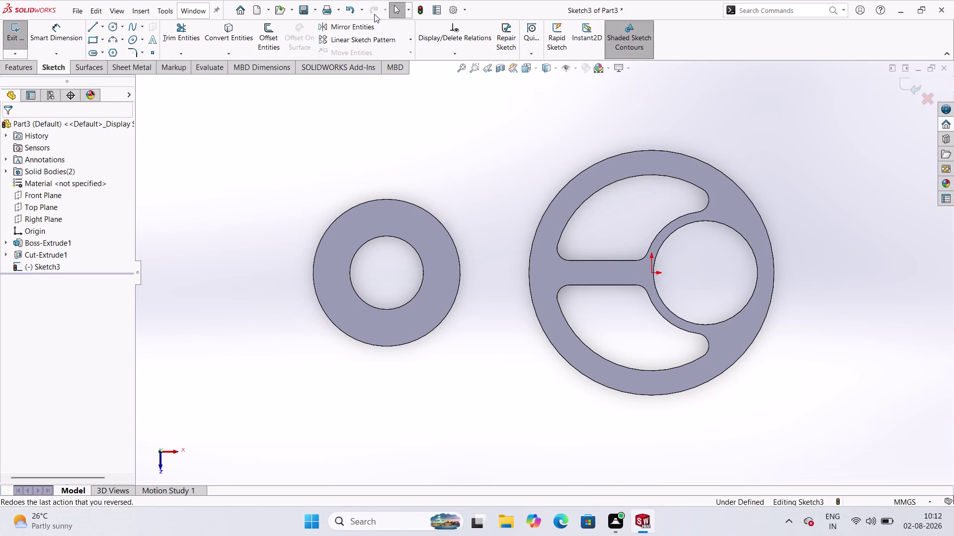
click(357, 6)
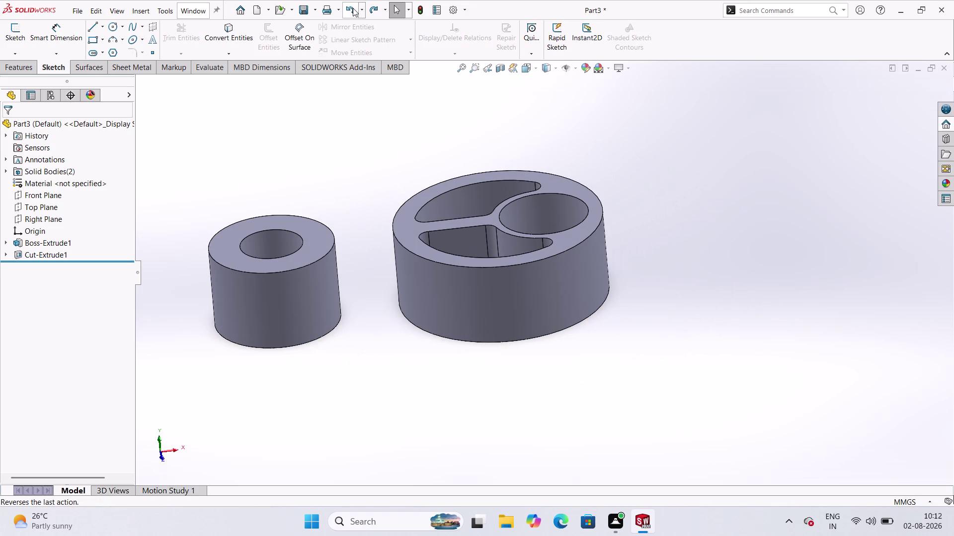
click(352, 8)
Delete Sketch2, confirming with Yes.
click(711, 237)
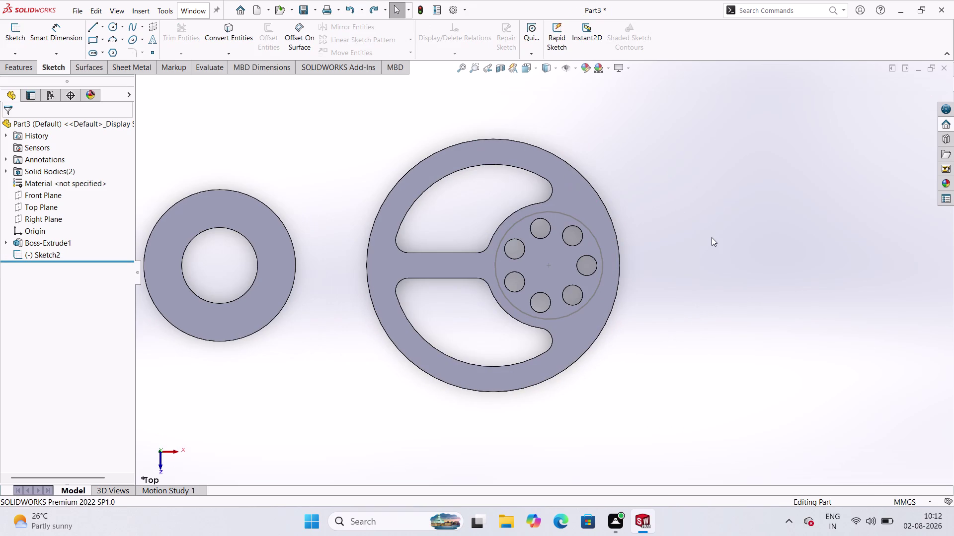
click(598, 241)
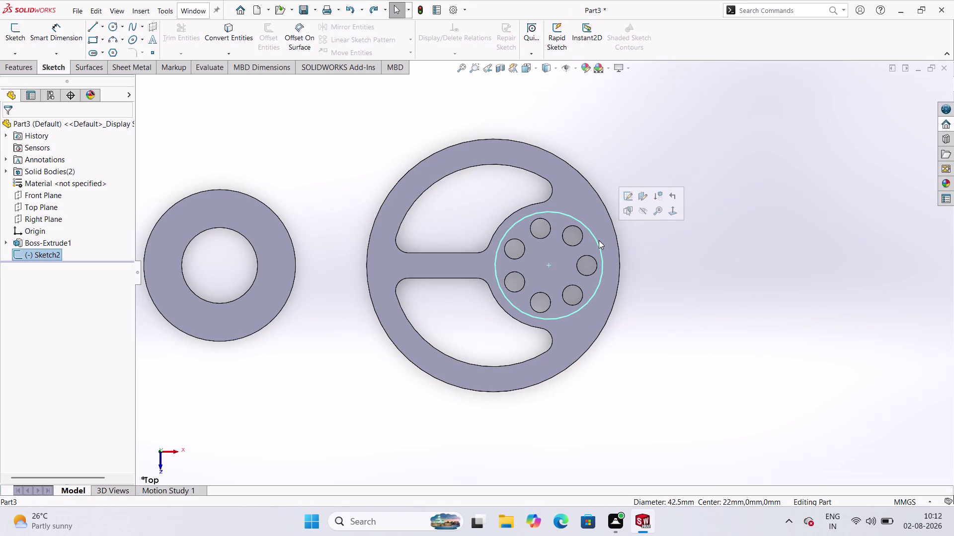
key(Delete)
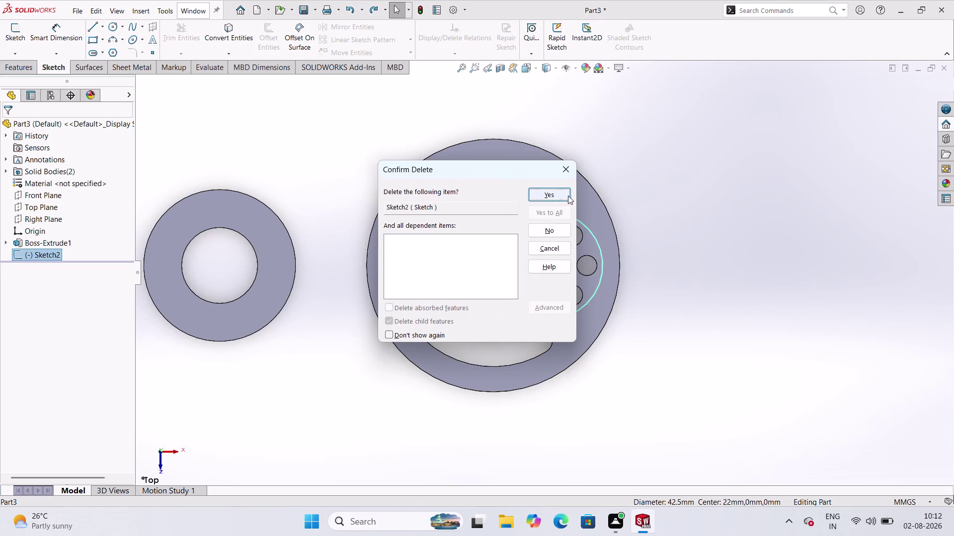
click(568, 195)
Open a new sketch, Sketch4, on the plate face.
click(719, 191)
click(588, 211)
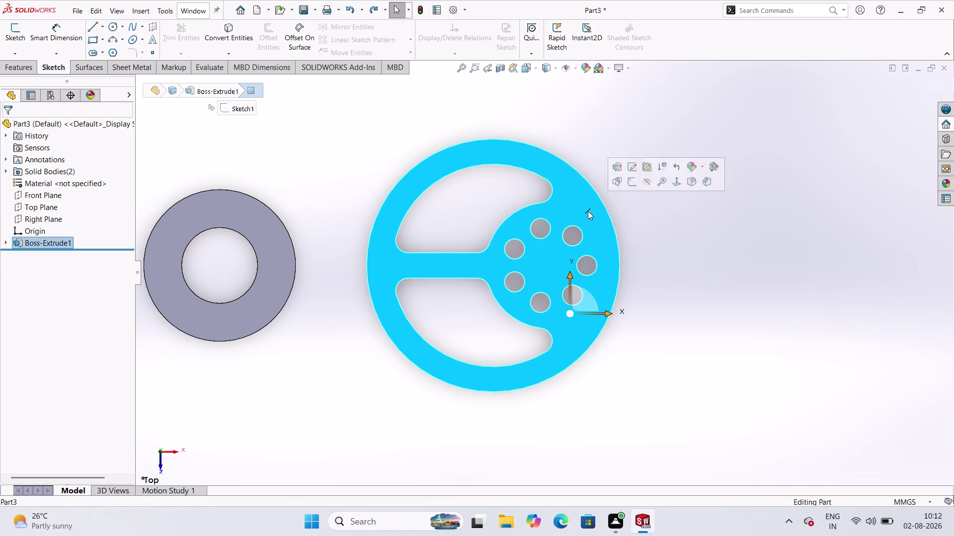
click(15, 23)
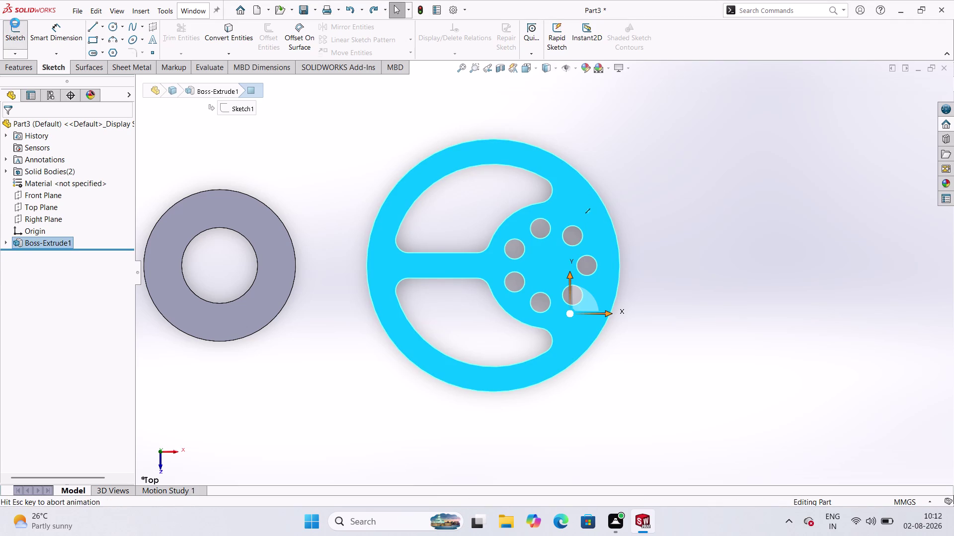
click(498, 200)
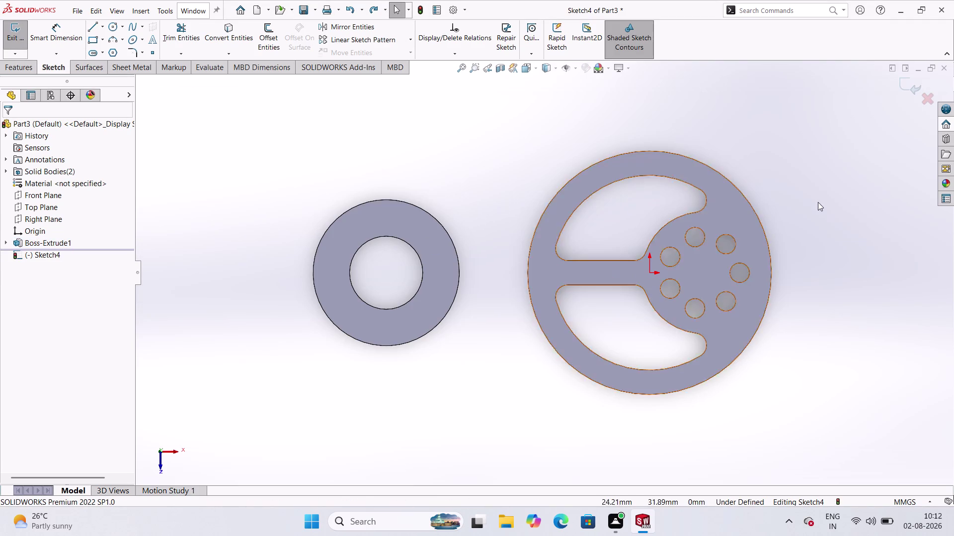
Draw a circle at the hub centre and dimension it 22 mm from the origin.
scroll(down, 3)
scroll(up, 3)
scroll(down, 3)
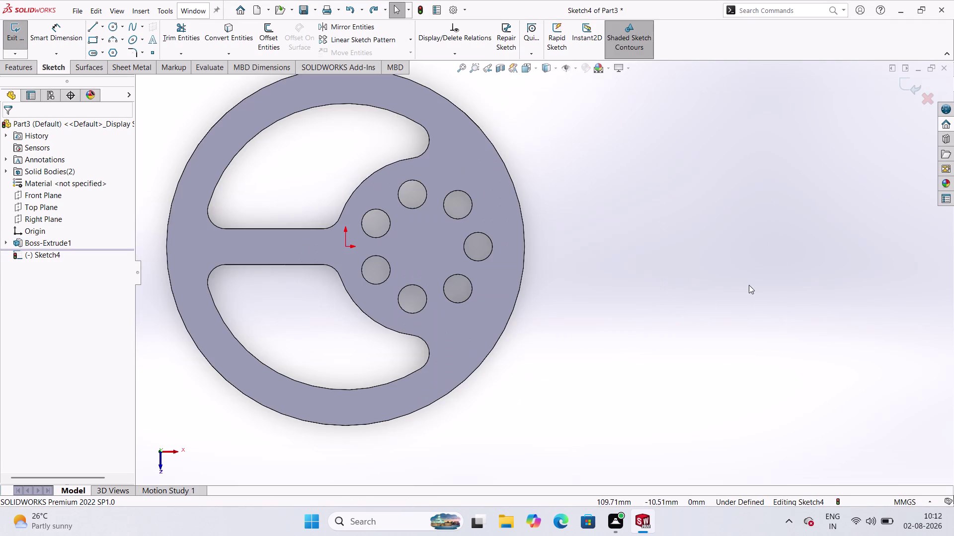
scroll(up, 3)
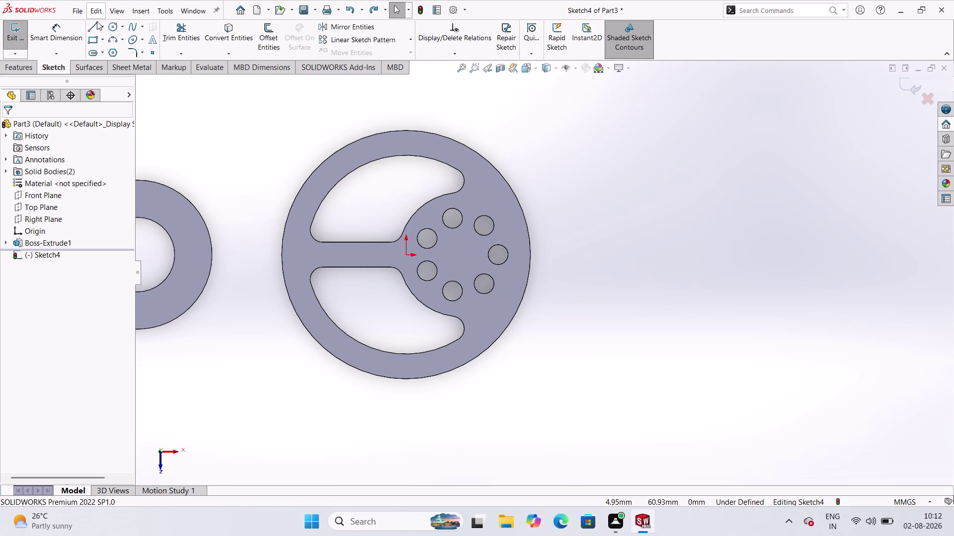
click(113, 29)
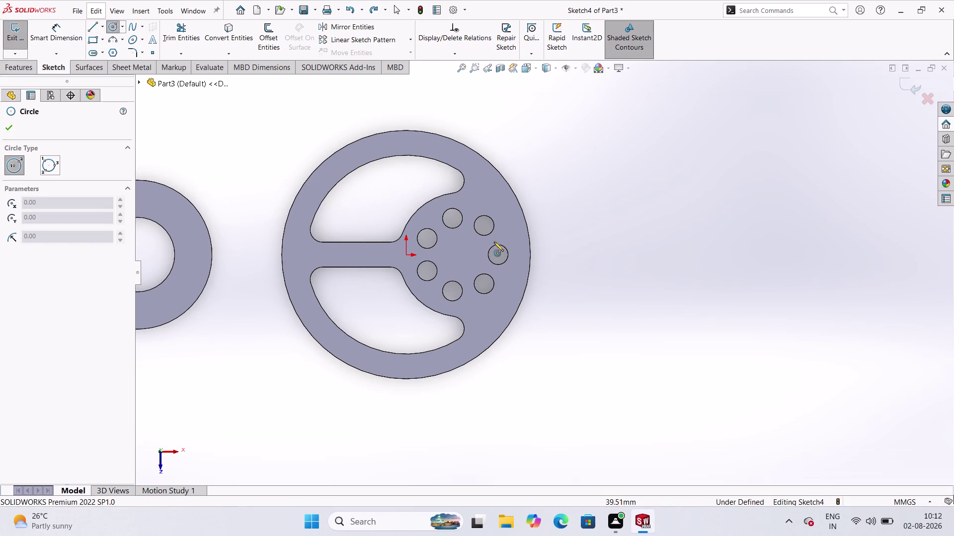
click(459, 257)
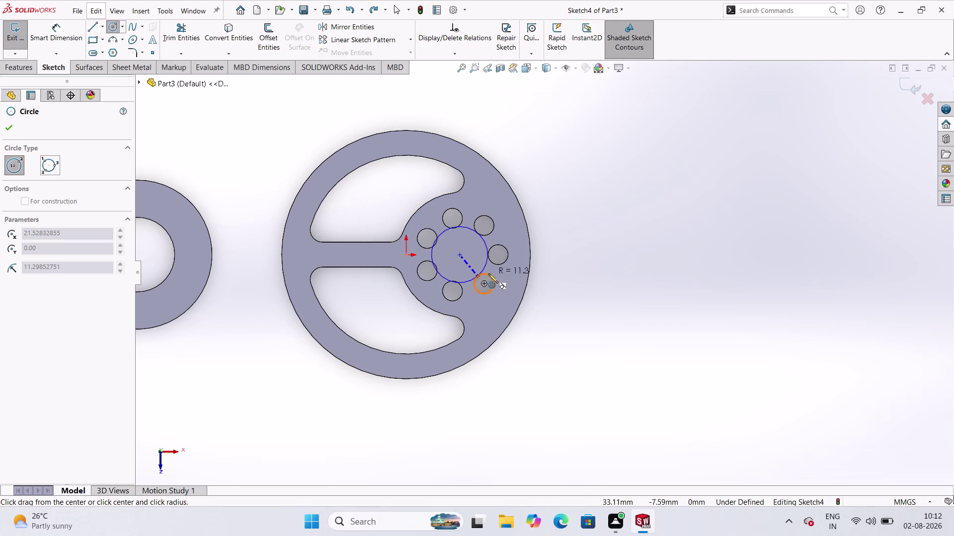
click(475, 265)
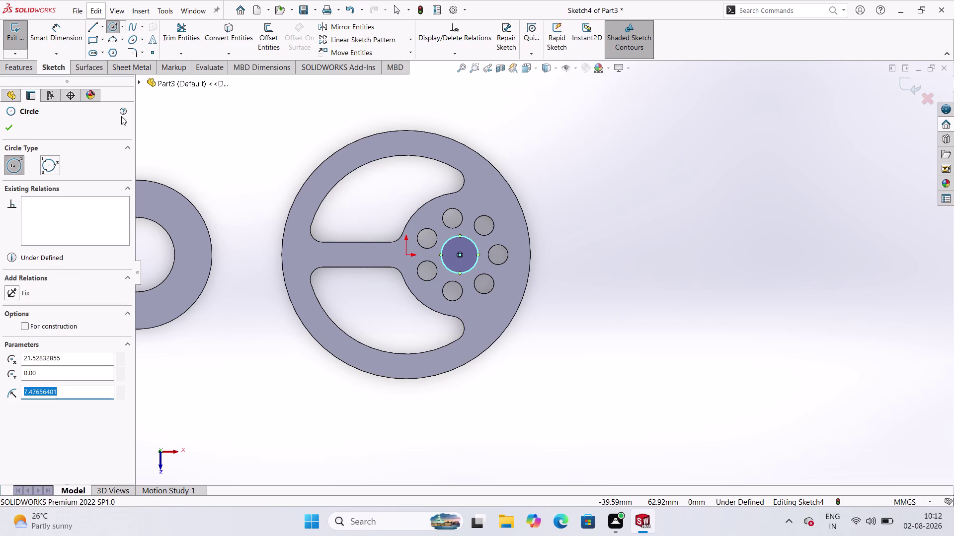
click(70, 35)
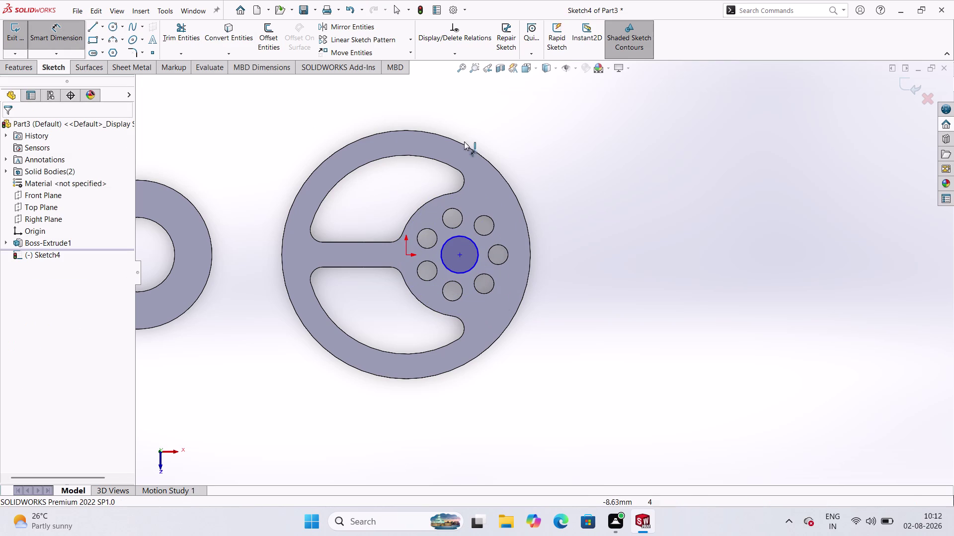
click(460, 255)
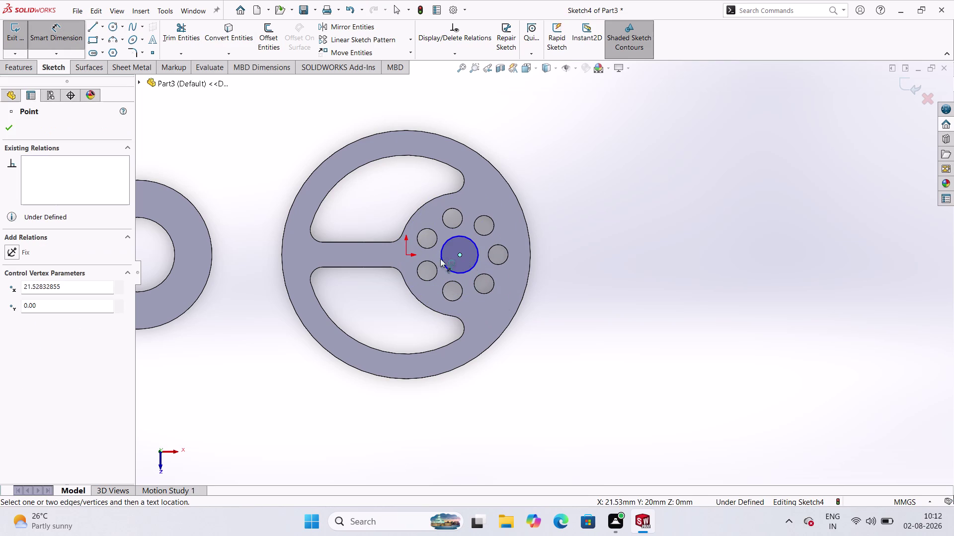
click(404, 254)
click(263, 363)
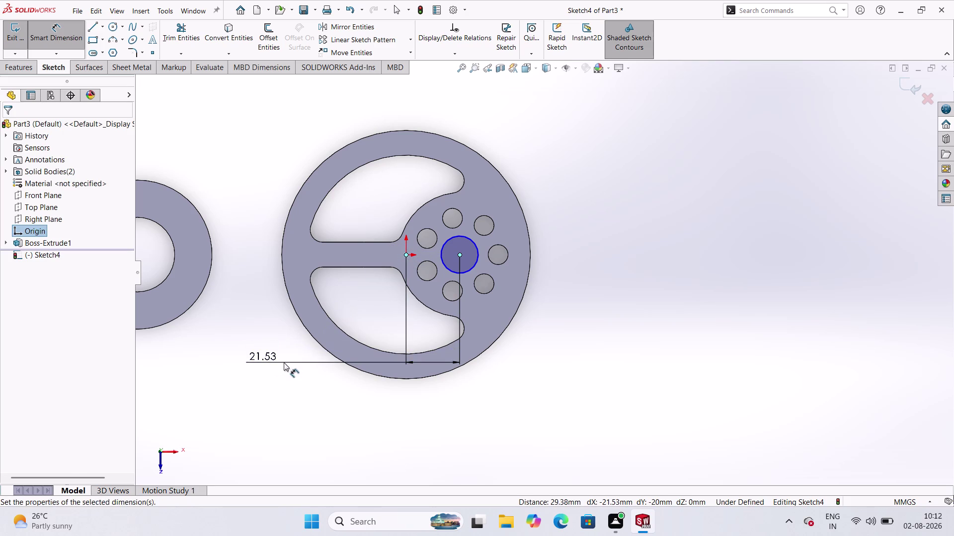
text(22)
key(Return)
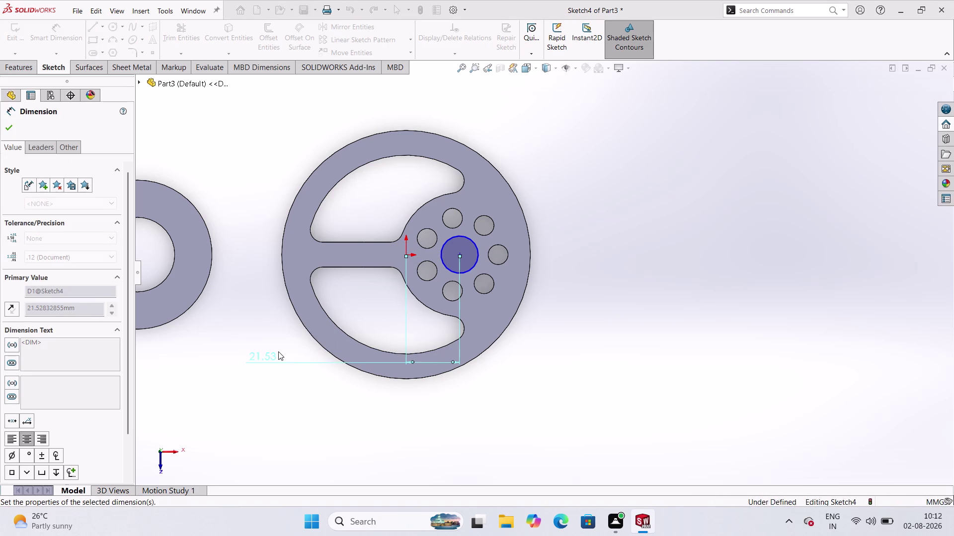
Give the circle a 44 mm diameter and exit Sketch4.
click(480, 259)
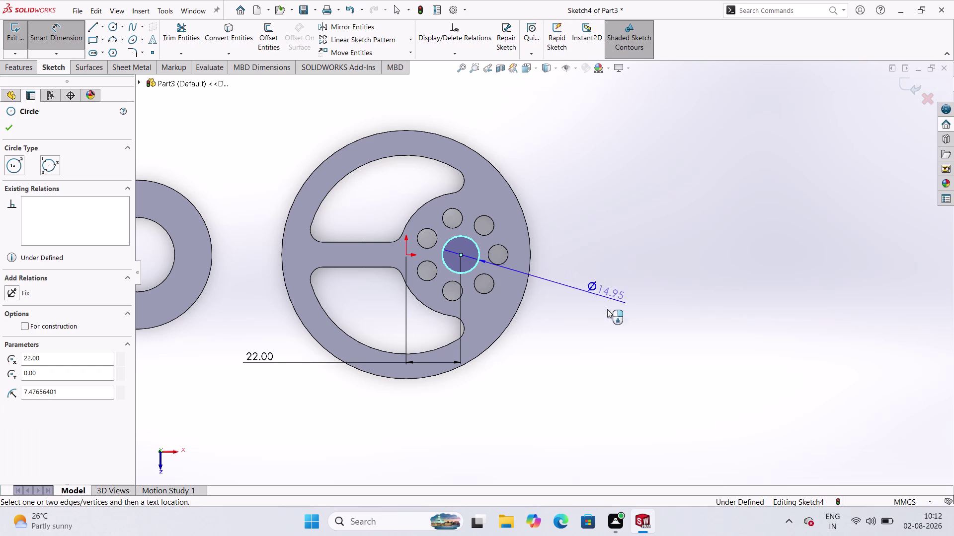
click(596, 325)
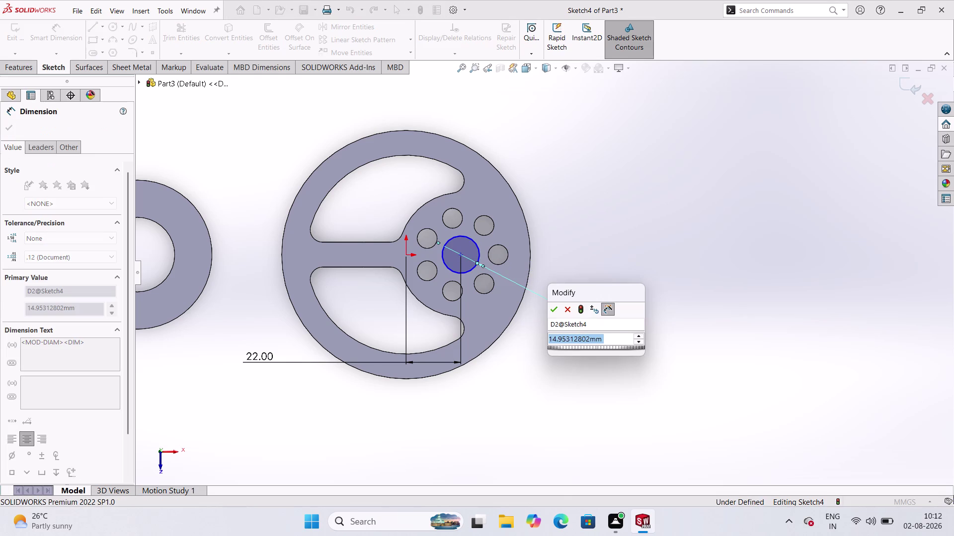
text(44)
key(Return)
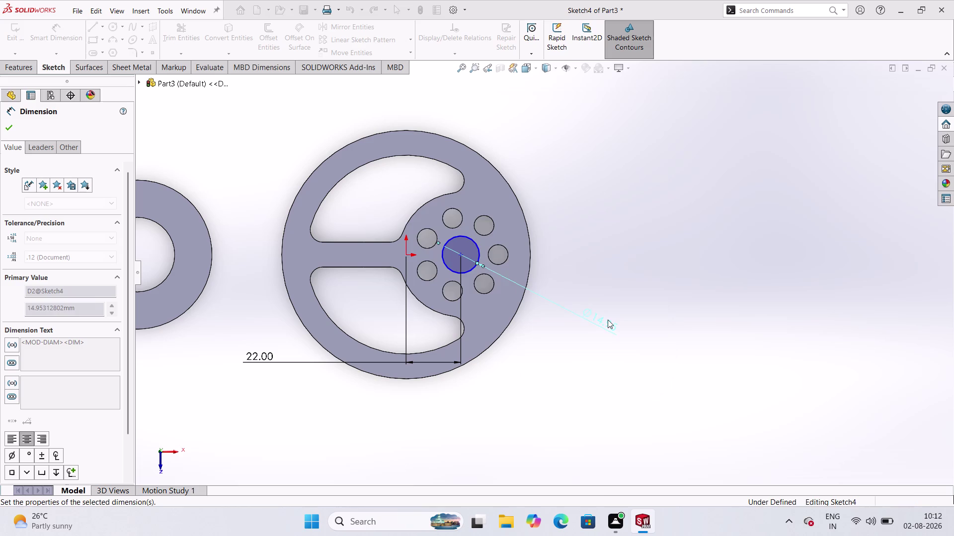
click(638, 210)
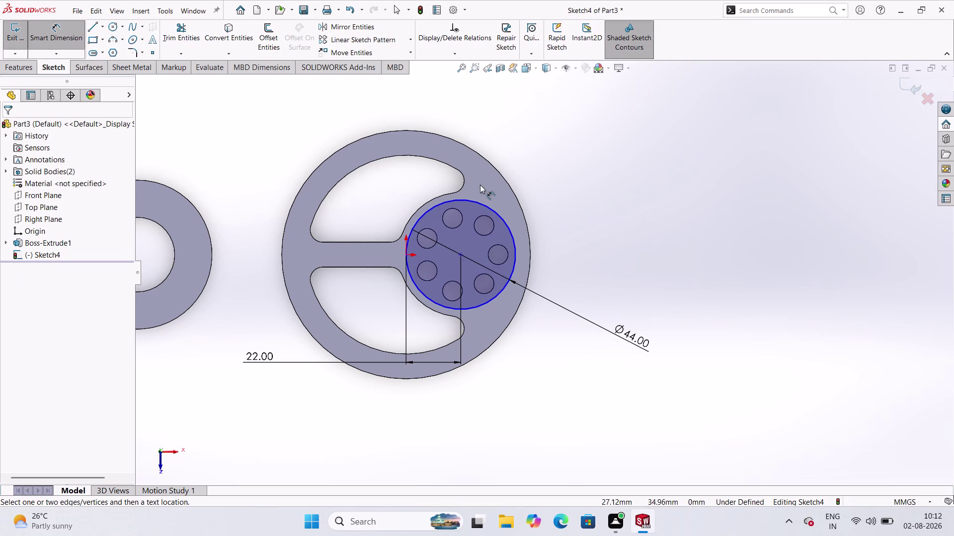
click(58, 31)
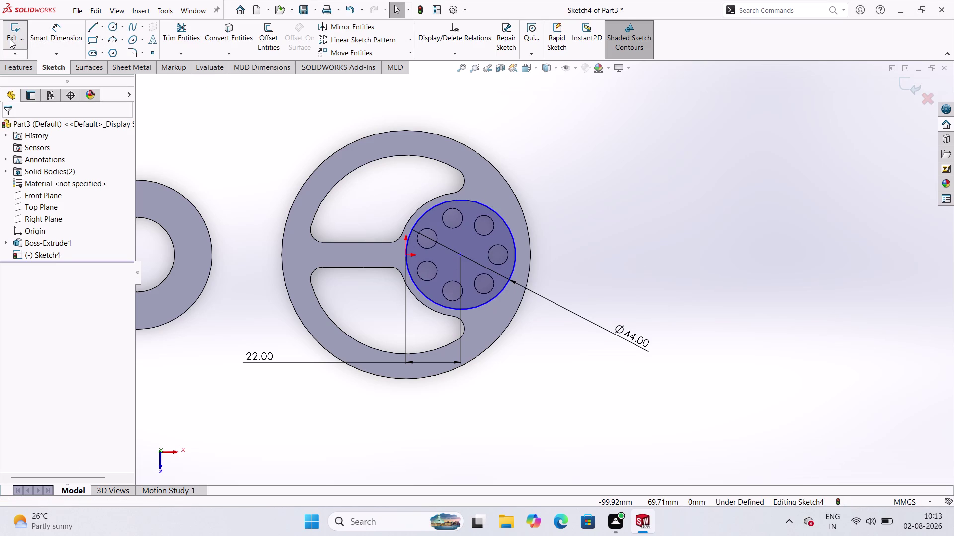
click(10, 40)
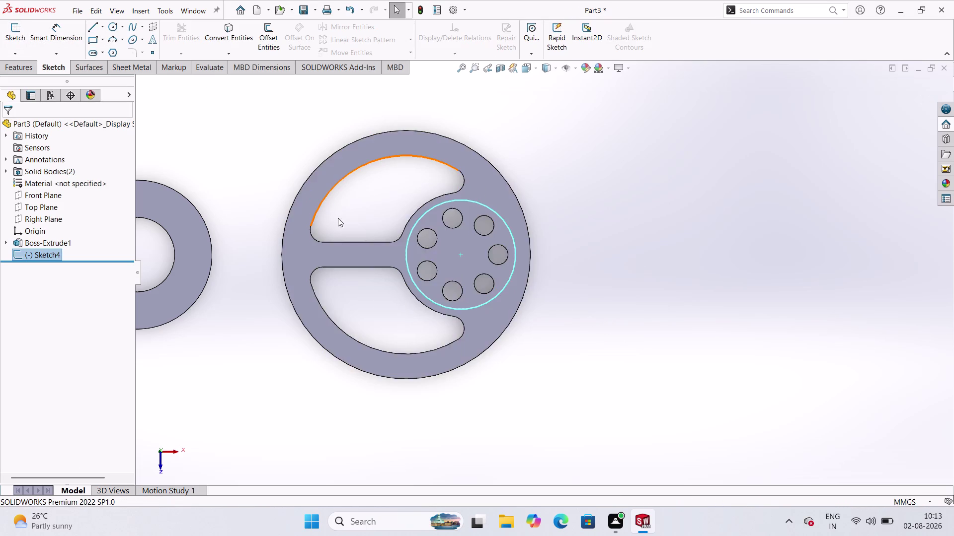
Extruded Cut from Sketch4, switching Mid Plane to Blind at 4 mm depth.
click(16, 63)
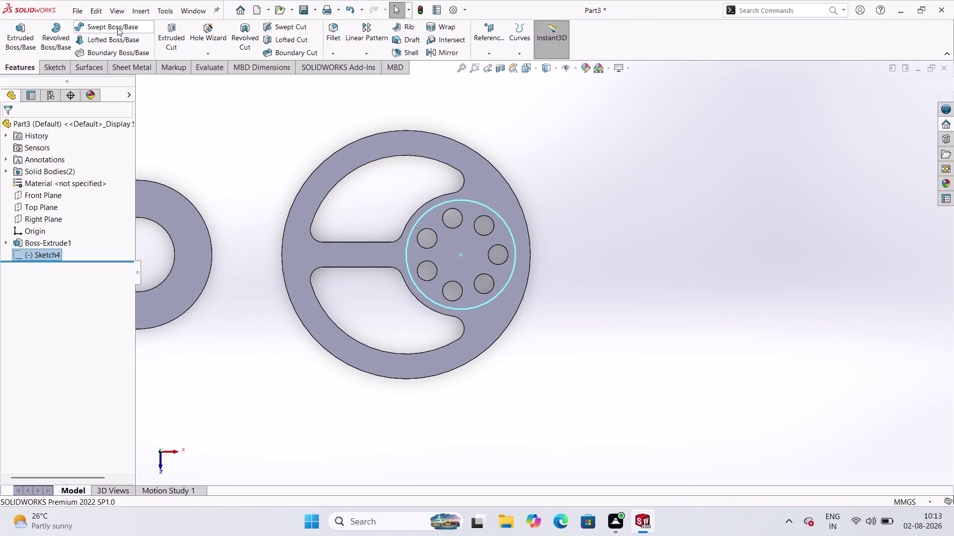
click(169, 32)
scroll(up, 3)
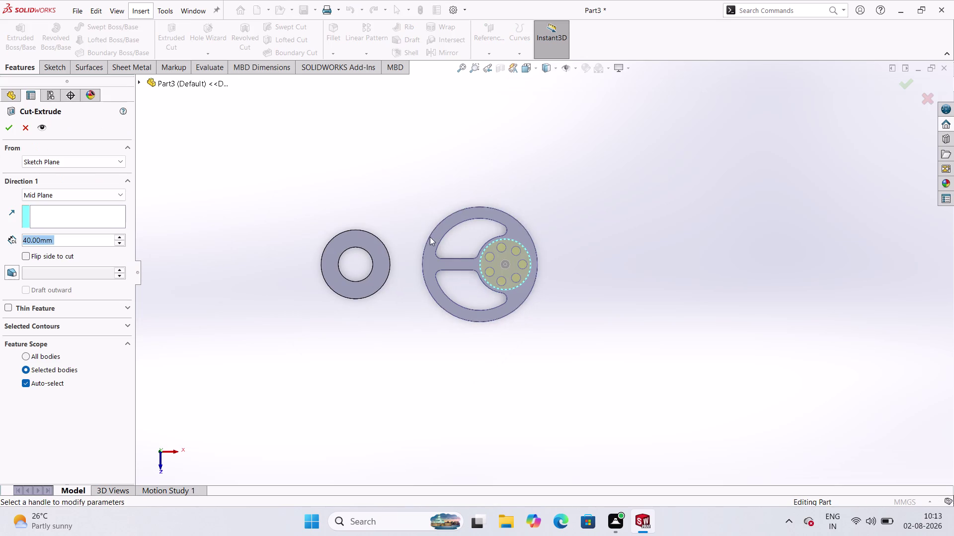
middle_drag(508, 299, 495, 109)
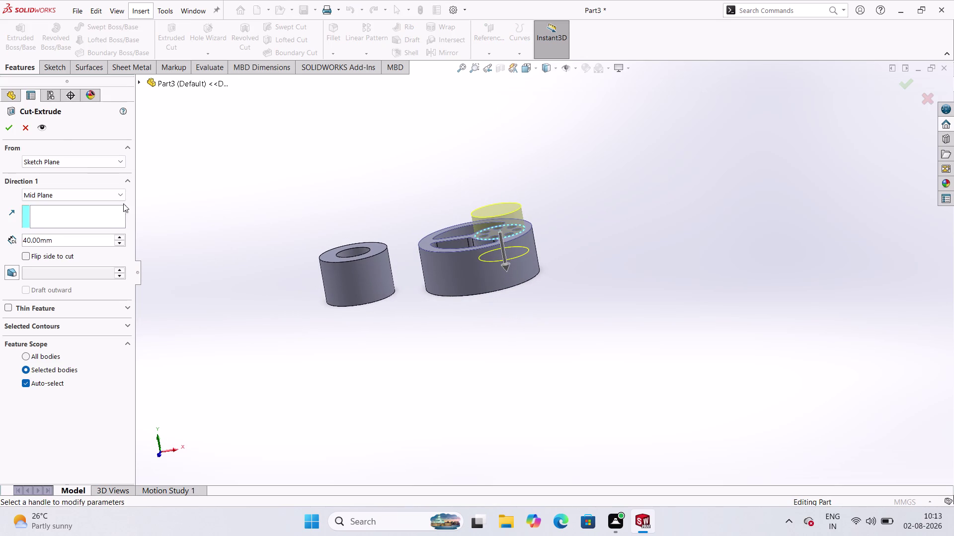
click(120, 190)
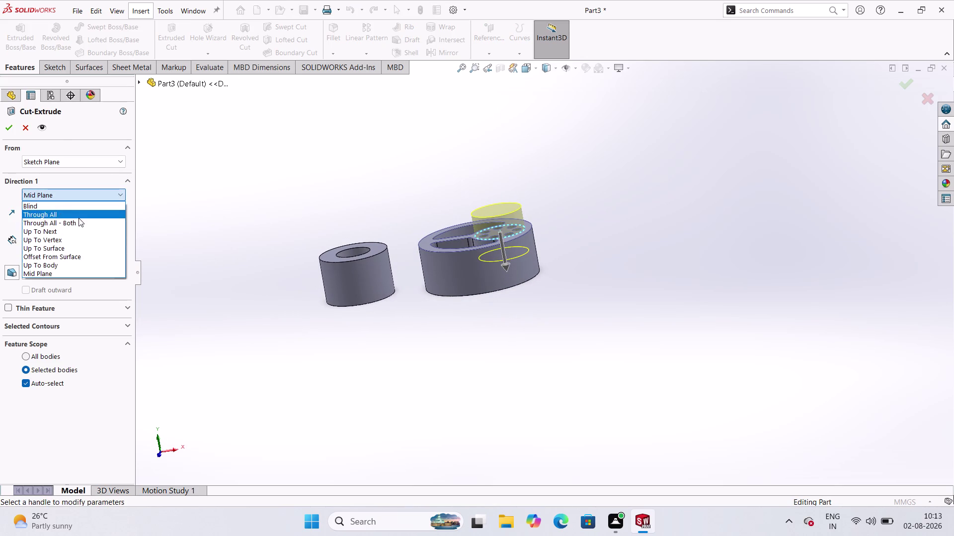
click(77, 202)
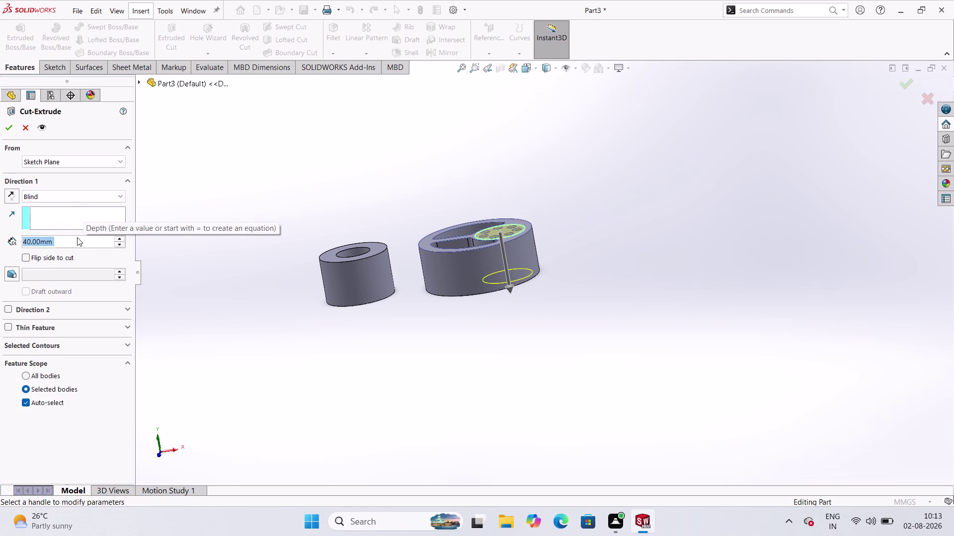
key(4)
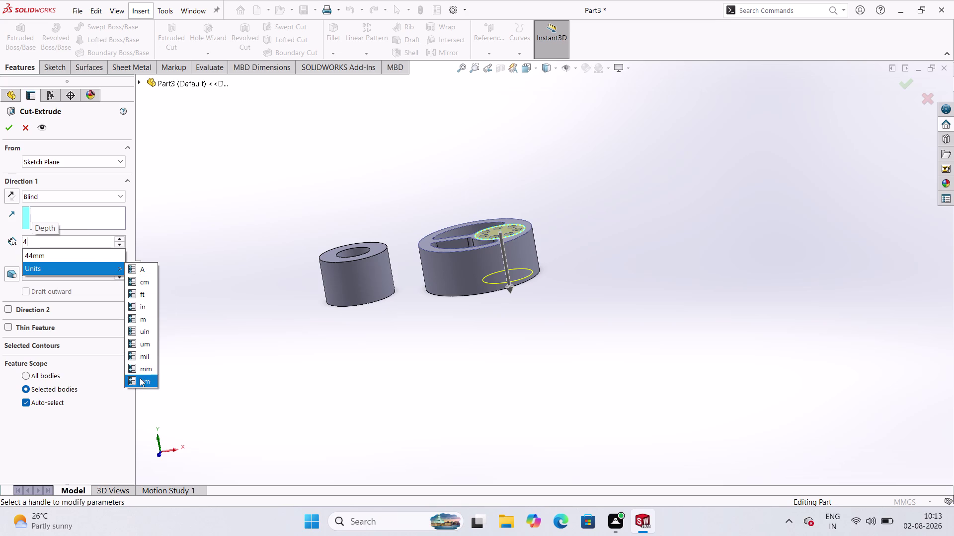
click(141, 370)
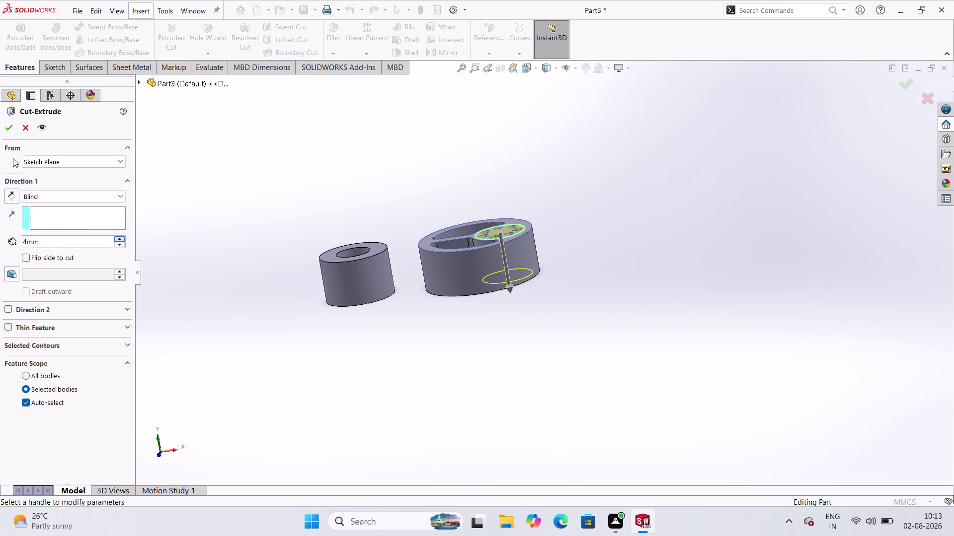
click(4, 127)
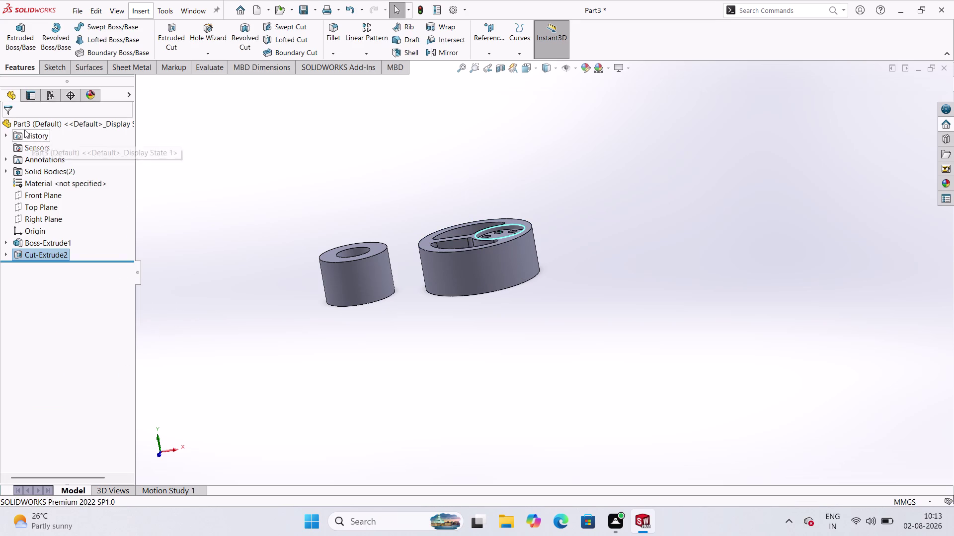
click(504, 170)
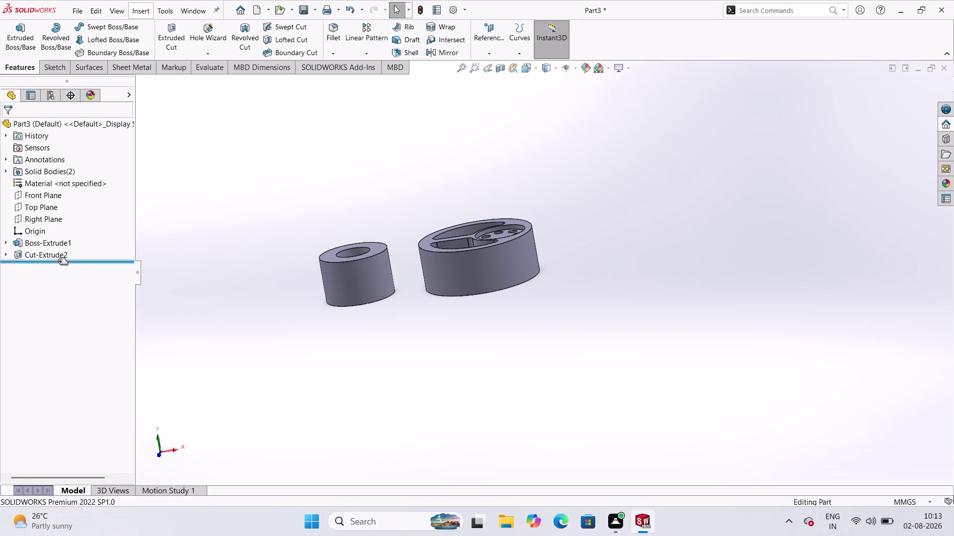
click(51, 255)
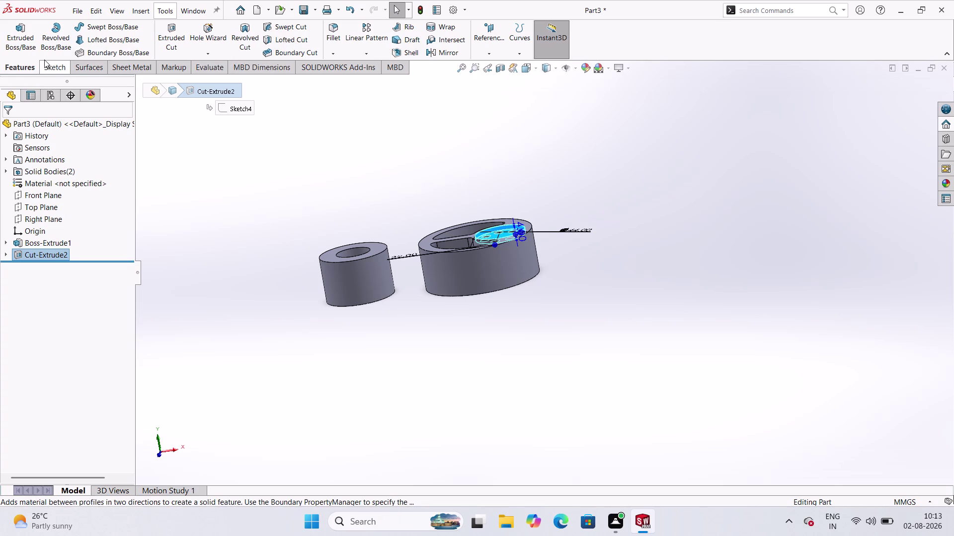
click(57, 68)
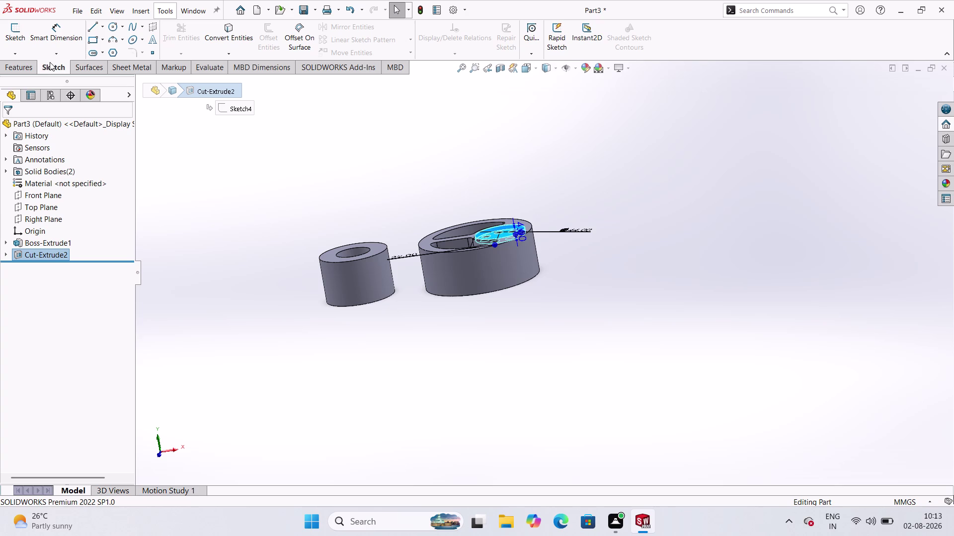
click(19, 65)
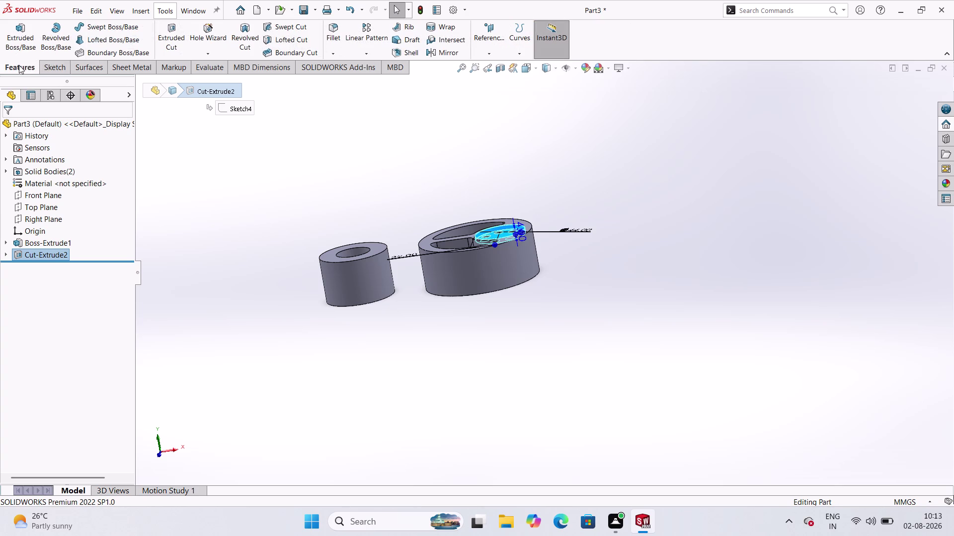
click(437, 50)
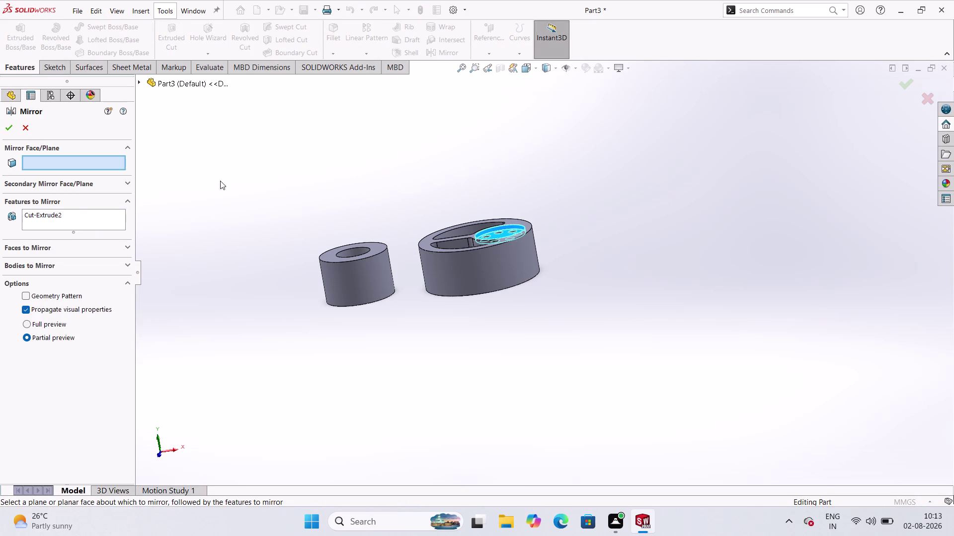
Mirror the Cut-Extrude2 recess across the Top Plane to create Mirror1.
click(142, 82)
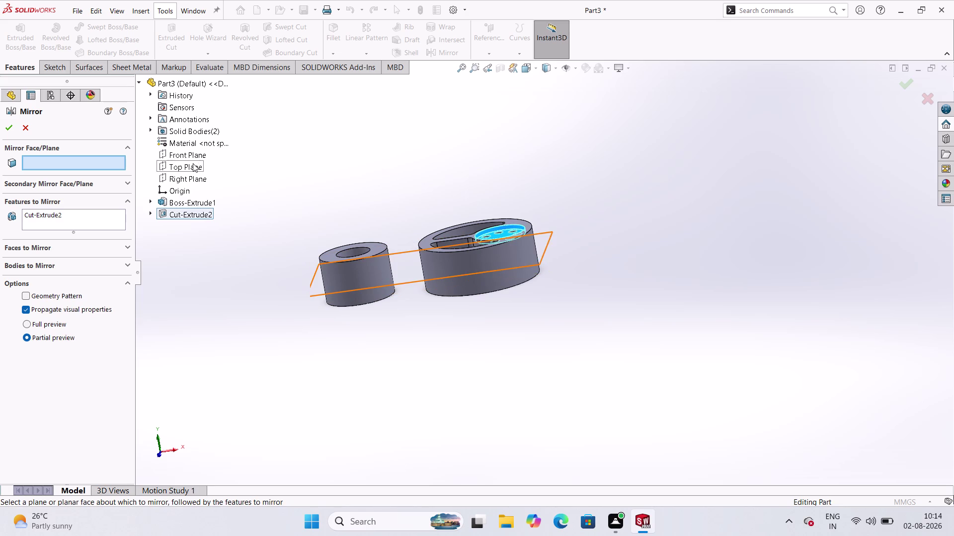
click(193, 163)
click(11, 130)
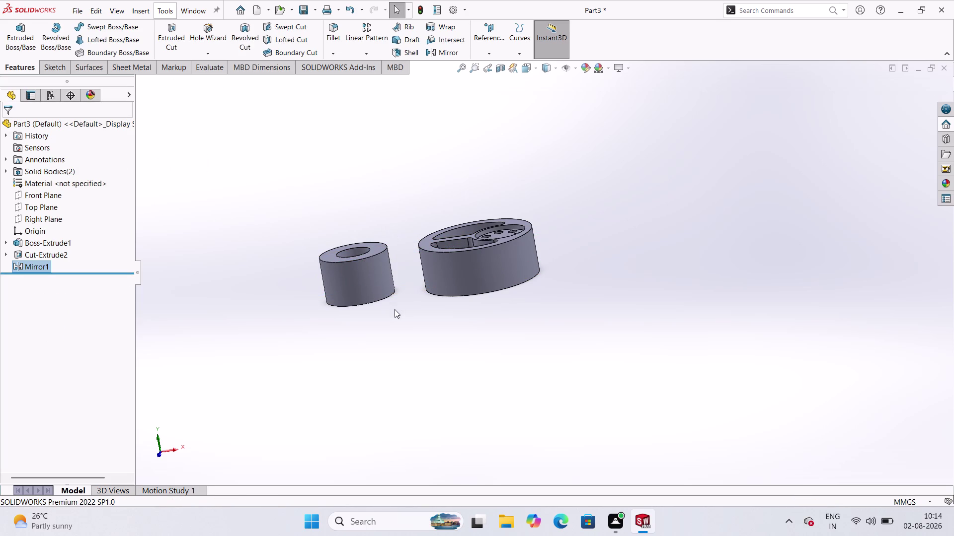
middle_drag(400, 314, 371, 175)
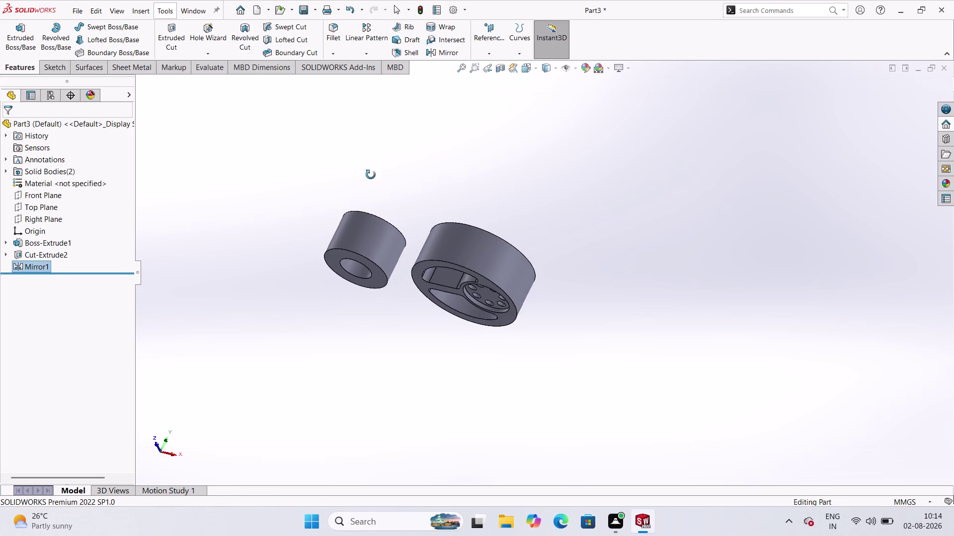
middle_drag(371, 175, 387, 301)
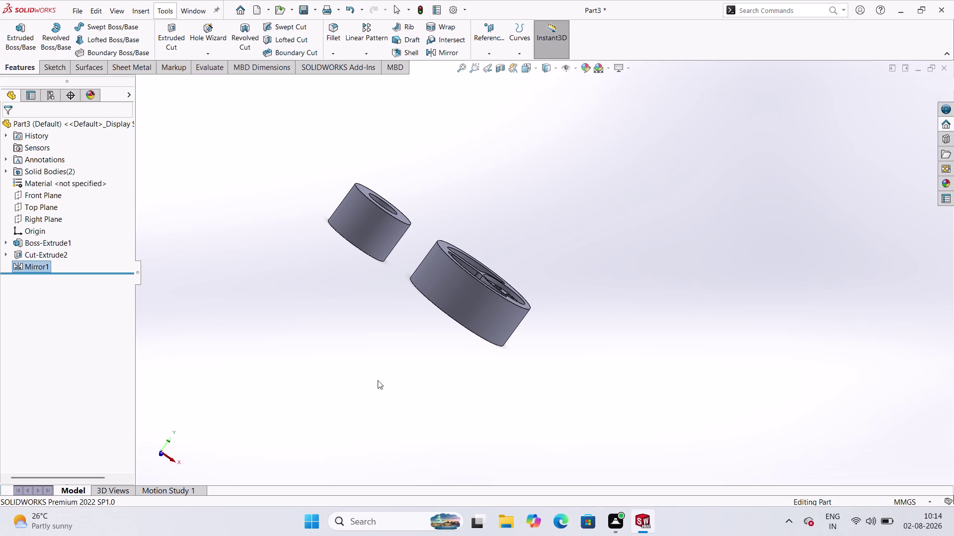
scroll(up, 3)
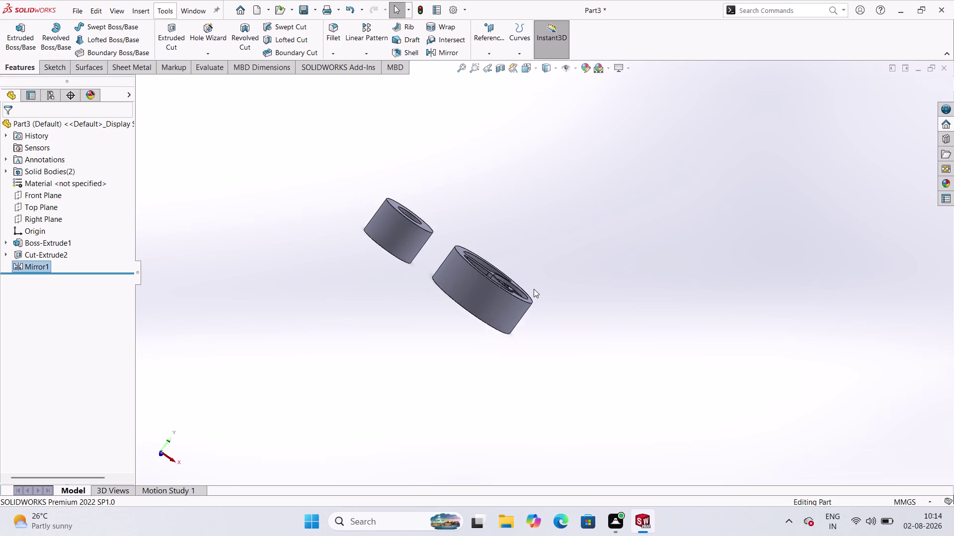
scroll(up, 3)
scroll(down, 3)
scroll(down, 3)
middle_drag(598, 338, 598, 170)
scroll(up, 3)
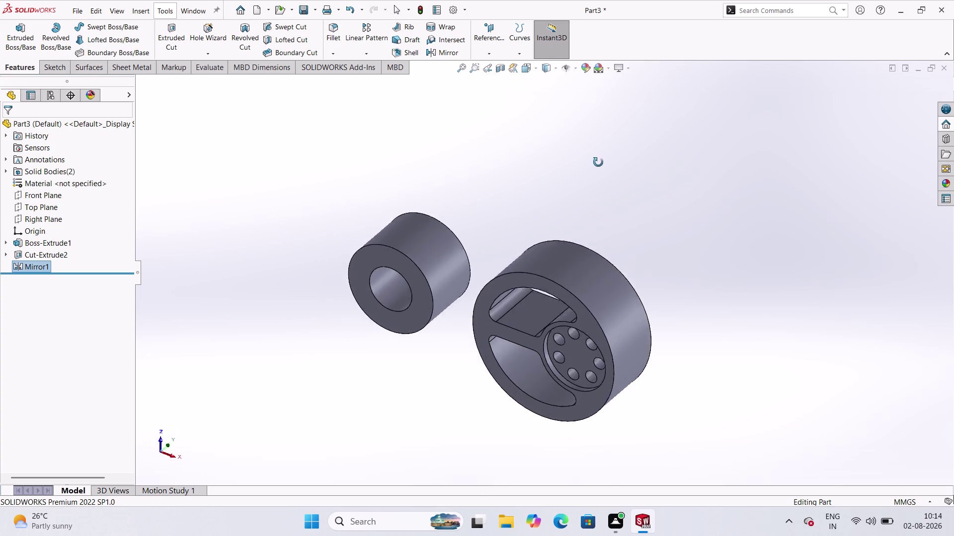
middle_drag(598, 170, 550, 164)
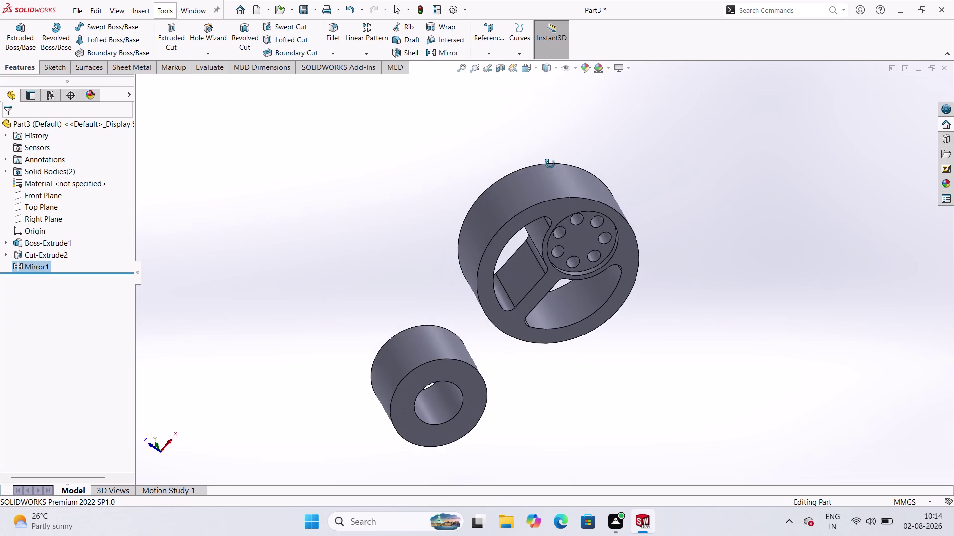
middle_drag(549, 164, 531, 200)
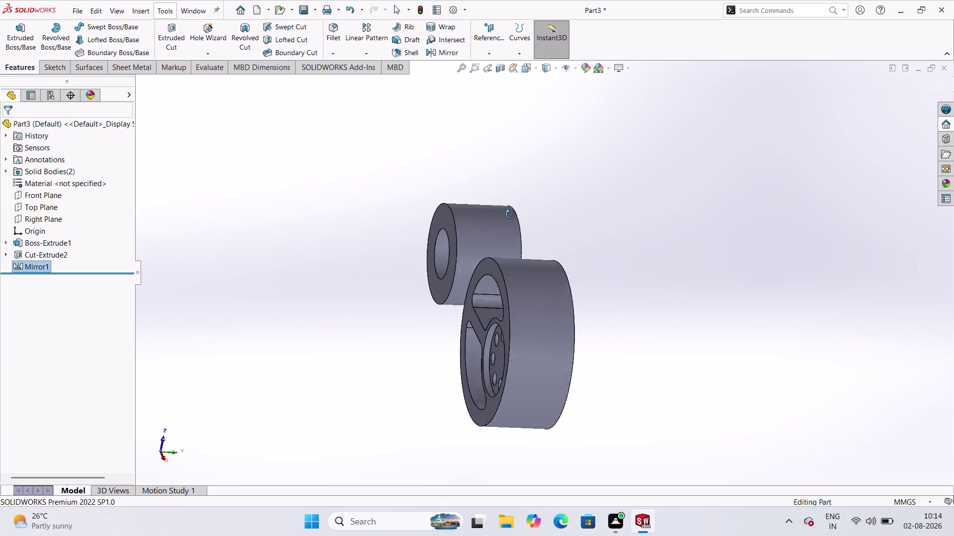
middle_drag(531, 200, 615, 345)
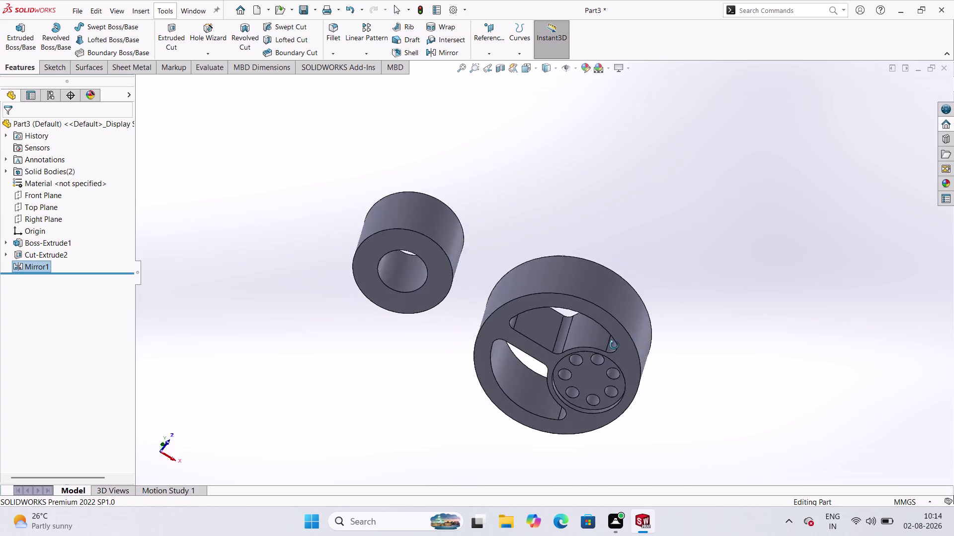
middle_drag(615, 345, 508, 293)
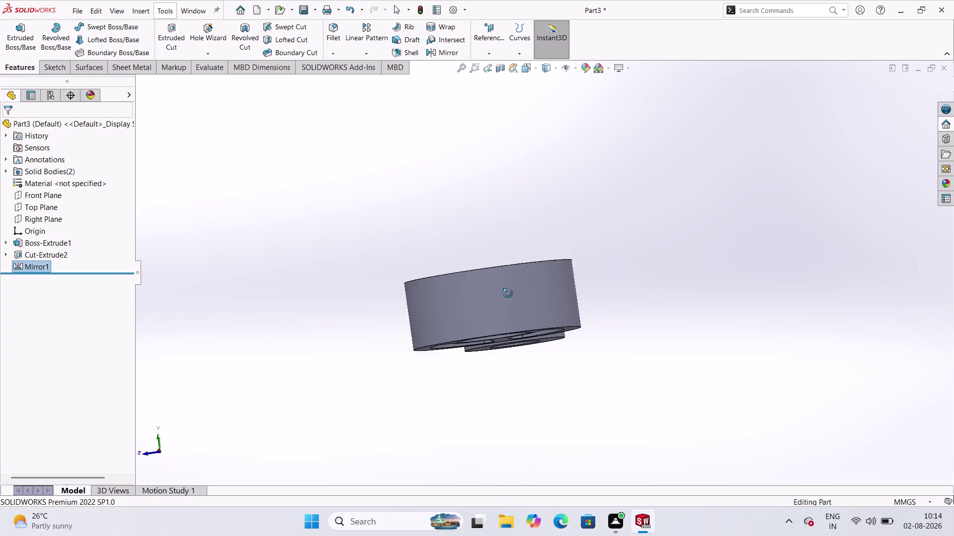
middle_drag(507, 294, 568, 307)
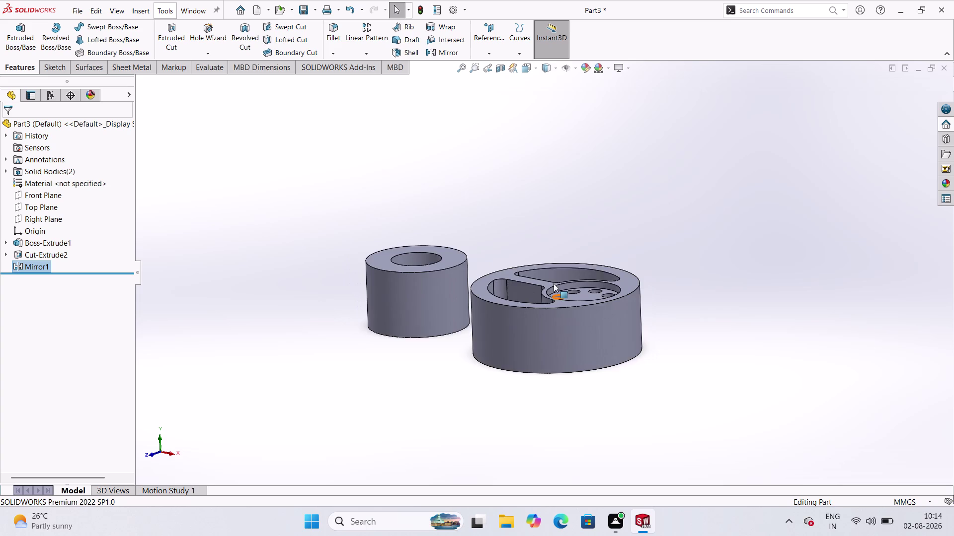
scroll(up, 3)
middle_drag(485, 217, 484, 342)
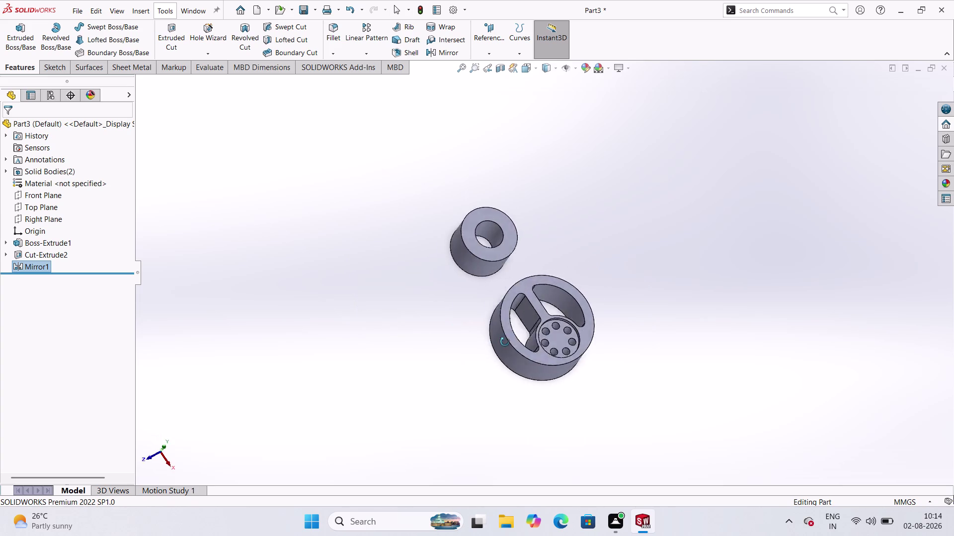
middle_drag(483, 342, 496, 352)
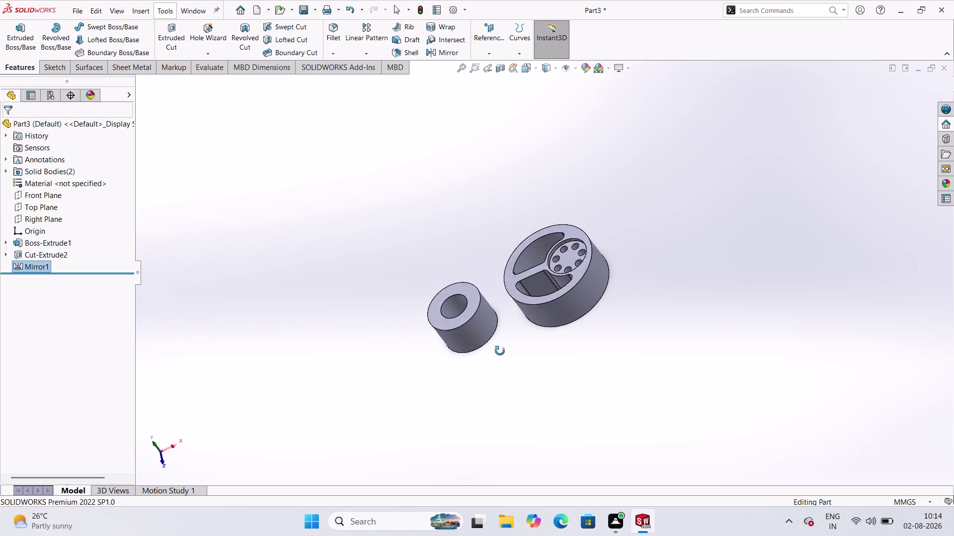
middle_drag(497, 351, 473, 252)
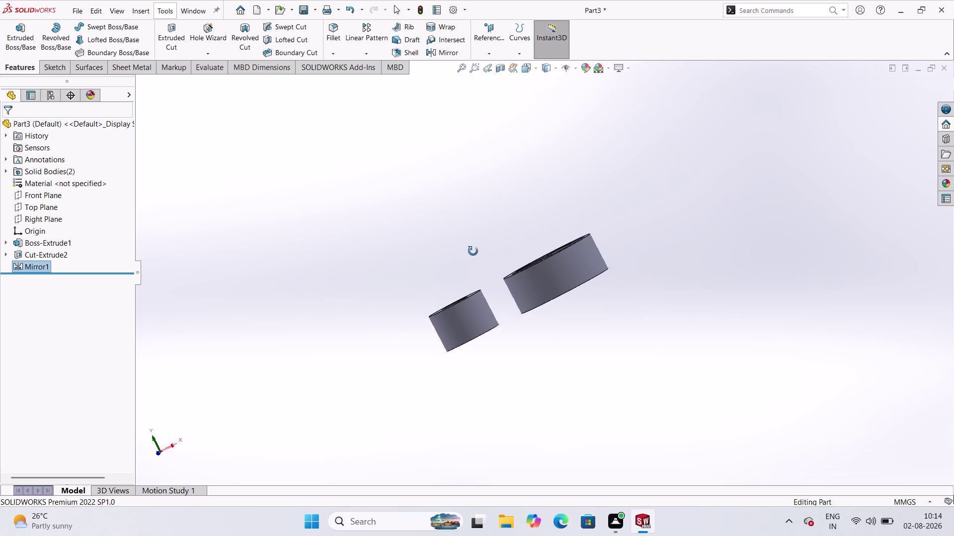
middle_drag(473, 252, 473, 249)
middle_click(473, 249)
scroll(up, 3)
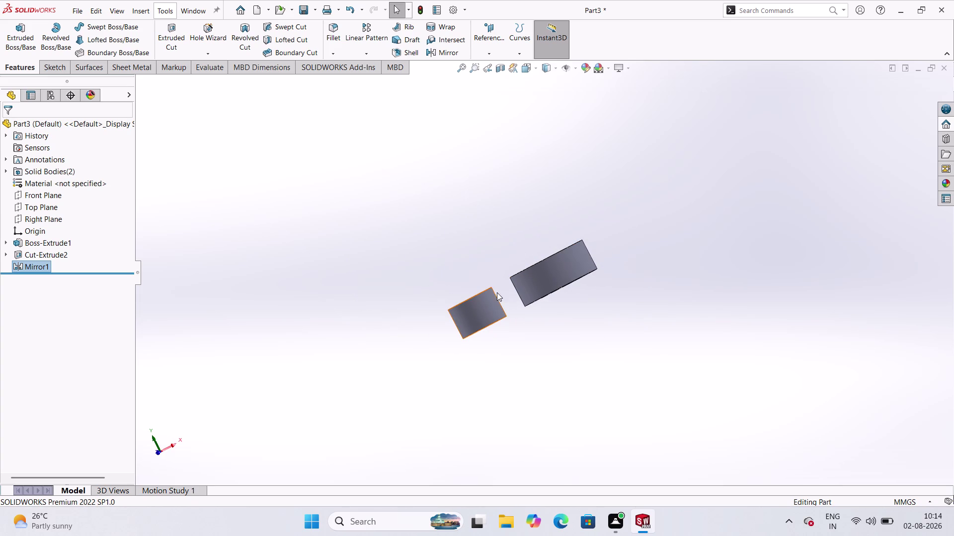
scroll(down, 3)
scroll(up, 3)
scroll(down, 3)
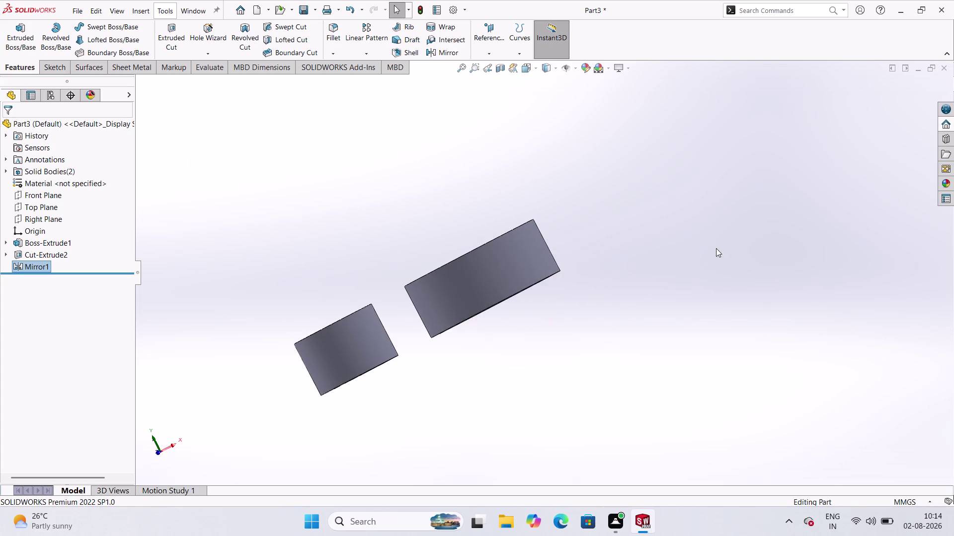
scroll(down, 3)
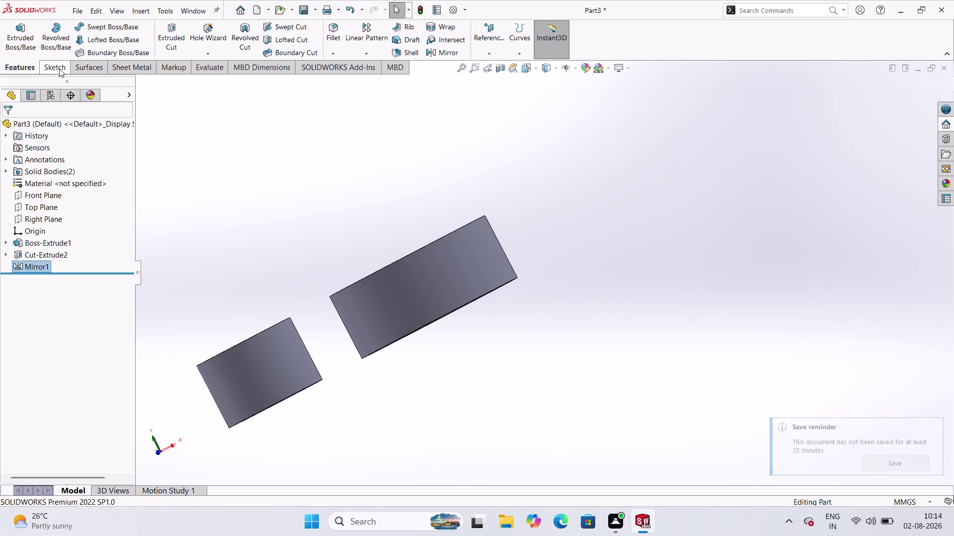
click(59, 69)
Open Sketch5 on the Top Plane and zoom so both pulleys are seen from above.
click(9, 33)
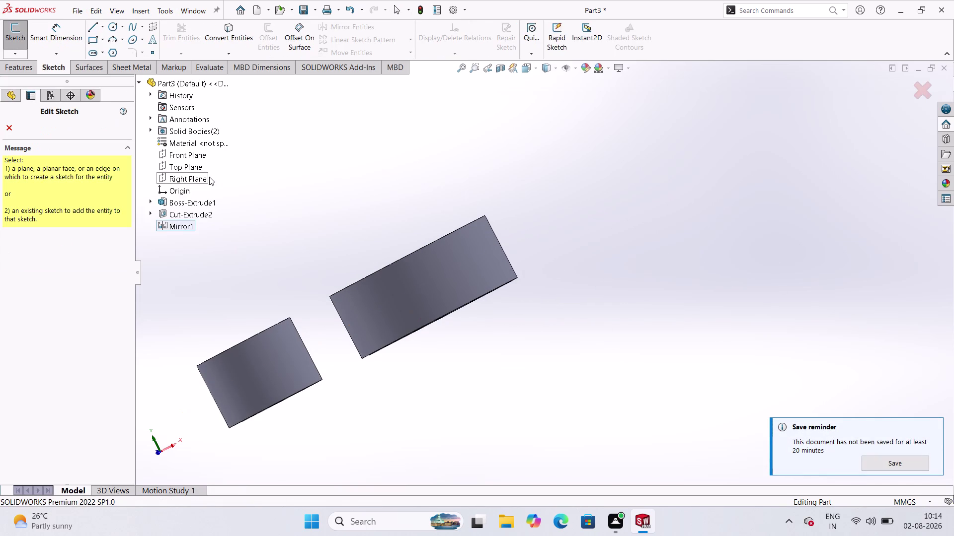
click(183, 171)
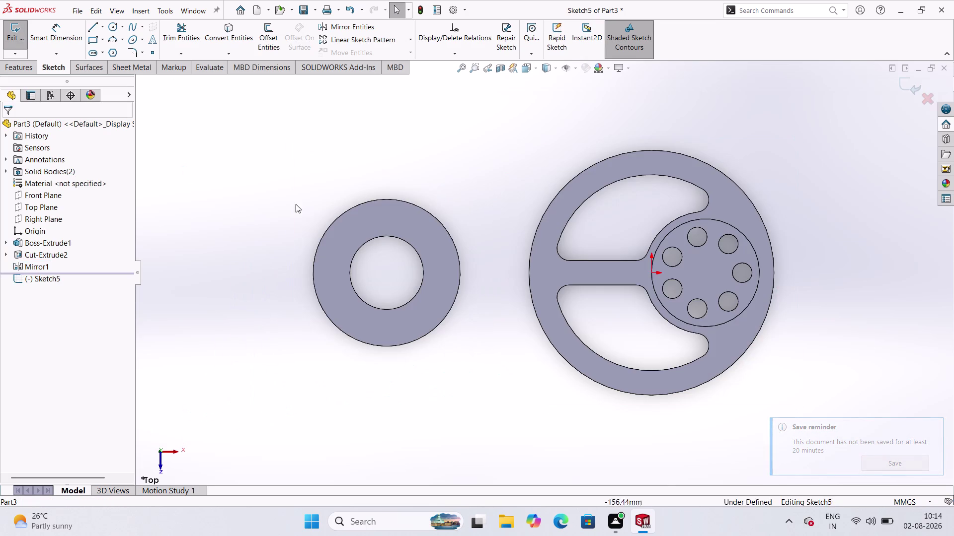
scroll(down, 3)
scroll(up, 3)
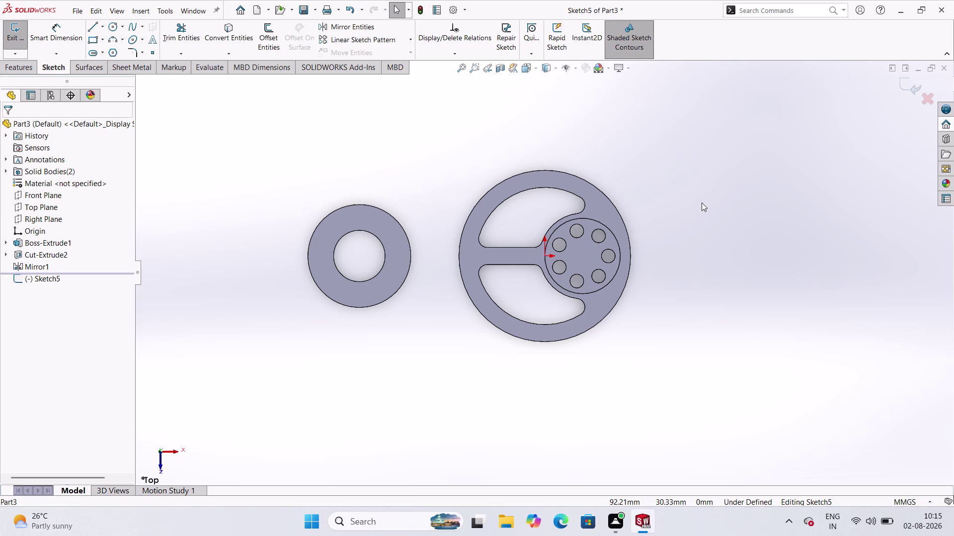
scroll(down, 3)
scroll(up, 3)
scroll(down, 3)
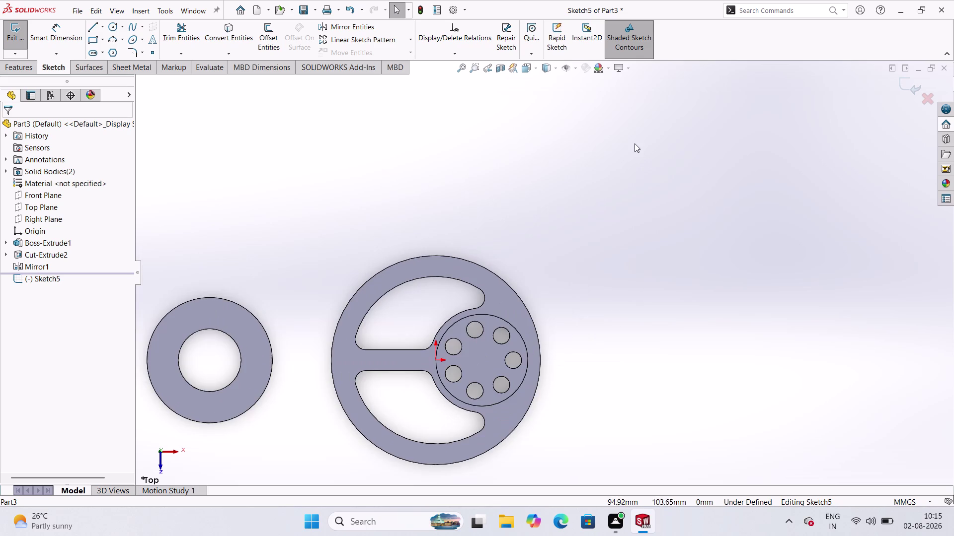
scroll(up, 3)
scroll(down, 3)
scroll(down, 3)
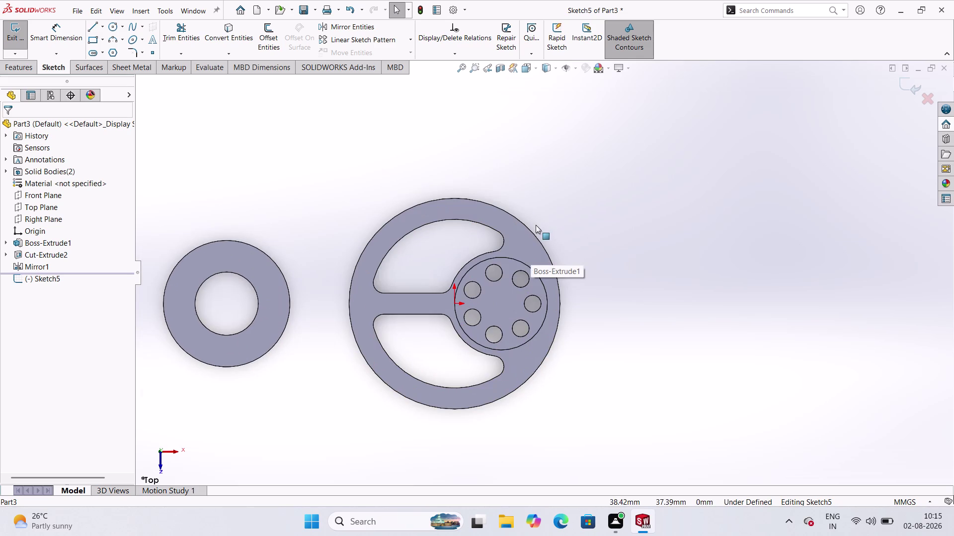
scroll(down, 3)
scroll(up, 3)
scroll(down, 3)
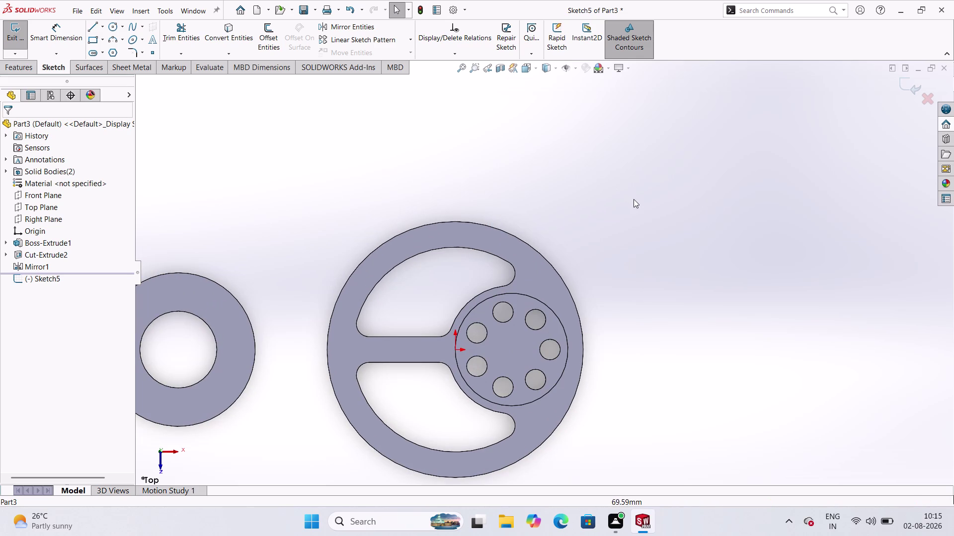
click(105, 35)
click(103, 29)
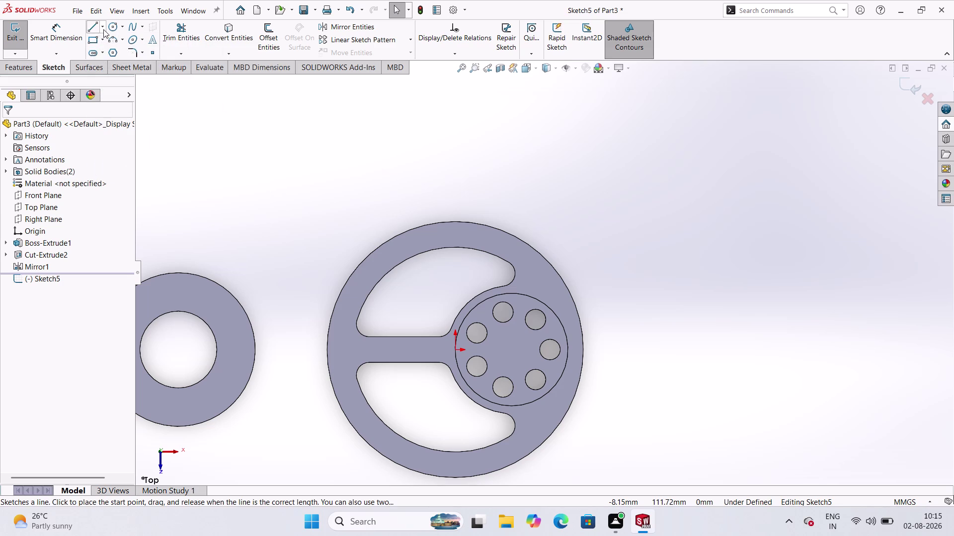
Draw a horizontal centerline through the origin spanning the big pulley.
click(104, 29)
click(110, 60)
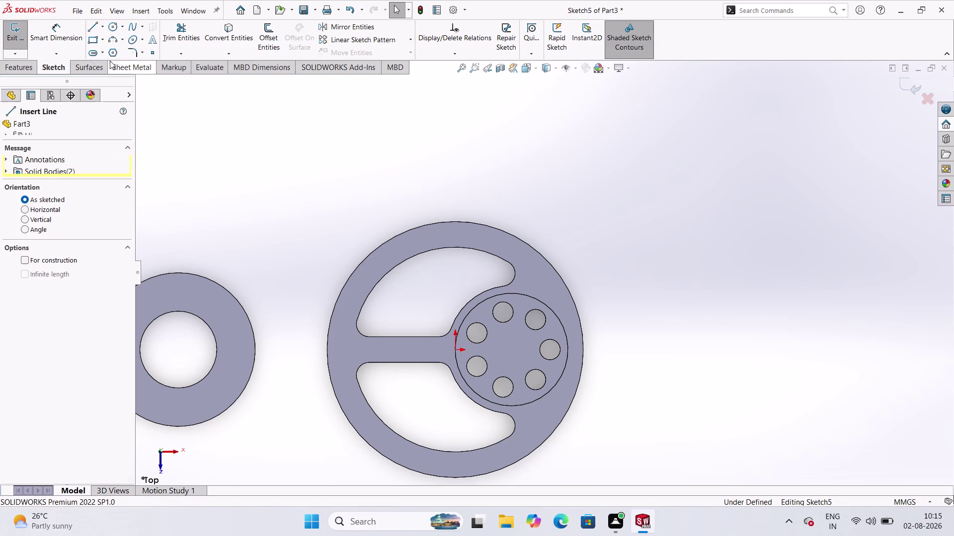
click(101, 28)
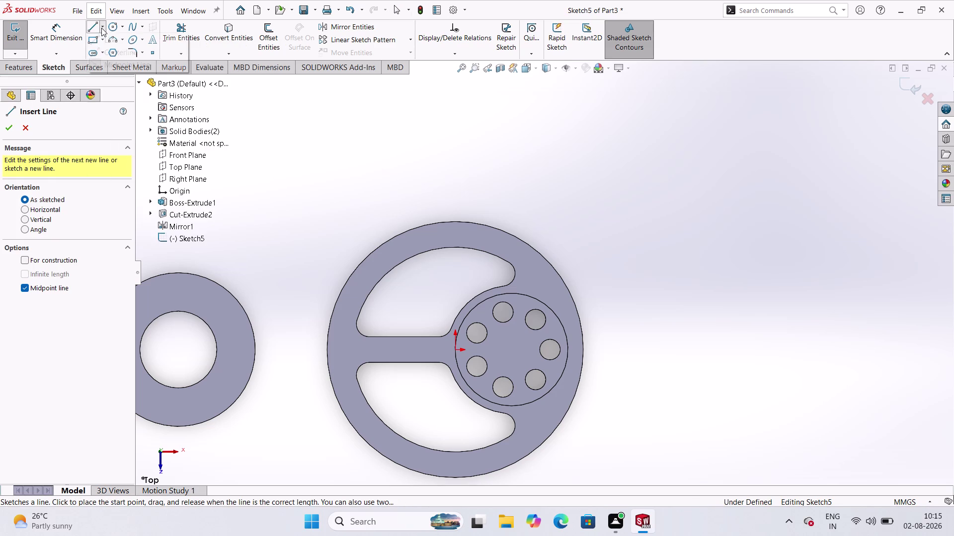
click(110, 51)
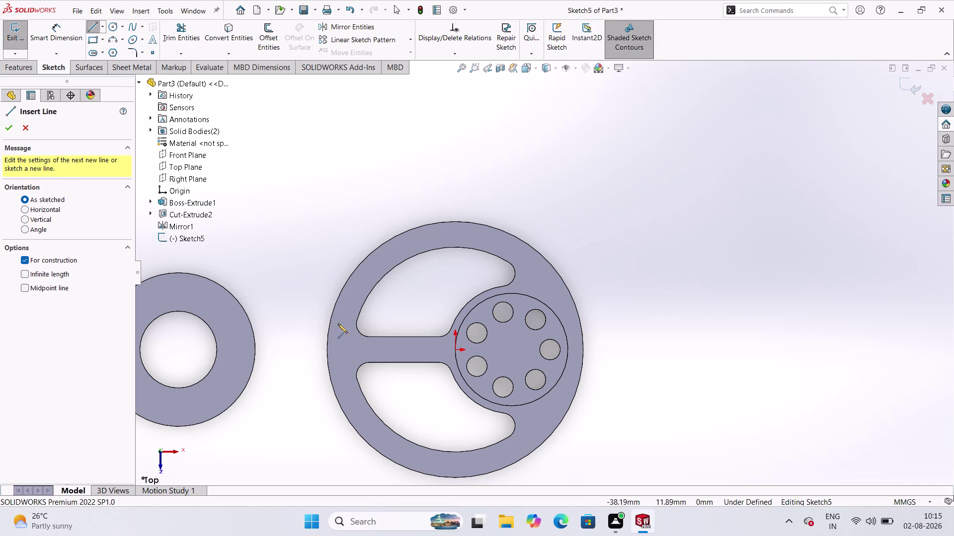
click(296, 351)
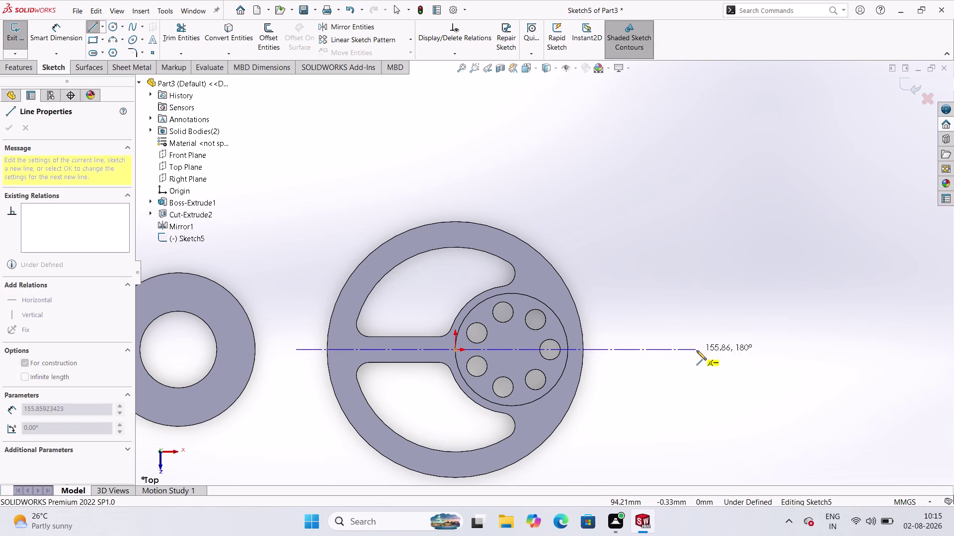
click(701, 347)
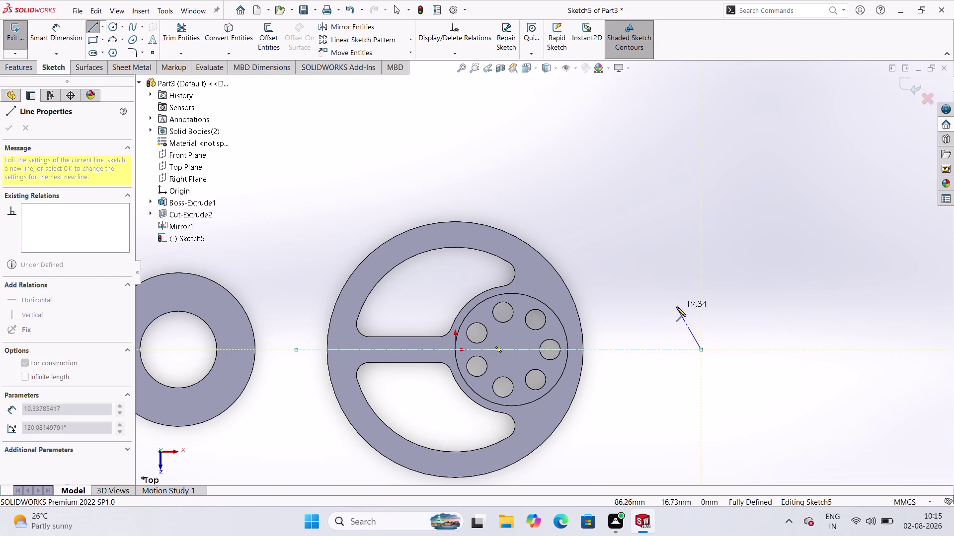
key(Escape)
click(454, 350)
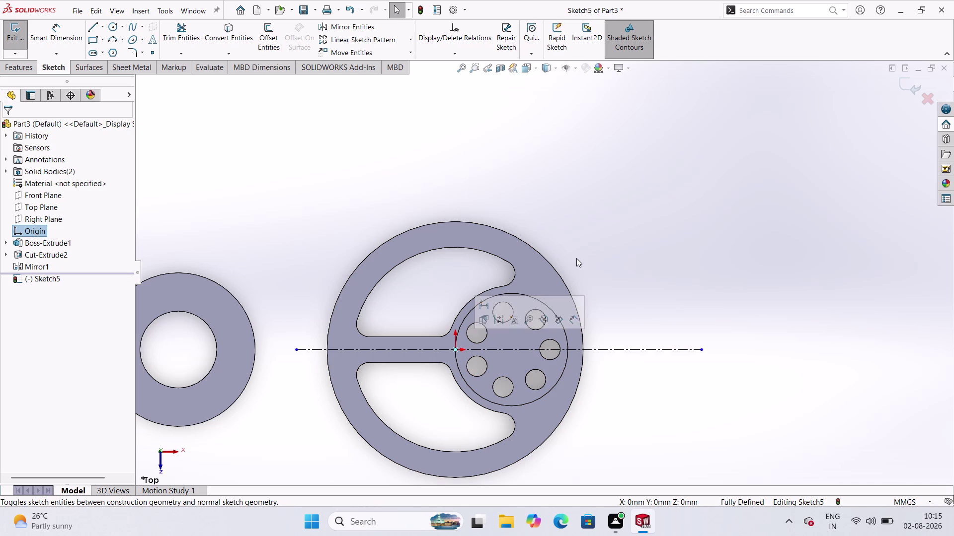
Draw an angled centerline from the origin up past the big pulley.
click(101, 23)
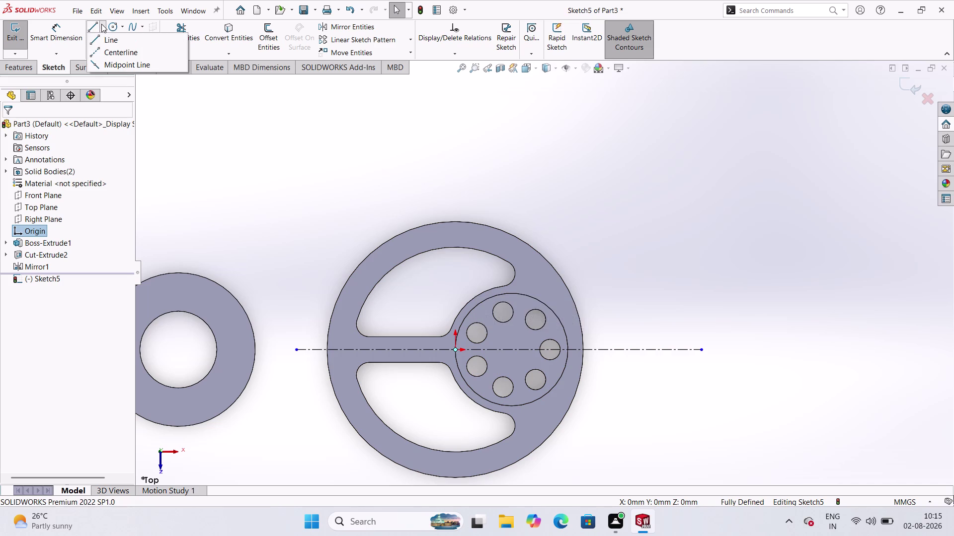
click(103, 50)
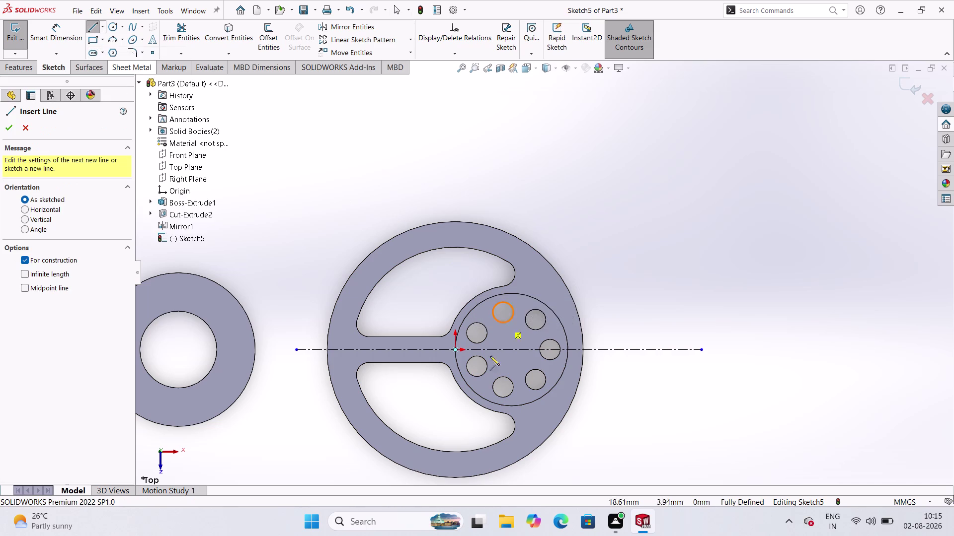
click(453, 351)
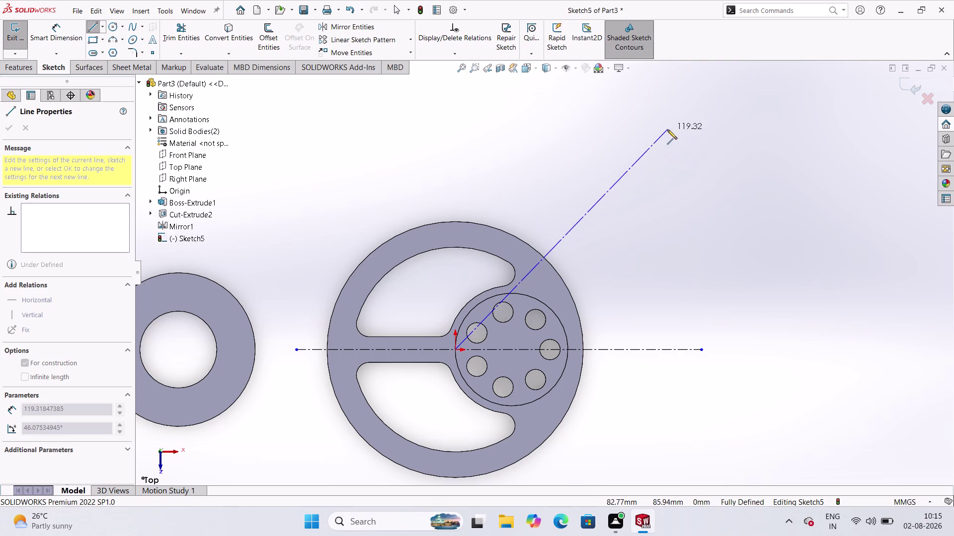
click(656, 129)
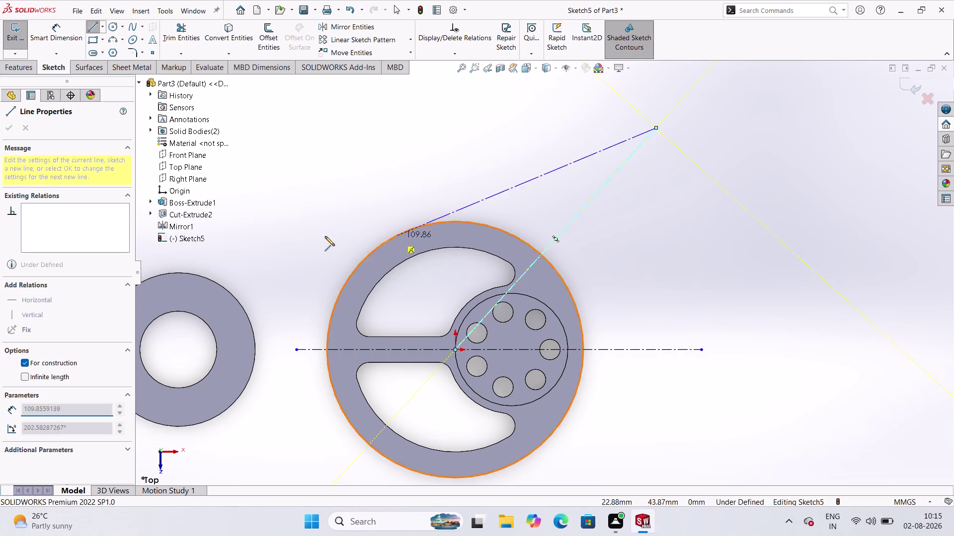
key(Escape)
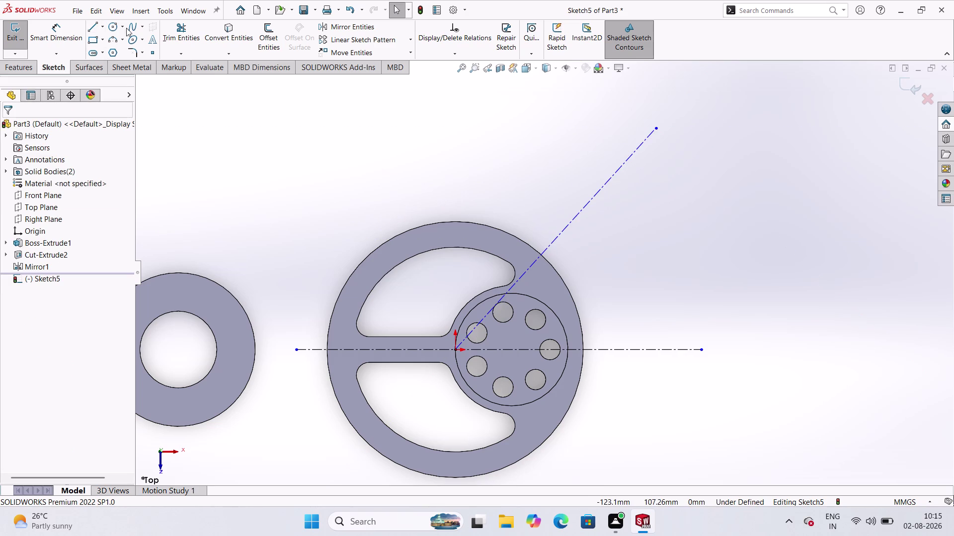
Dimension the angle between the slanted and horizontal centerlines as 51°.
click(582, 178)
click(72, 34)
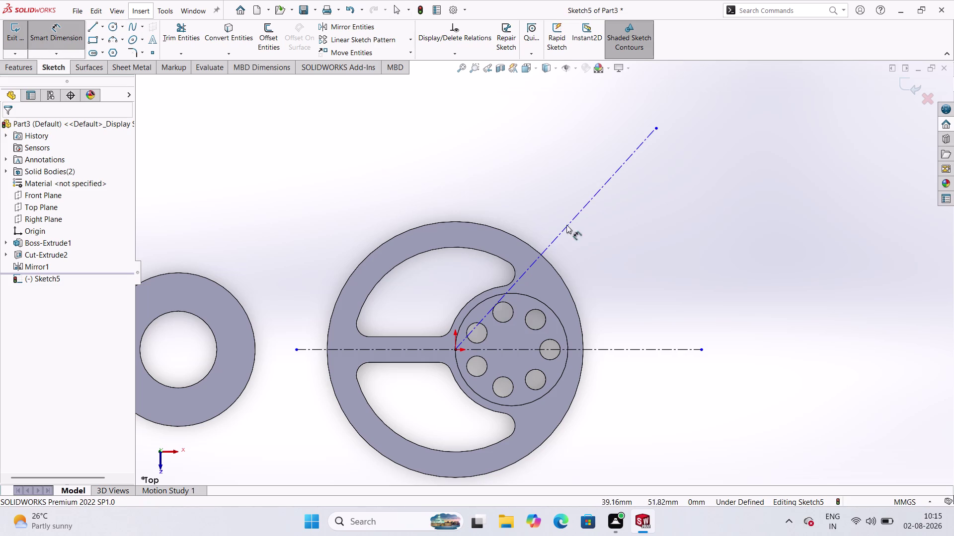
click(584, 214)
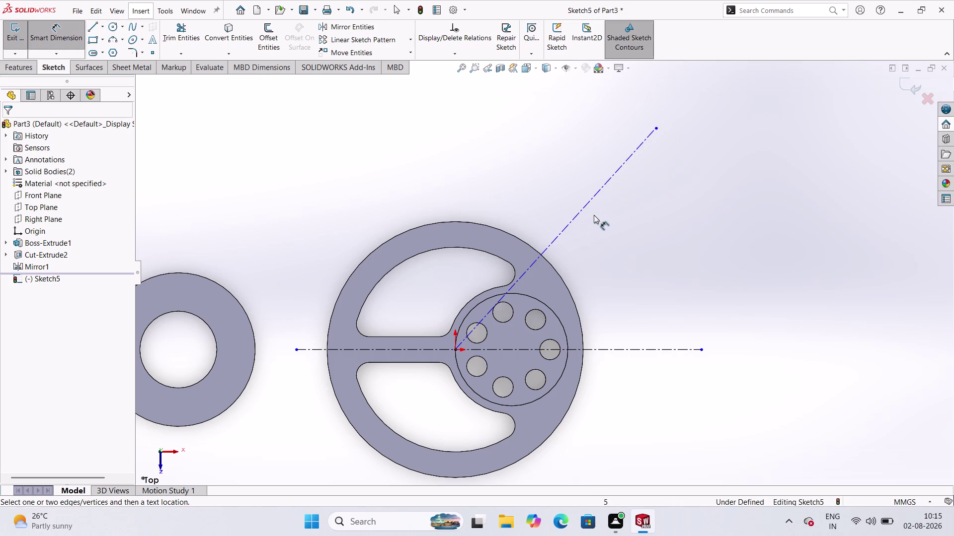
click(593, 199)
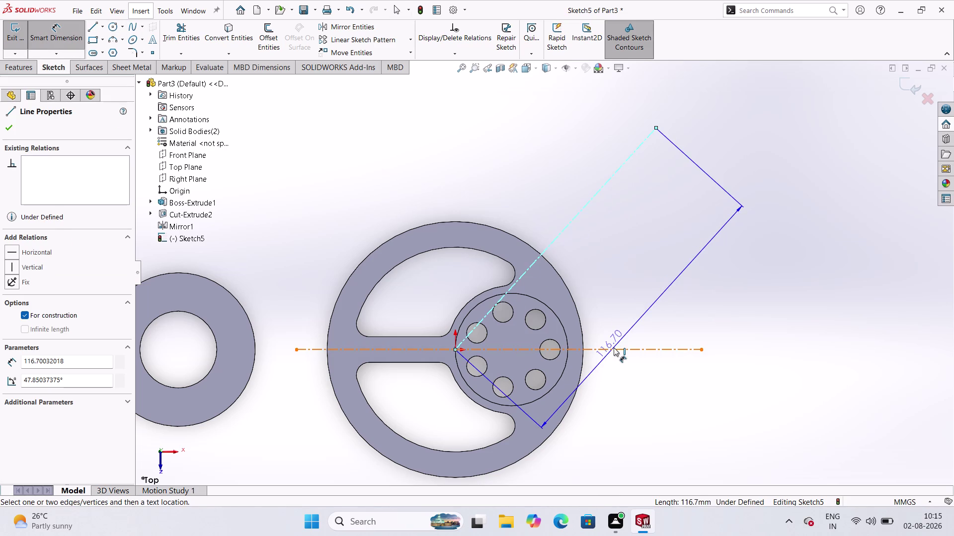
click(614, 348)
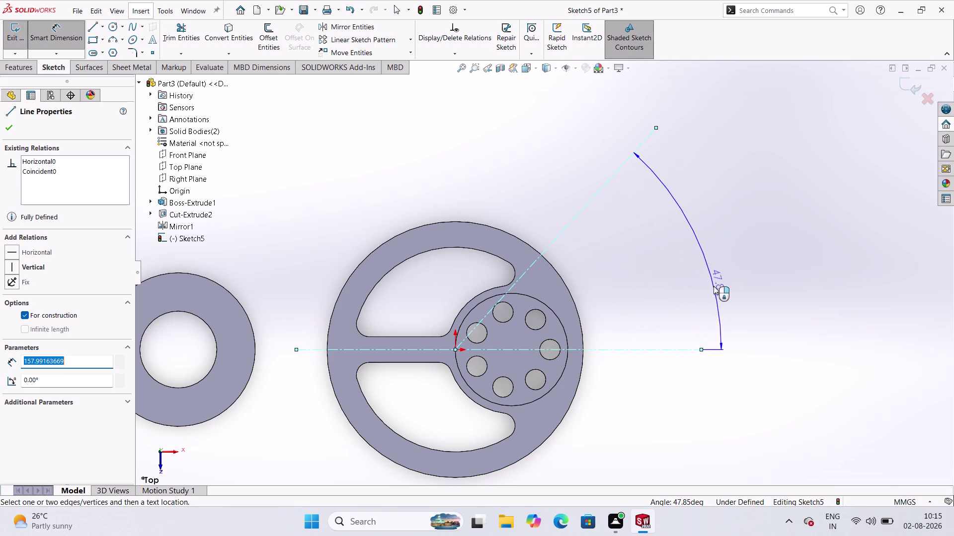
click(834, 247)
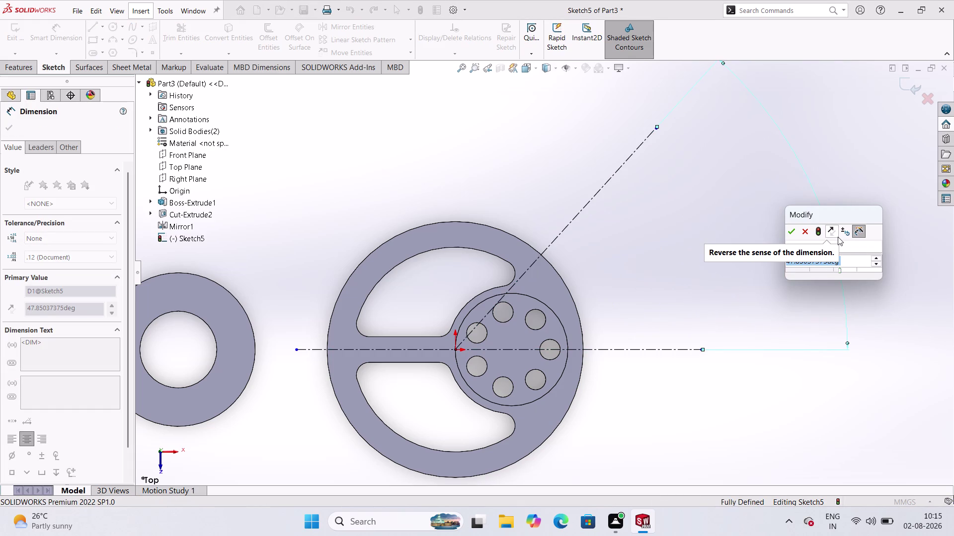
text(51)
key(Return)
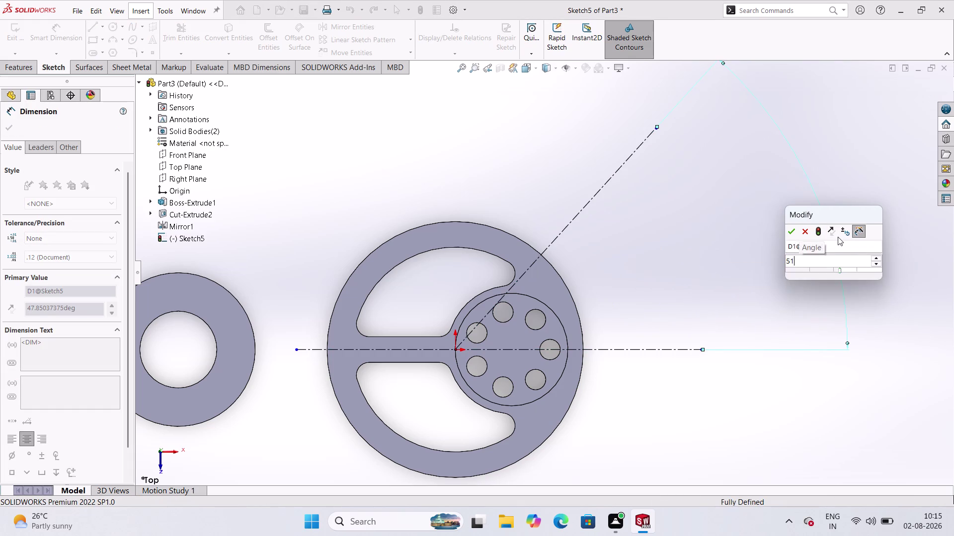
click(698, 209)
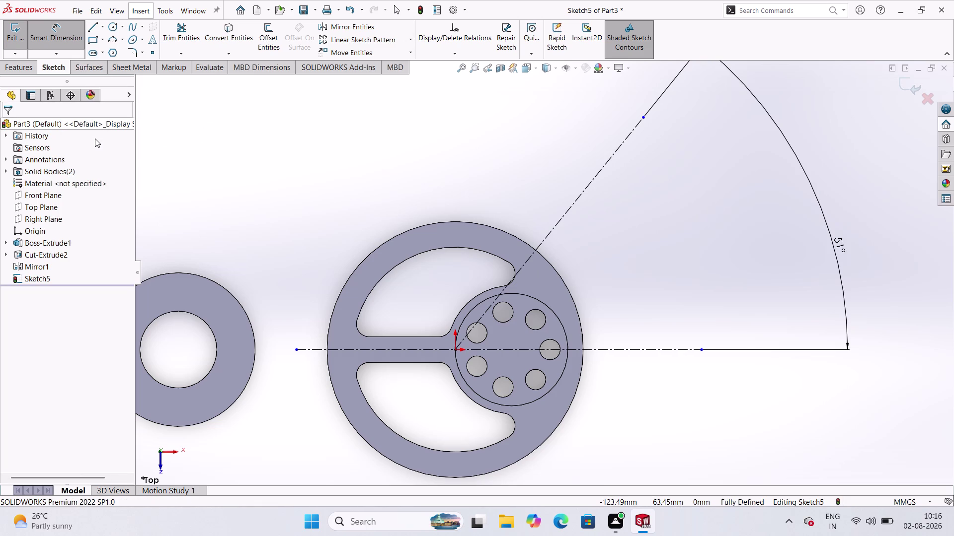
click(110, 26)
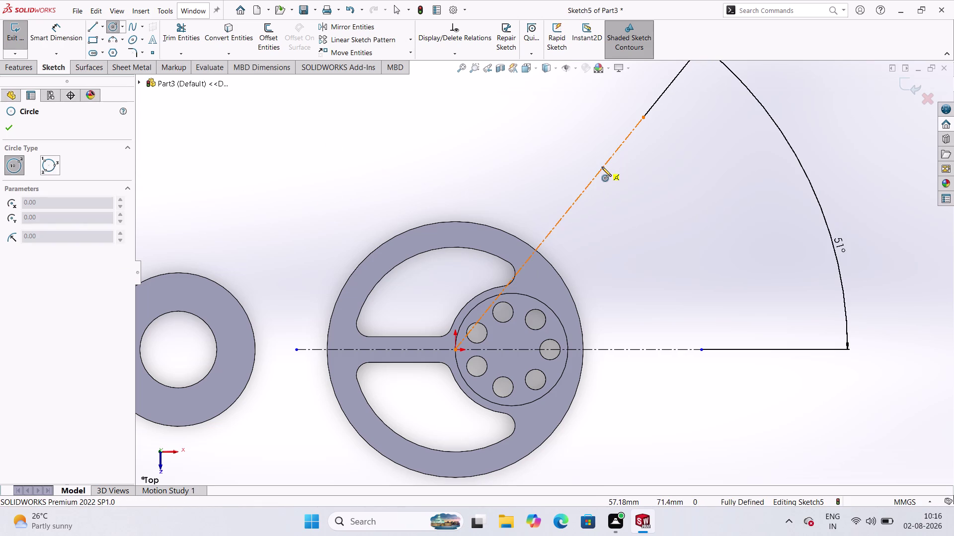
Draw a circle centred on the slanted centerline and dimension it to 60 mm diameter.
click(601, 170)
click(613, 193)
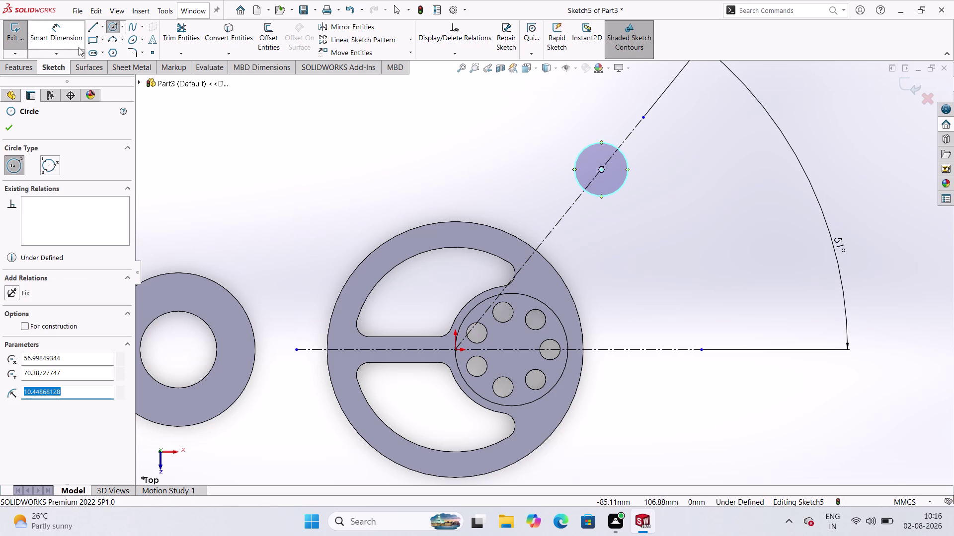
click(62, 32)
click(626, 179)
click(721, 118)
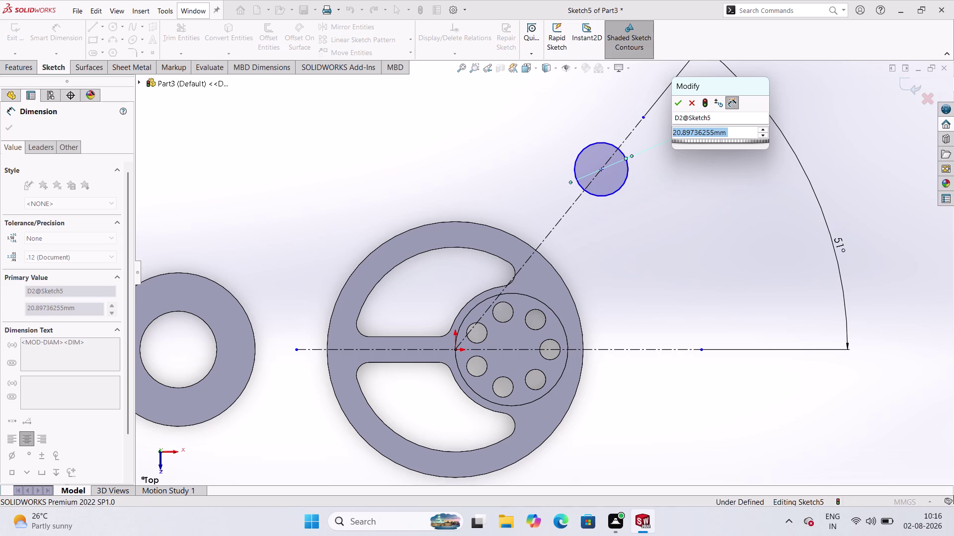
text(60)
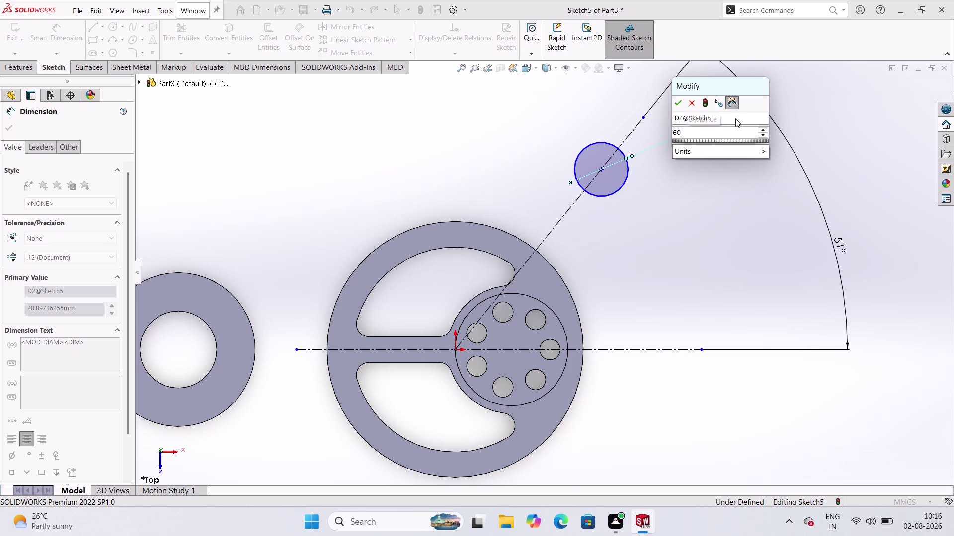
click(676, 101)
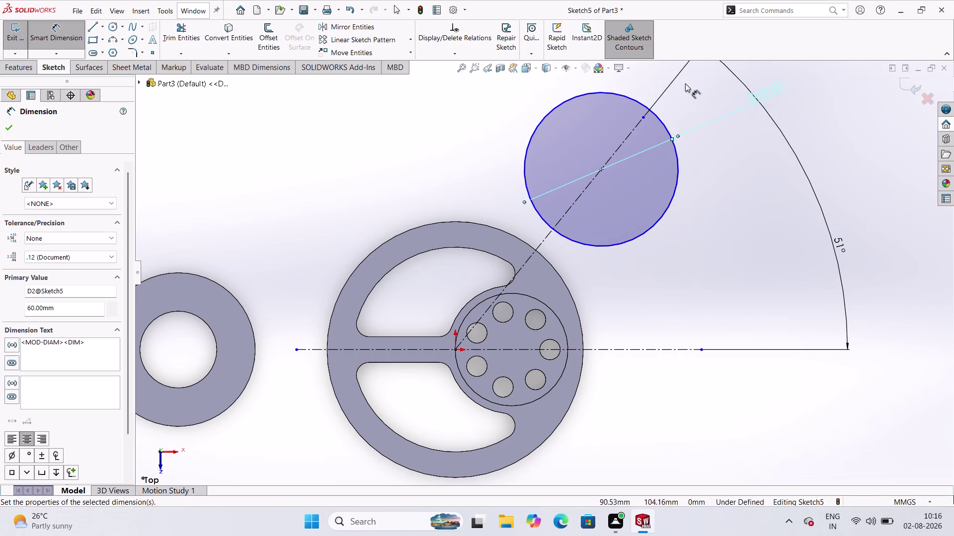
Add a concentric circle inside it with a 21 mm diameter.
click(108, 21)
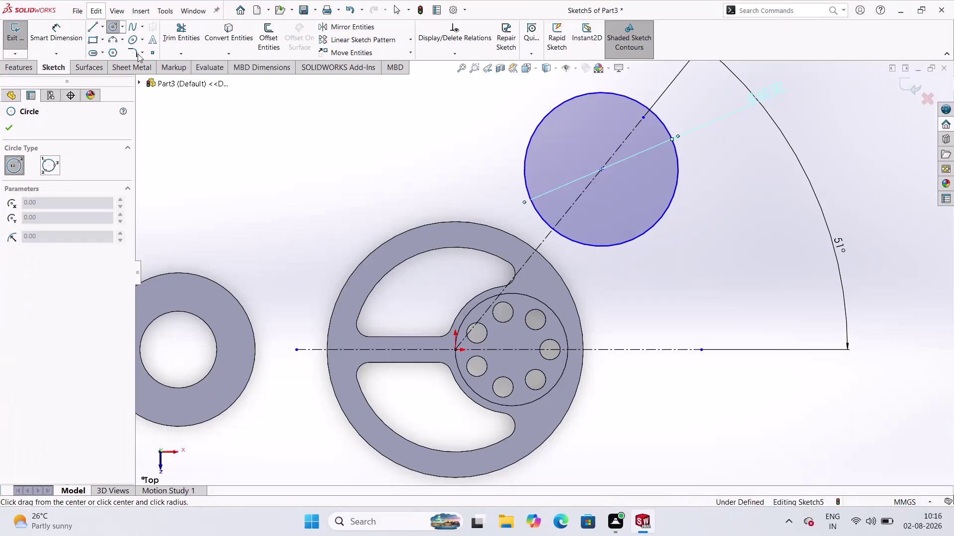
click(604, 168)
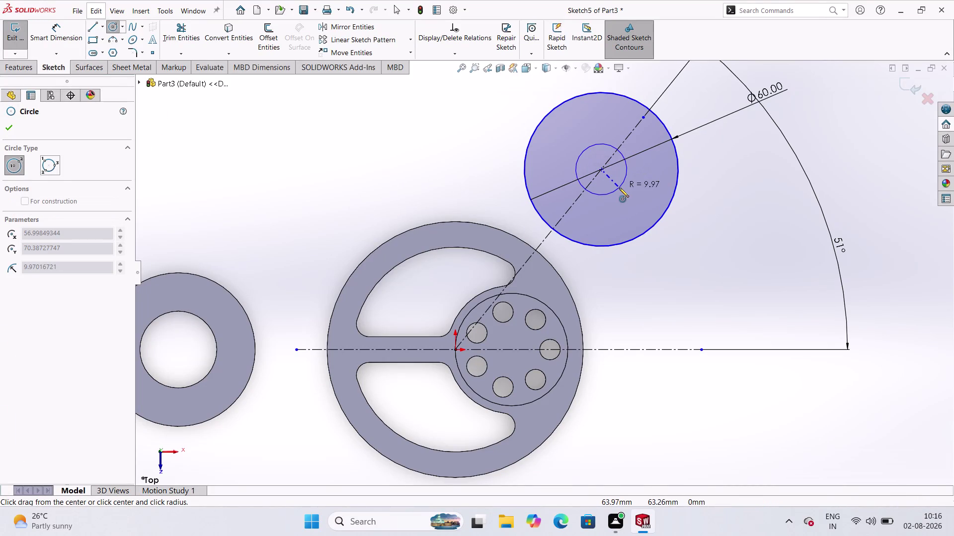
click(619, 187)
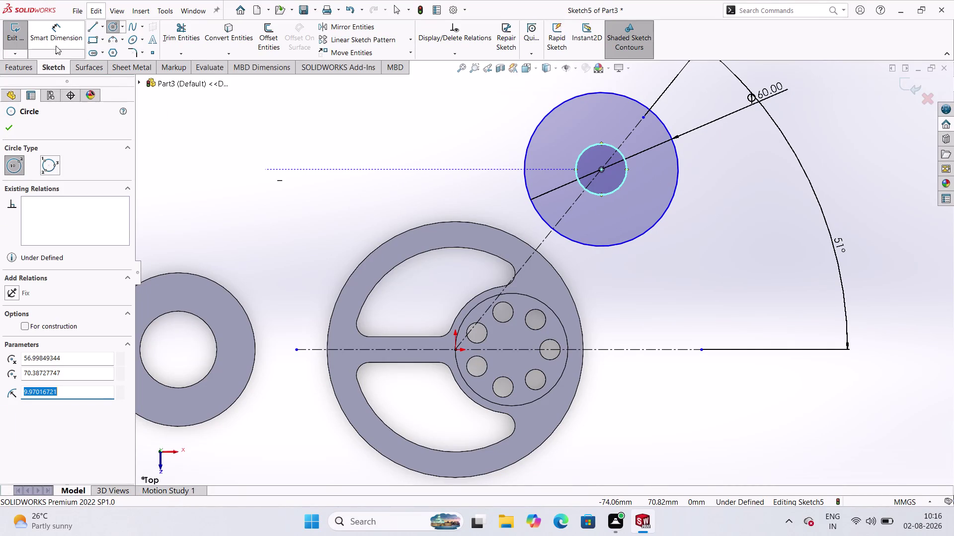
click(67, 32)
click(623, 184)
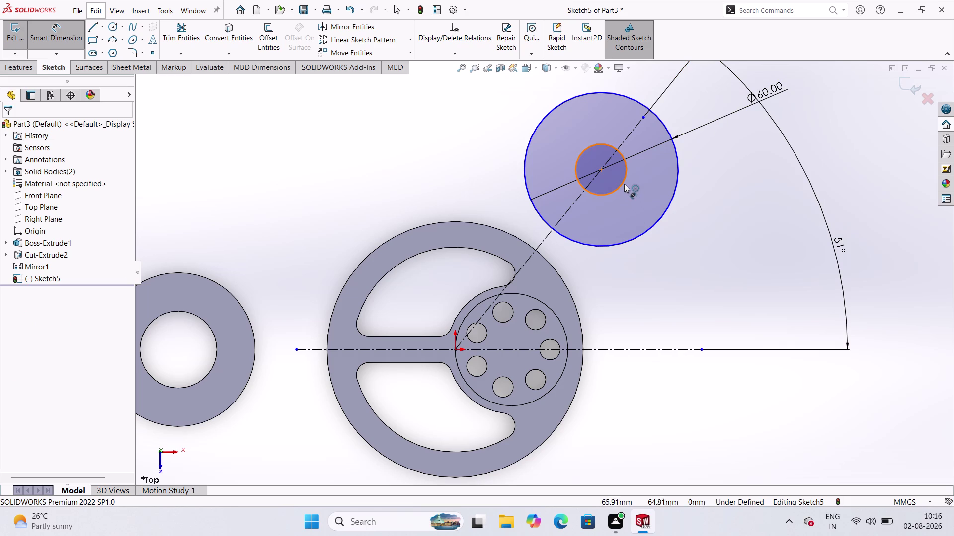
click(748, 154)
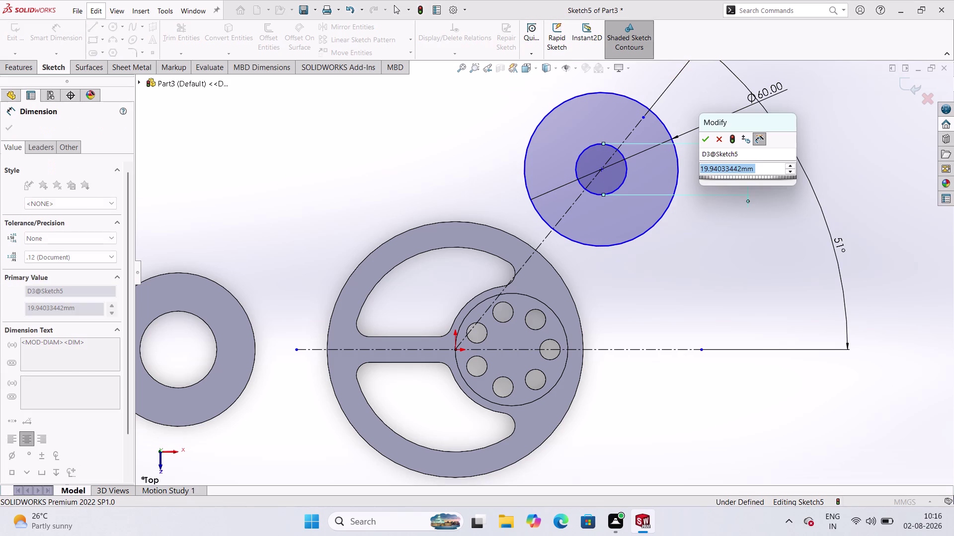
text(21)
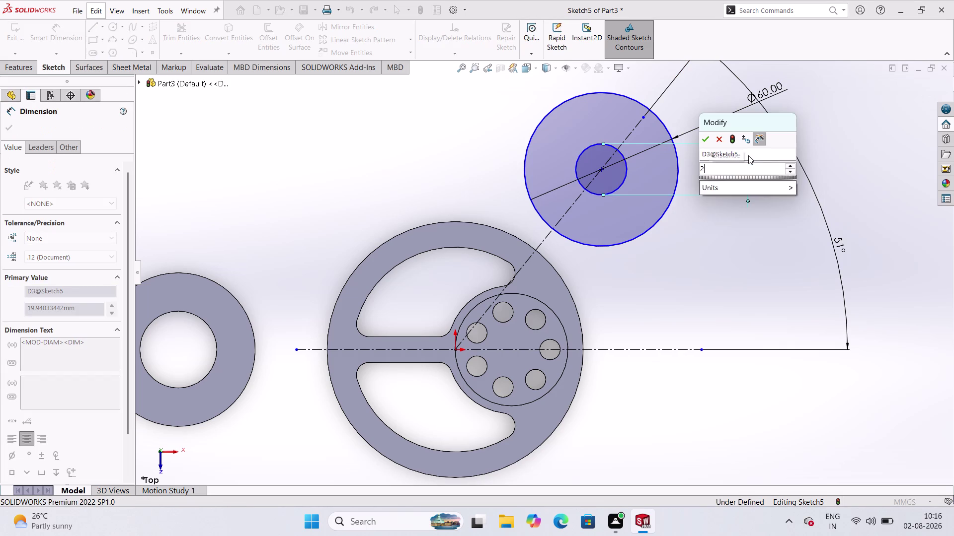
key(Return)
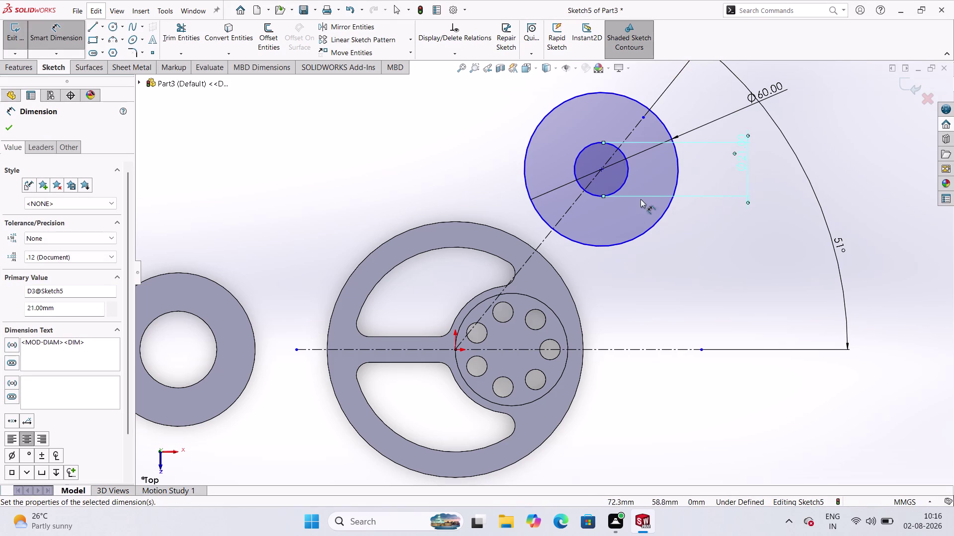
Dimension the circles' centre point 127 mm from the origin.
click(682, 251)
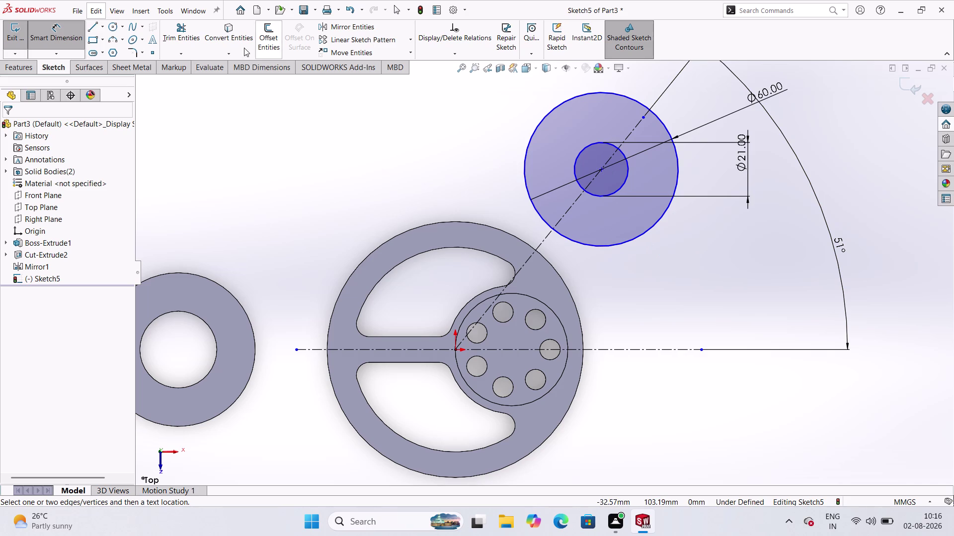
click(600, 169)
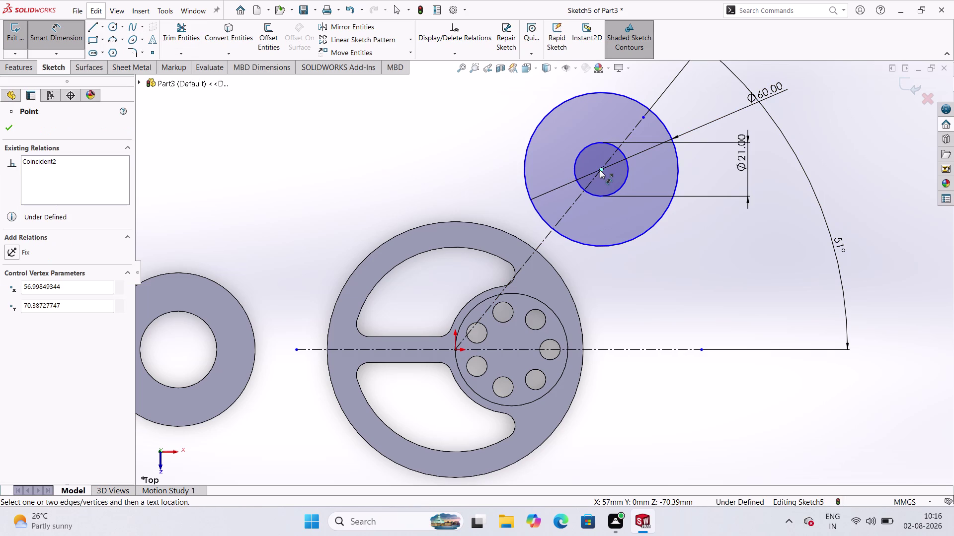
click(456, 350)
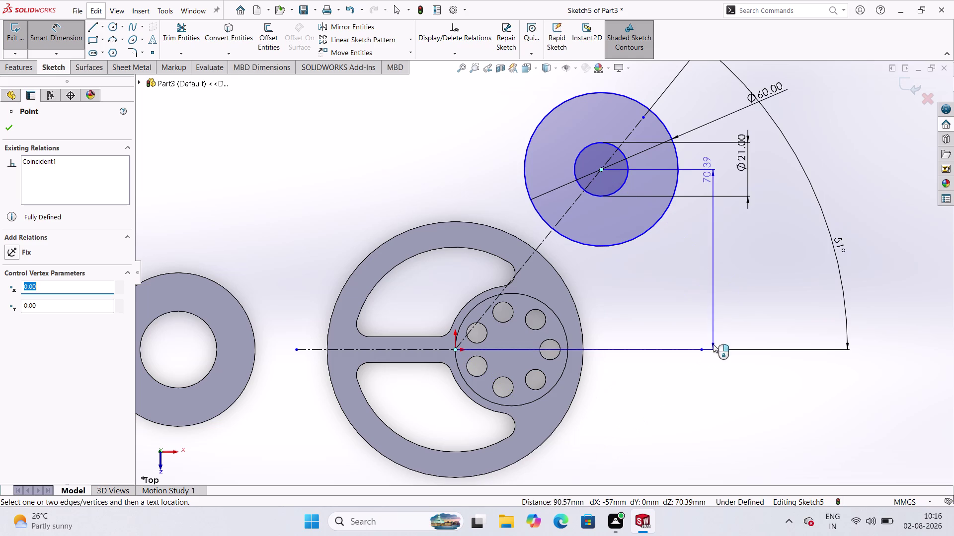
click(772, 393)
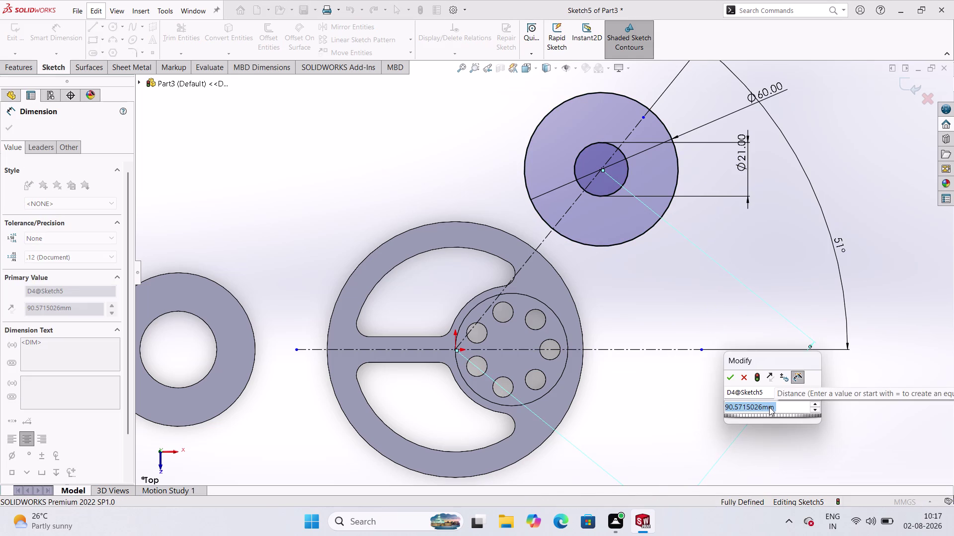
text(127)
key(Return)
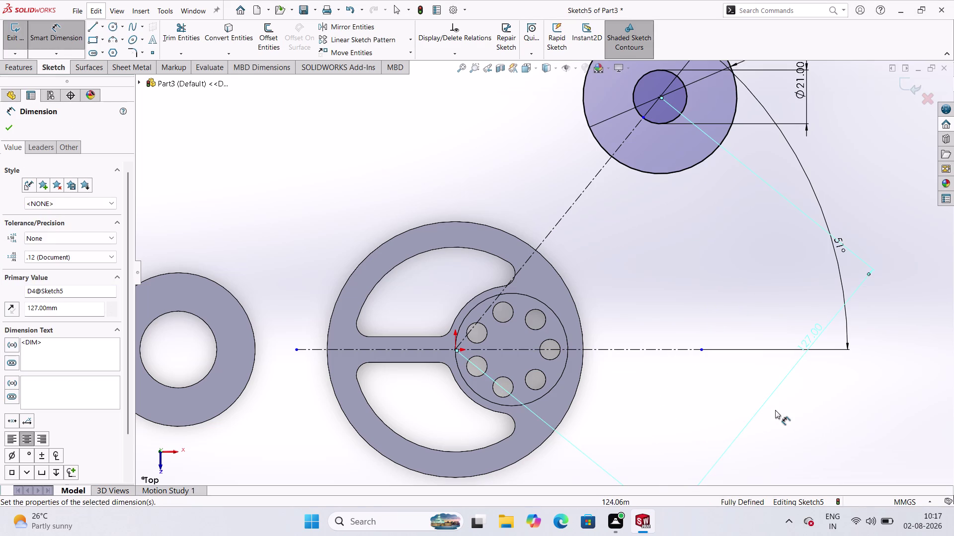
click(828, 408)
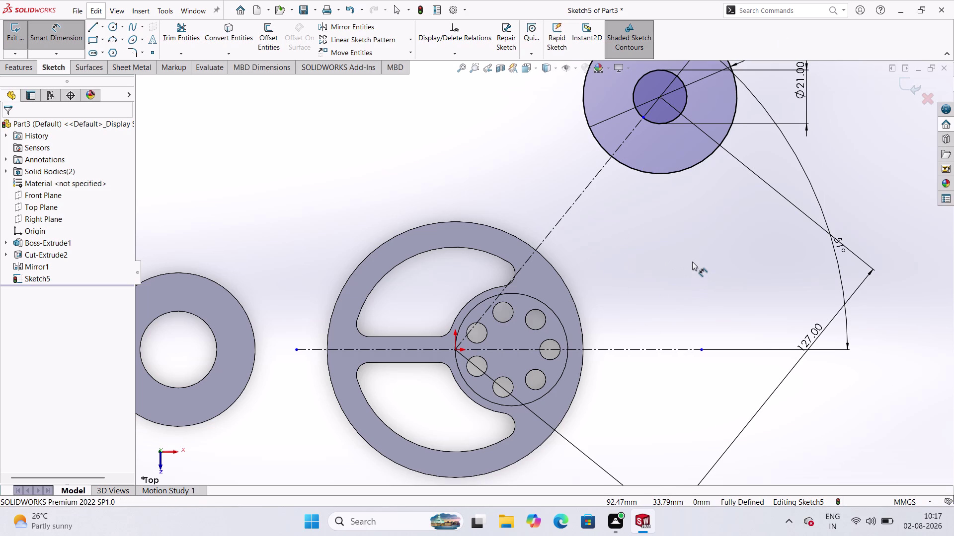
scroll(down, 3)
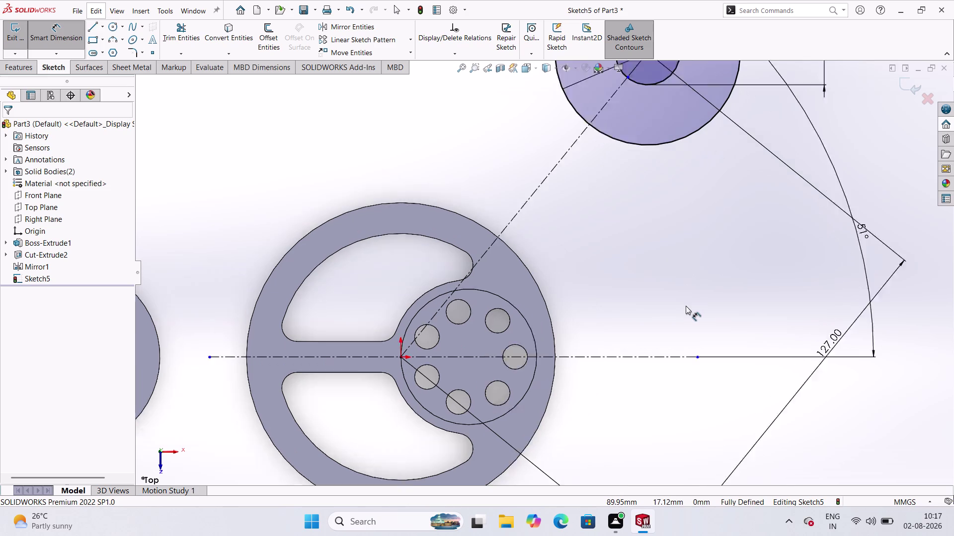
scroll(down, 3)
scroll(down, 3)
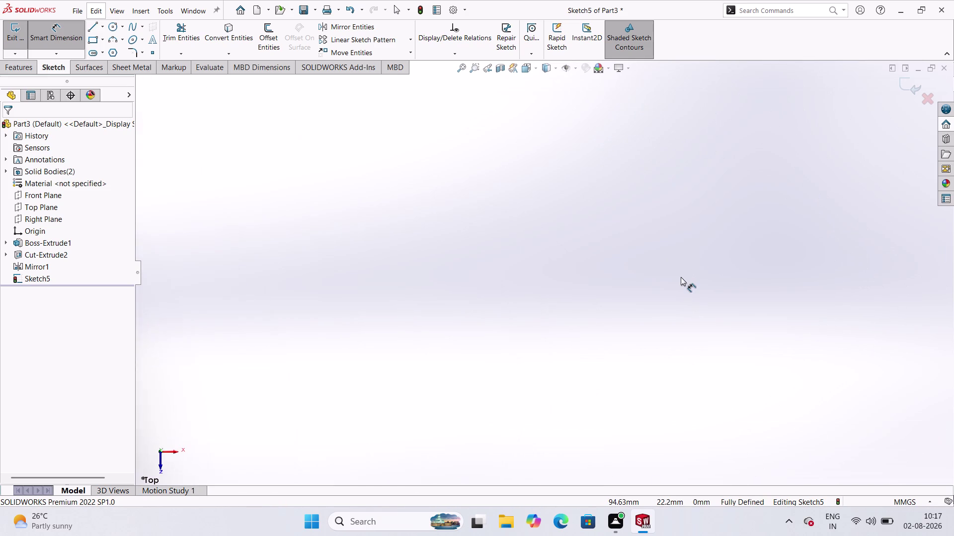
scroll(down, 3)
scroll(up, 3)
scroll(up, 3)
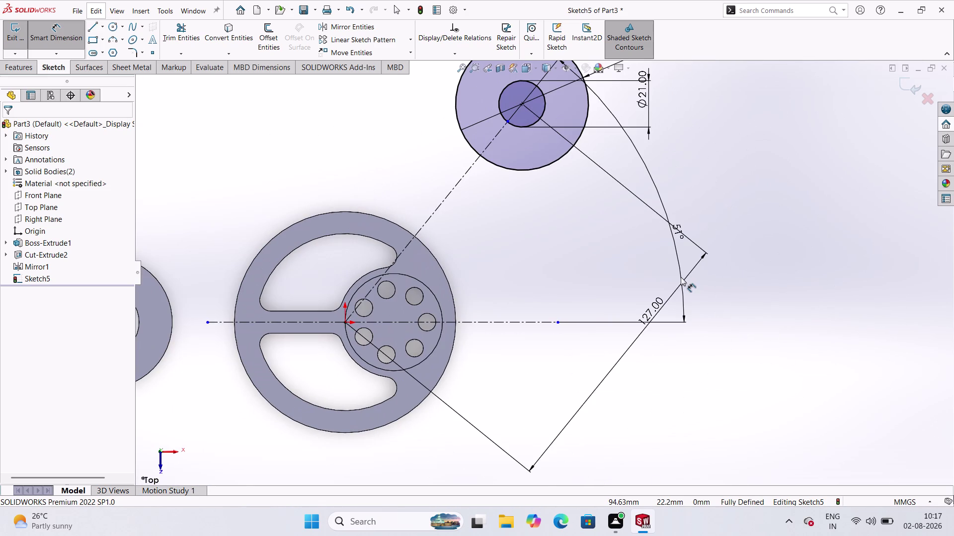
scroll(left, 3)
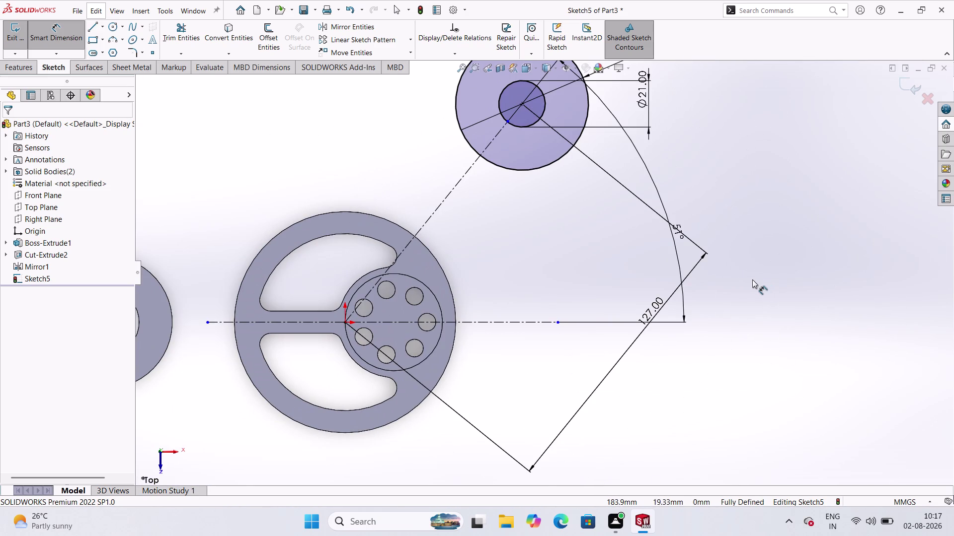
scroll(left, 3)
scroll(left, 3)
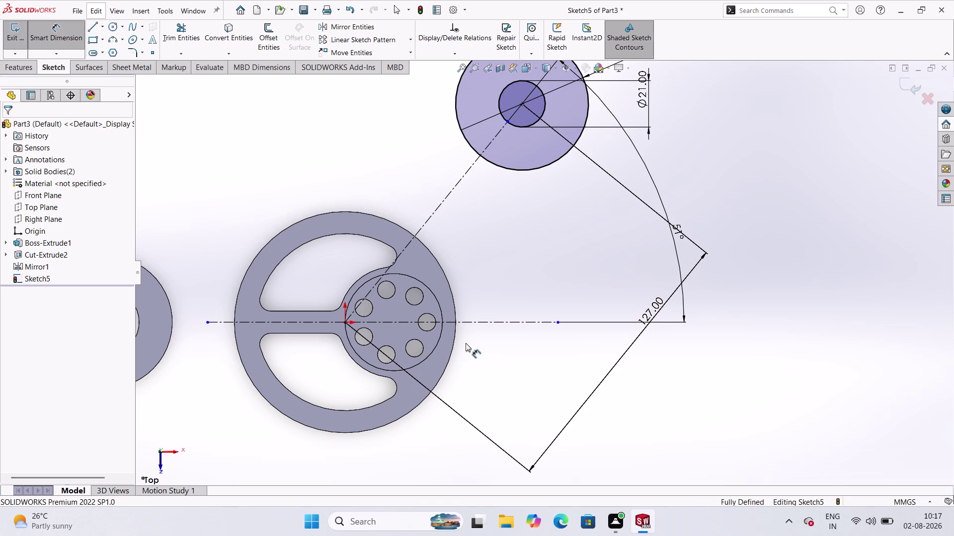
scroll(left, 3)
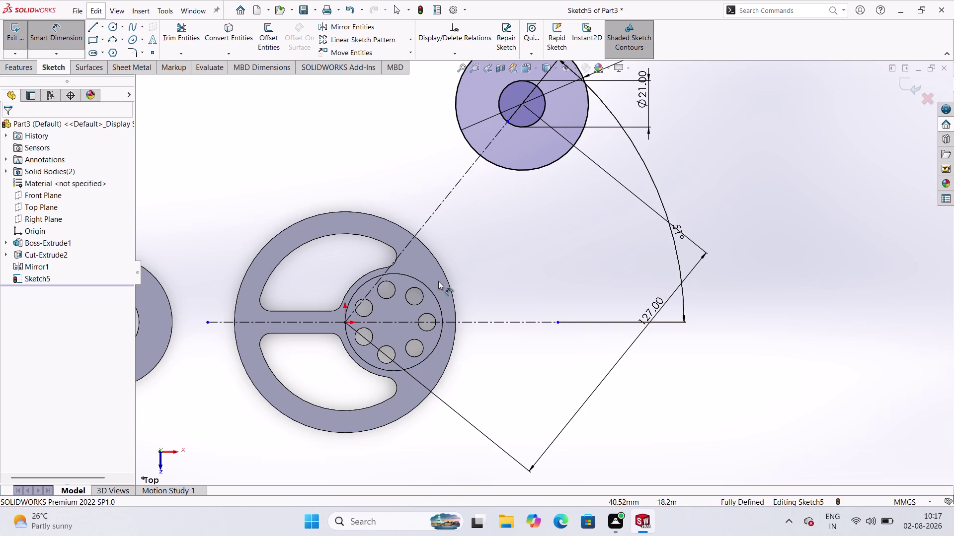
middle_drag(485, 247, 627, 324)
middle_drag(623, 322, 419, 270)
scroll(down, 3)
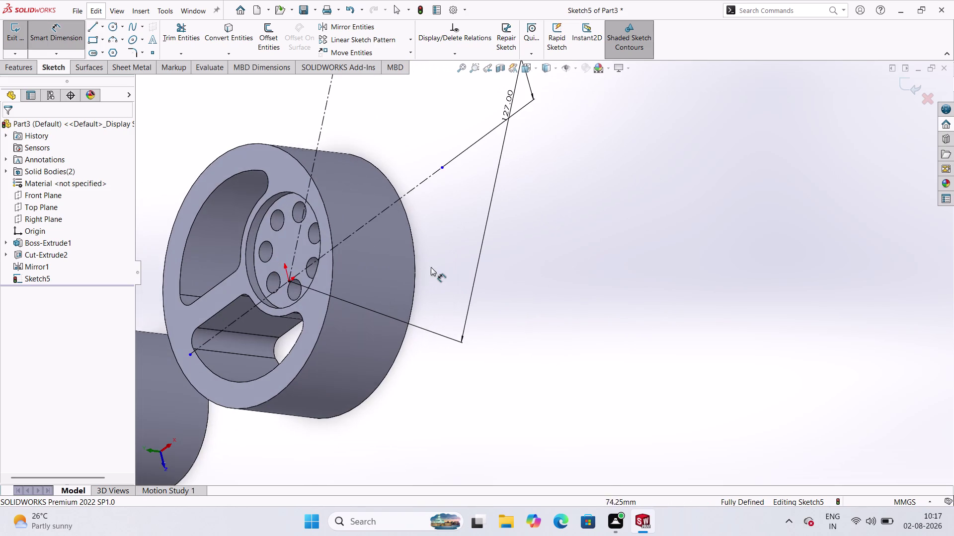
scroll(up, 3)
middle_drag(450, 212, 501, 254)
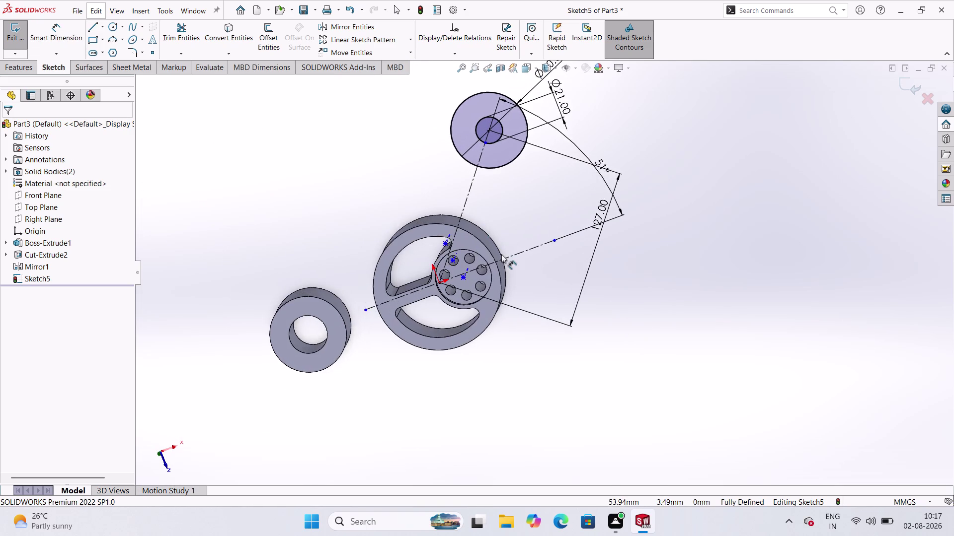
scroll(up, 3)
scroll(down, 3)
scroll(up, 3)
scroll(down, 3)
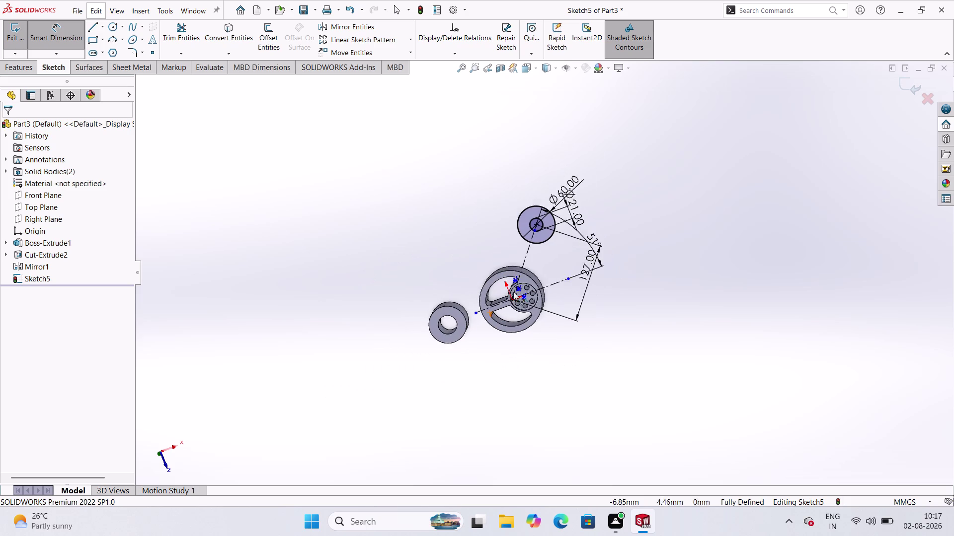
scroll(down, 3)
click(533, 62)
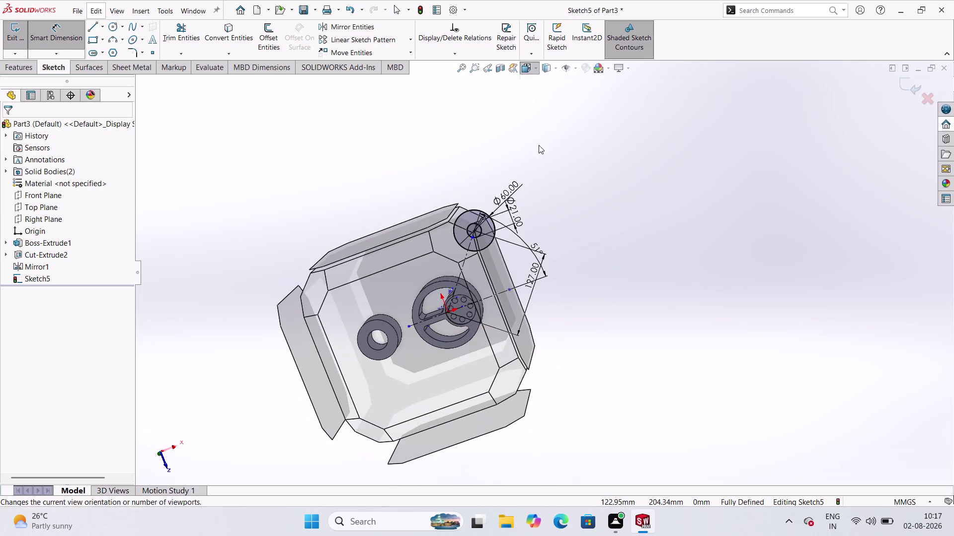
click(579, 123)
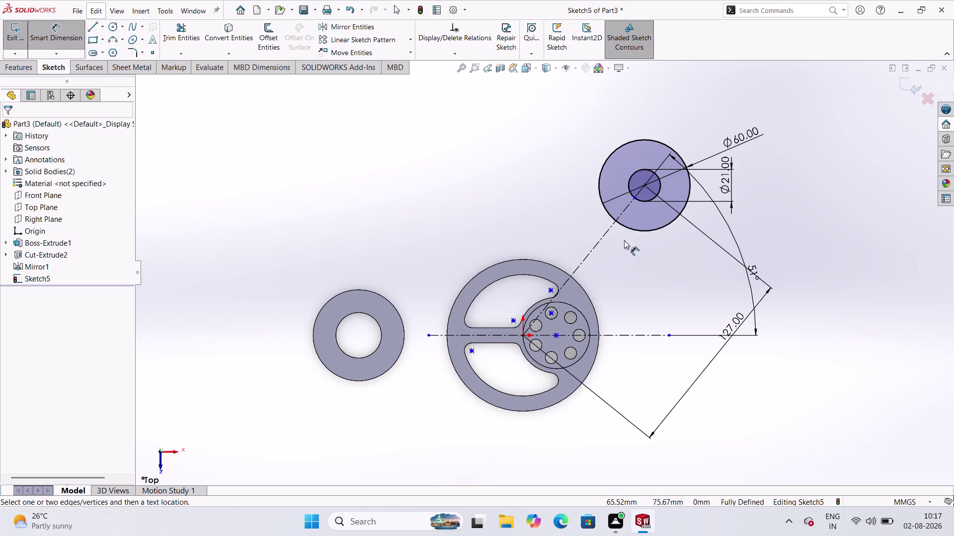
scroll(down, 3)
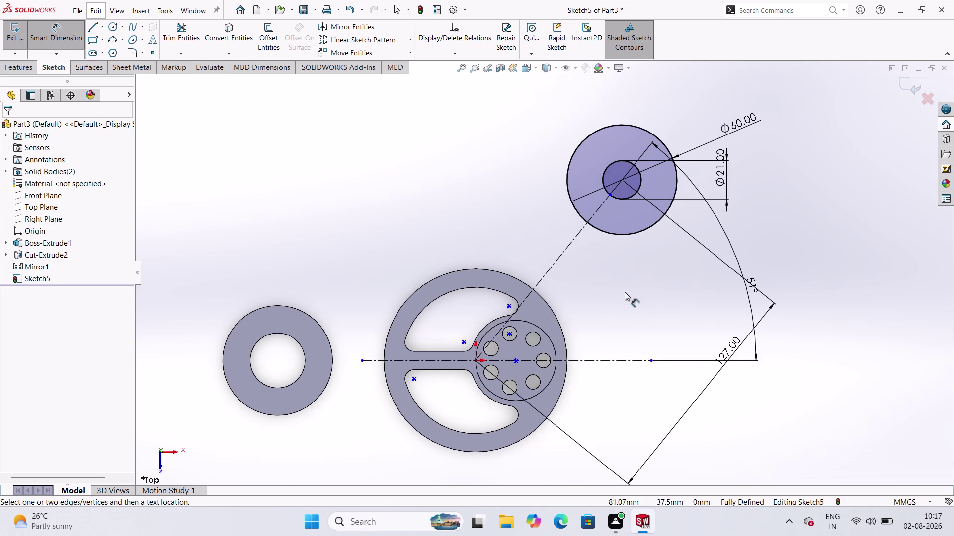
click(624, 292)
scroll(down, 3)
scroll(up, 3)
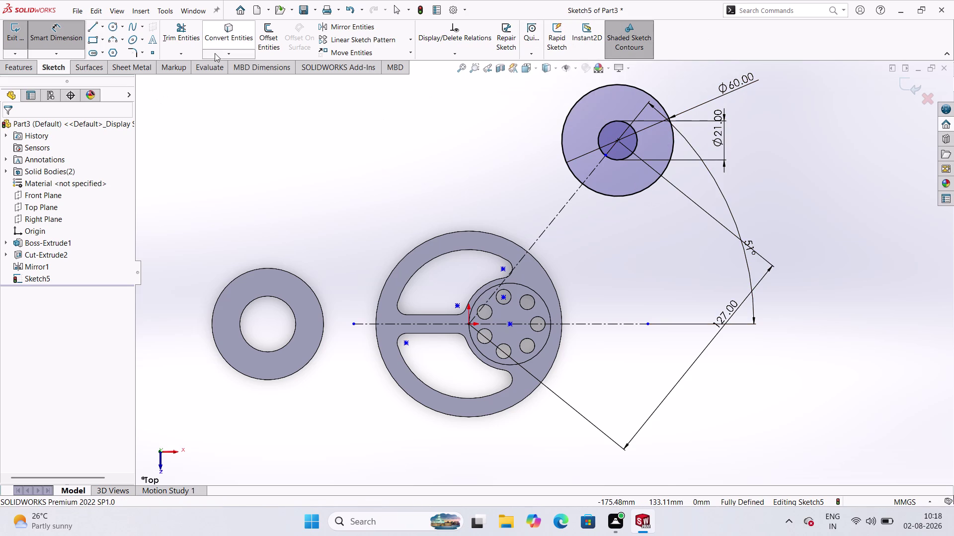
click(58, 29)
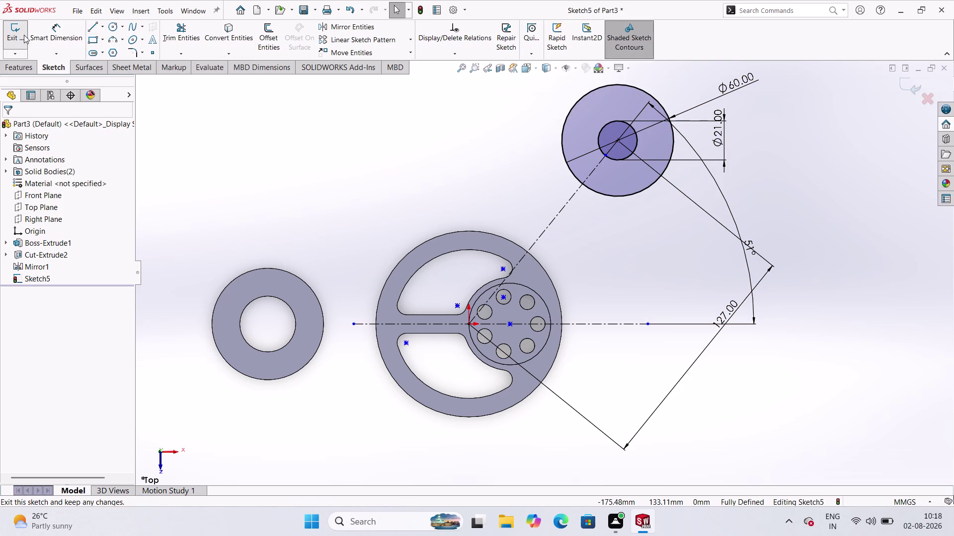
Exit Sketch5 and boss-extrude it 22 mm with a Mid Plane end condition.
click(20, 38)
click(27, 70)
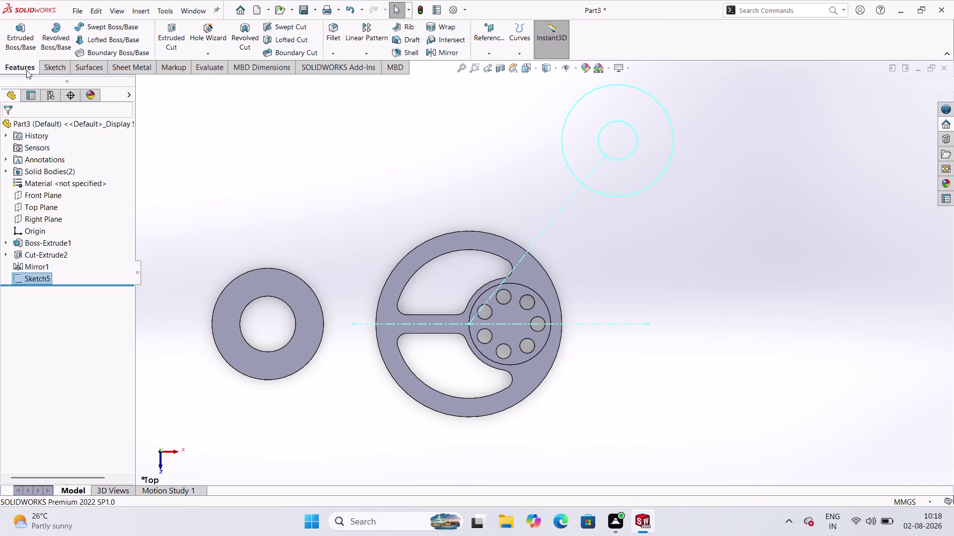
click(18, 38)
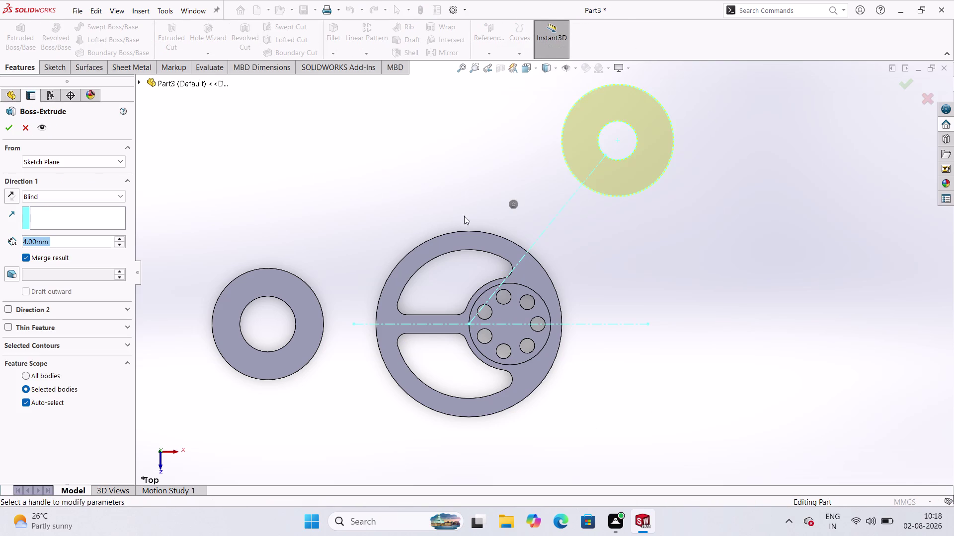
scroll(up, 3)
middle_drag(610, 258, 548, 202)
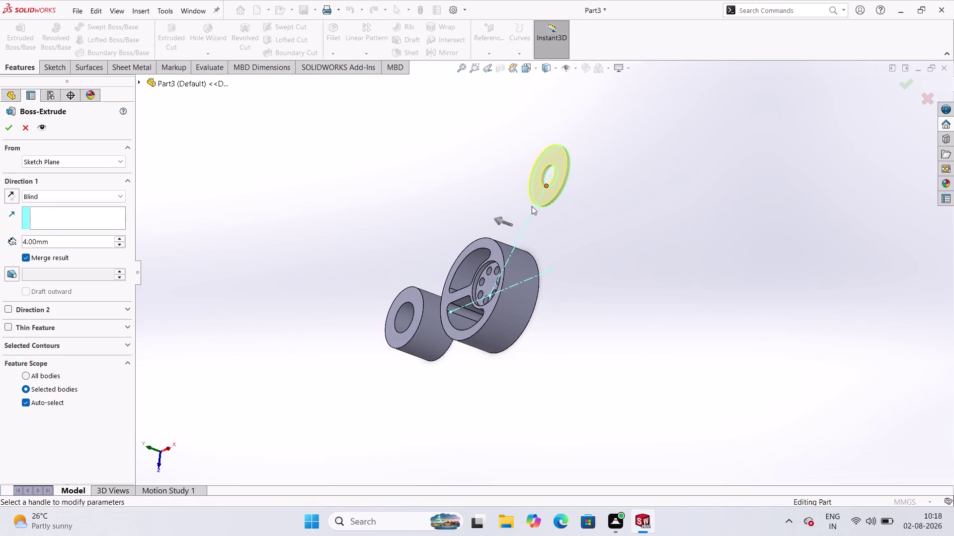
click(124, 200)
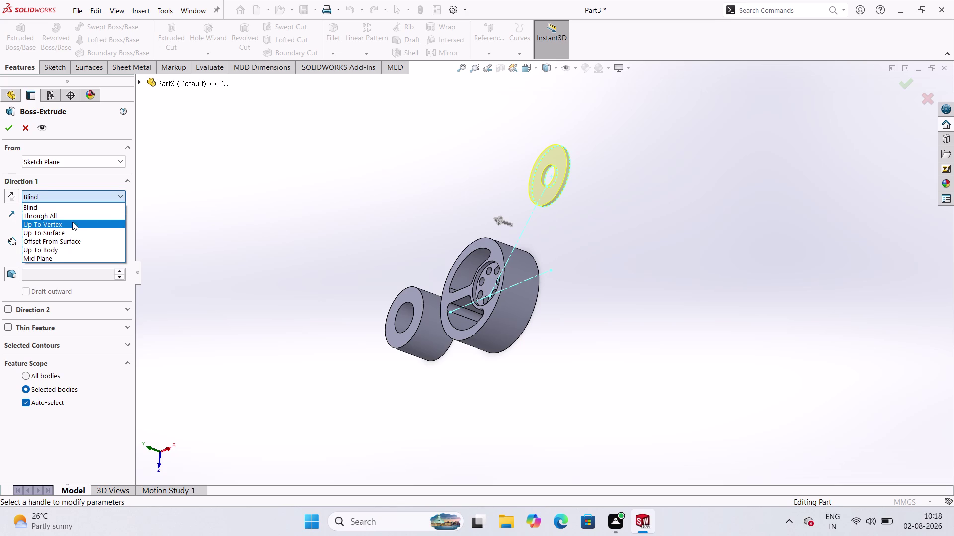
click(50, 258)
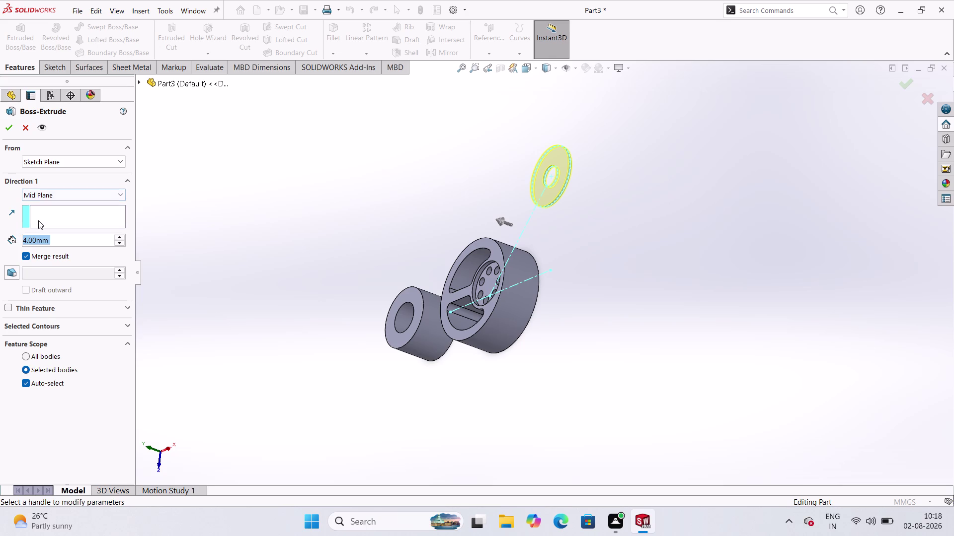
text(22)
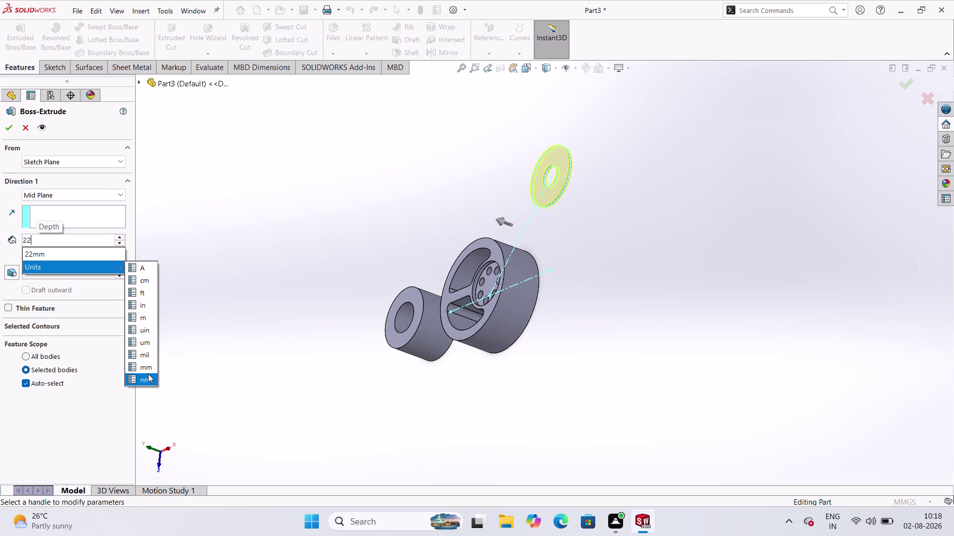
click(145, 369)
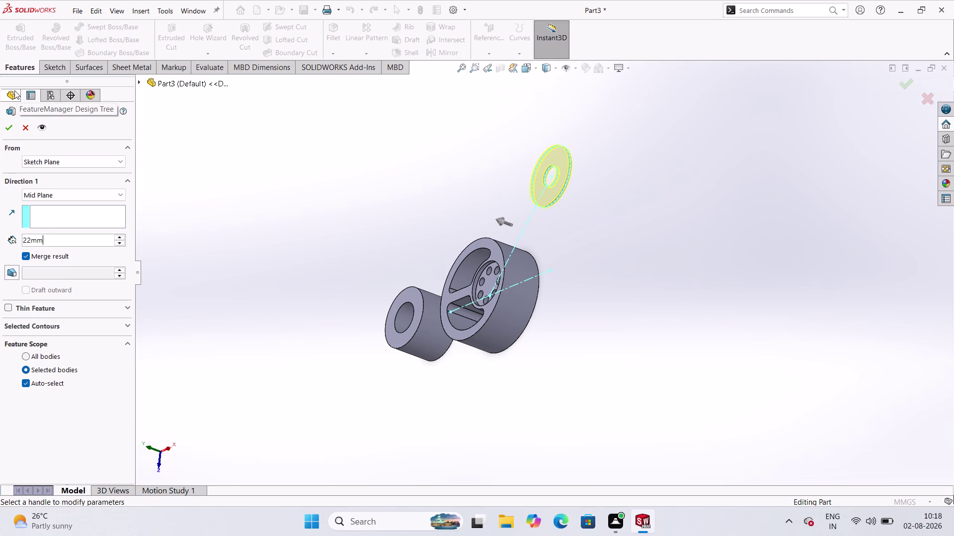
click(13, 129)
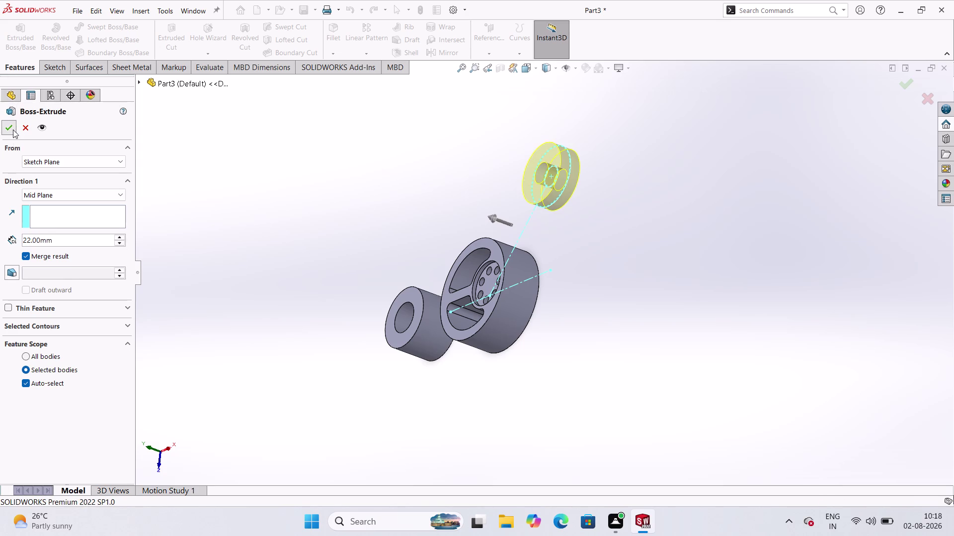
click(345, 184)
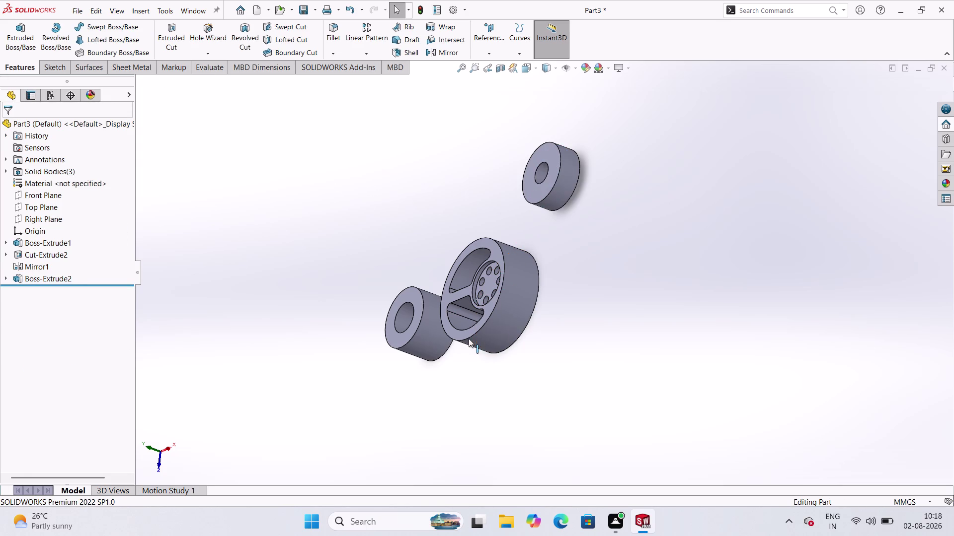
Open Sketch6 on the Top Plane, zoom to the pulleys, and launch Convert Entities.
click(50, 206)
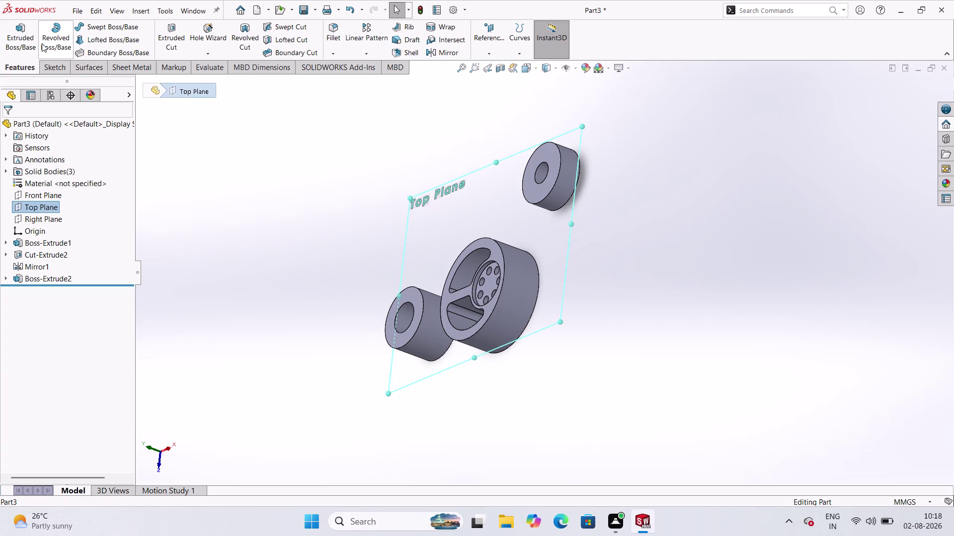
click(47, 61)
click(23, 24)
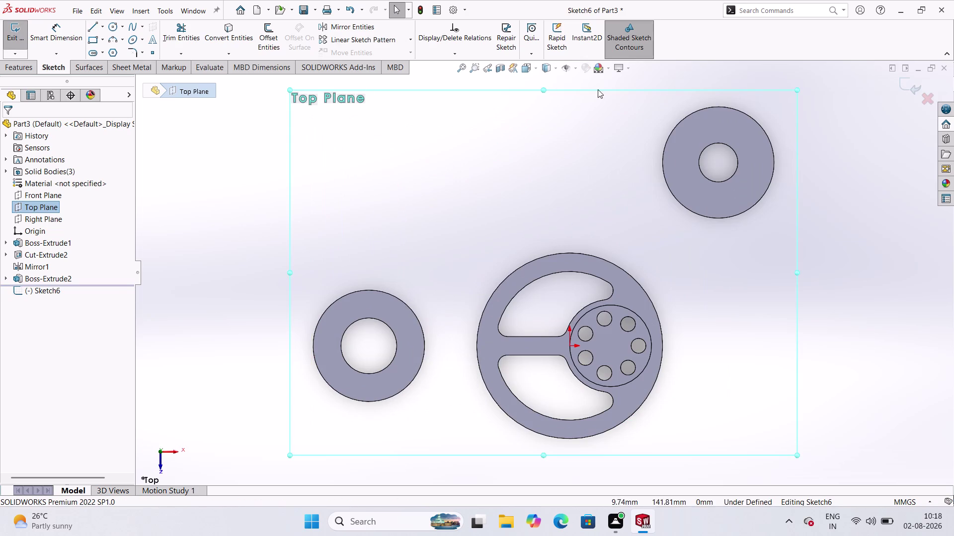
scroll(down, 3)
scroll(up, 3)
click(537, 196)
scroll(down, 3)
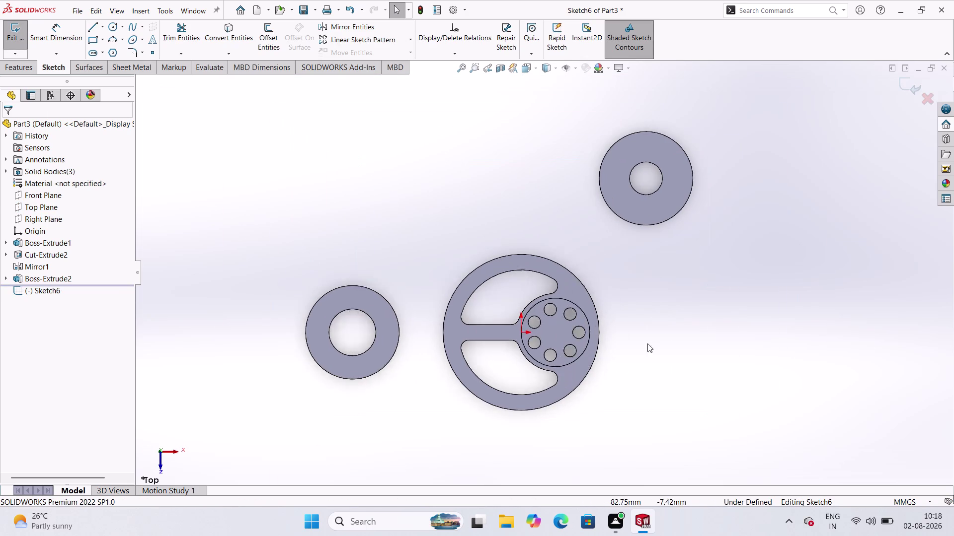
scroll(down, 3)
scroll(up, 3)
scroll(down, 3)
scroll(up, 3)
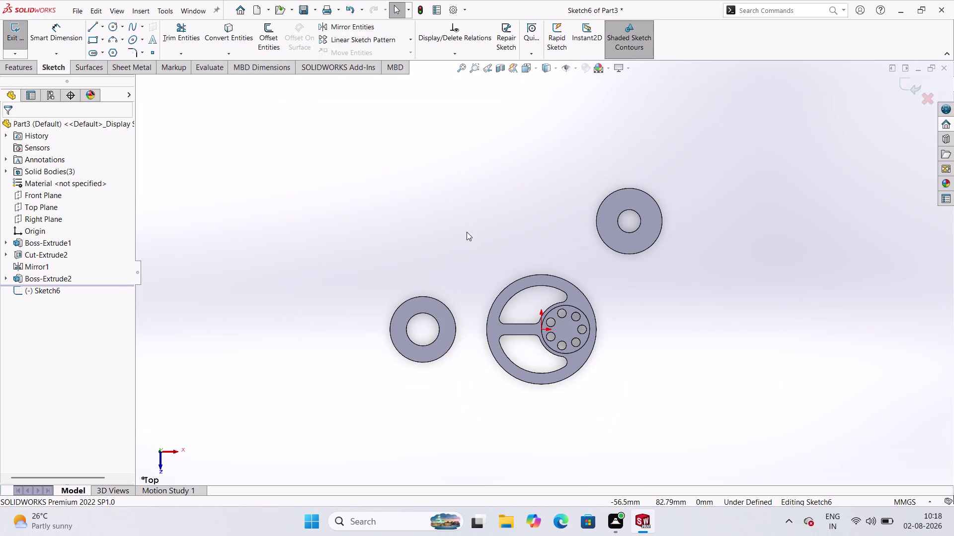
scroll(down, 3)
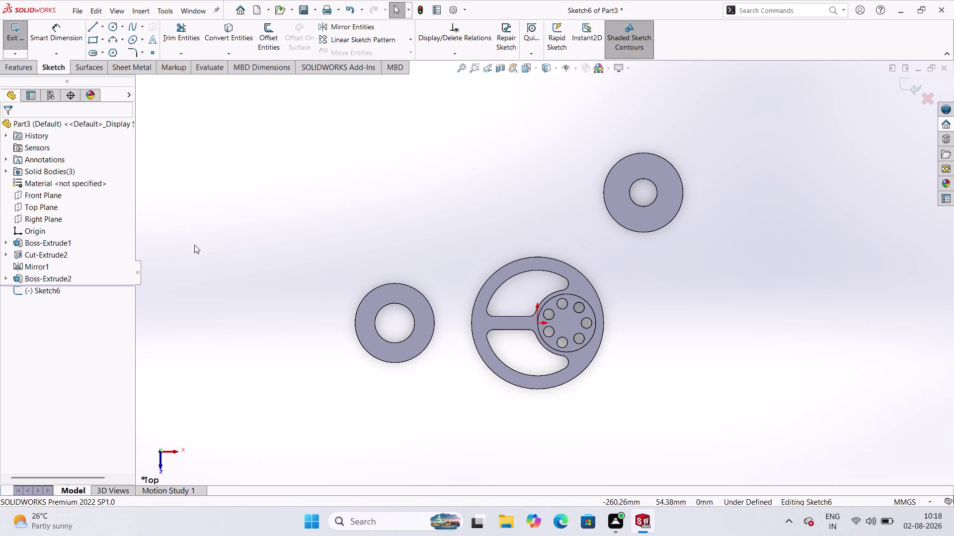
scroll(down, 3)
scroll(up, 3)
scroll(down, 3)
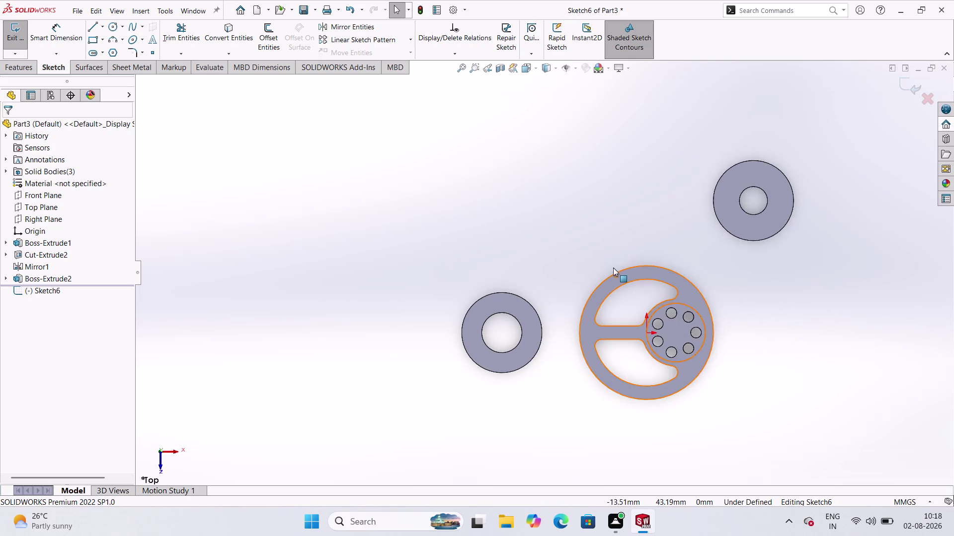
scroll(up, 3)
scroll(down, 3)
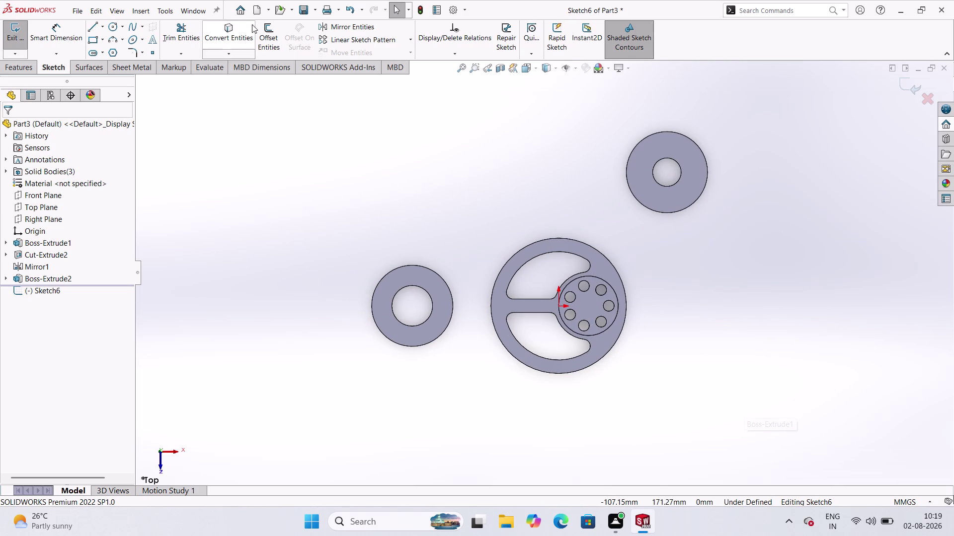
click(232, 22)
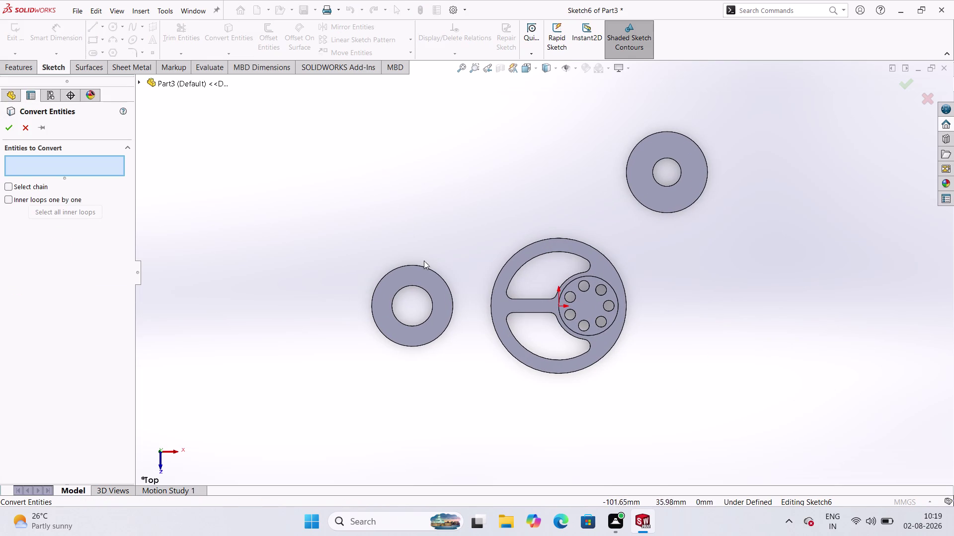
Convert the outer edges of the left ring, large pulley and upper ring into Sketch6.
click(436, 272)
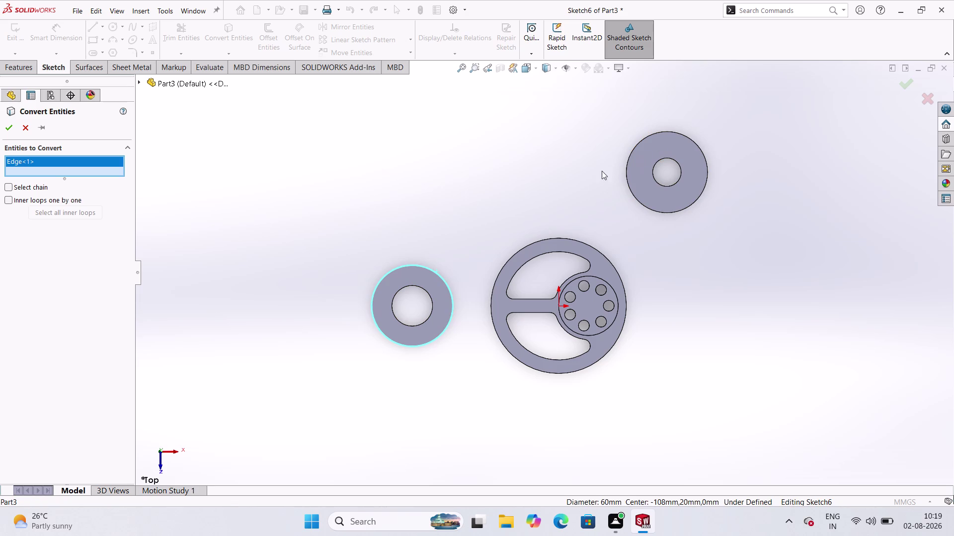
click(539, 238)
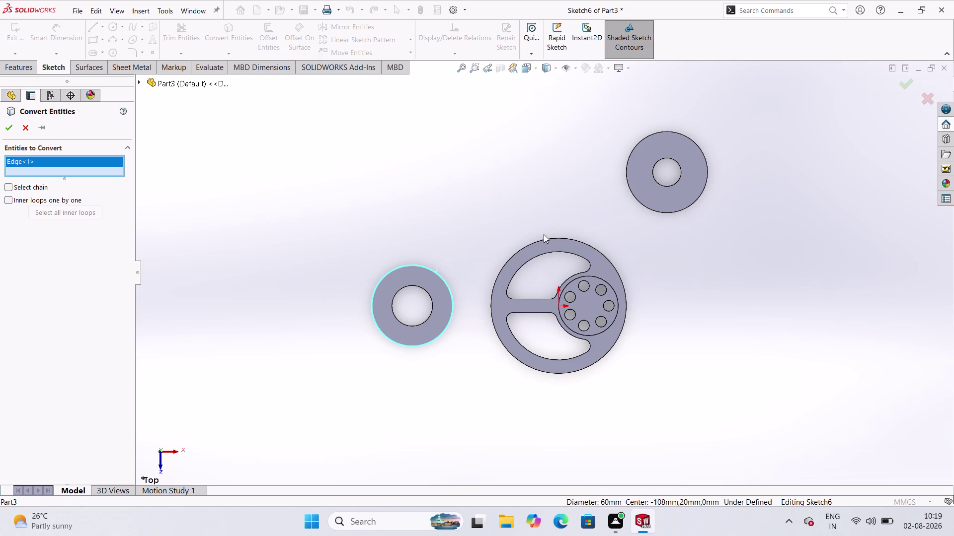
click(542, 242)
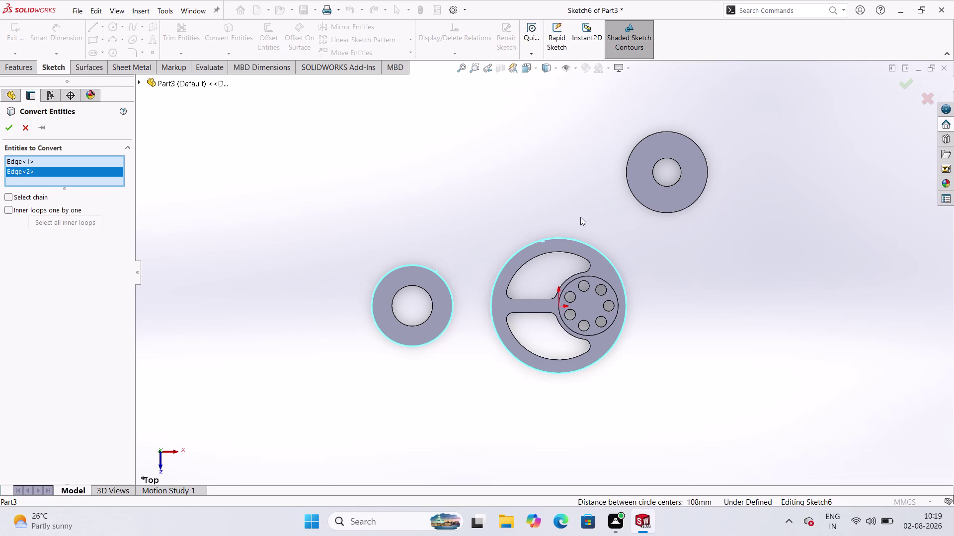
click(628, 187)
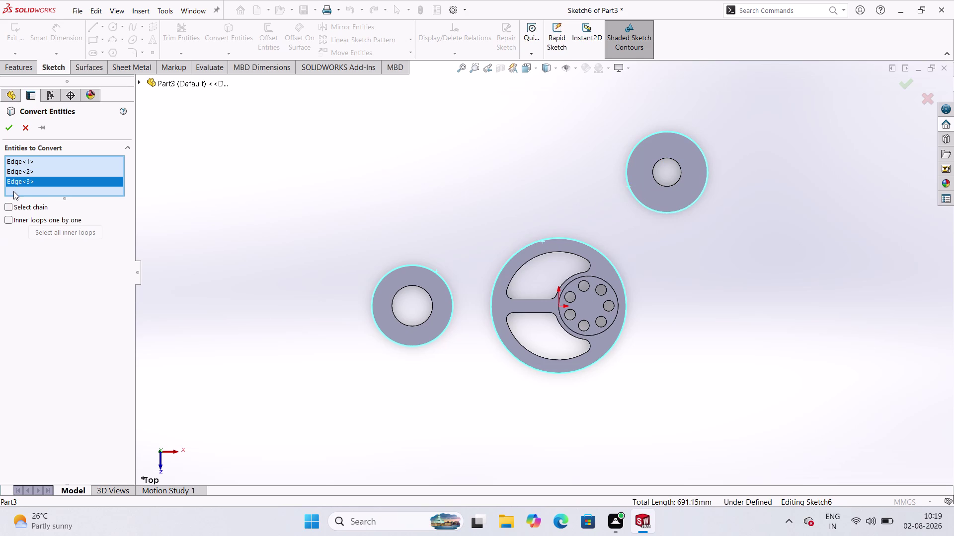
click(9, 129)
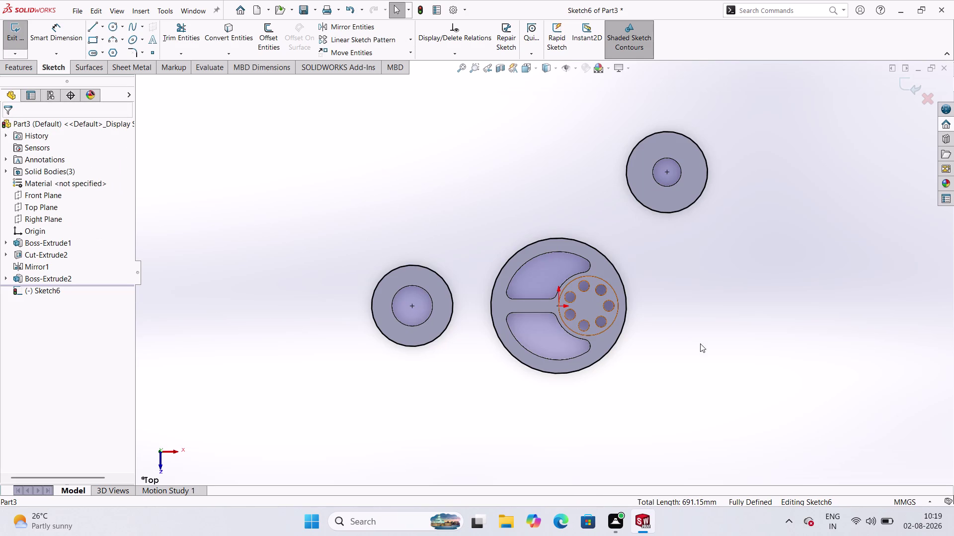
scroll(down, 3)
scroll(up, 3)
scroll(down, 3)
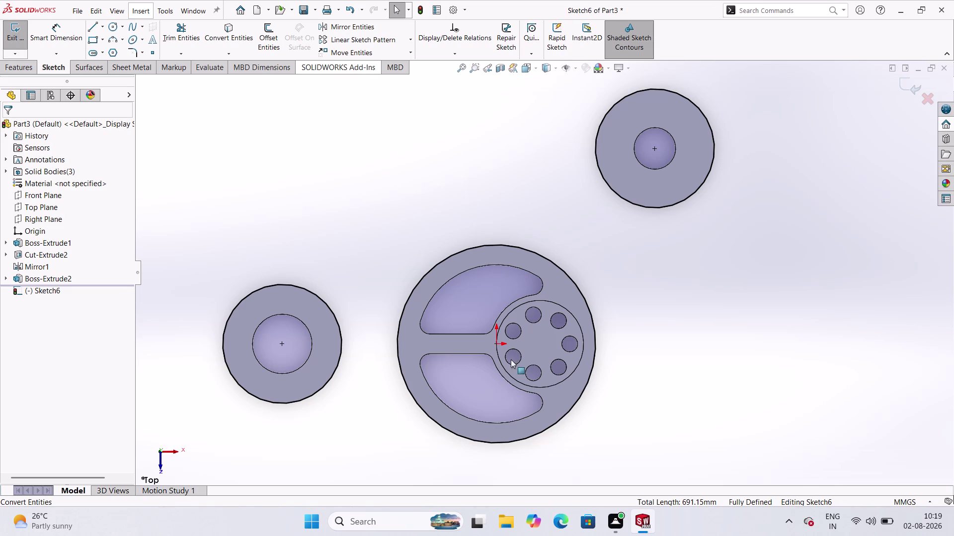
click(105, 22)
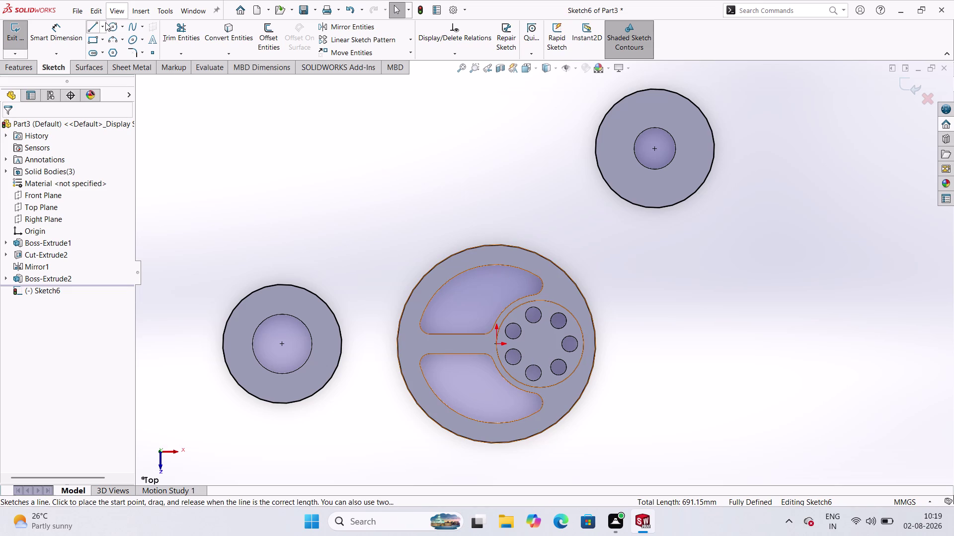
Draw a horizontal centerline through the lower pulleys and an angled one to the upper-right pulley.
click(122, 58)
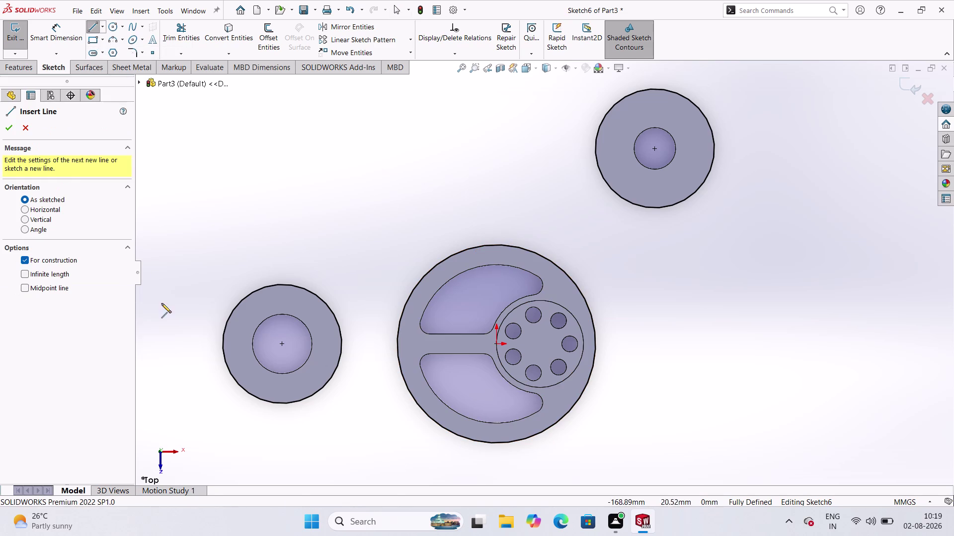
click(199, 345)
click(605, 343)
key(Escape)
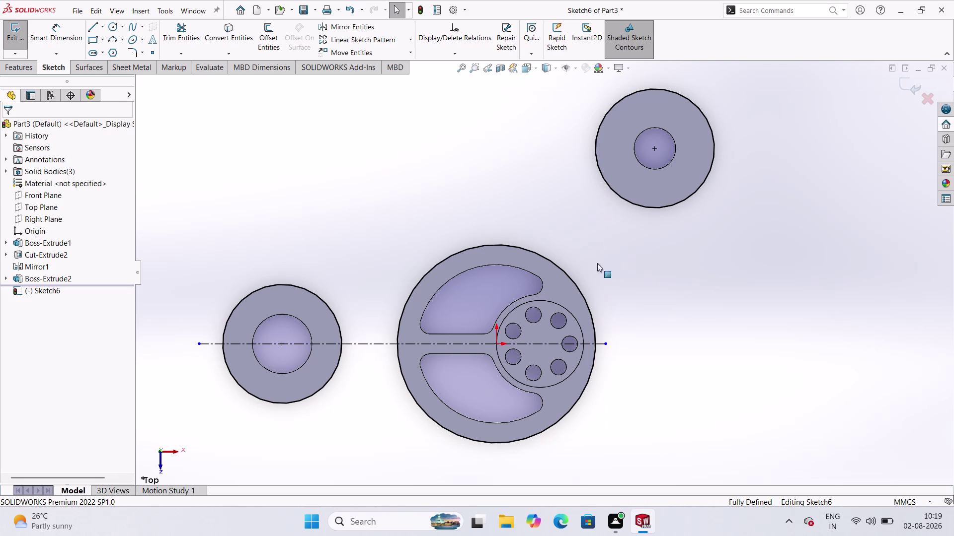
click(103, 32)
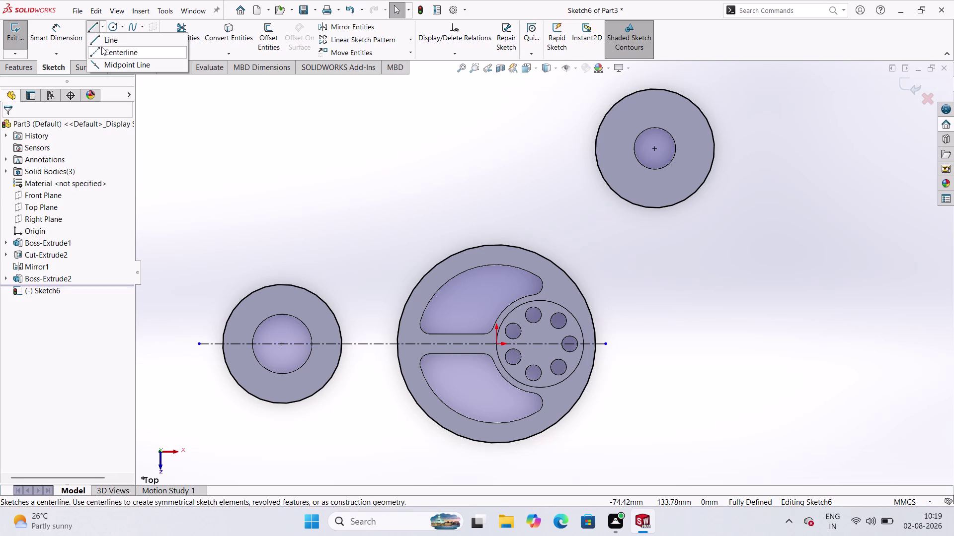
click(102, 47)
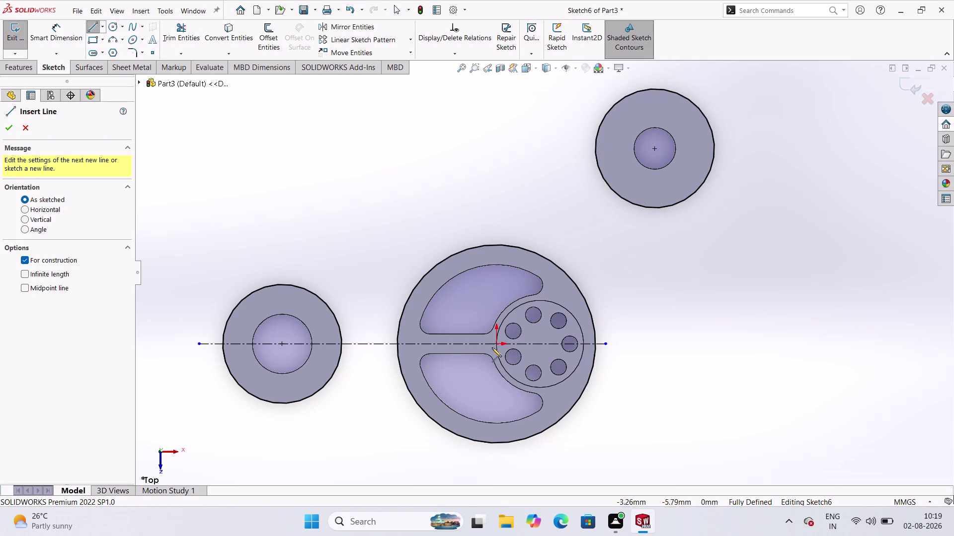
click(497, 343)
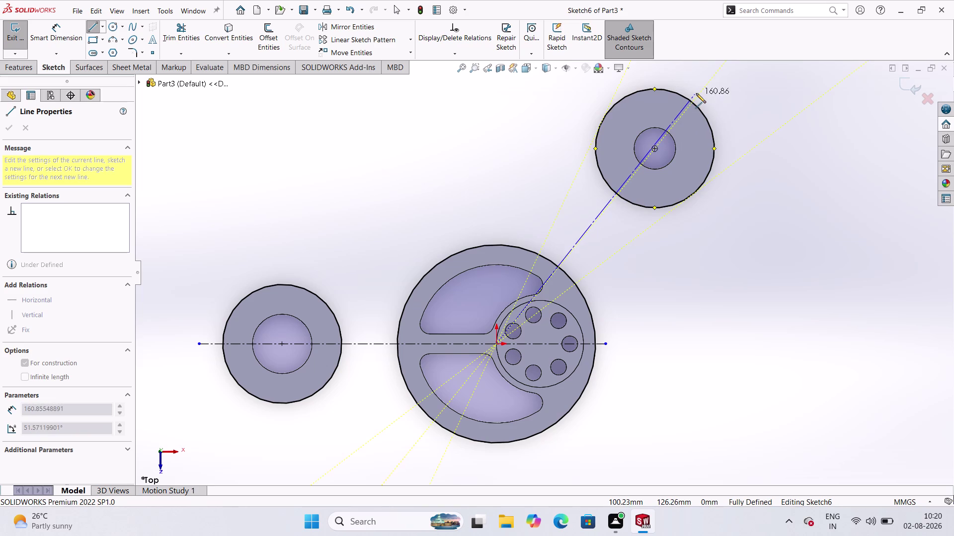
click(696, 93)
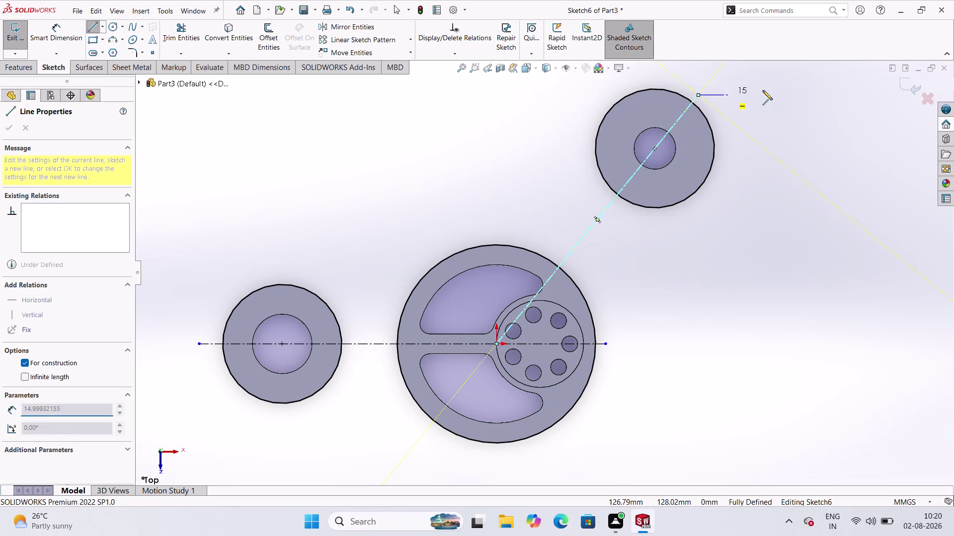
key(Escape)
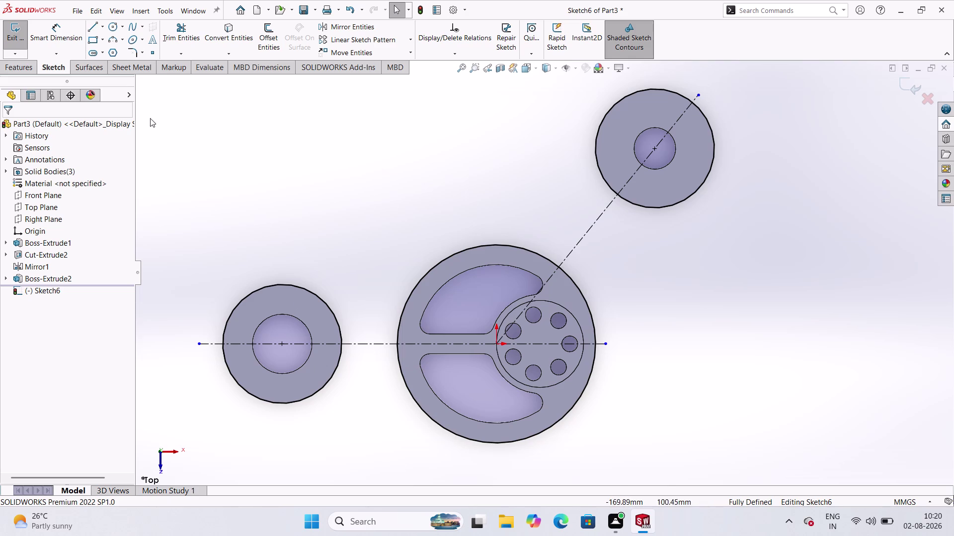
click(93, 30)
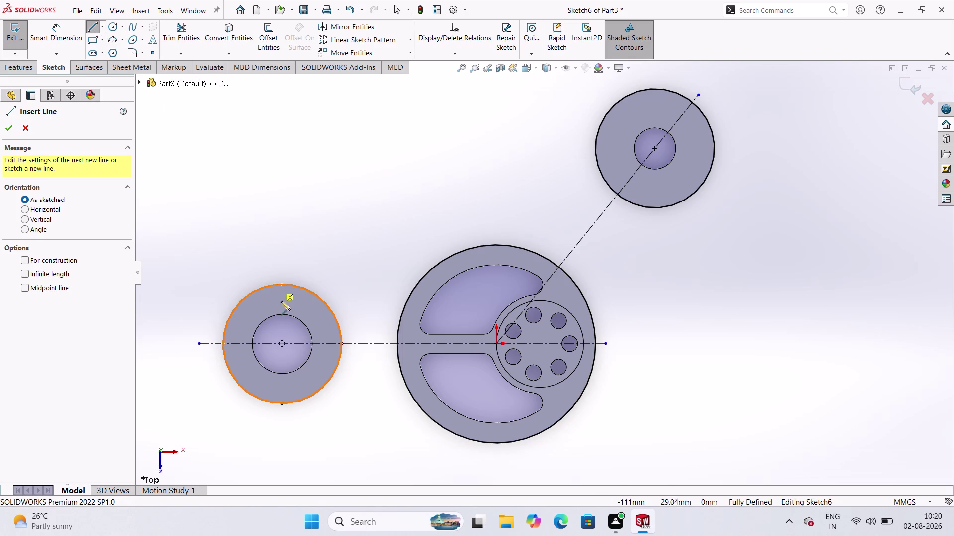
Draw a belt line beneath the pulleys and make it tangent to the left pulley.
click(286, 406)
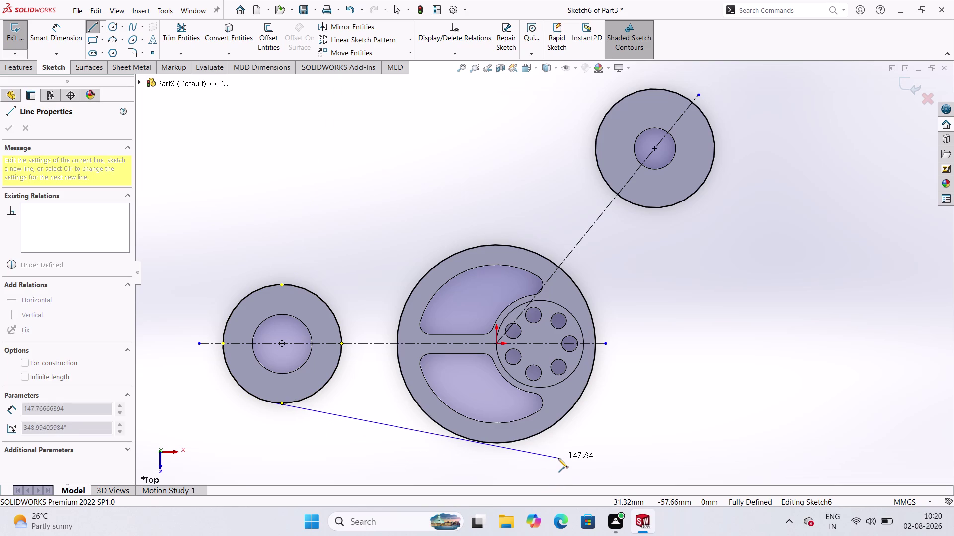
click(560, 457)
key(Escape)
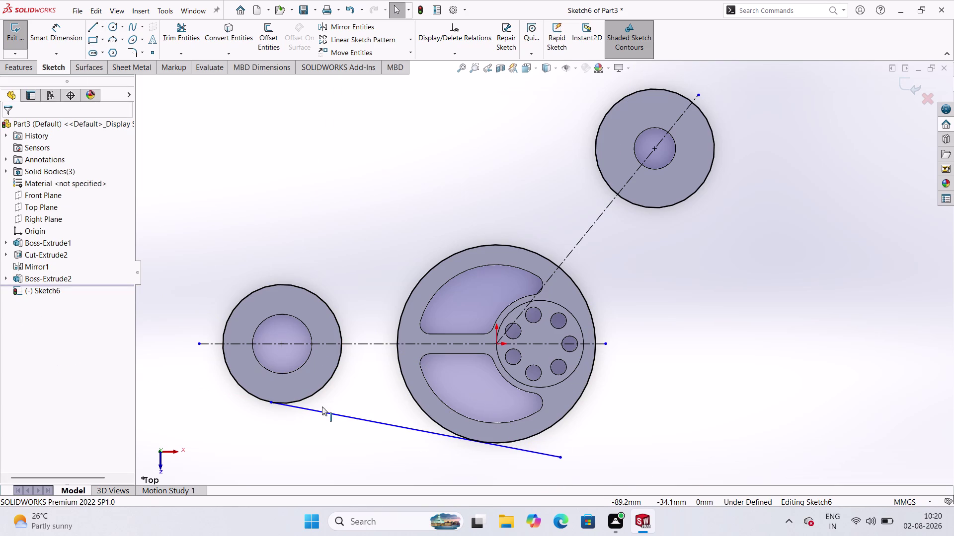
click(321, 391)
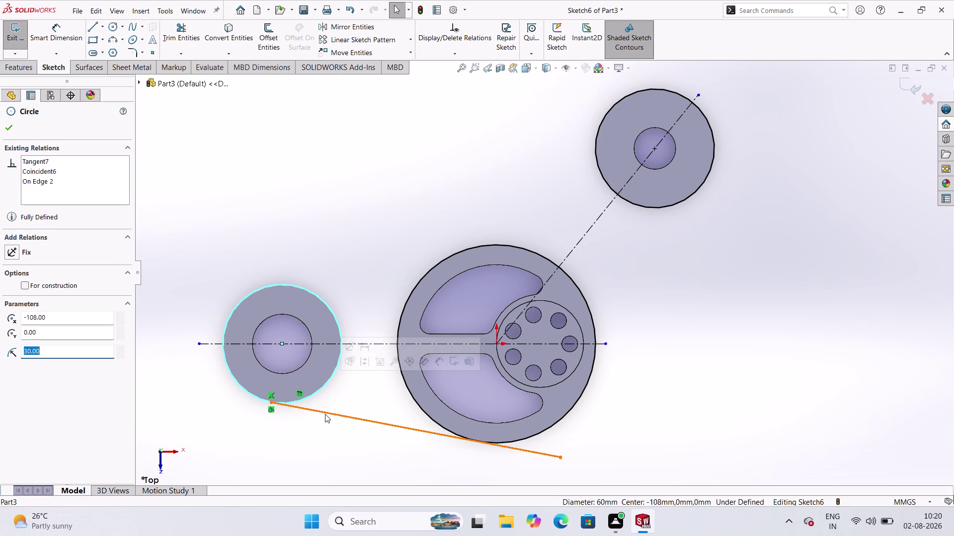
click(325, 414)
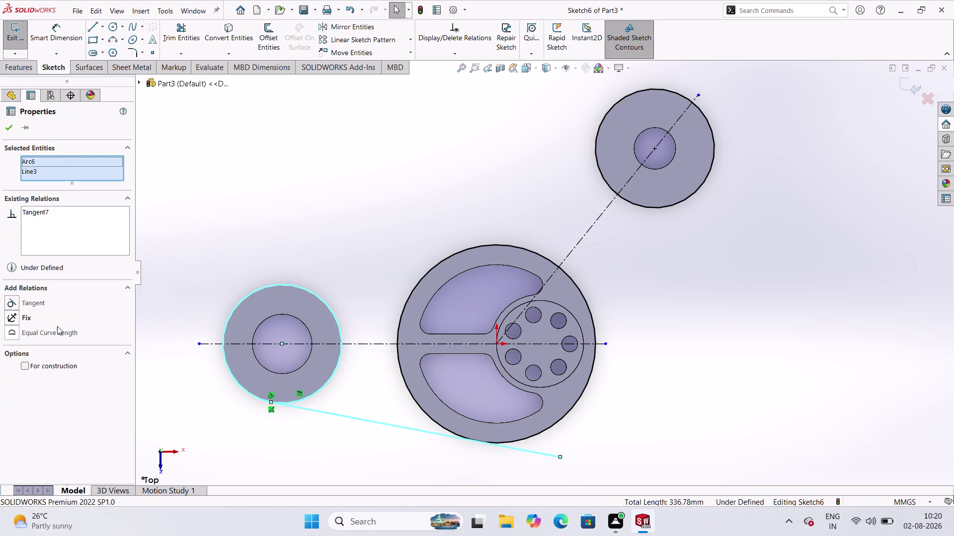
click(14, 302)
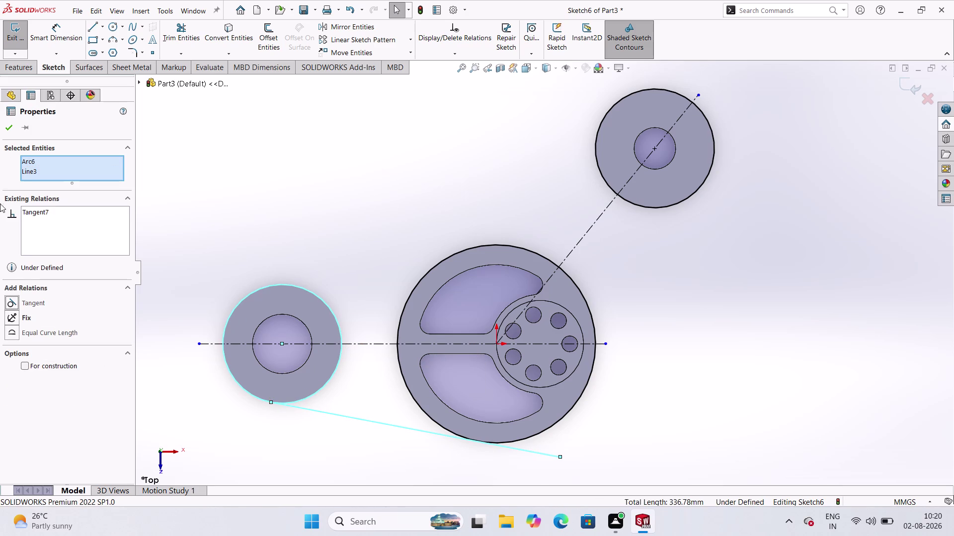
click(10, 131)
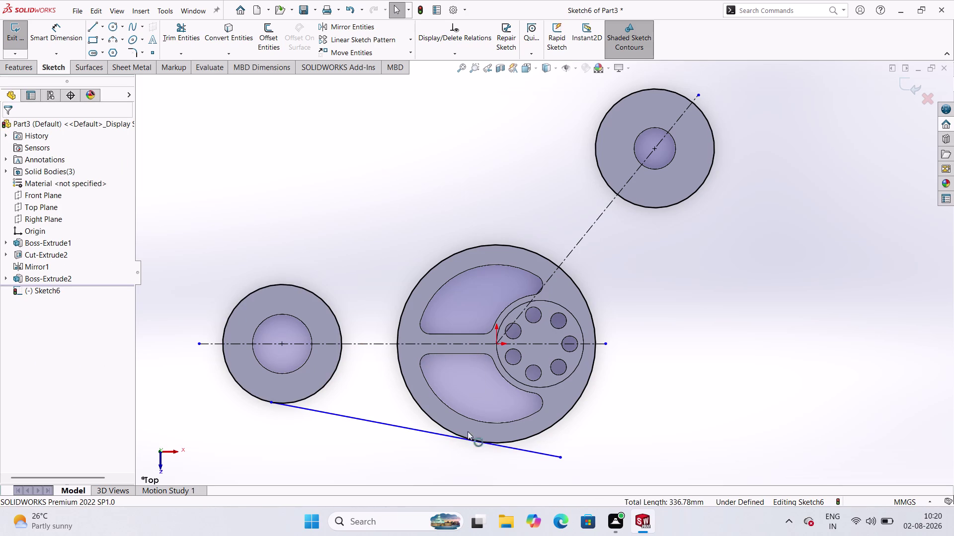
Make the belt line tangent to the middle pulley, then trim it.
click(513, 439)
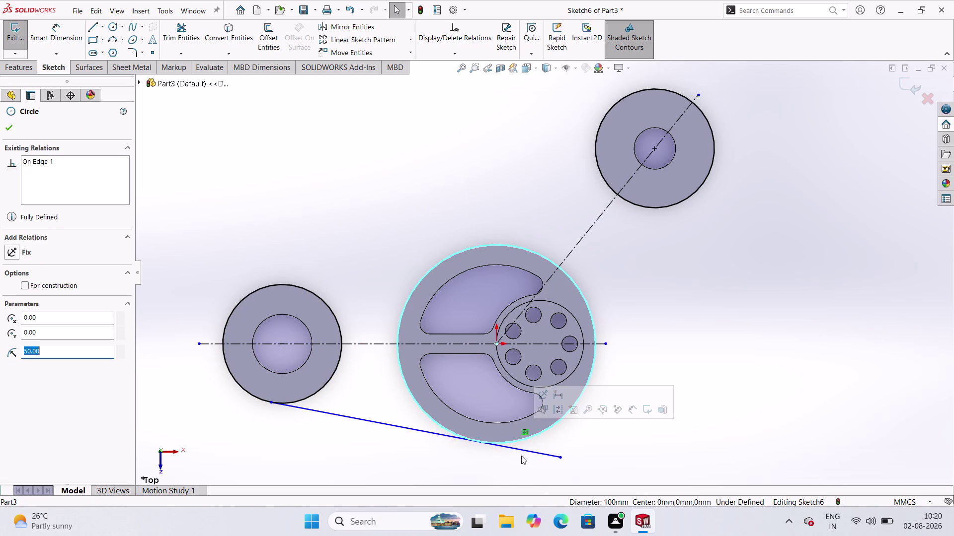
click(521, 449)
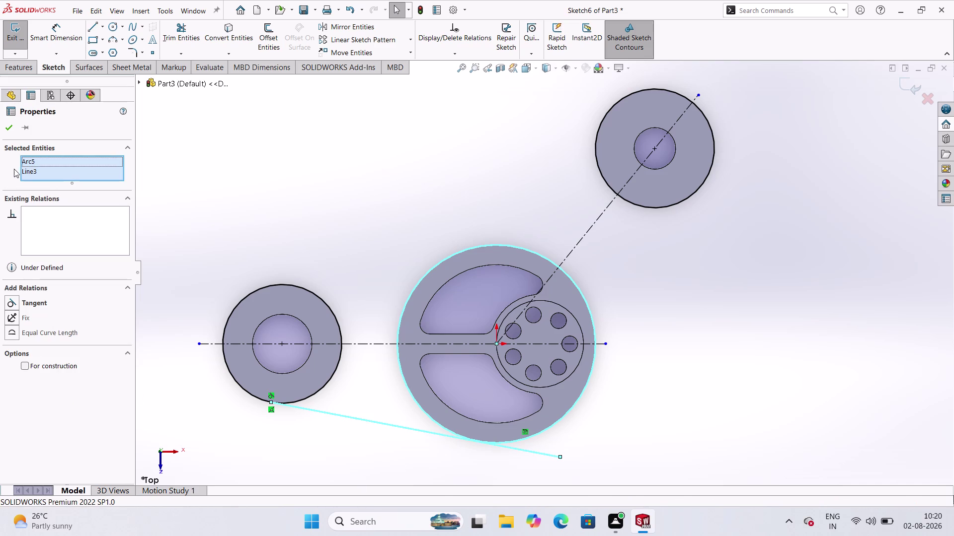
click(13, 126)
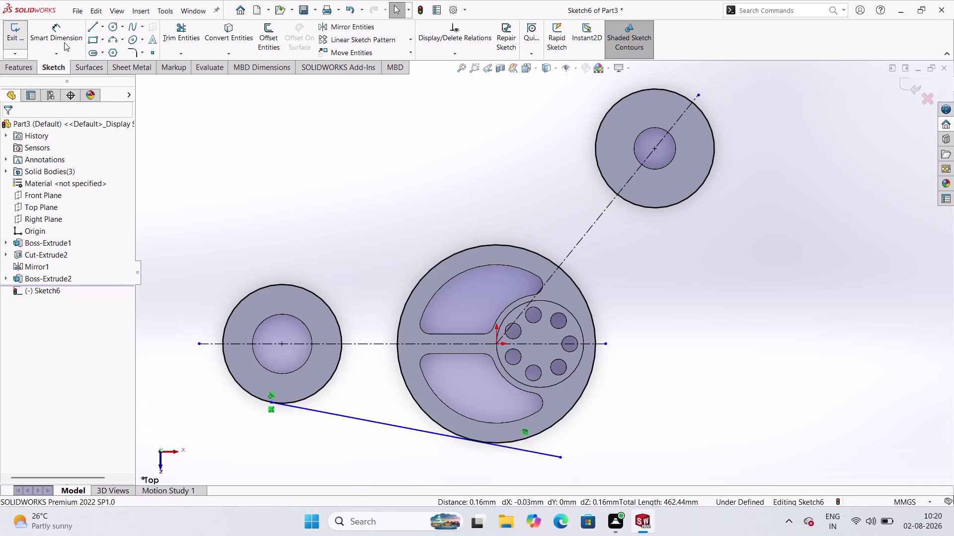
click(178, 25)
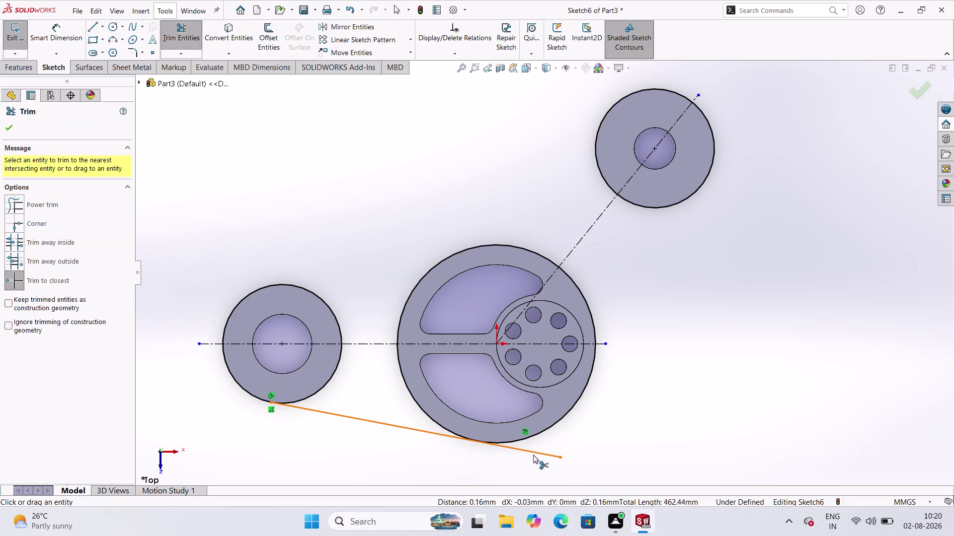
click(533, 453)
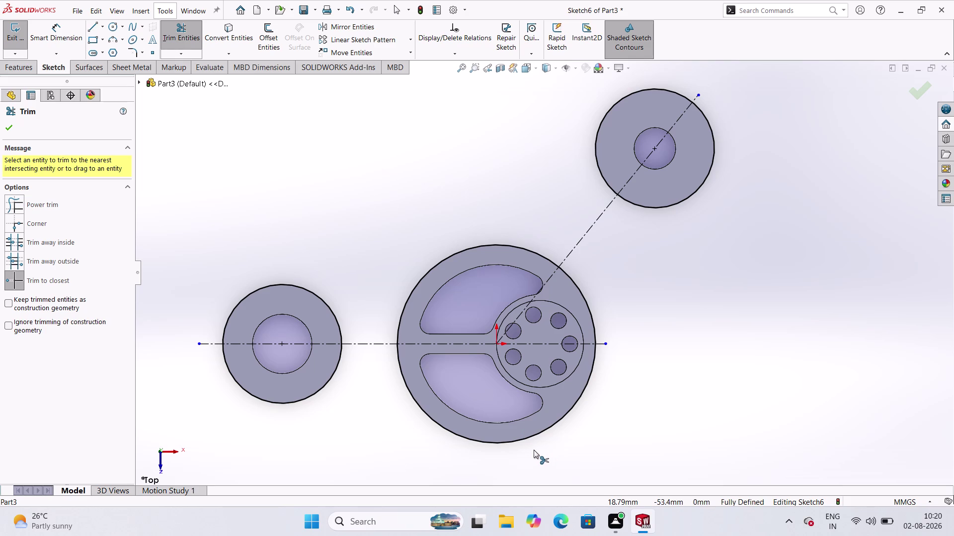
Exit trimming and undo the accidental trim of the lower belt line.
scroll(up, 3)
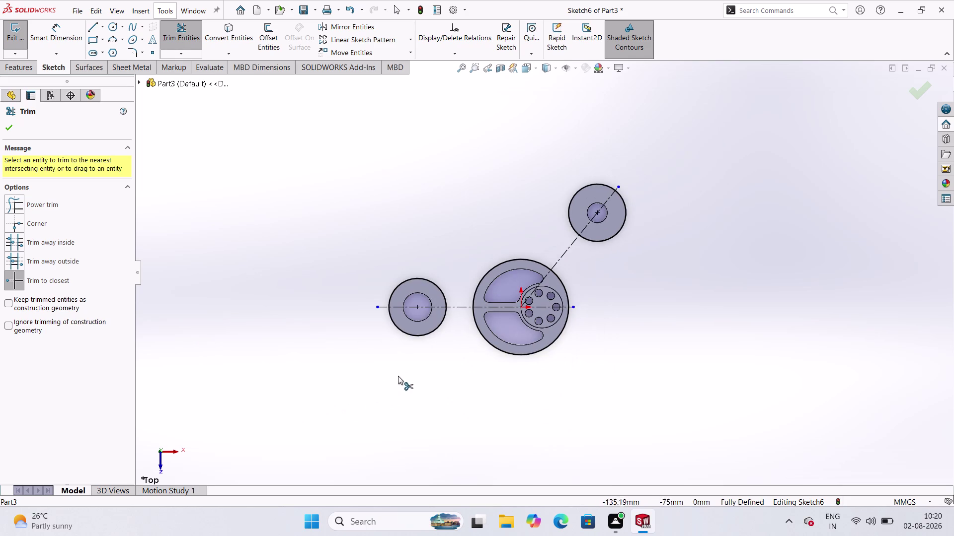
scroll(down, 3)
scroll(down, 3)
scroll(down, 3)
scroll(up, 3)
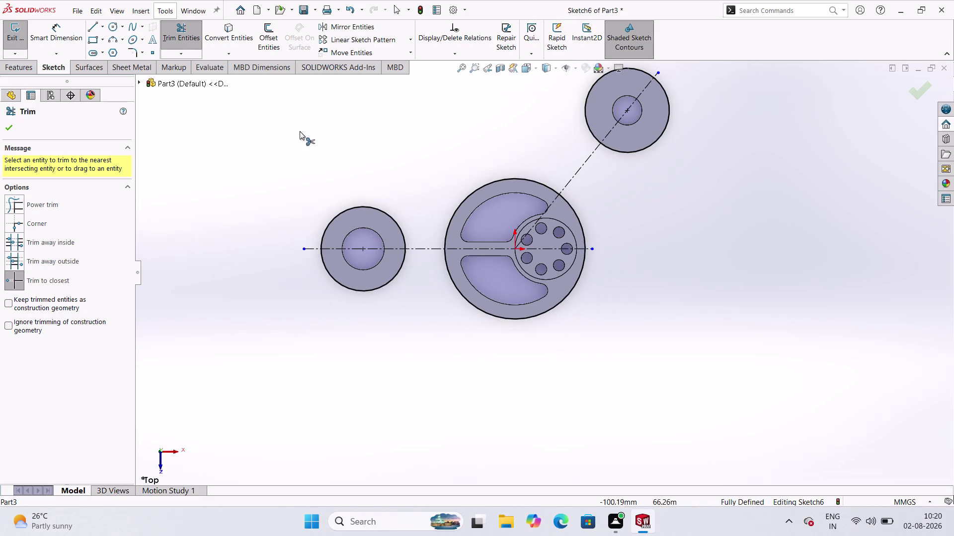
key(Escape)
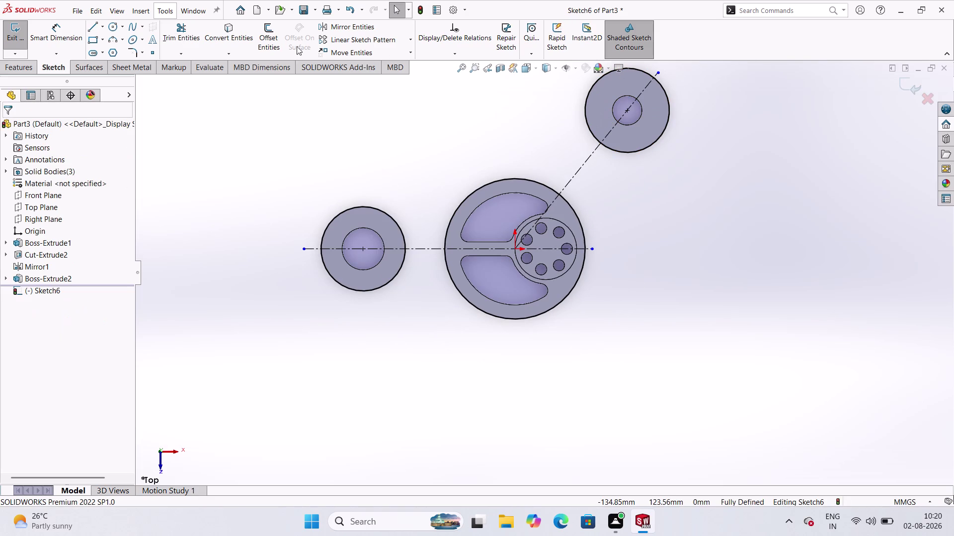
click(347, 3)
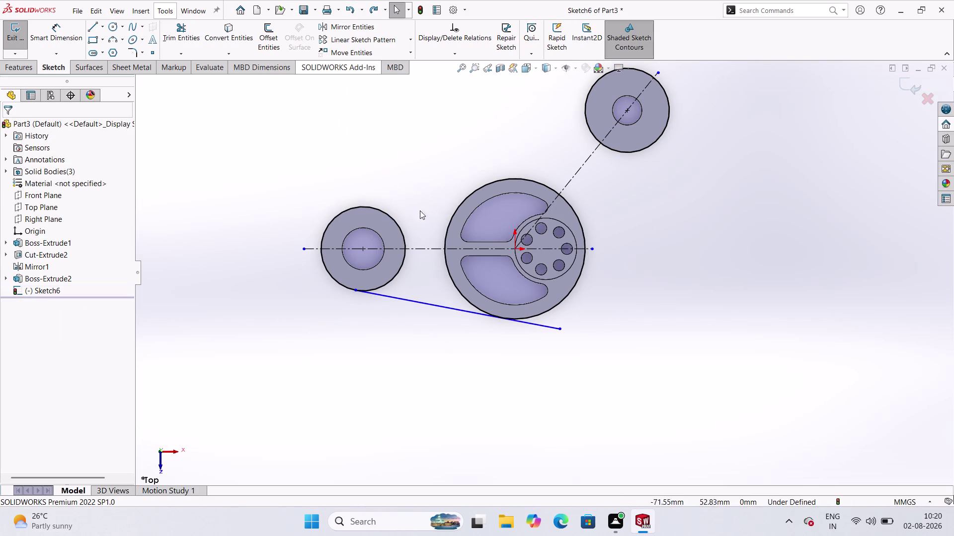
scroll(down, 3)
scroll(up, 3)
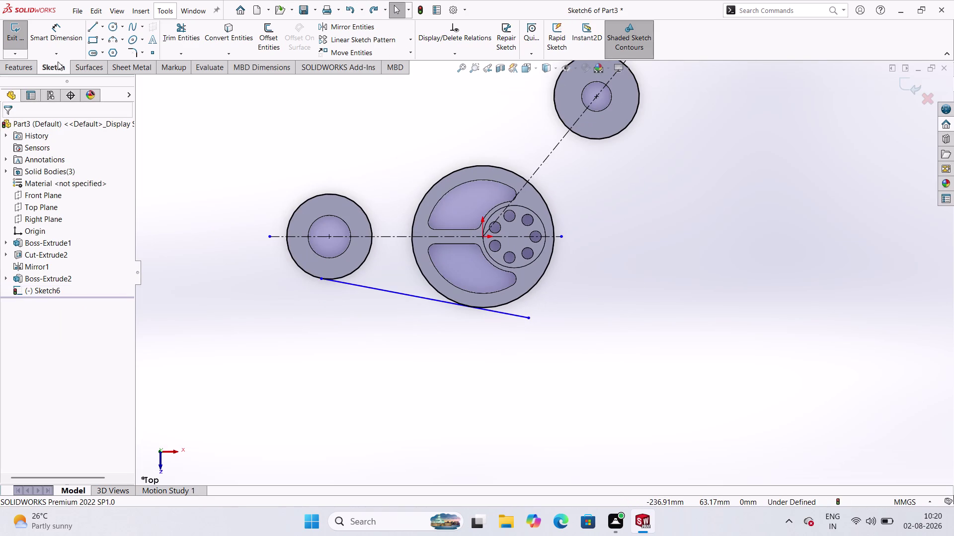
Make the lower belt line tangent to the middle pulley.
click(177, 33)
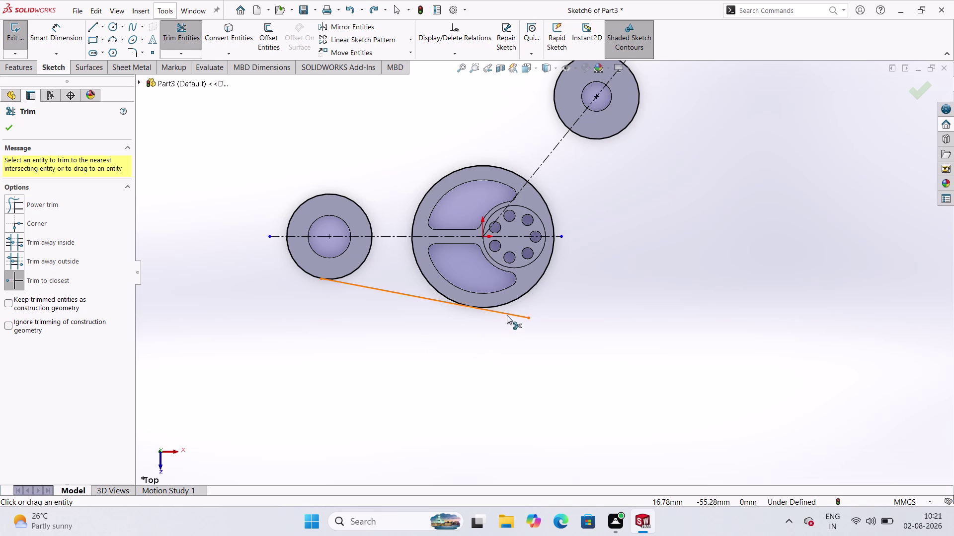
key(Escape)
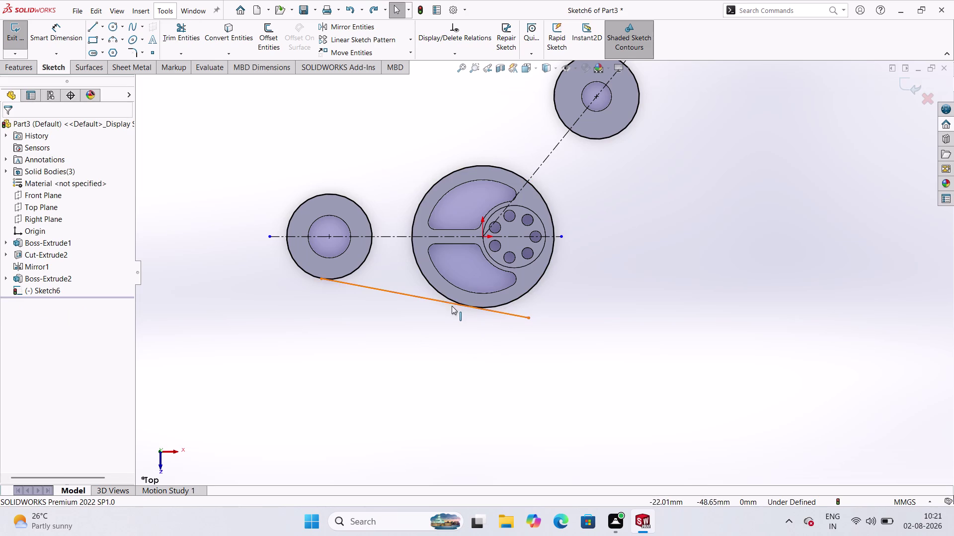
click(436, 291)
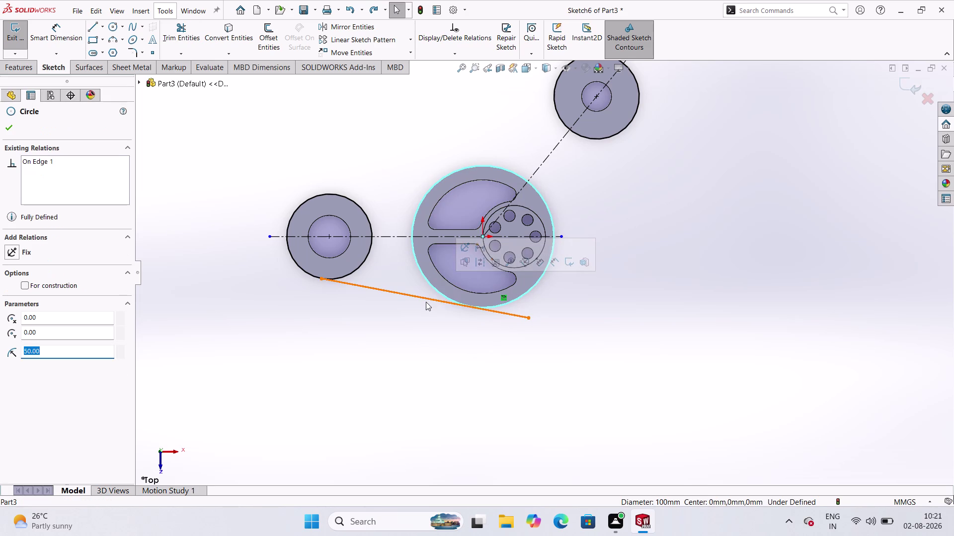
click(428, 301)
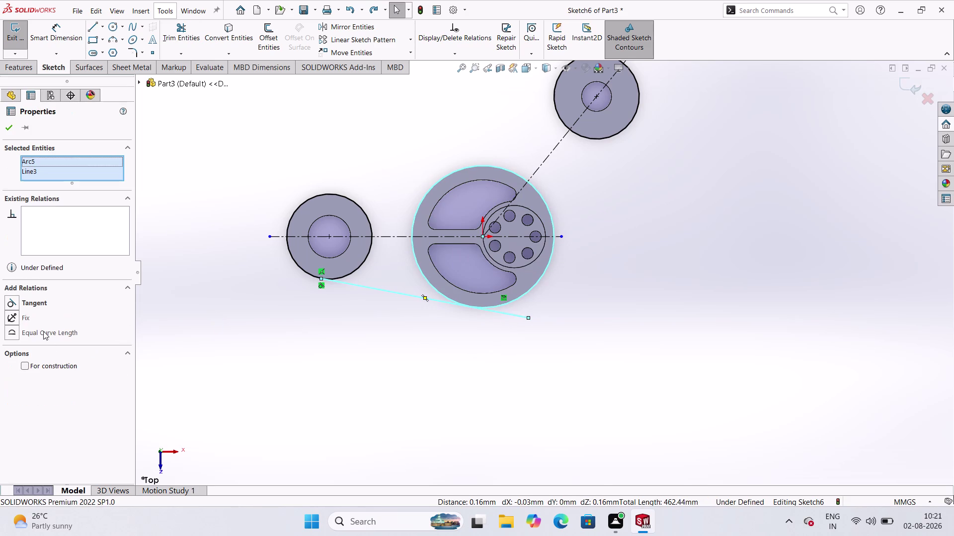
click(31, 300)
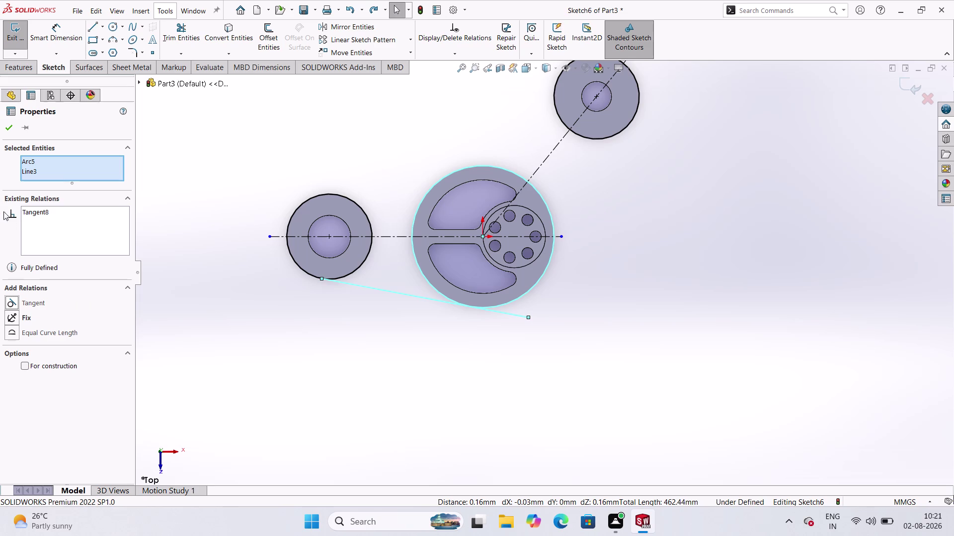
click(4, 125)
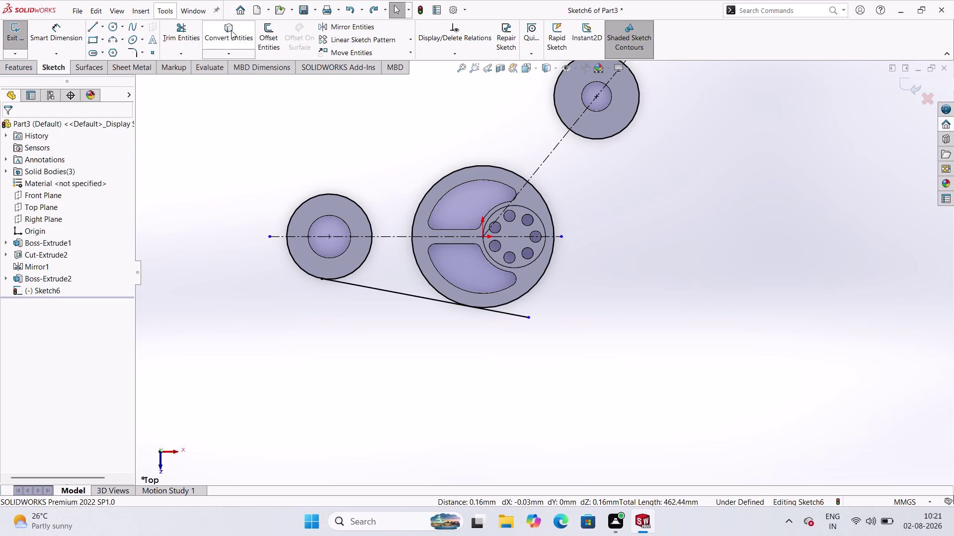
Trim off the lower belt line's overshoot past the large pulley with Trim to closest.
click(186, 39)
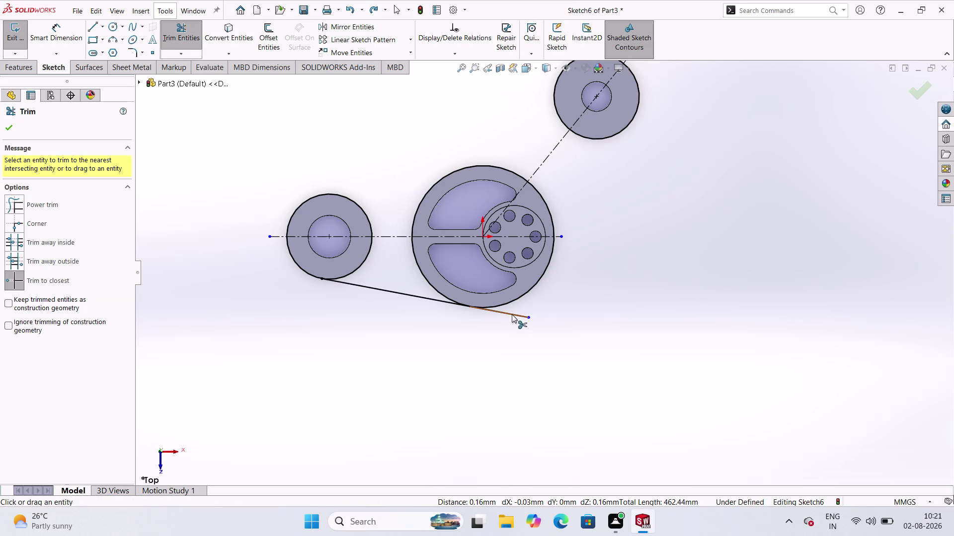
click(512, 315)
scroll(up, 3)
scroll(down, 3)
scroll(up, 3)
scroll(down, 3)
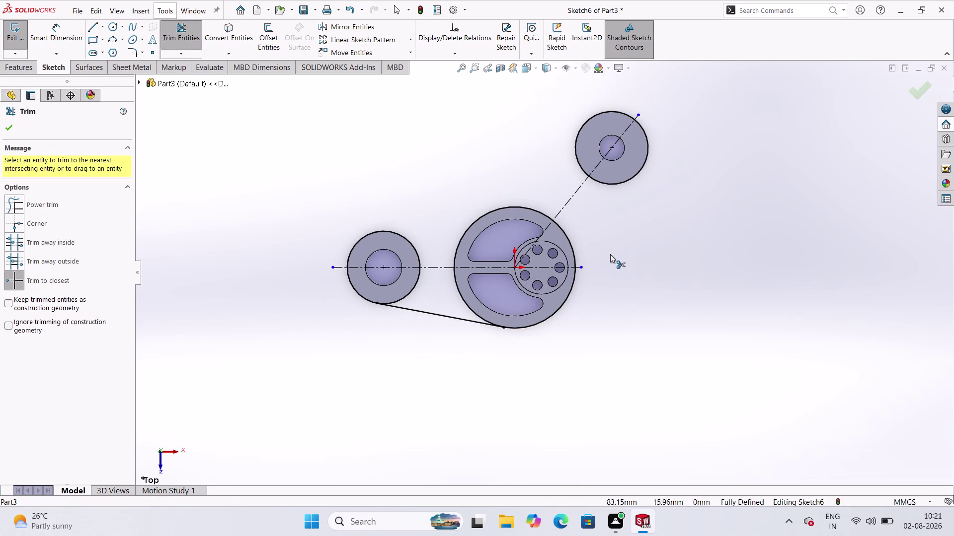
scroll(down, 3)
scroll(up, 3)
scroll(down, 3)
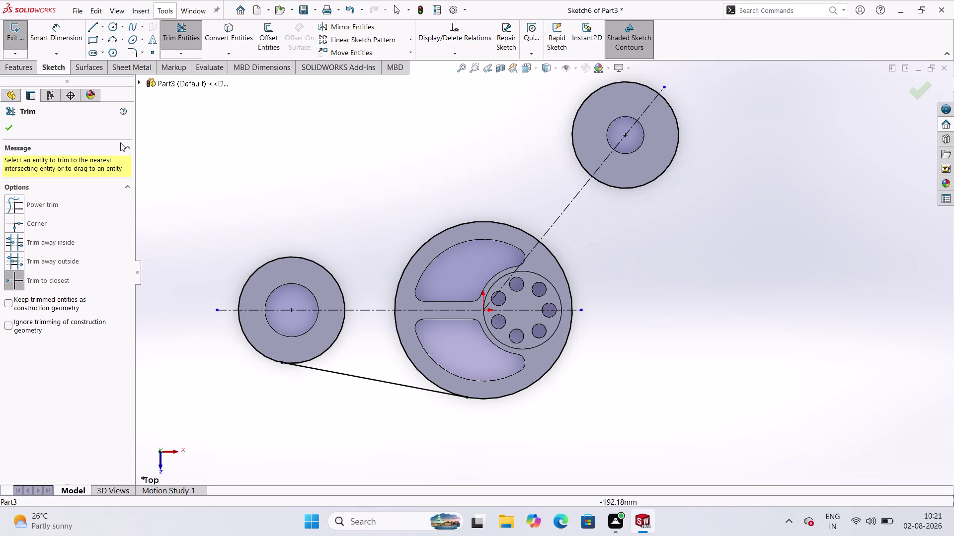
click(8, 128)
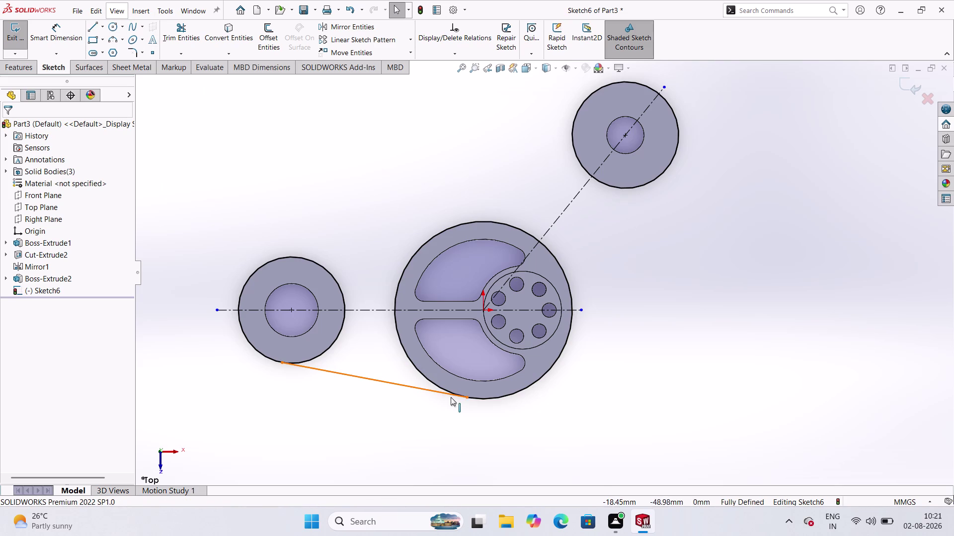
scroll(down, 3)
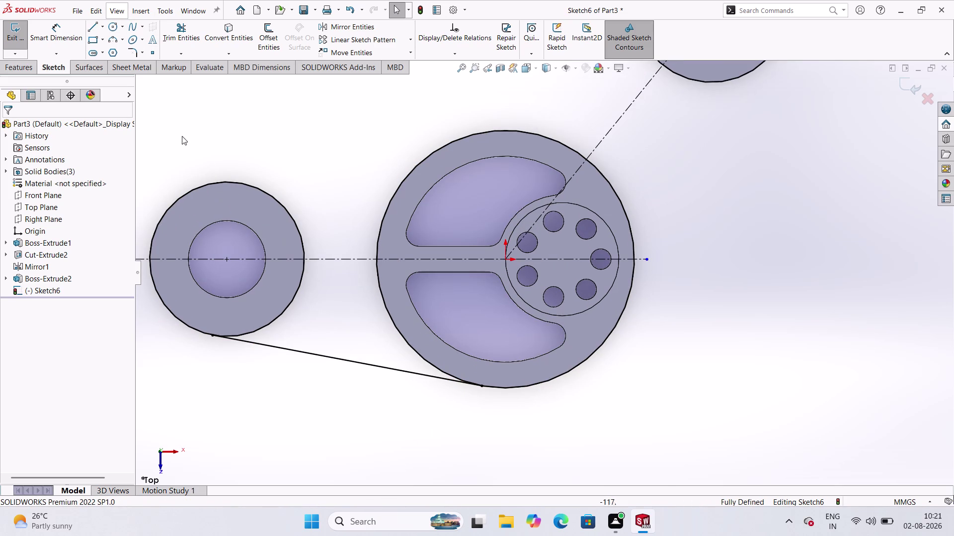
click(94, 27)
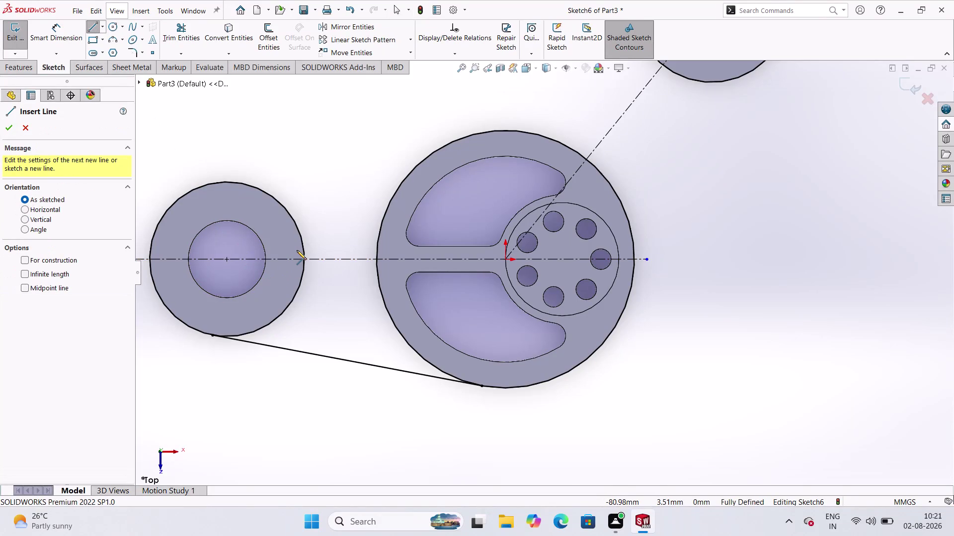
key(Escape)
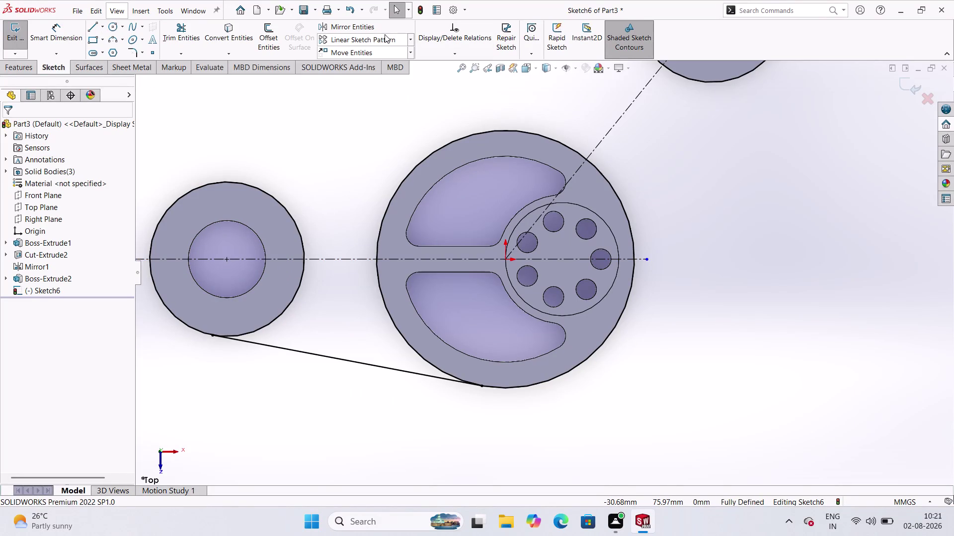
click(272, 34)
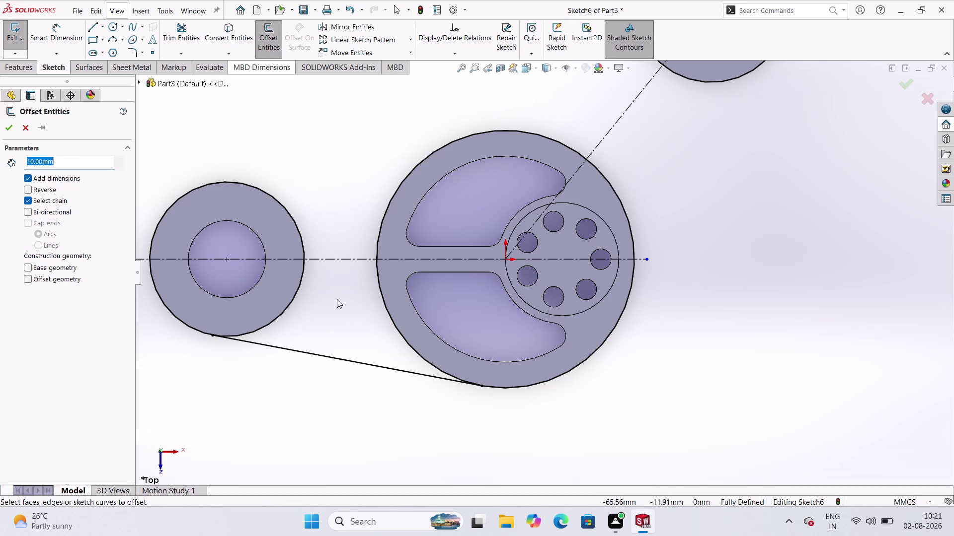
Offset the lower belt line 10 mm inward toward the pulley centres.
click(325, 356)
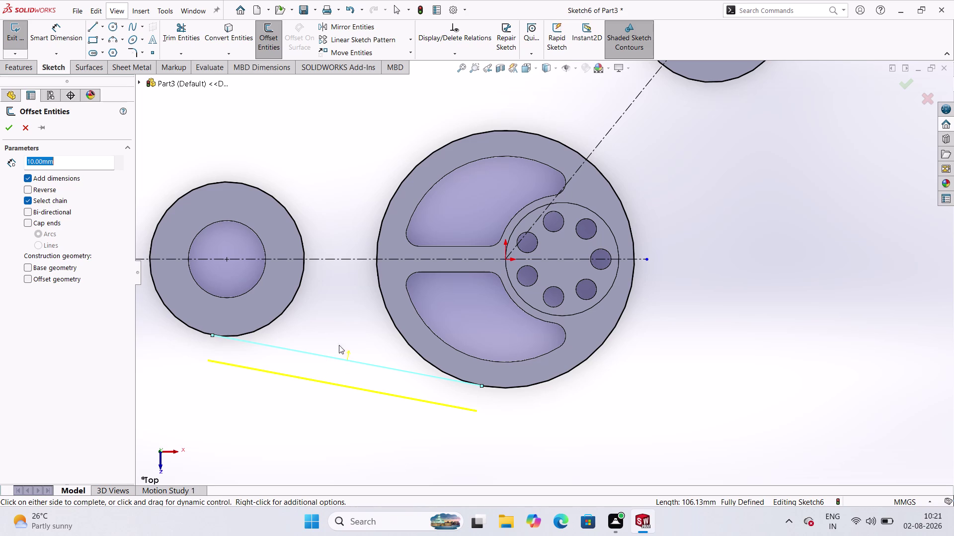
click(345, 325)
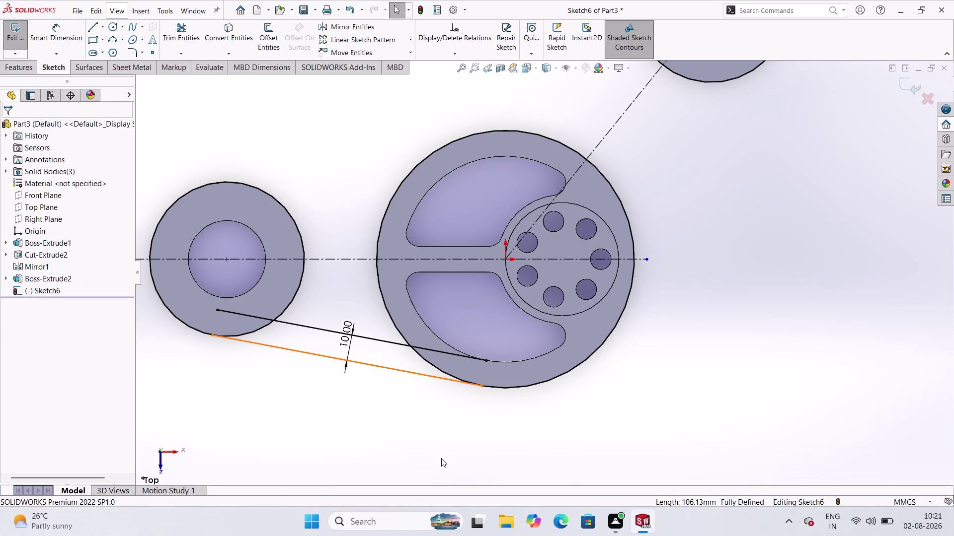
click(178, 44)
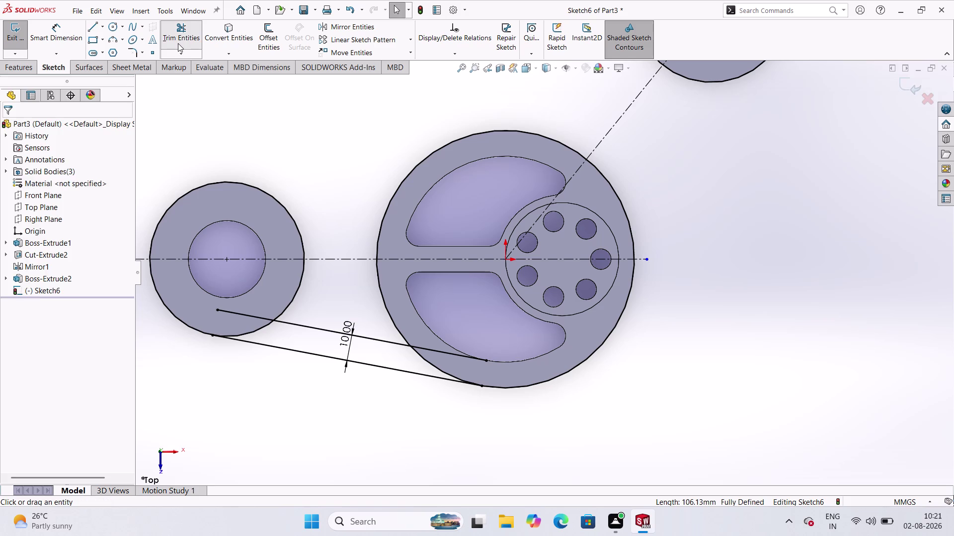
click(257, 317)
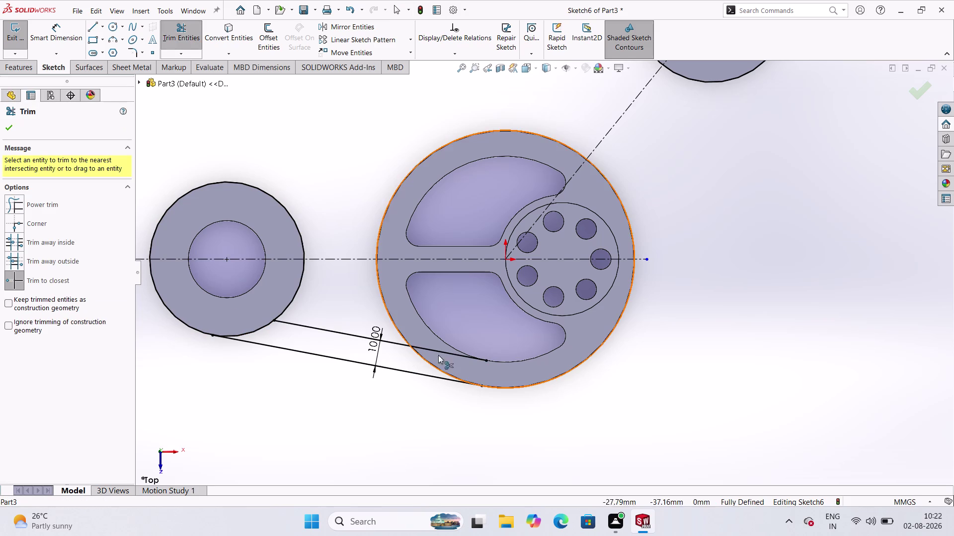
Trim the offset line's ends inside the pulleys so it stops at both rims.
click(444, 352)
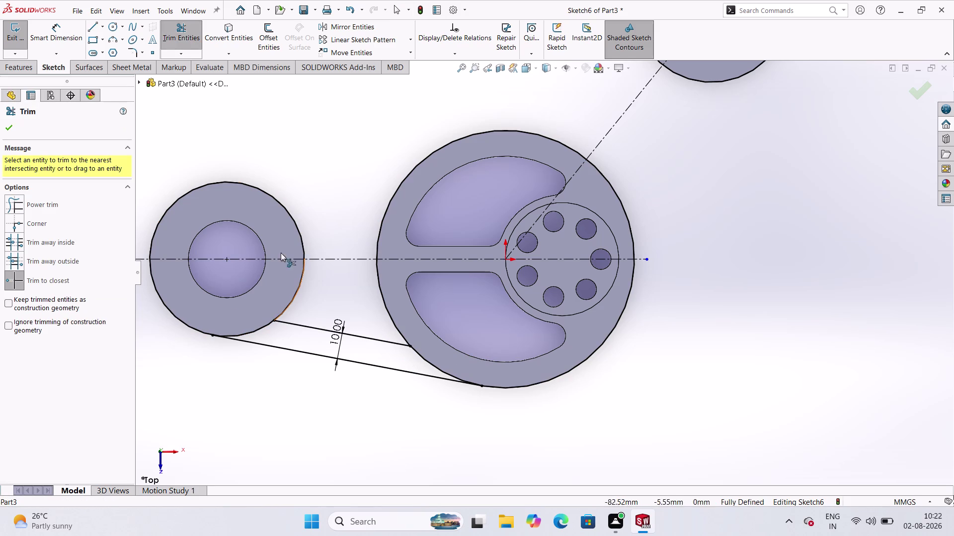
click(0, 113)
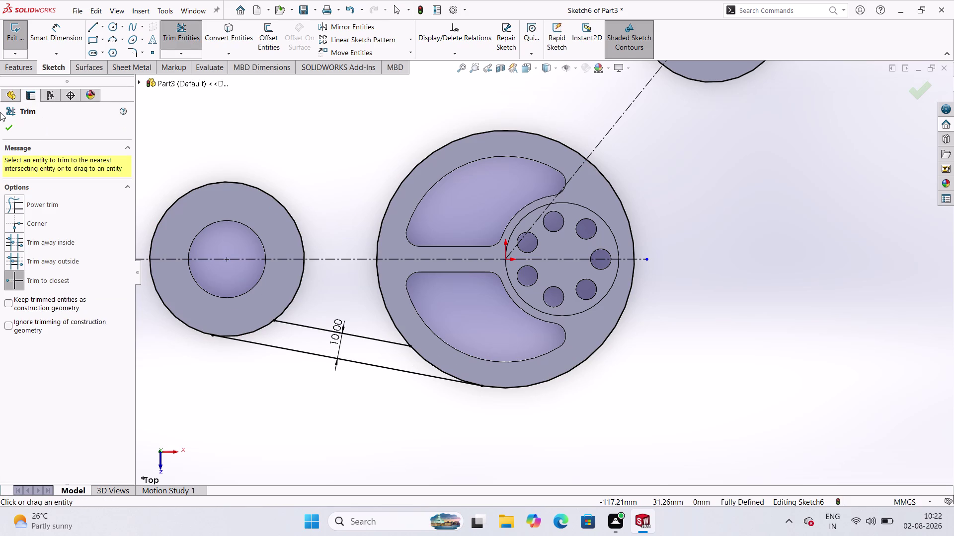
click(7, 128)
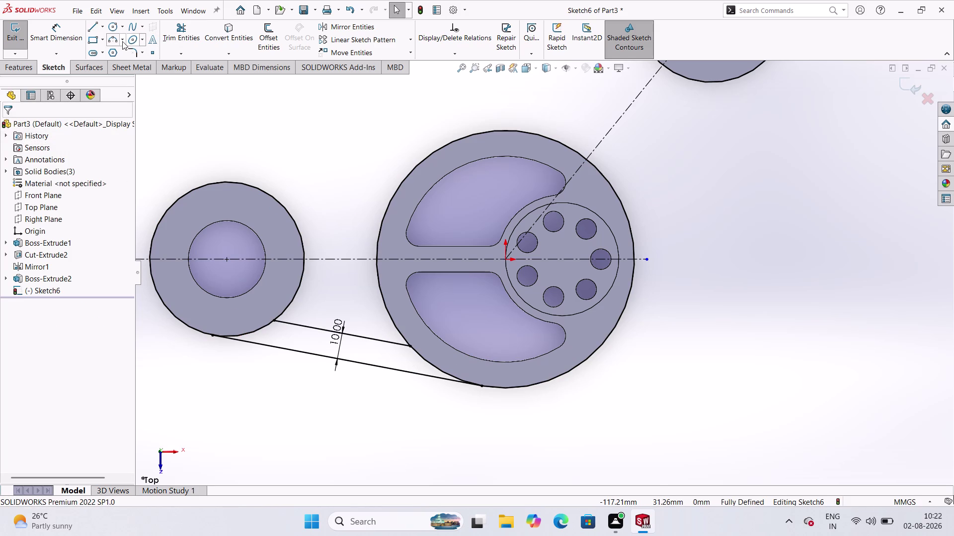
click(135, 55)
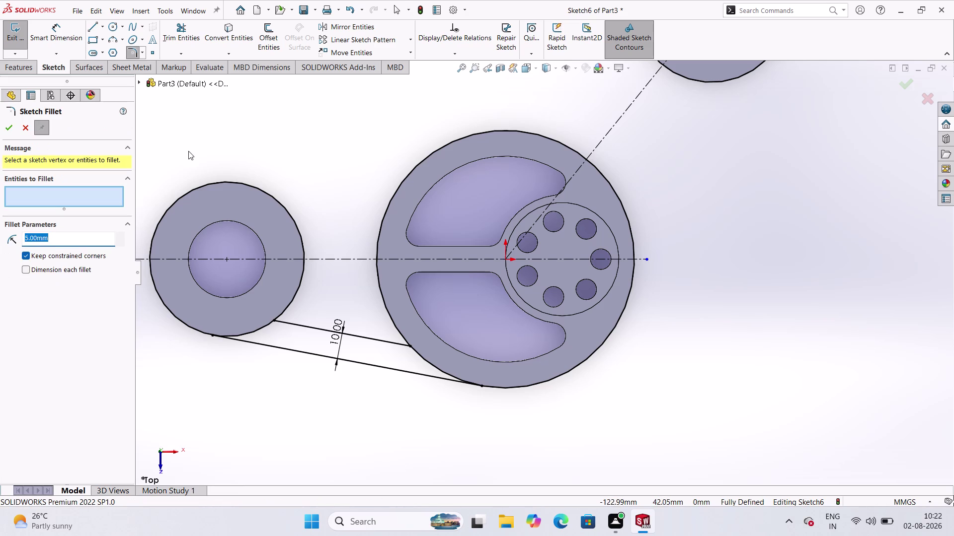
Try a sketch fillet on the inner belt line, then cancel it.
click(283, 312)
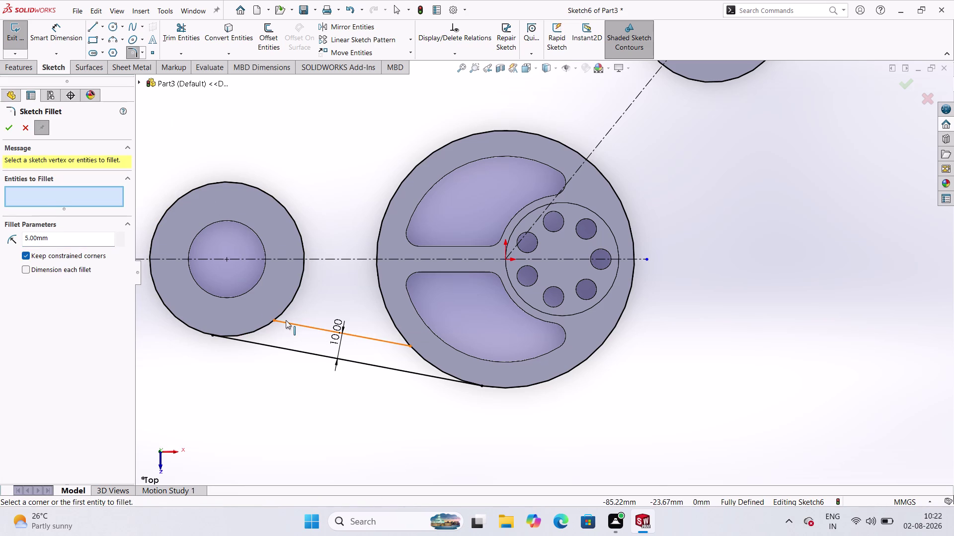
click(286, 320)
click(284, 311)
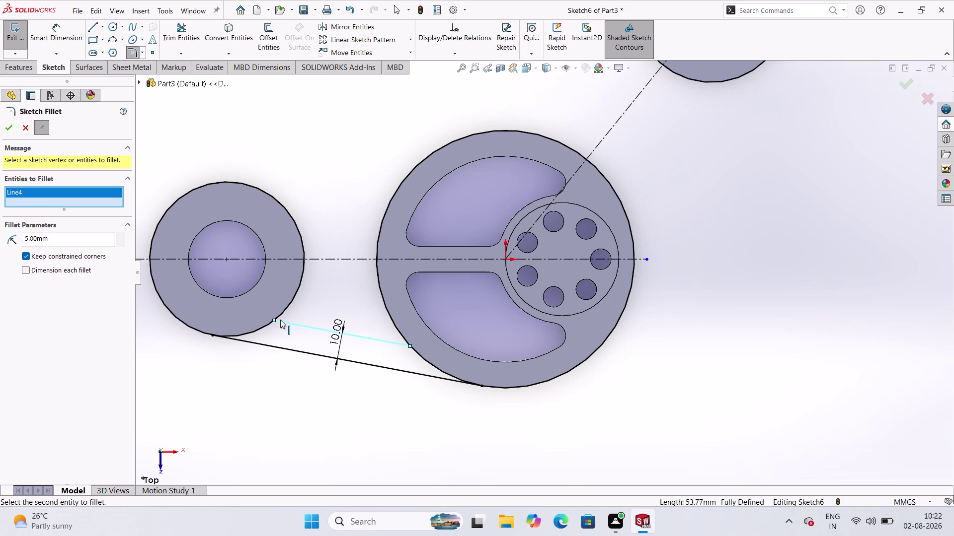
click(279, 317)
scroll(down, 3)
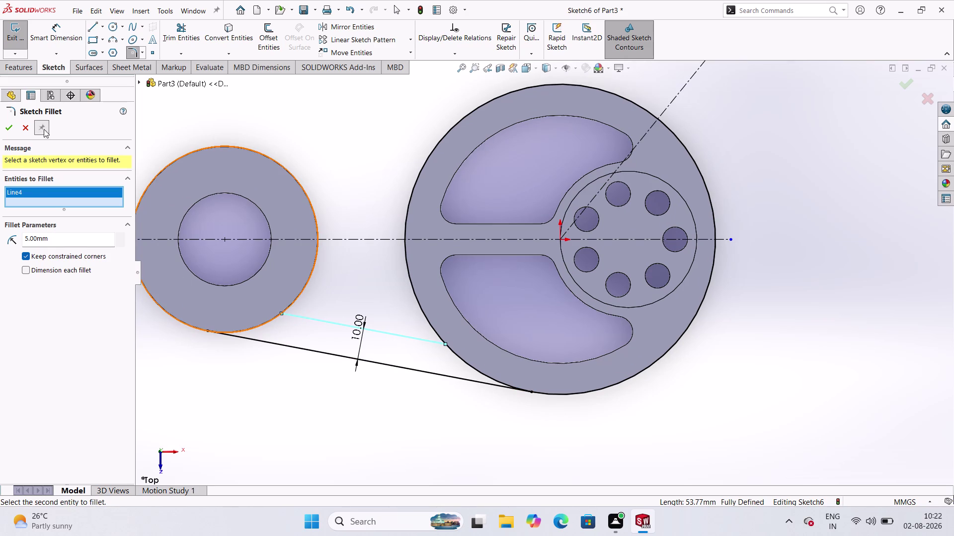
click(144, 53)
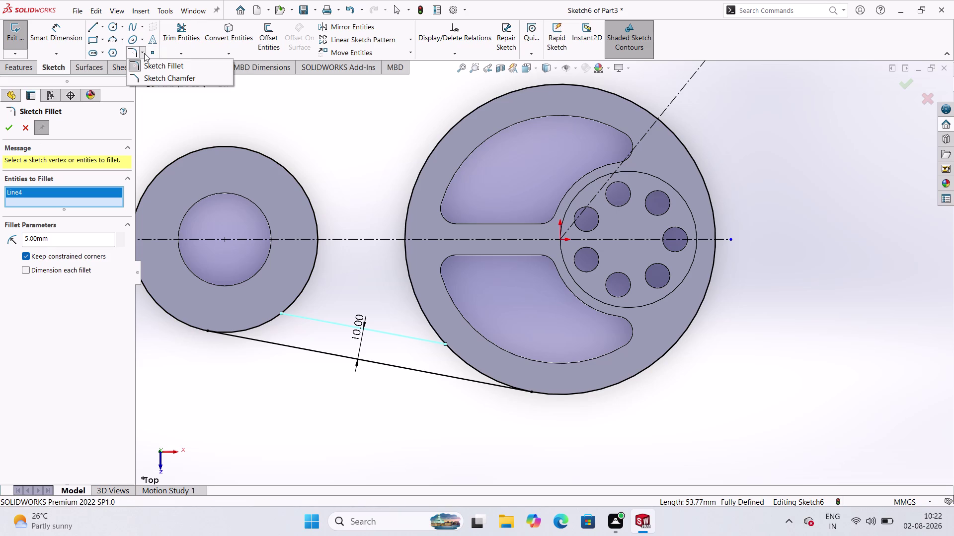
click(144, 53)
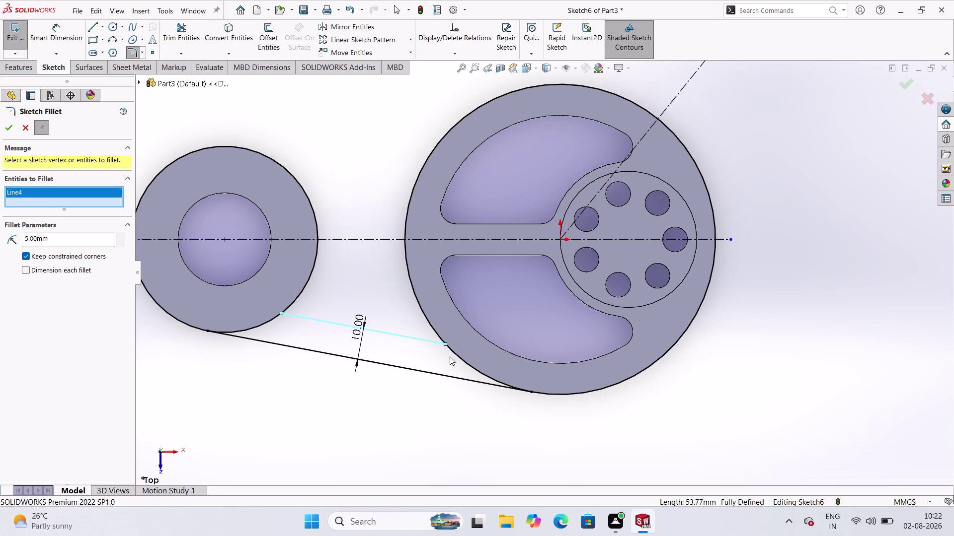
click(439, 332)
key(Escape)
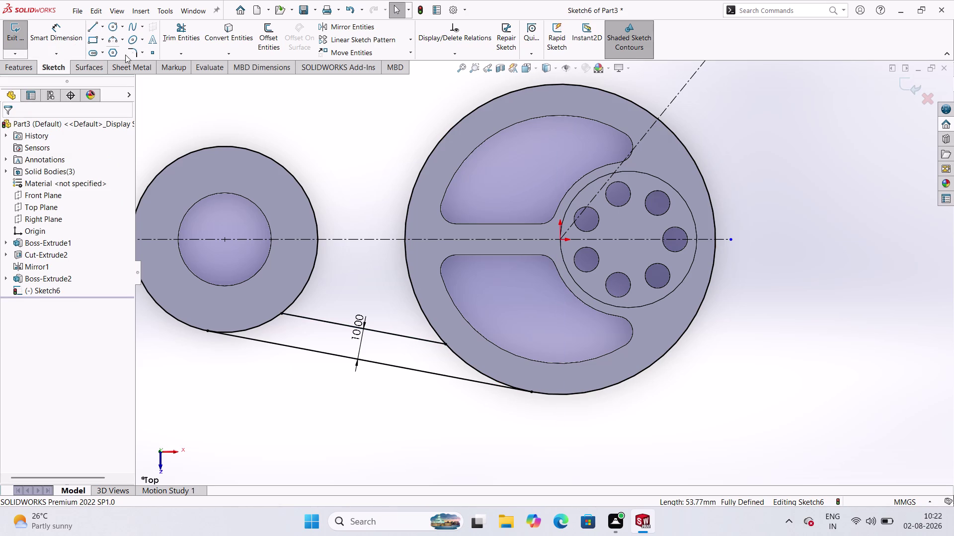
Restart Sketch Fillet and pick the inner belt line and neighbouring entities.
click(129, 55)
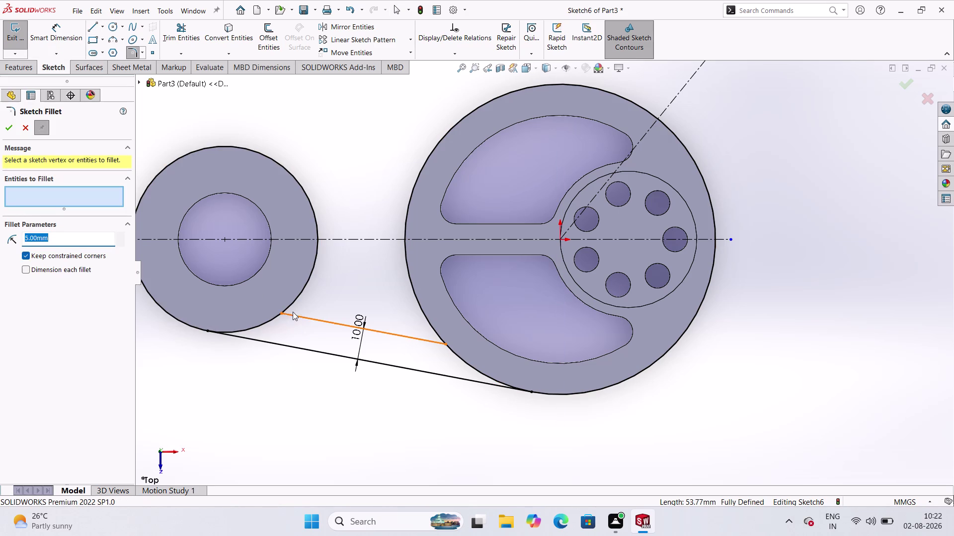
click(294, 304)
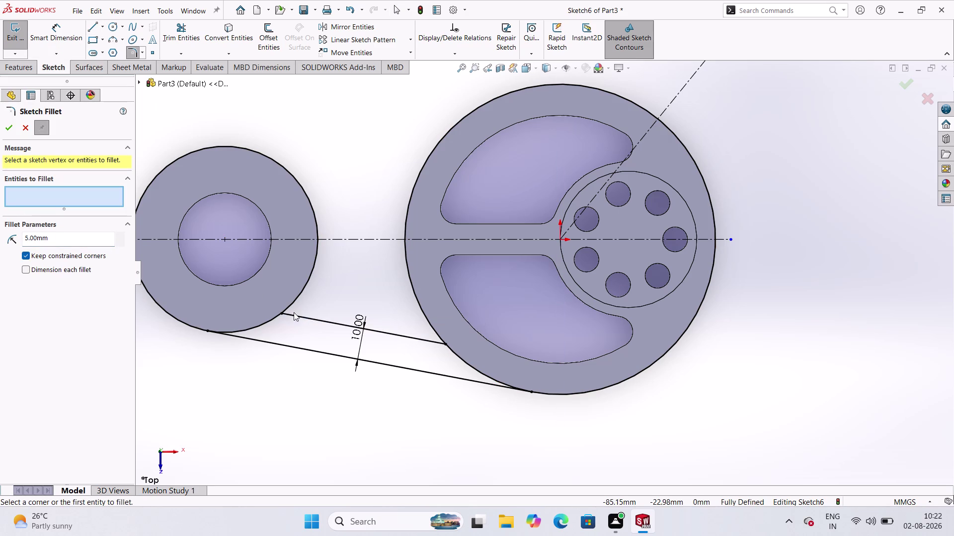
click(296, 300)
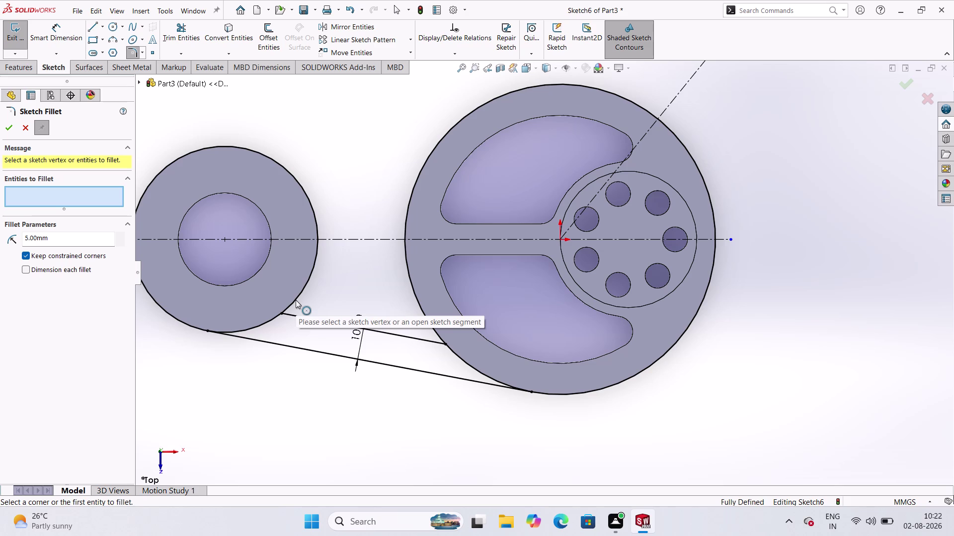
click(301, 299)
click(299, 294)
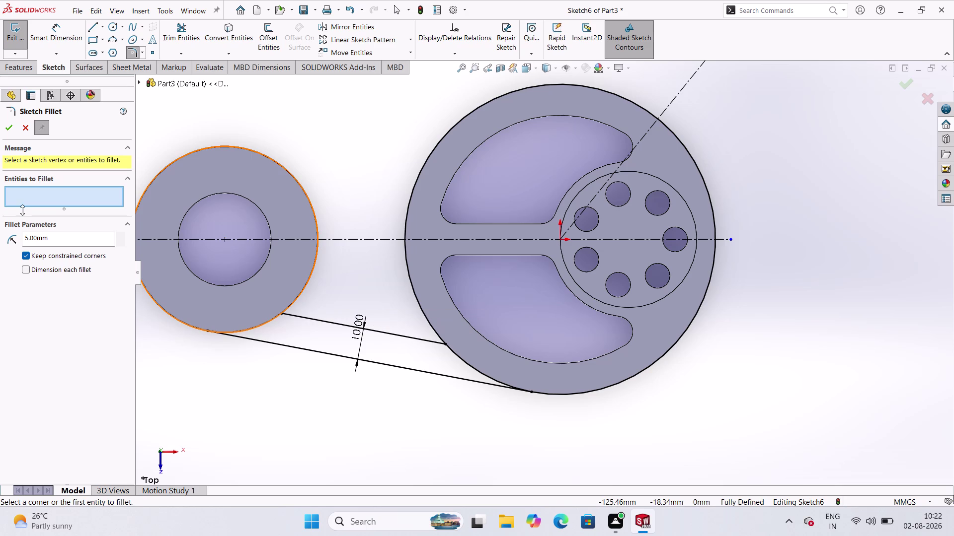
Trim away the small pulley's rim pieces between the two belt lines.
click(187, 32)
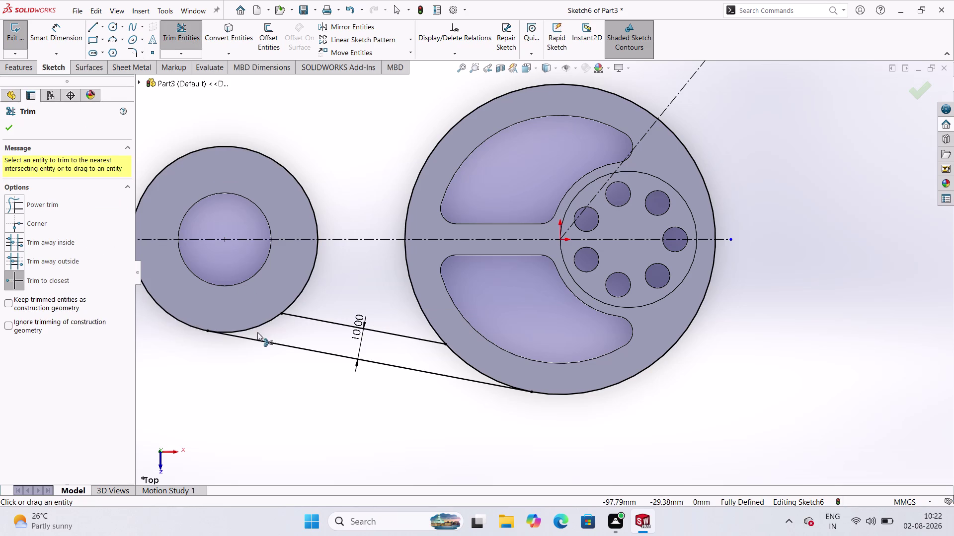
click(264, 323)
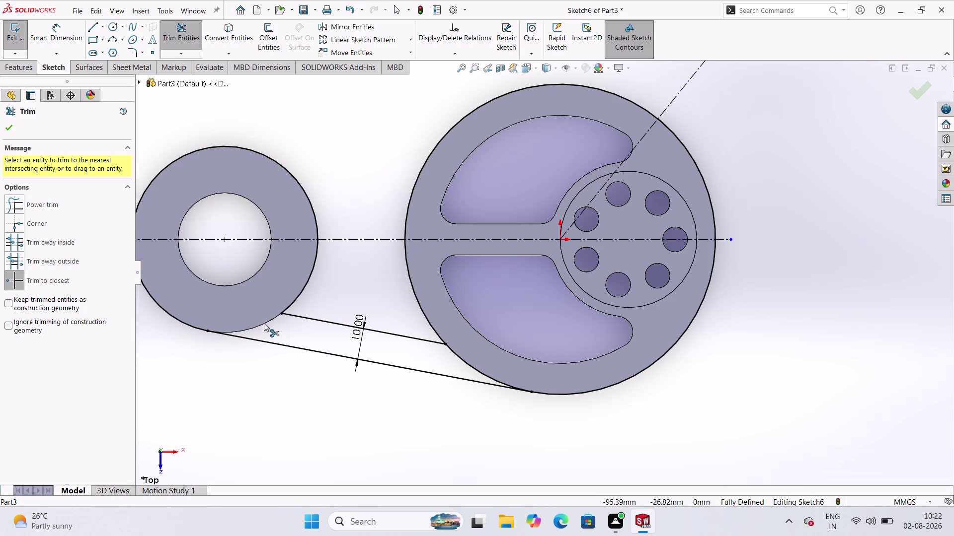
click(455, 355)
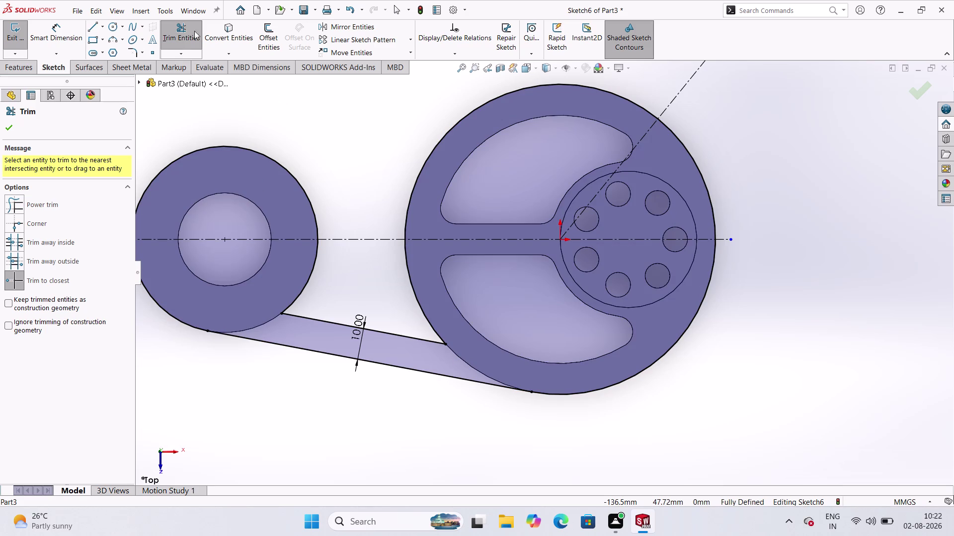
click(129, 51)
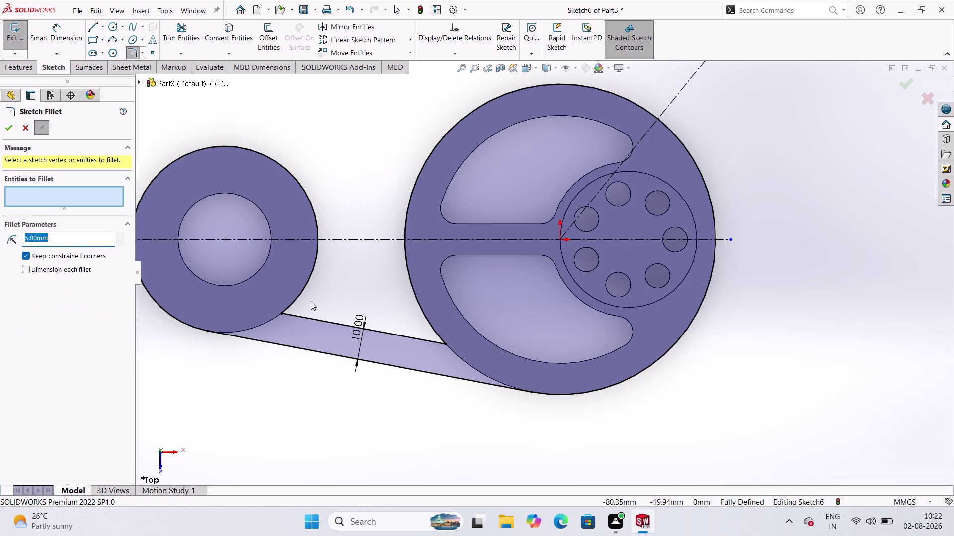
Add a 5 mm fillet where the inner belt line meets the left pulley.
click(299, 299)
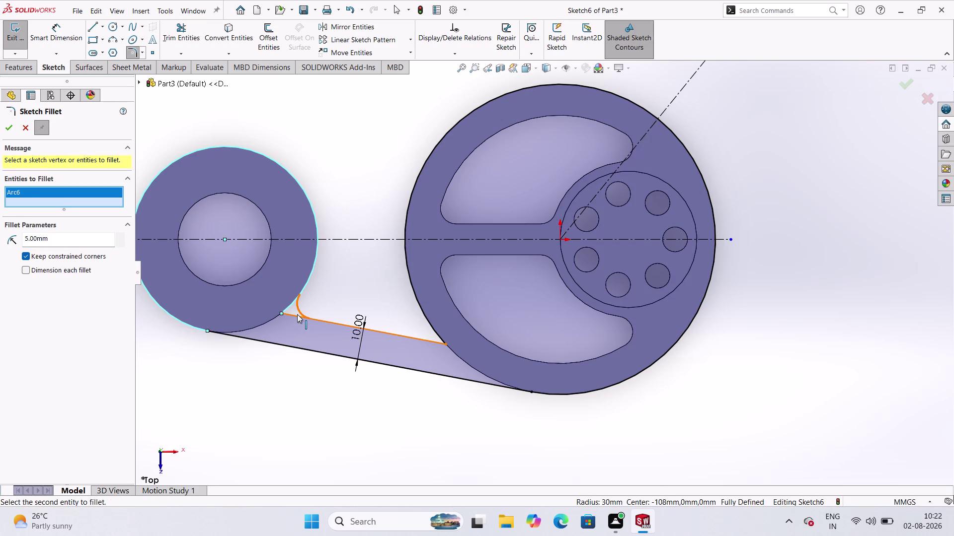
click(297, 315)
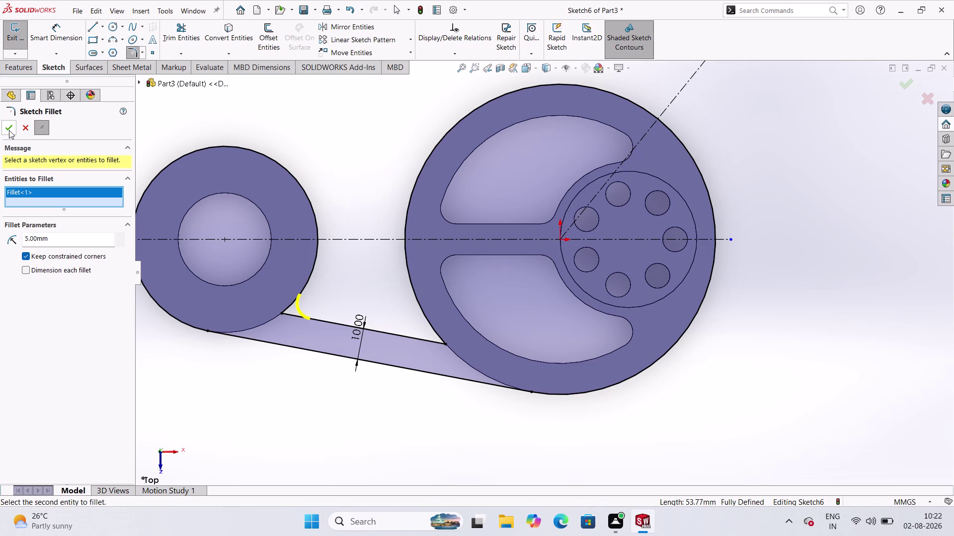
click(9, 130)
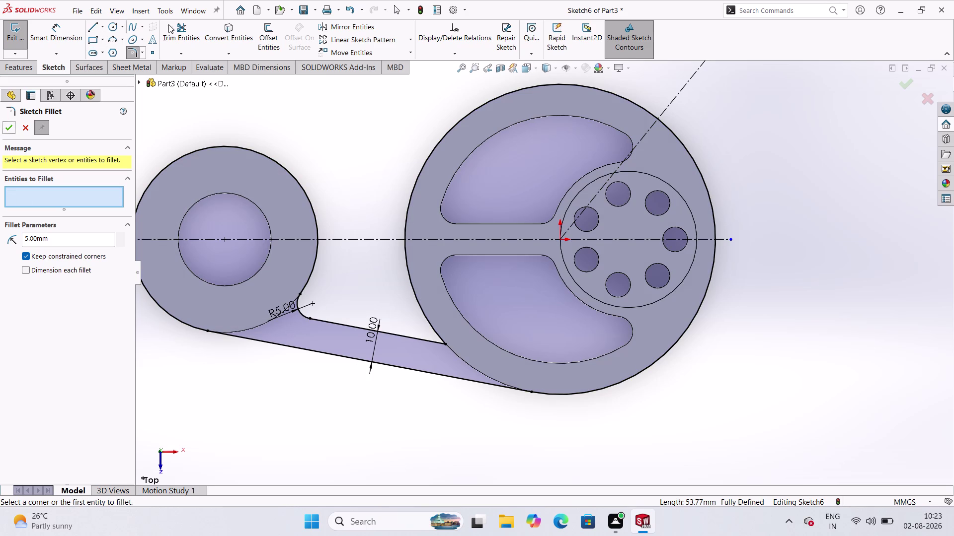
click(188, 28)
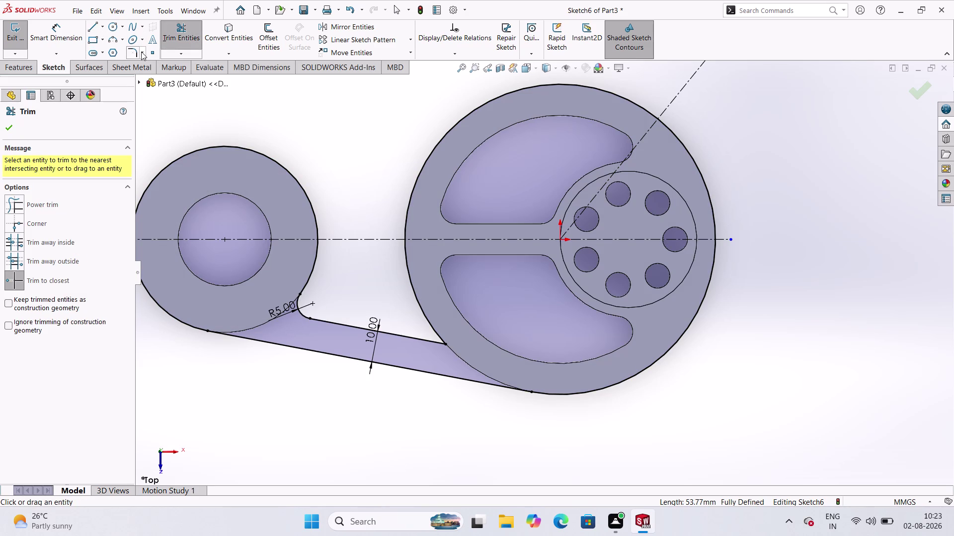
Add the second 5 mm fillet at the large pulley and close the PropertyManager.
click(137, 52)
click(402, 335)
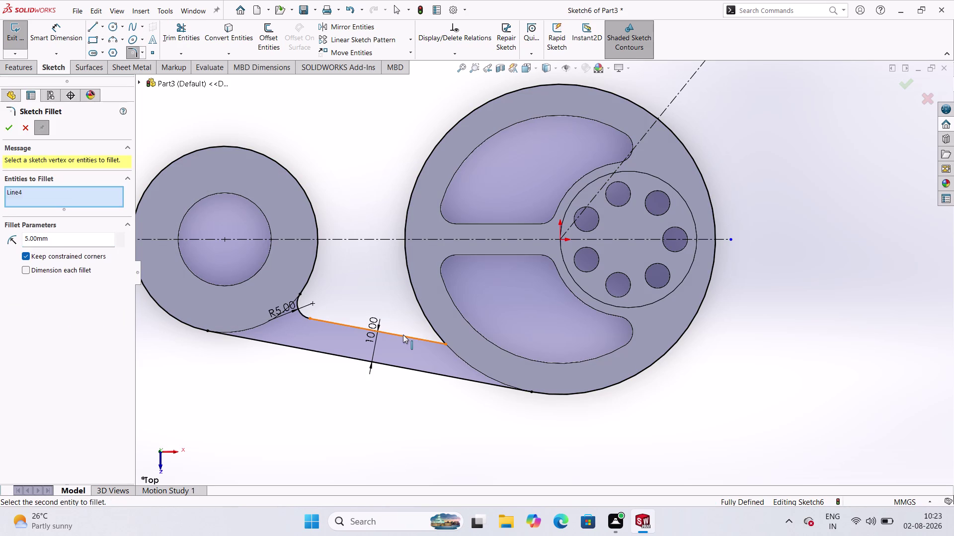
click(429, 324)
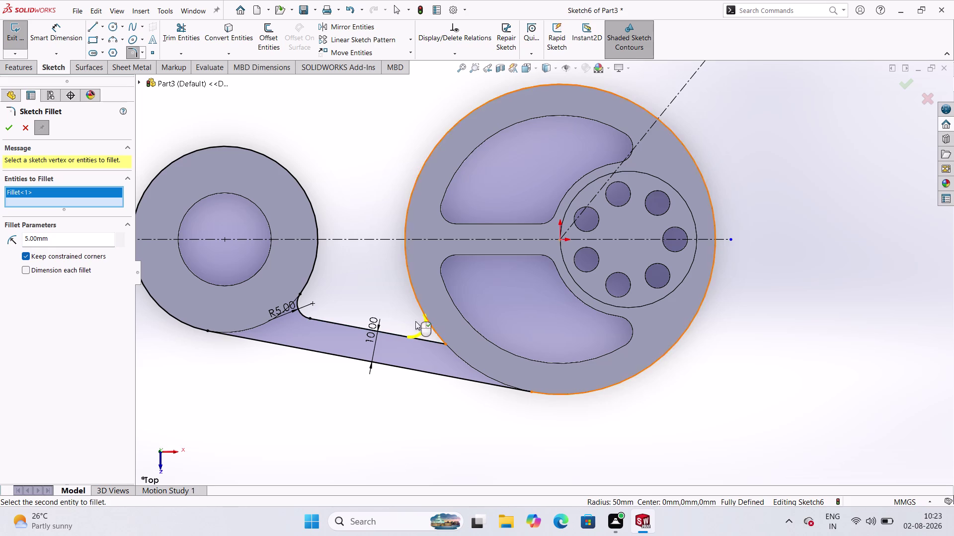
click(13, 131)
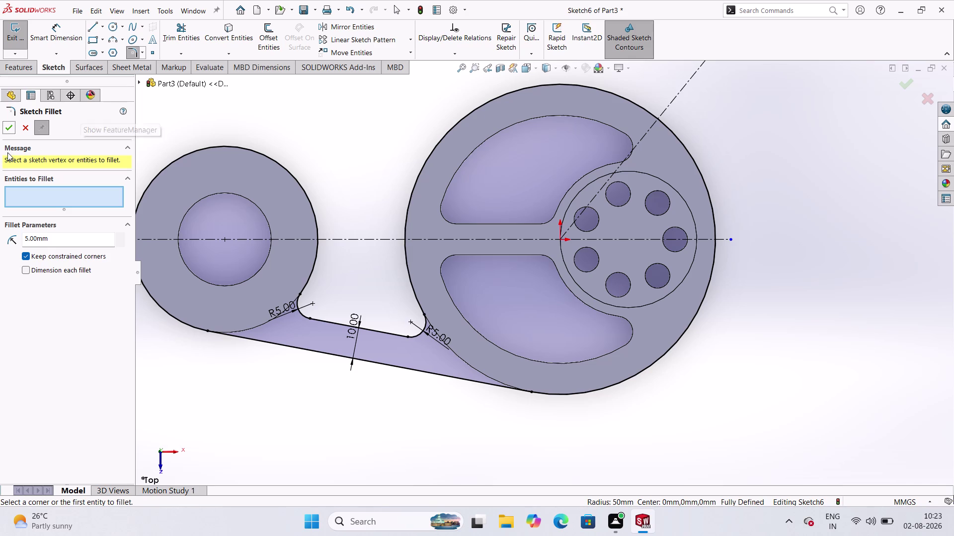
click(7, 126)
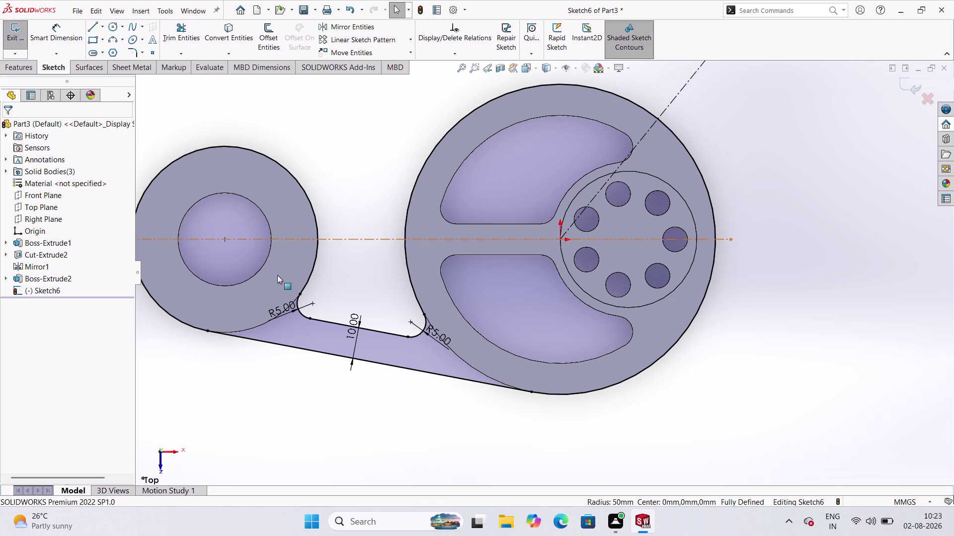
click(353, 24)
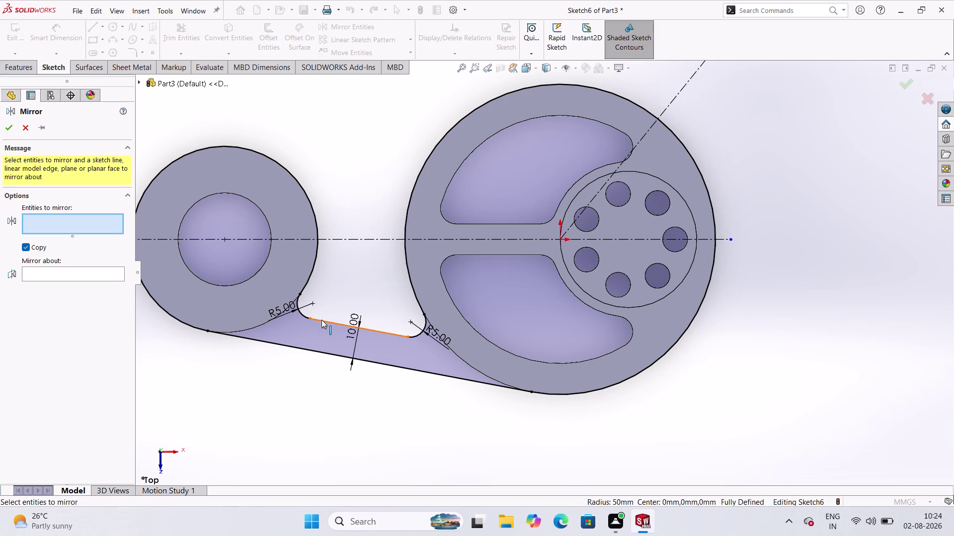
Mirror Line4, Arc7, Arc8 and Line3 about centreline Line1 to form the upper belt.
click(321, 320)
click(301, 315)
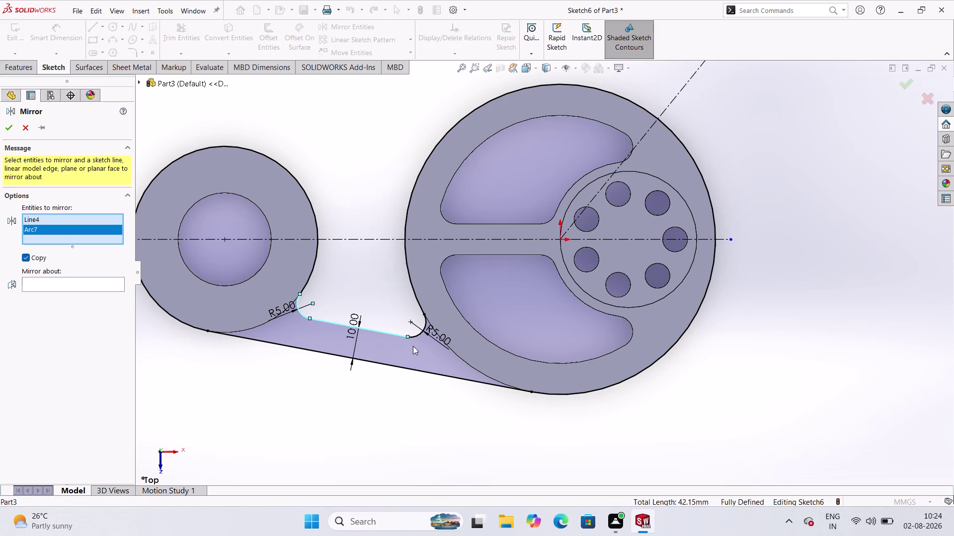
click(424, 329)
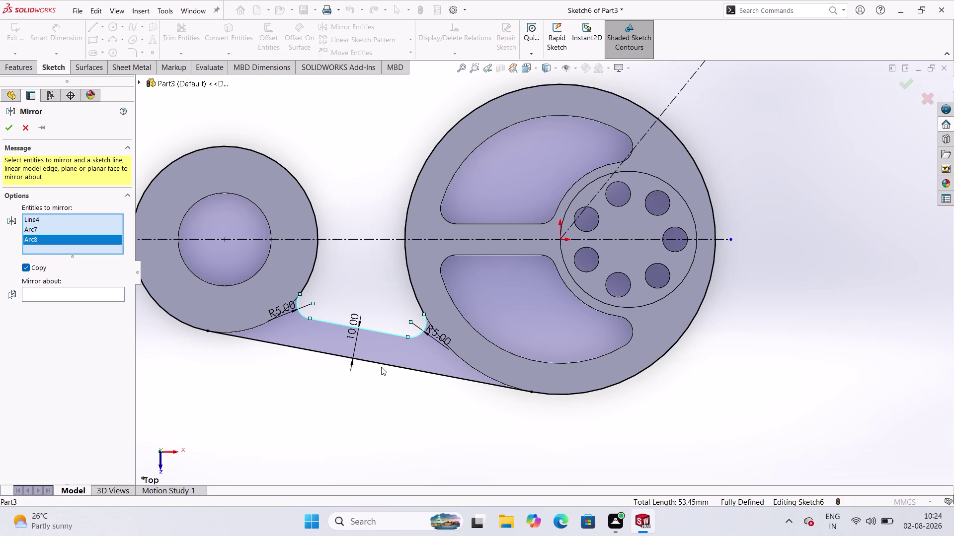
click(370, 363)
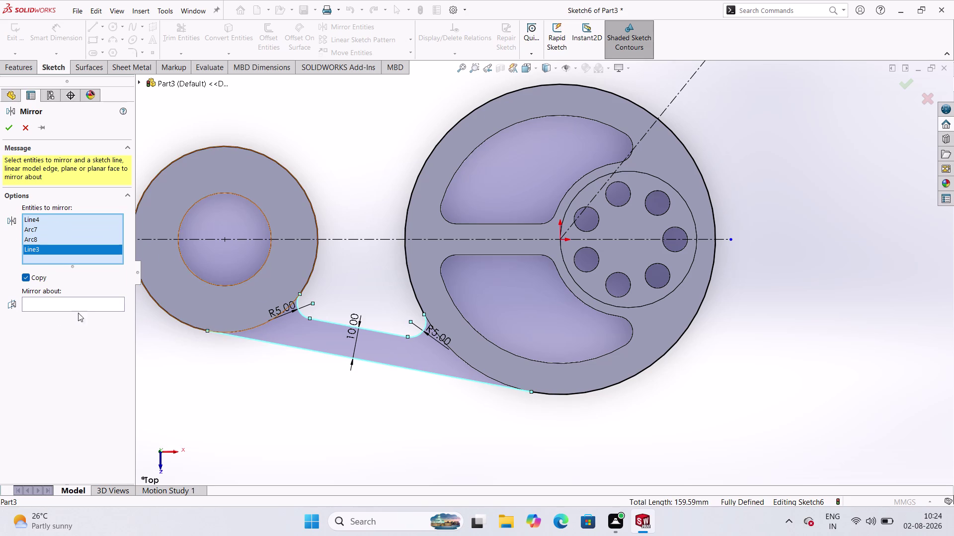
click(81, 308)
click(87, 306)
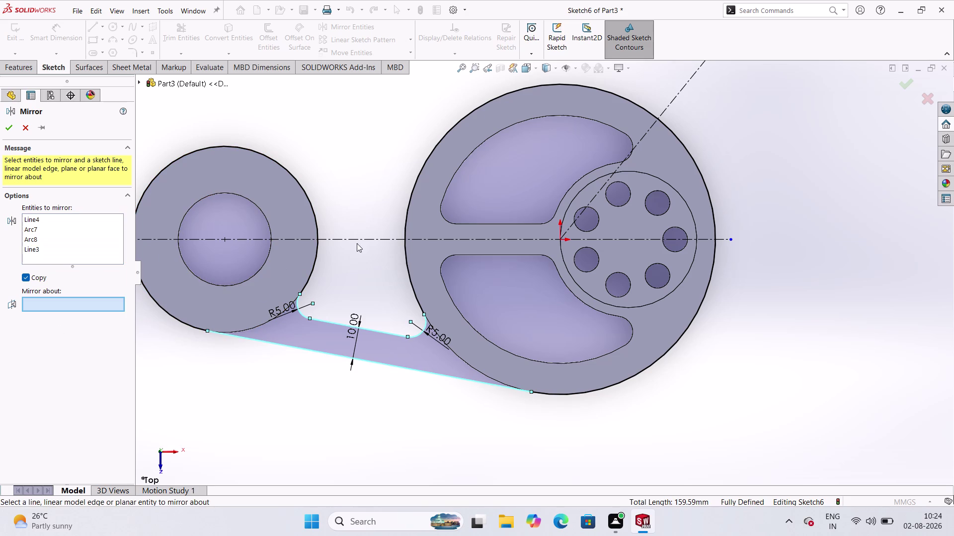
click(358, 241)
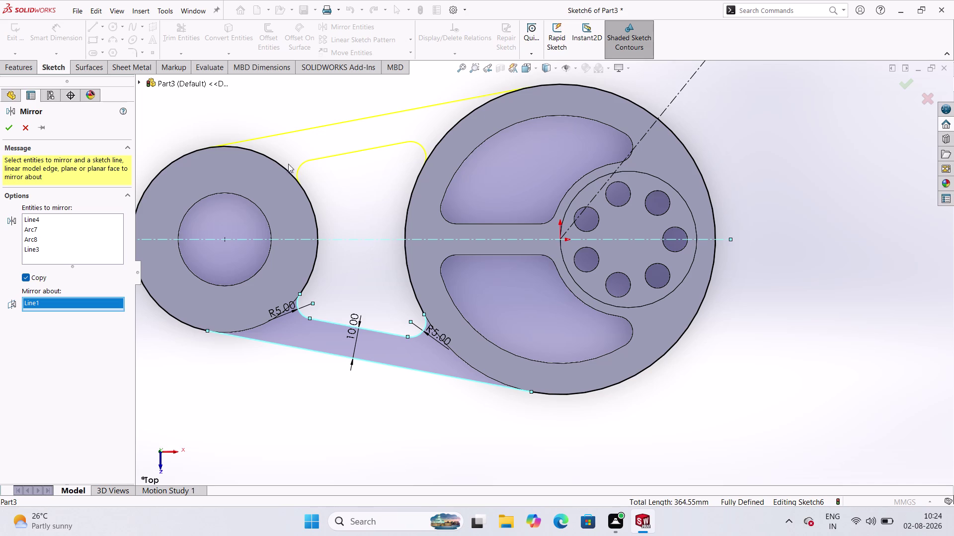
click(11, 129)
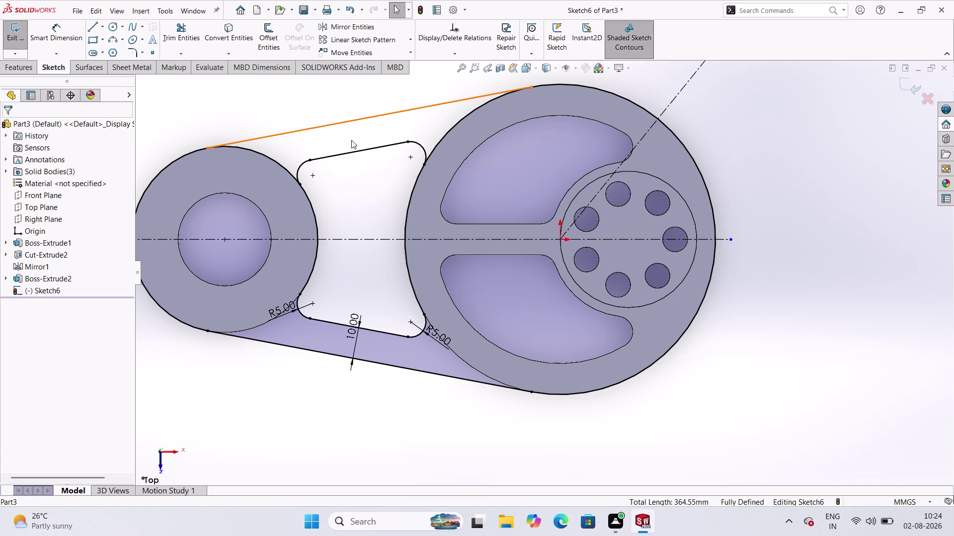
scroll(up, 3)
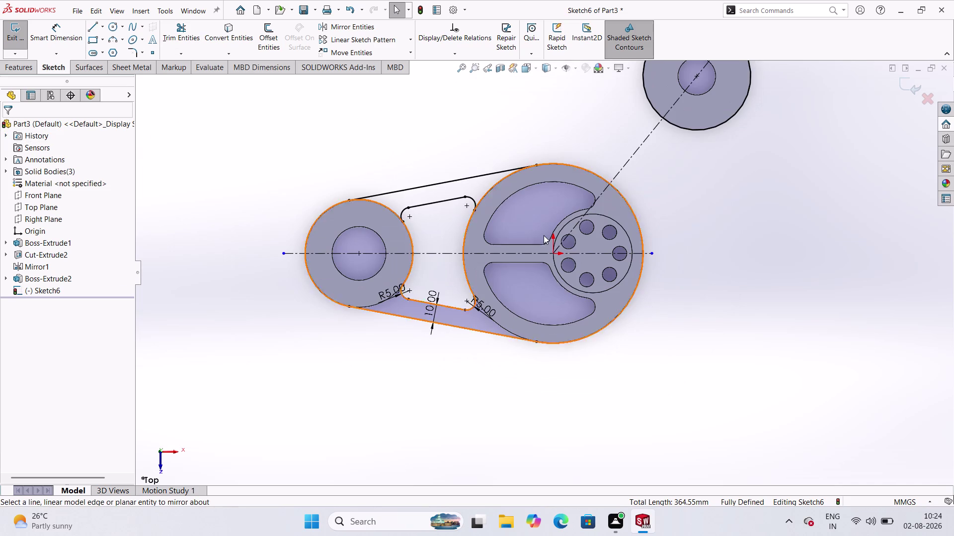
scroll(down, 3)
scroll(up, 3)
scroll(down, 3)
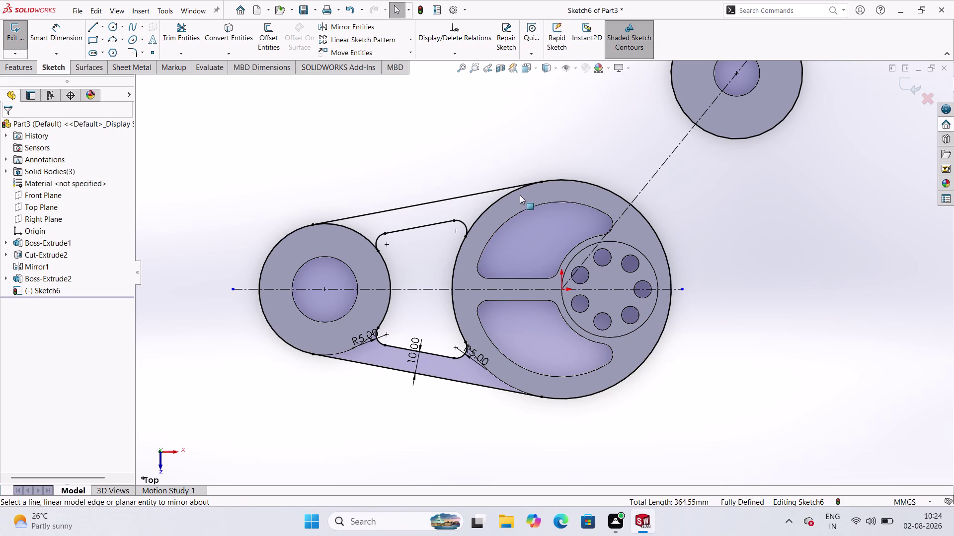
click(507, 186)
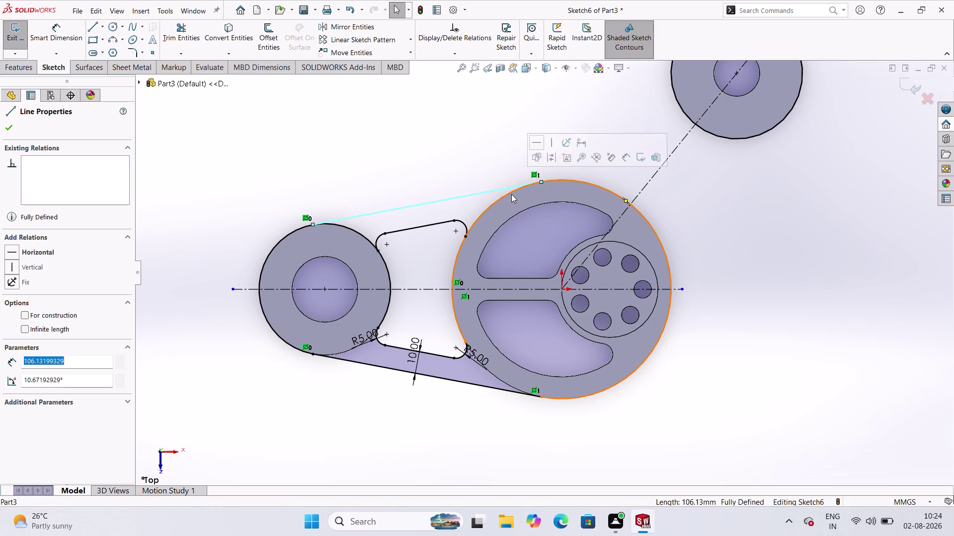
click(511, 193)
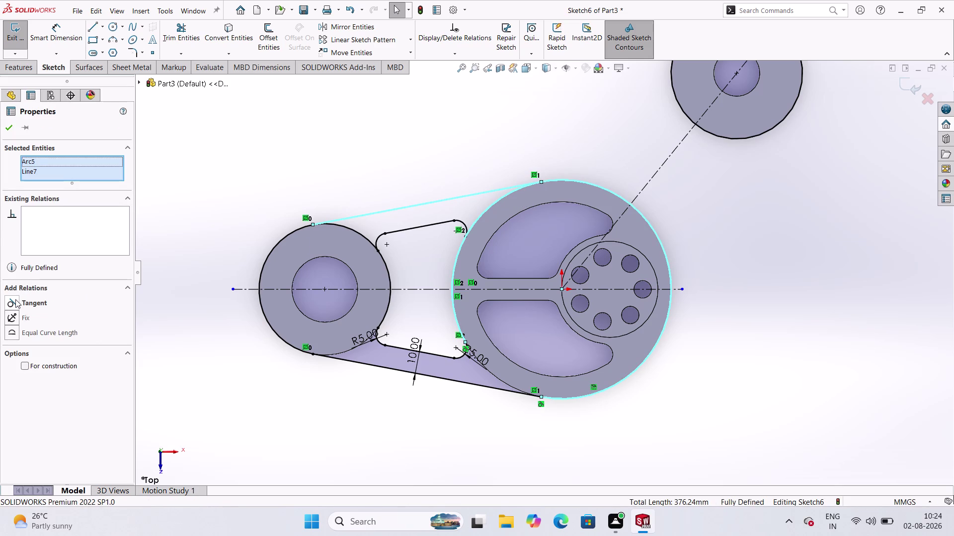
click(15, 300)
click(8, 301)
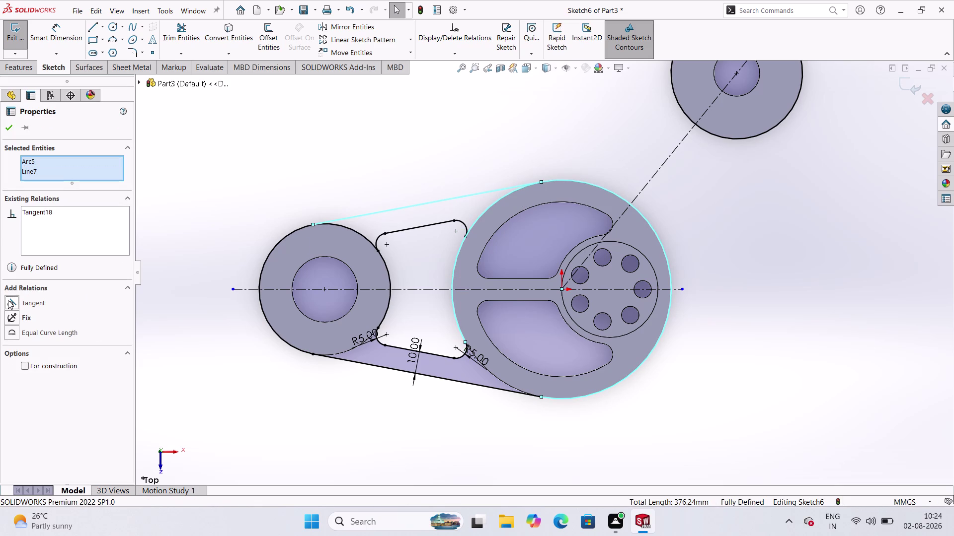
click(20, 308)
click(234, 174)
click(498, 191)
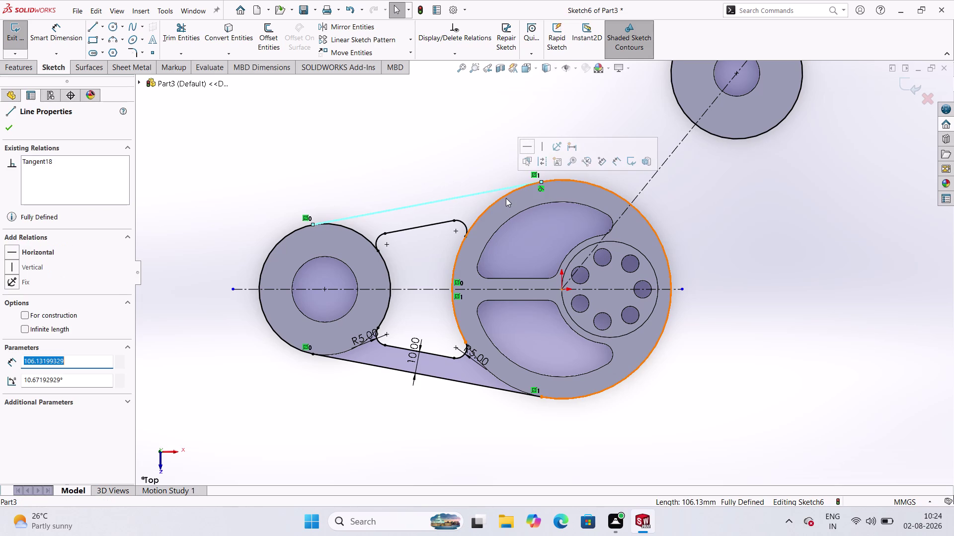
click(506, 196)
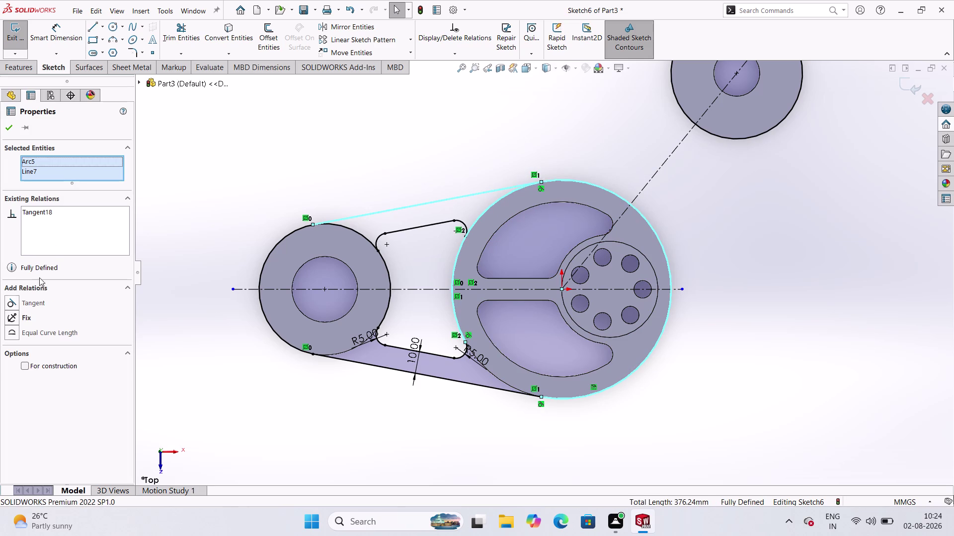
right_click(56, 214)
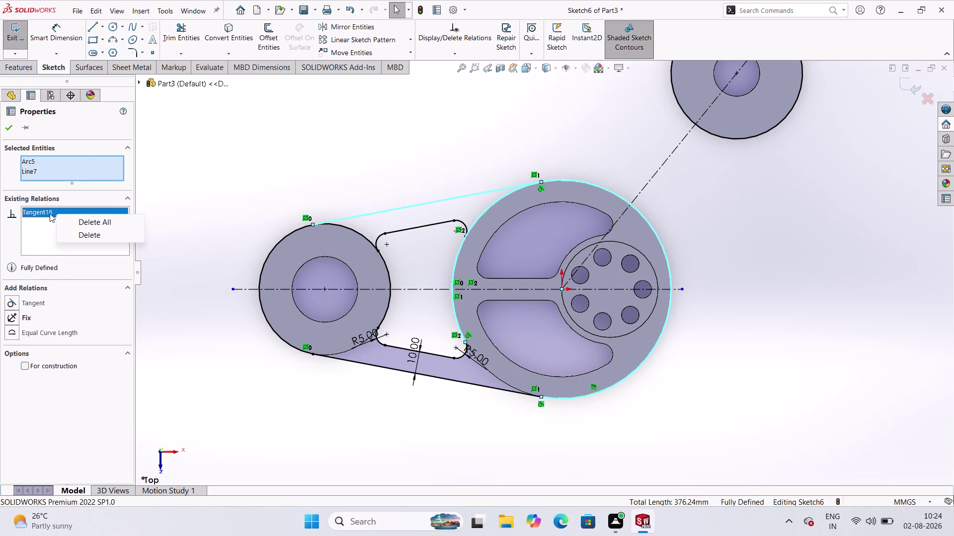
click(103, 230)
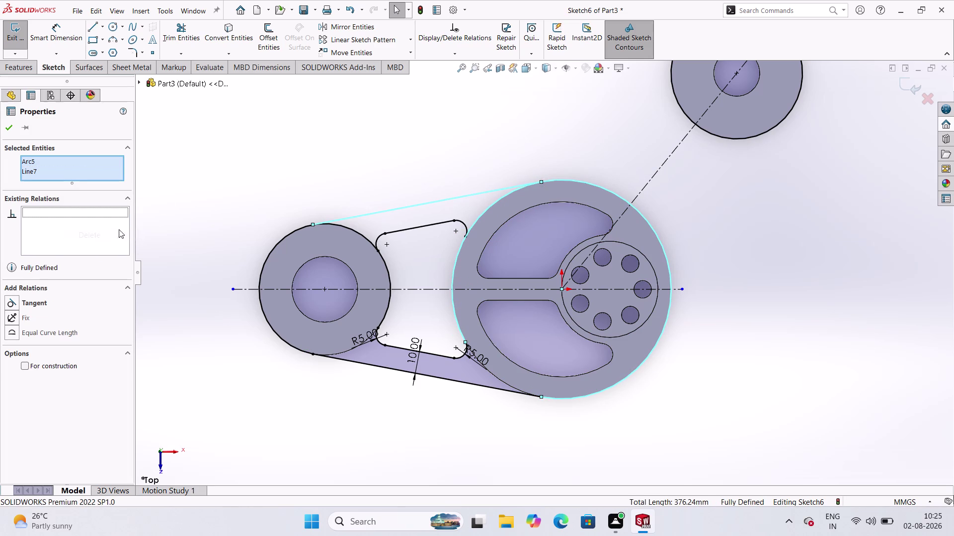
click(11, 128)
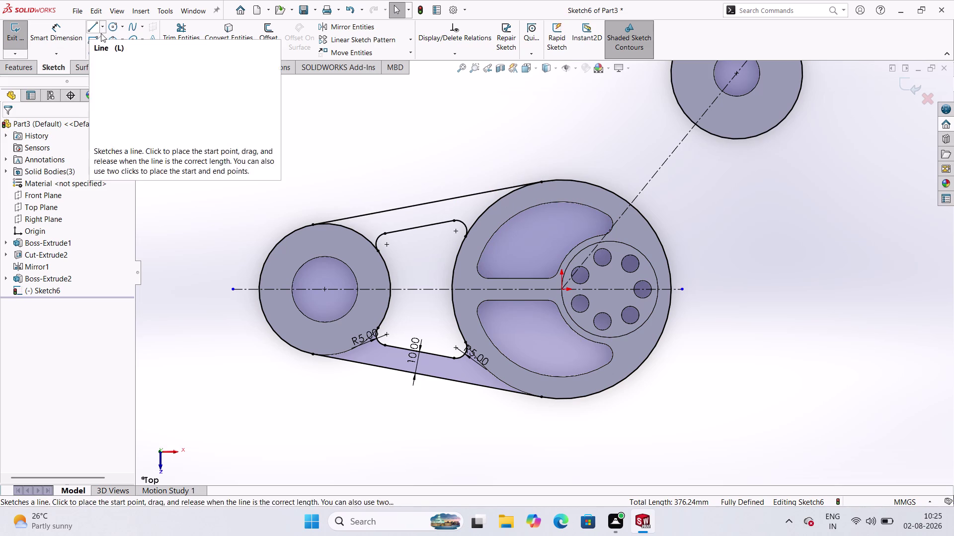
scroll(up, 3)
scroll(down, 3)
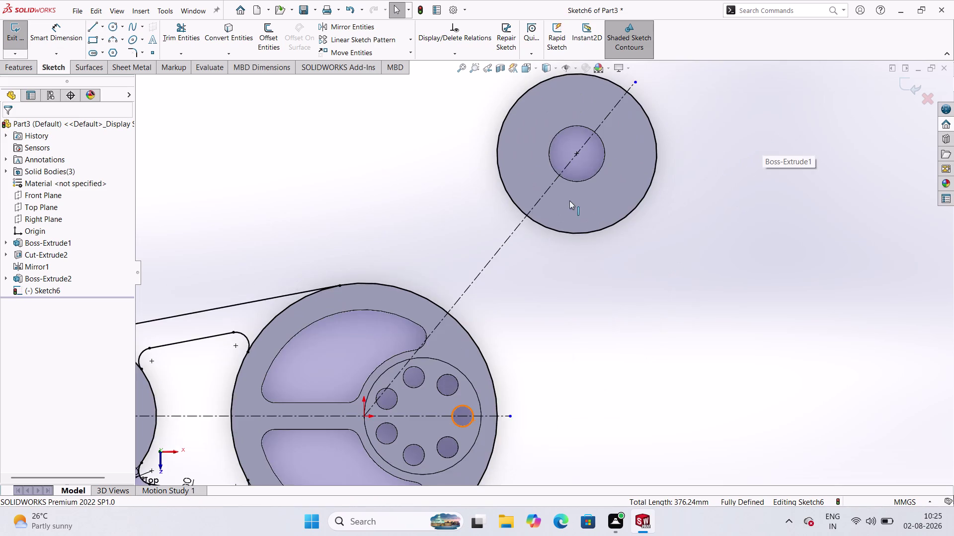
scroll(up, 3)
scroll(down, 3)
scroll(down, 3)
scroll(up, 3)
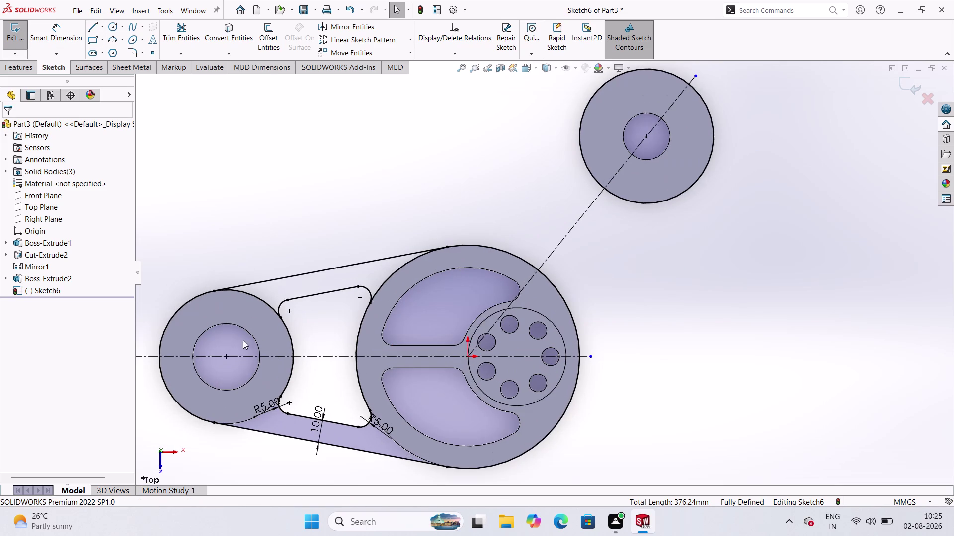
scroll(up, 3)
scroll(down, 3)
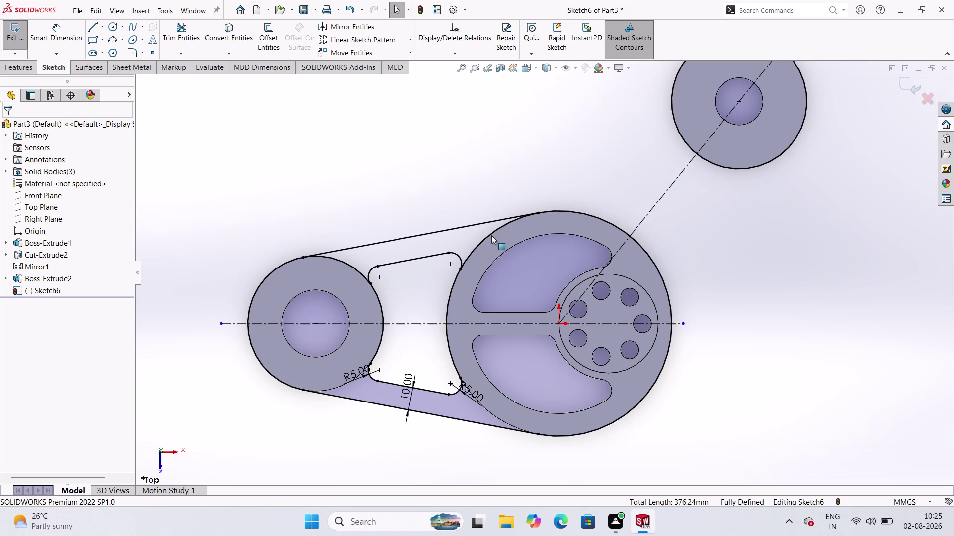
scroll(up, 3)
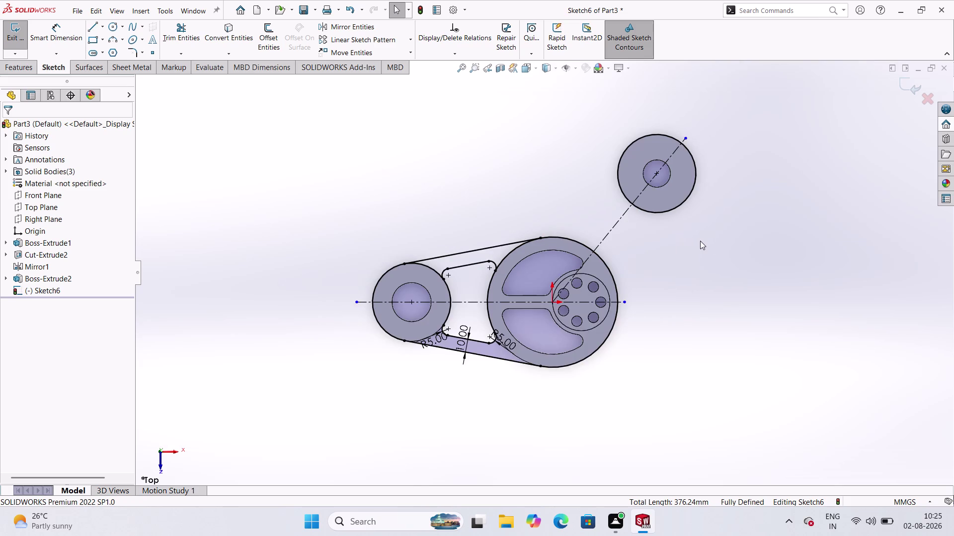
scroll(down, 3)
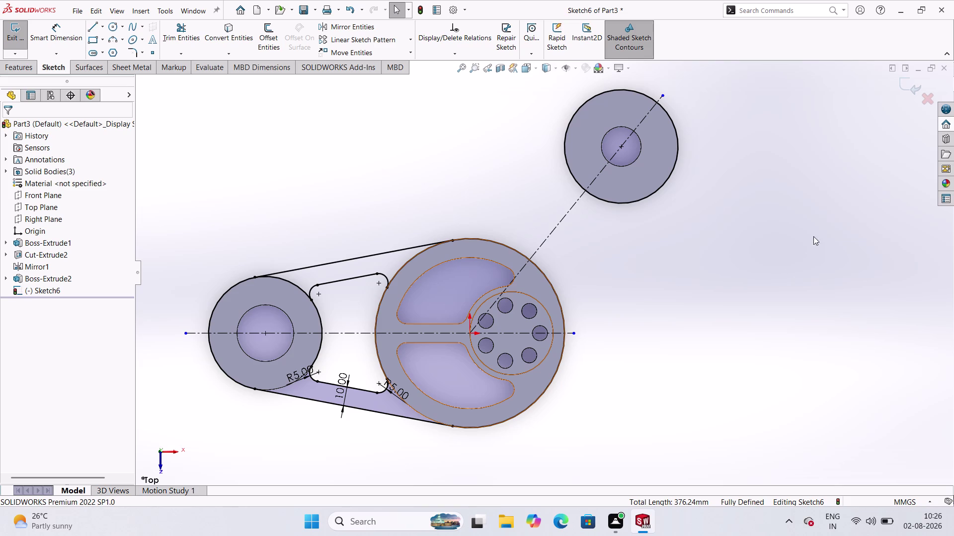
Undo the recent sketch edits with Ctrl+Z, including the R5 fillets.
key(ctrl+z)
key(ctrl+z)
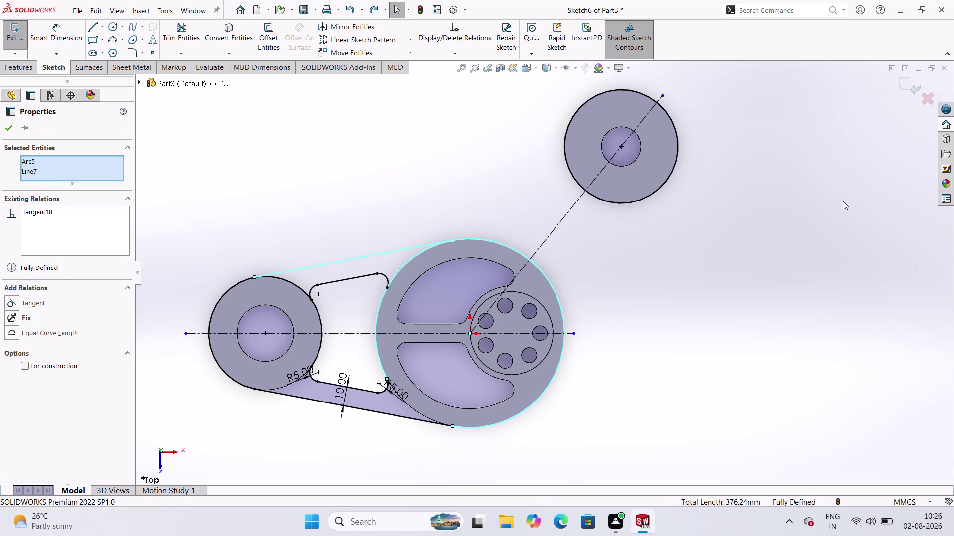
key(ctrl+z)
key(ctrl+z)
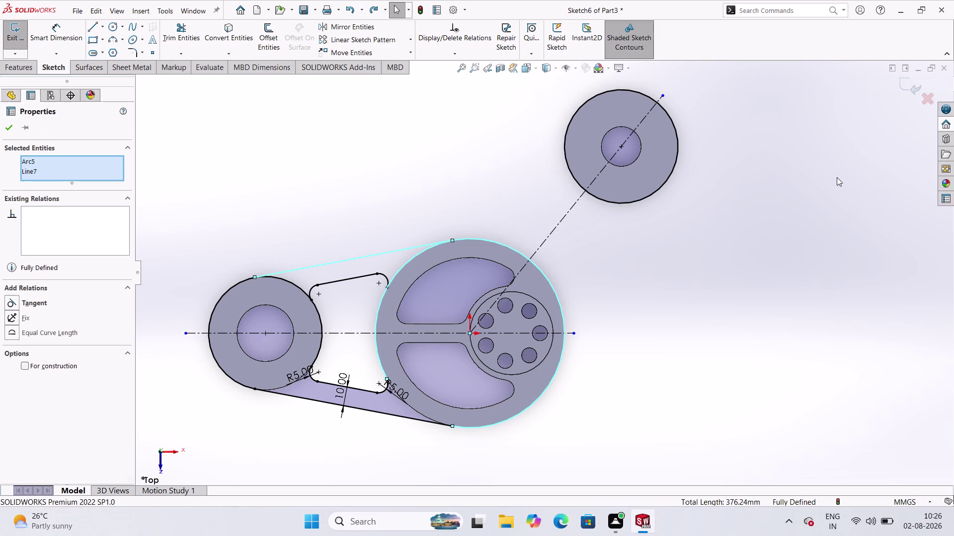
key(ctrl+z)
key(ctrl+z)
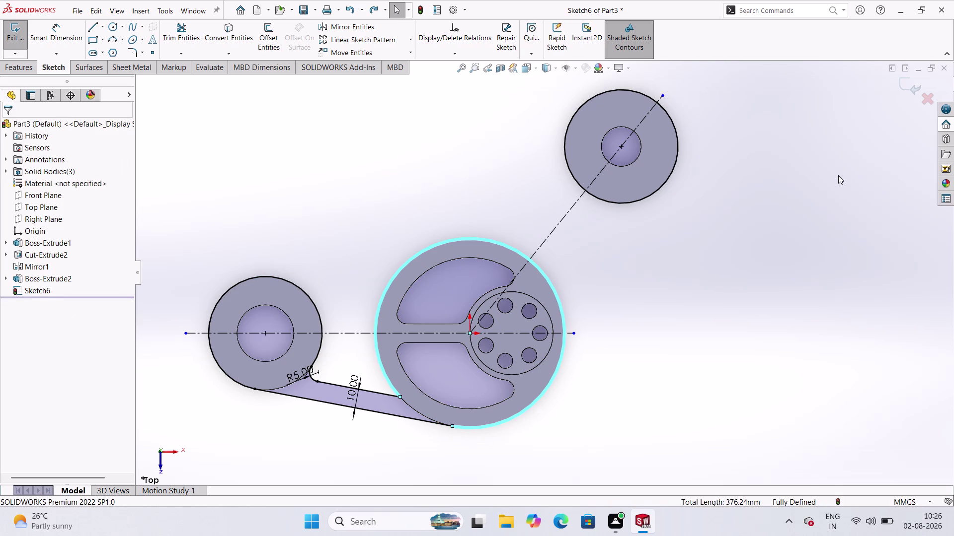
key(ctrl+z)
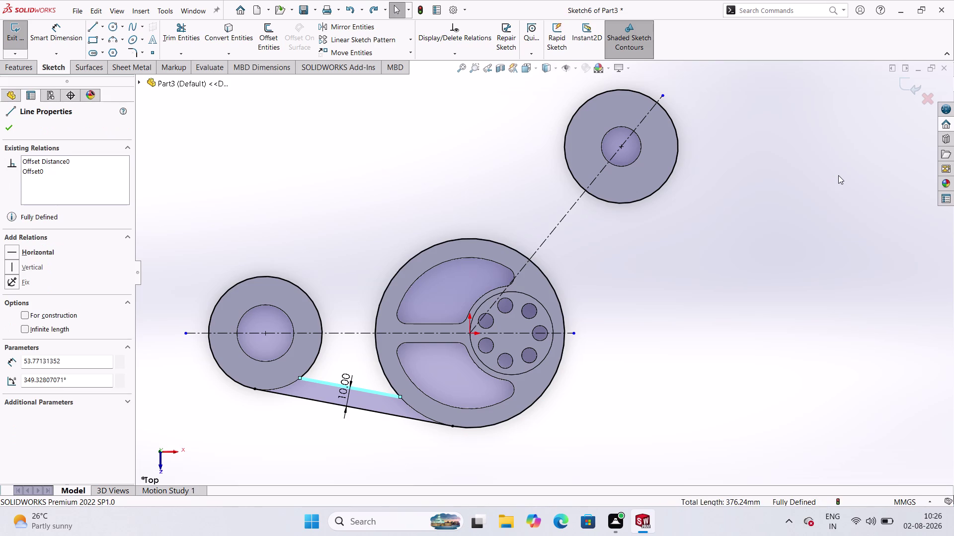
key(ctrl+z)
key(ctrl+z)
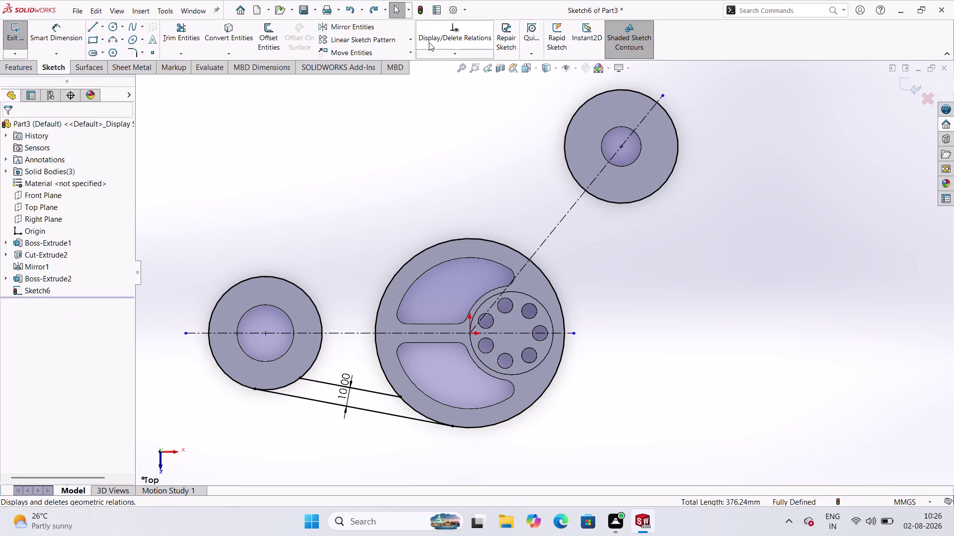
Redo those edits, restoring the R5 fillets and the upper belt line.
click(374, 2)
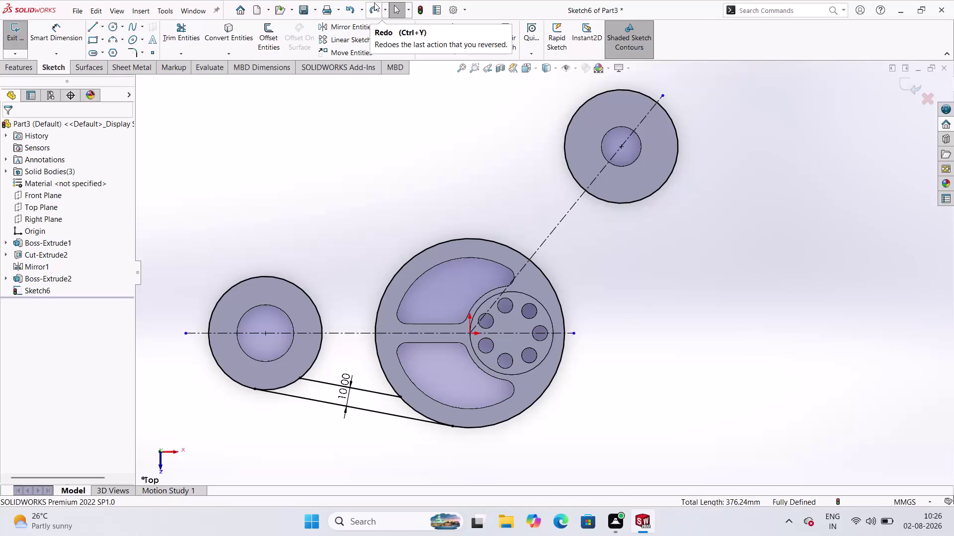
click(374, 2)
click(374, 2)
click(374, 2)
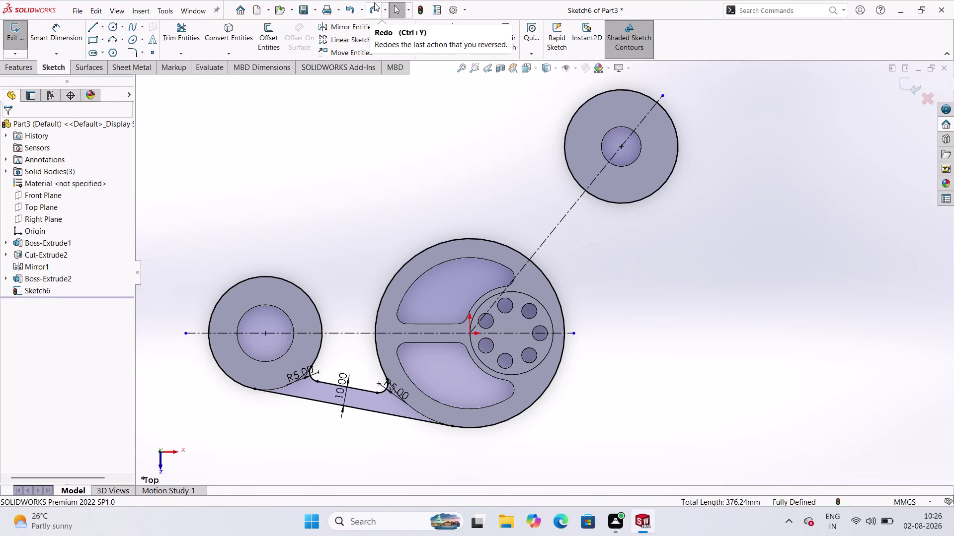
click(374, 3)
click(374, 3)
click(374, 3)
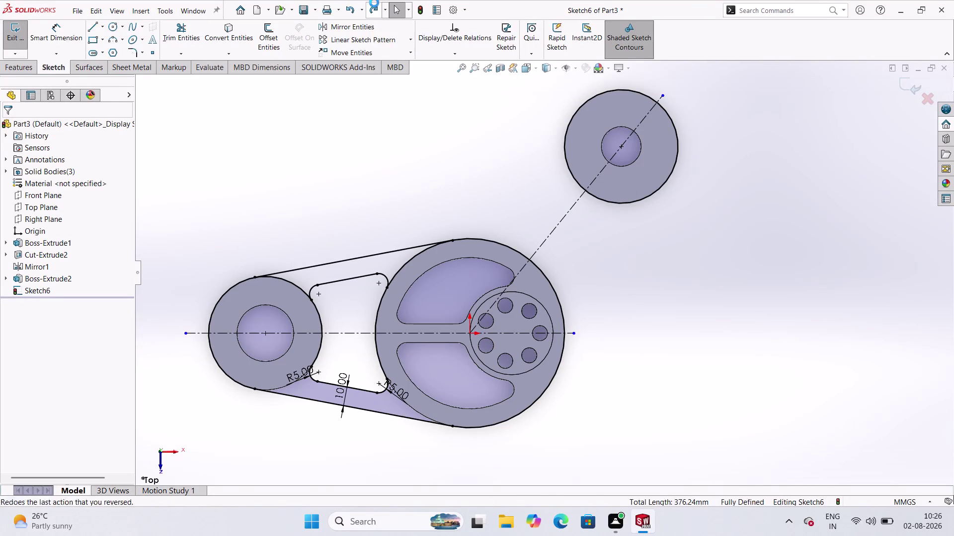
click(374, 3)
click(374, 2)
click(378, 3)
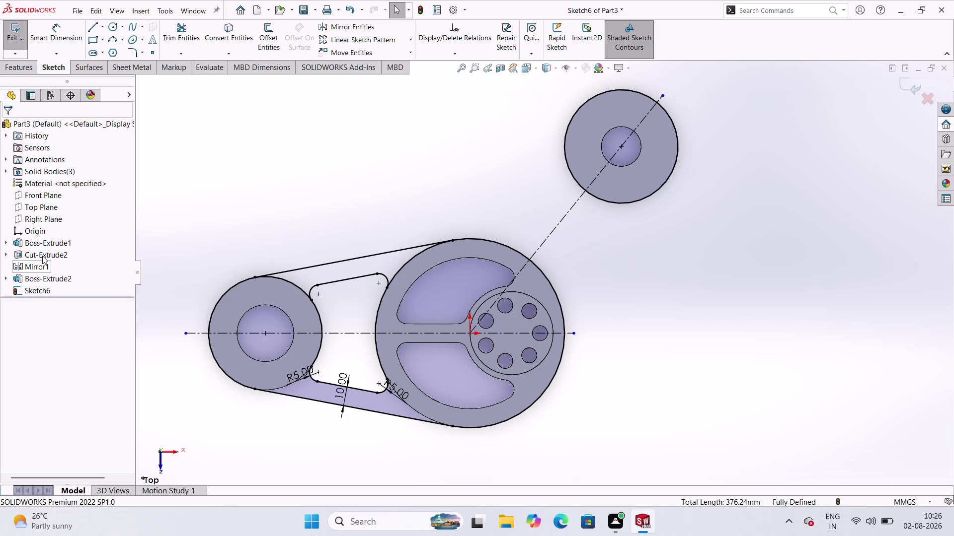
Undo again until the upper belt line and R5 fillets are gone.
scroll(down, 3)
scroll(up, 3)
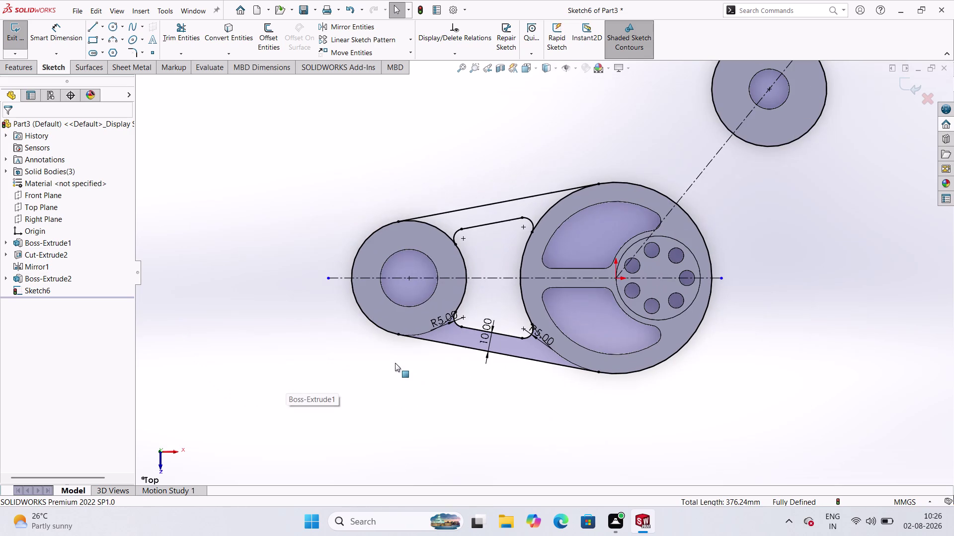
scroll(up, 3)
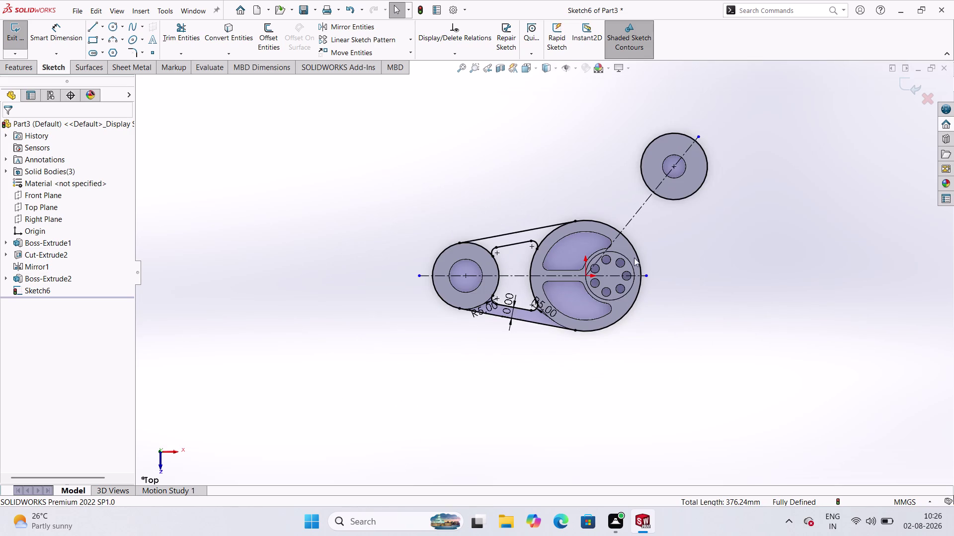
scroll(down, 3)
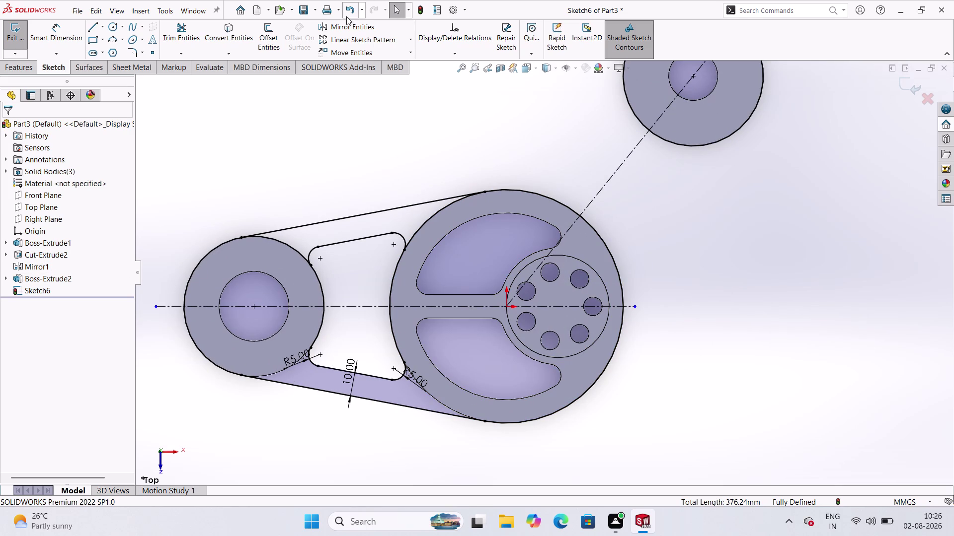
click(346, 6)
triple_click(345, 6)
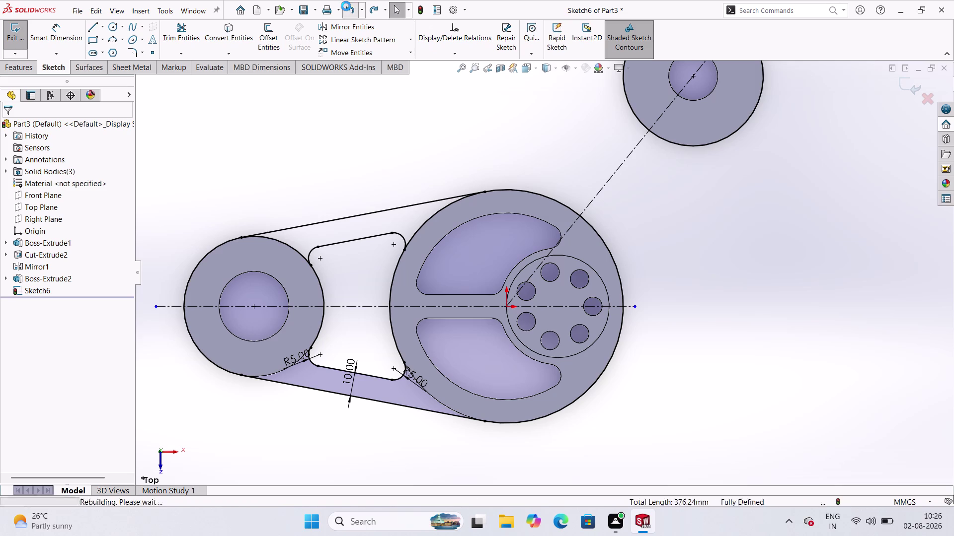
click(345, 6)
click(350, 10)
double_click(350, 10)
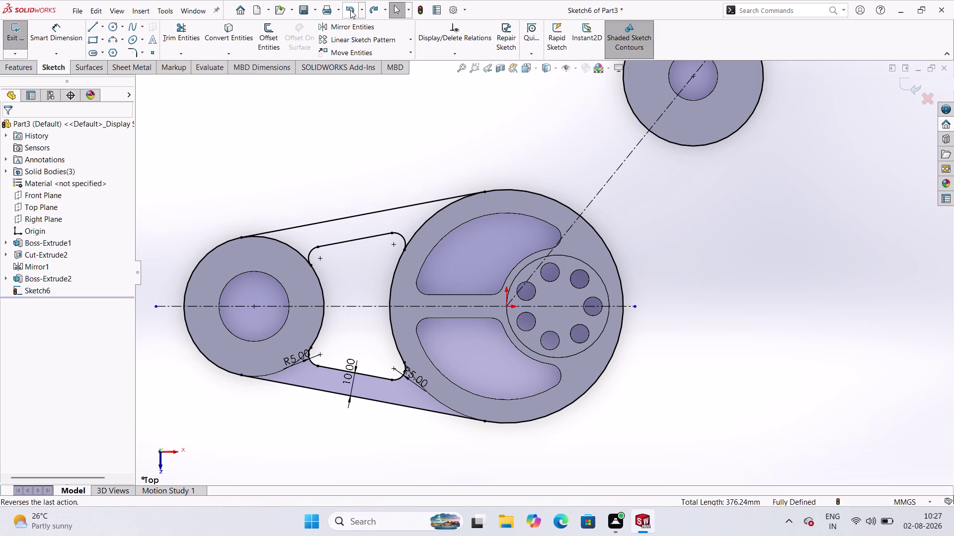
click(350, 10)
click(350, 10)
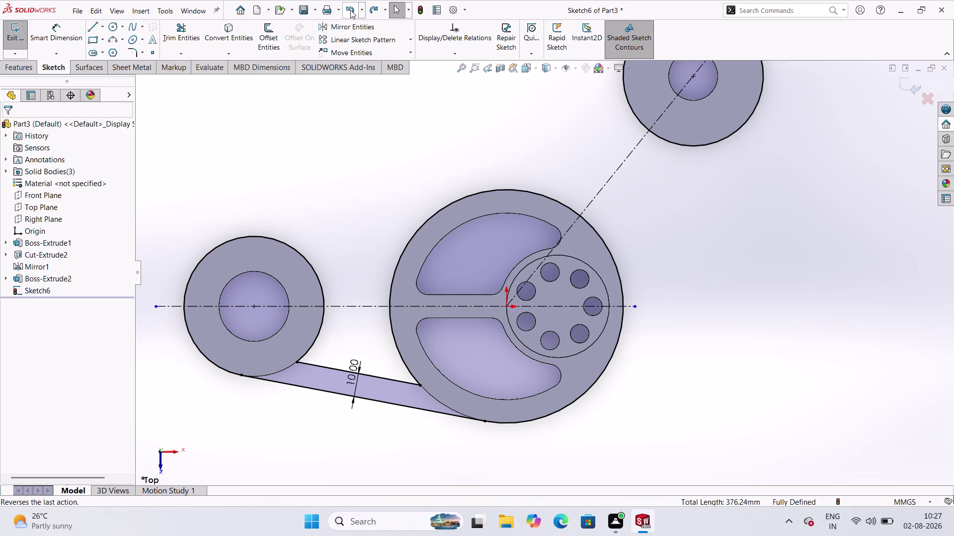
click(350, 10)
click(350, 10)
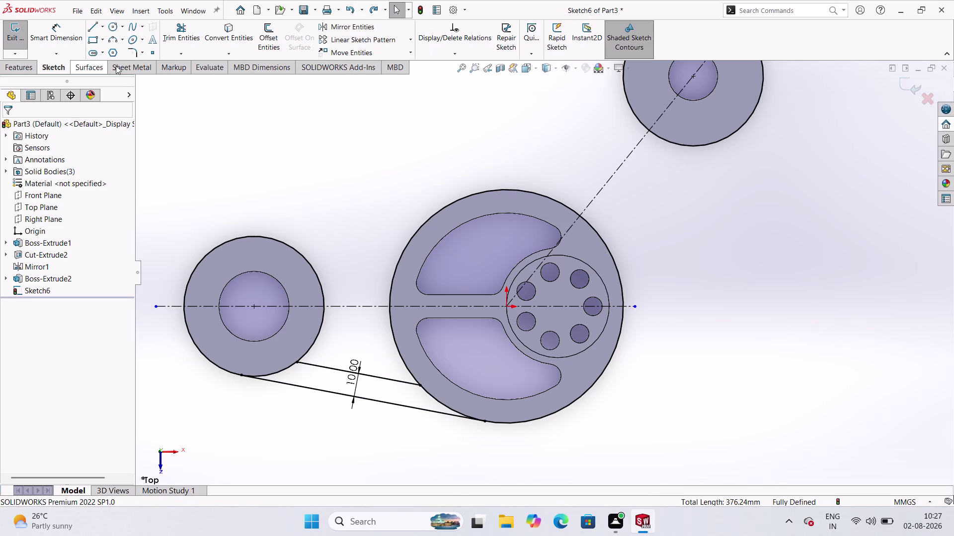
click(167, 32)
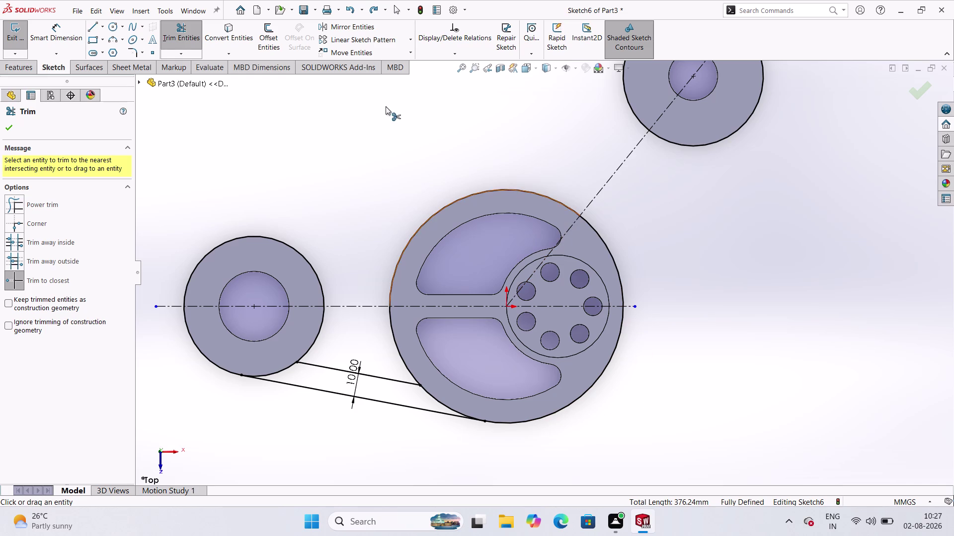
Redo both R5 fillets and the mirrored upper belt line, then select the closed contour.
click(375, 8)
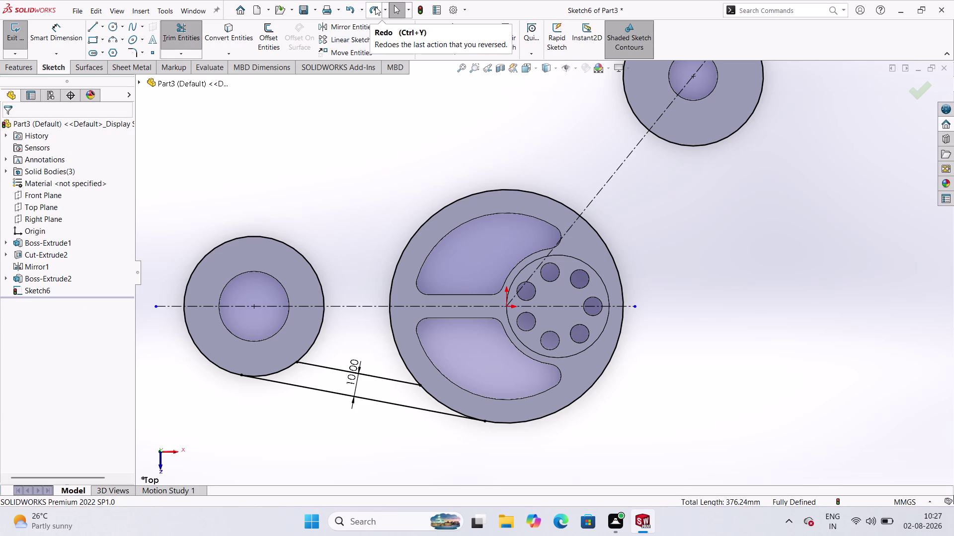
click(375, 6)
click(375, 5)
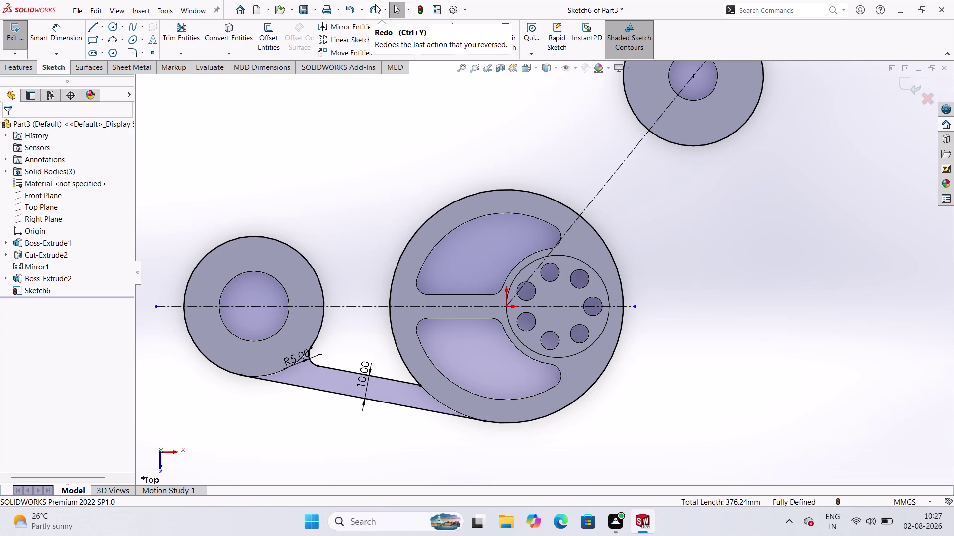
click(375, 5)
click(373, 4)
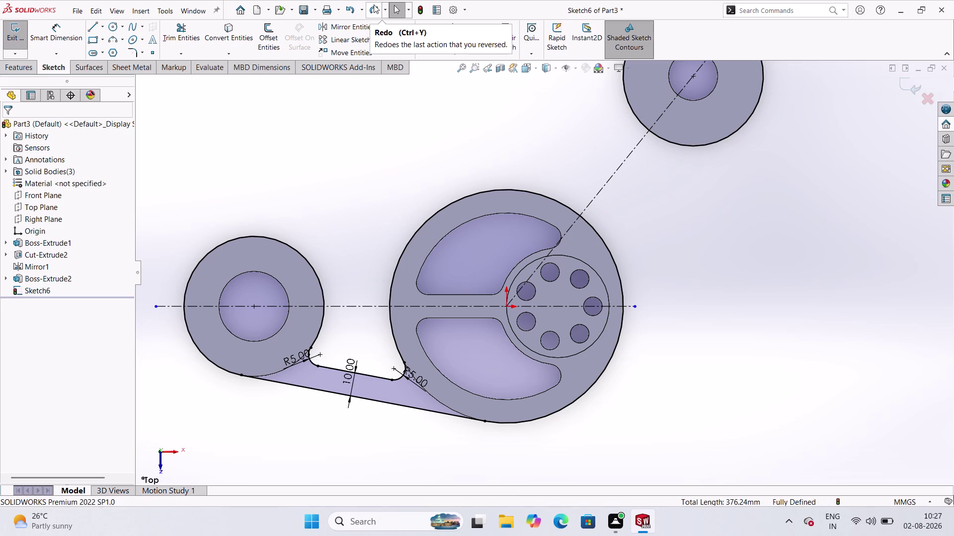
click(372, 5)
click(370, 4)
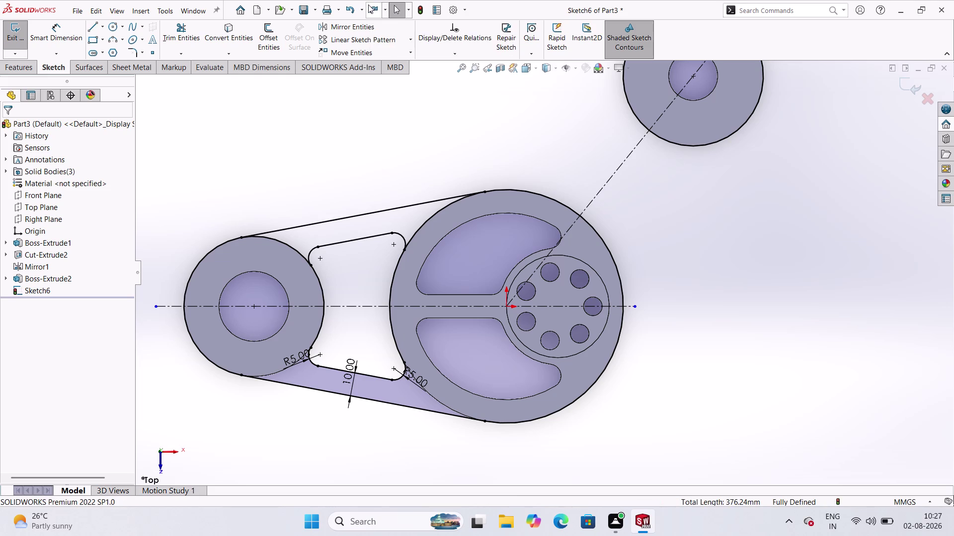
click(368, 8)
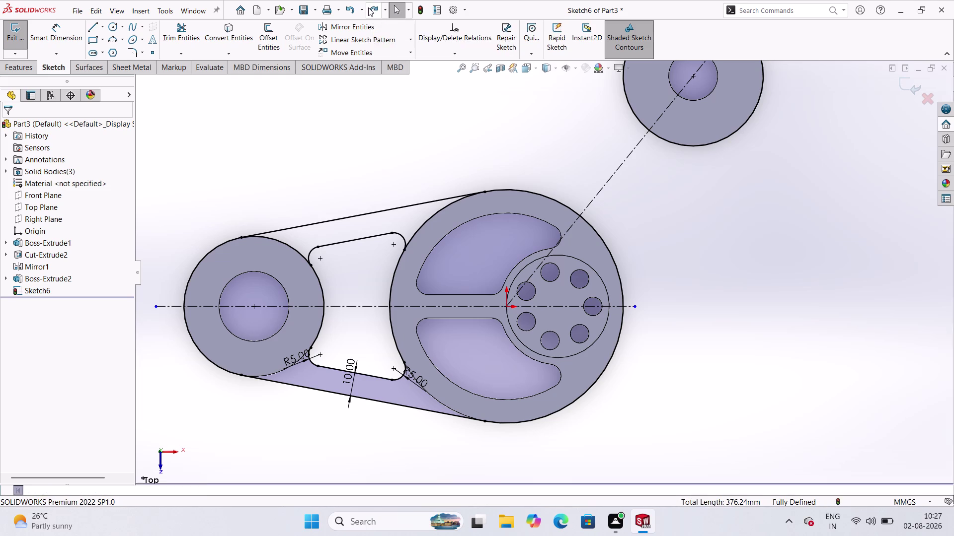
click(372, 10)
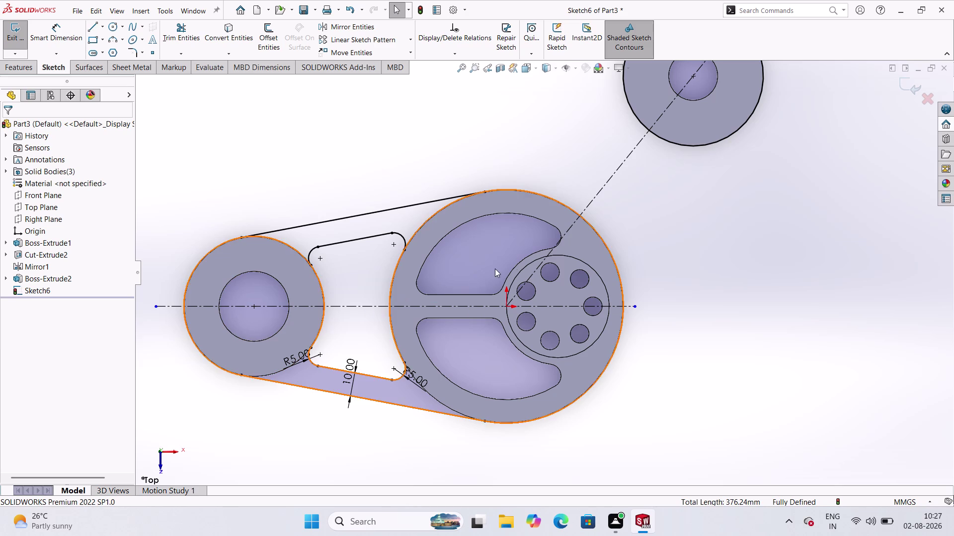
Draw a straight line from beside the upper pulley down toward the large pulley.
scroll(up, 3)
scroll(down, 3)
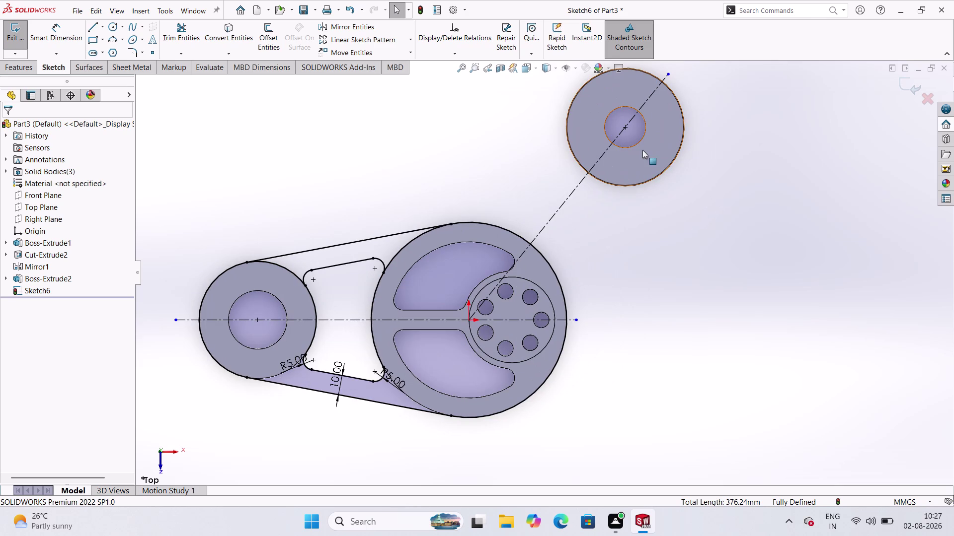
scroll(up, 3)
scroll(down, 3)
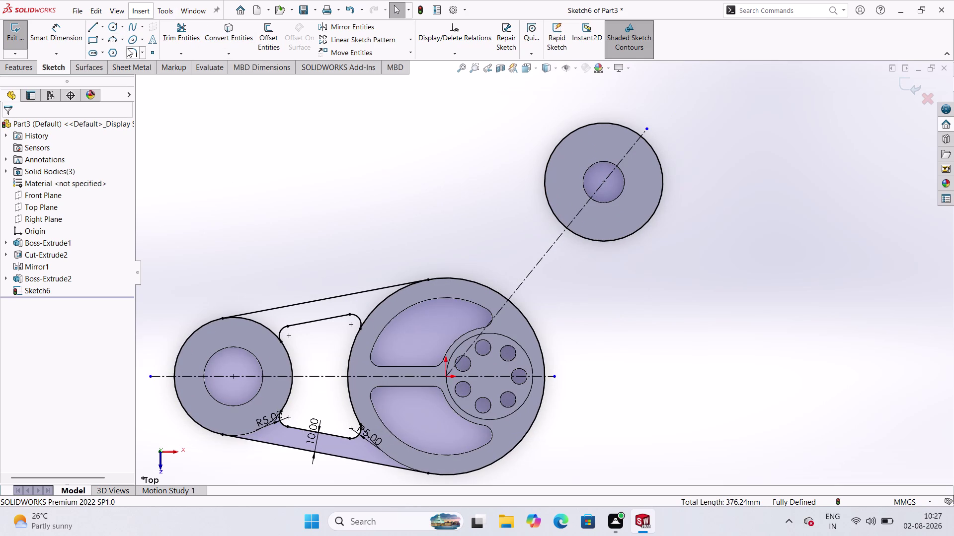
click(103, 28)
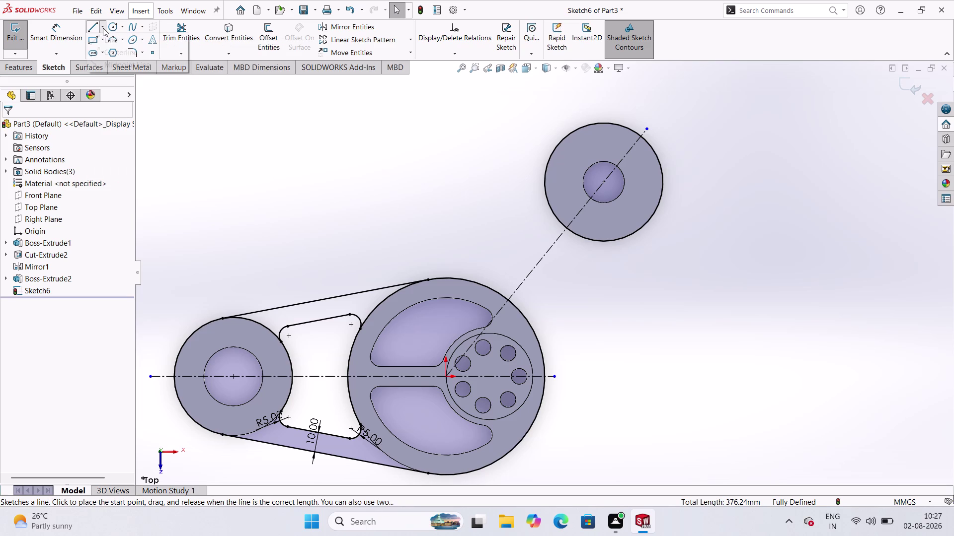
click(103, 28)
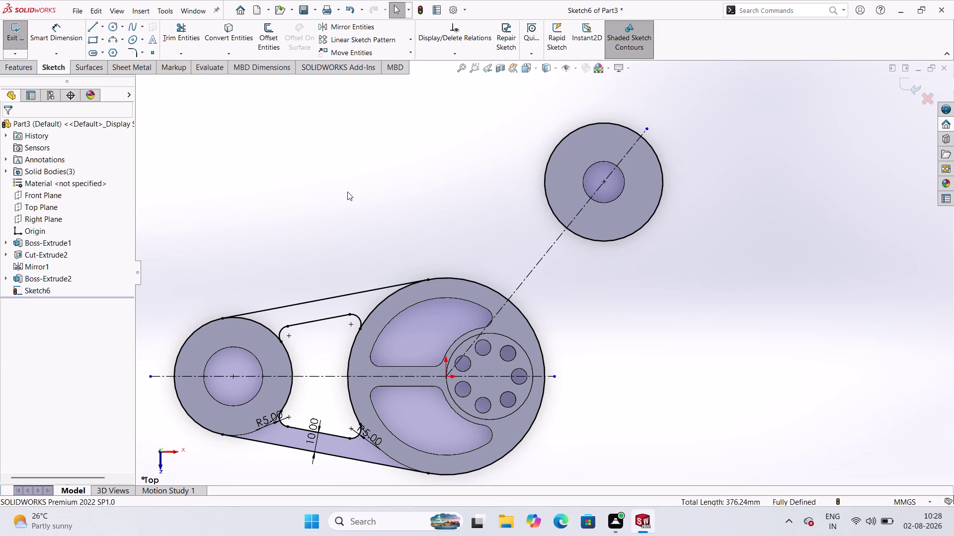
click(95, 29)
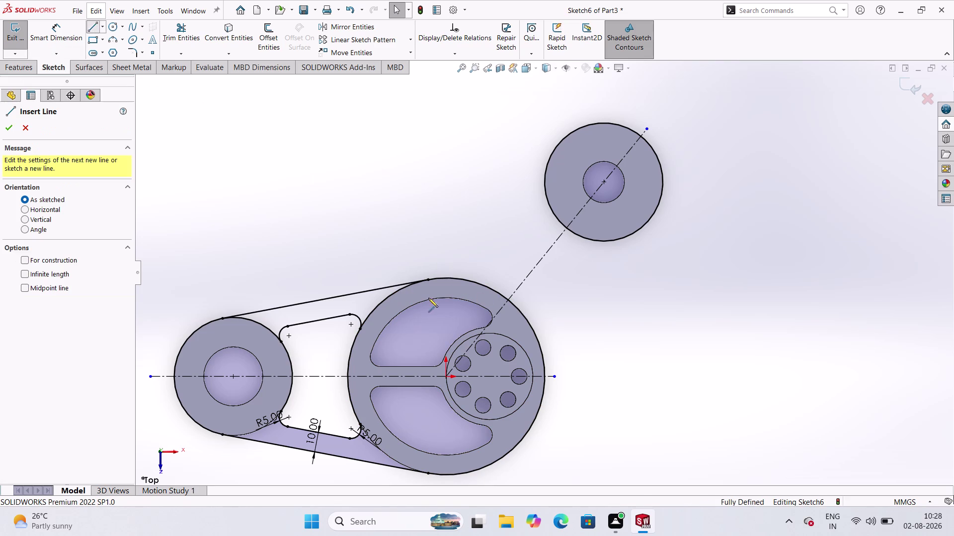
click(669, 176)
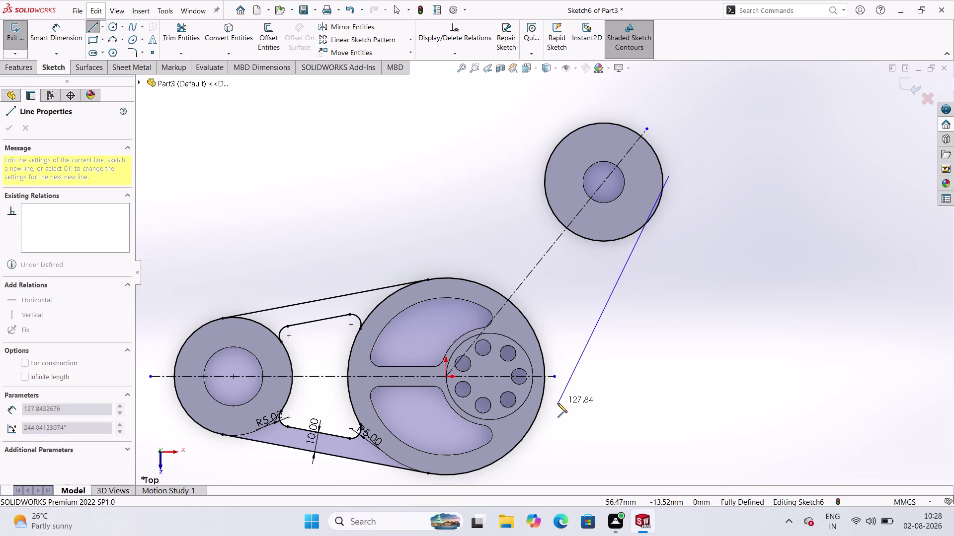
click(527, 445)
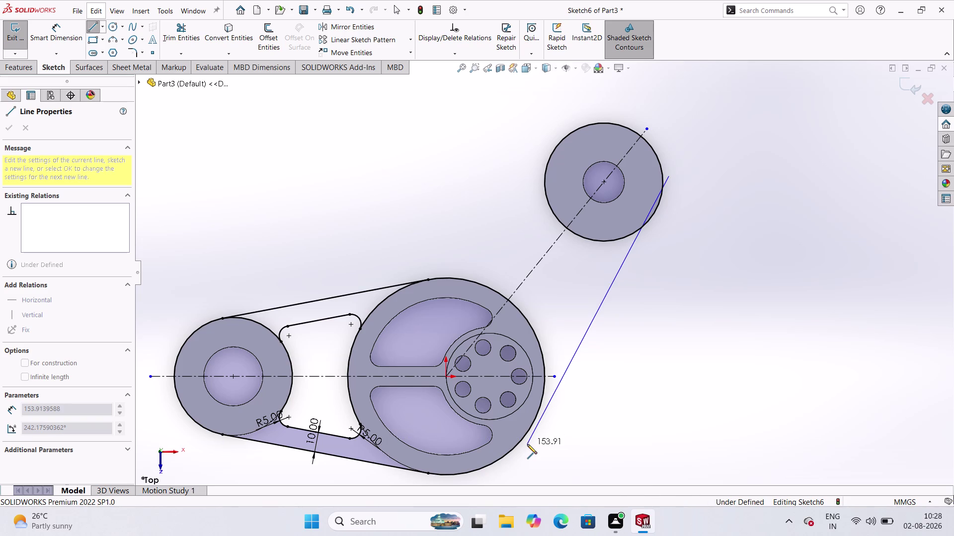
key(Escape)
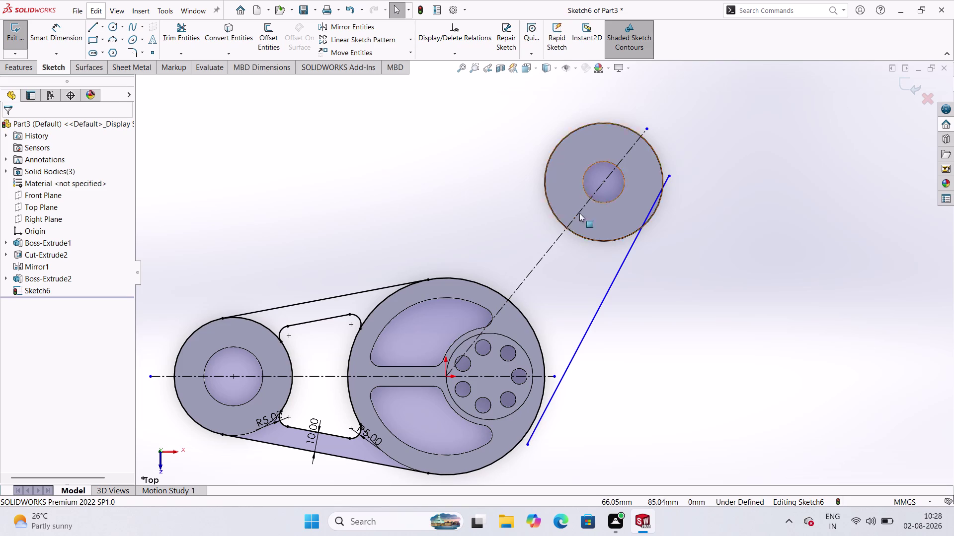
Make the right belt line tangent to the top pulley circle.
click(619, 236)
click(695, 234)
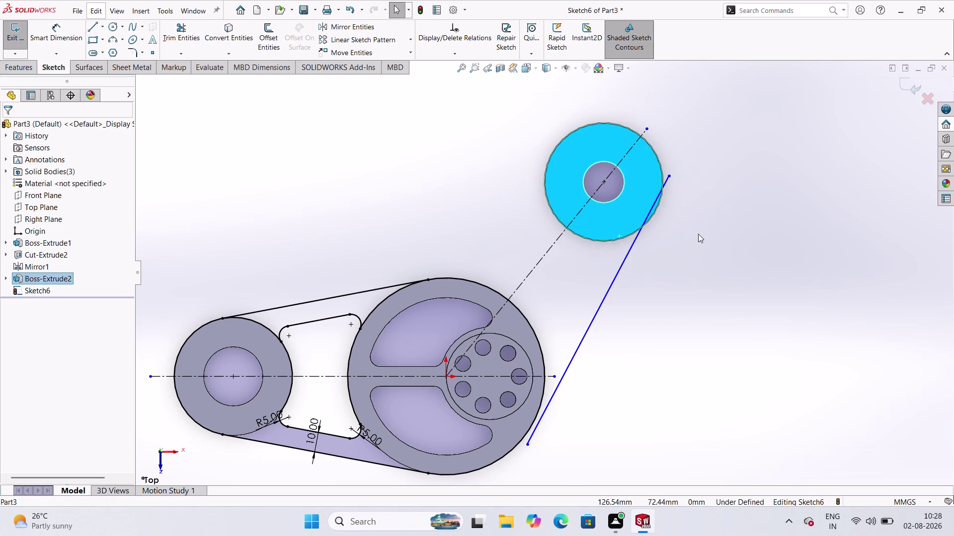
click(614, 240)
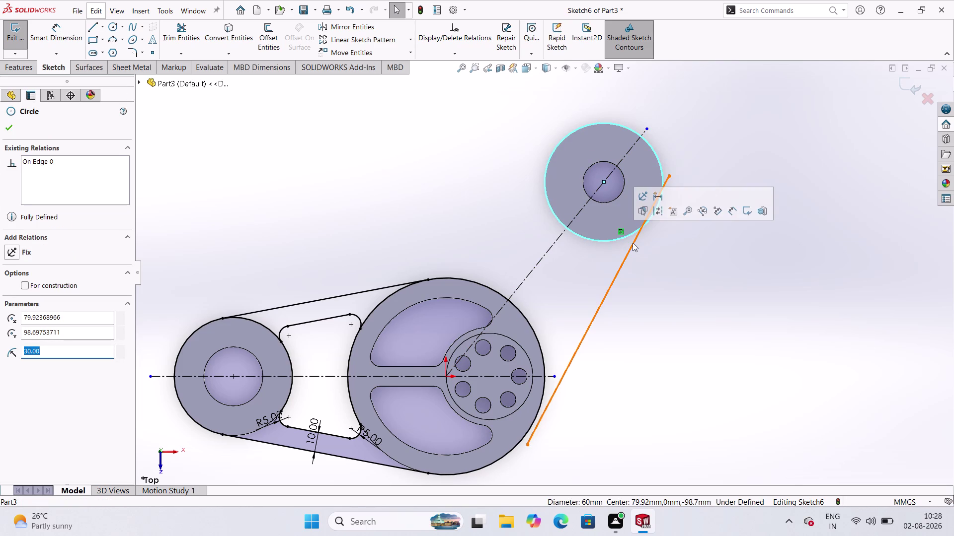
click(632, 243)
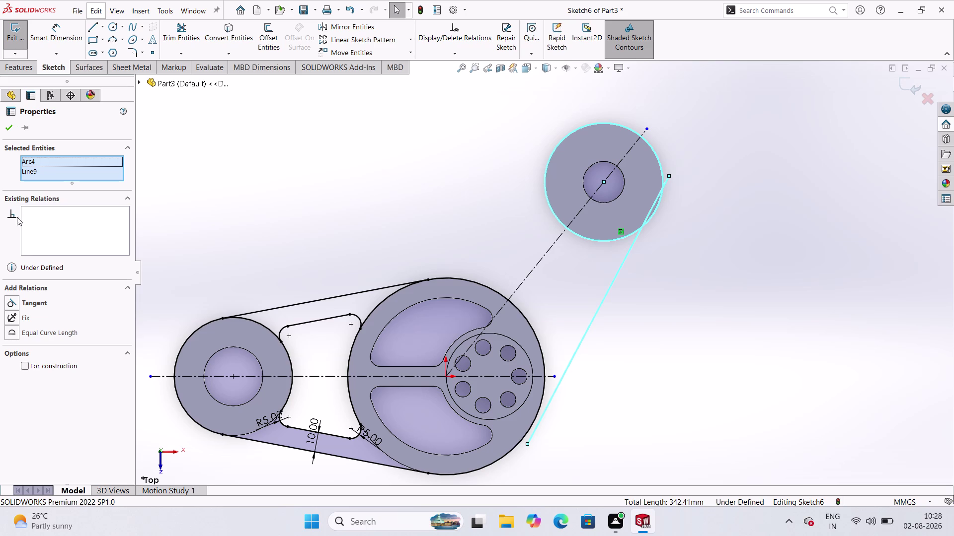
click(33, 299)
click(4, 125)
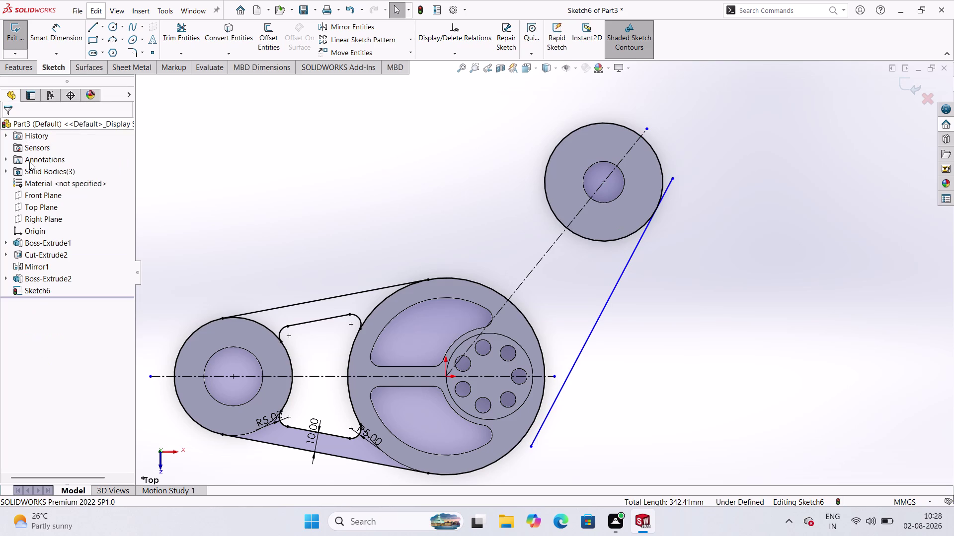
Make the right belt line tangent to the large pulley arc.
click(496, 464)
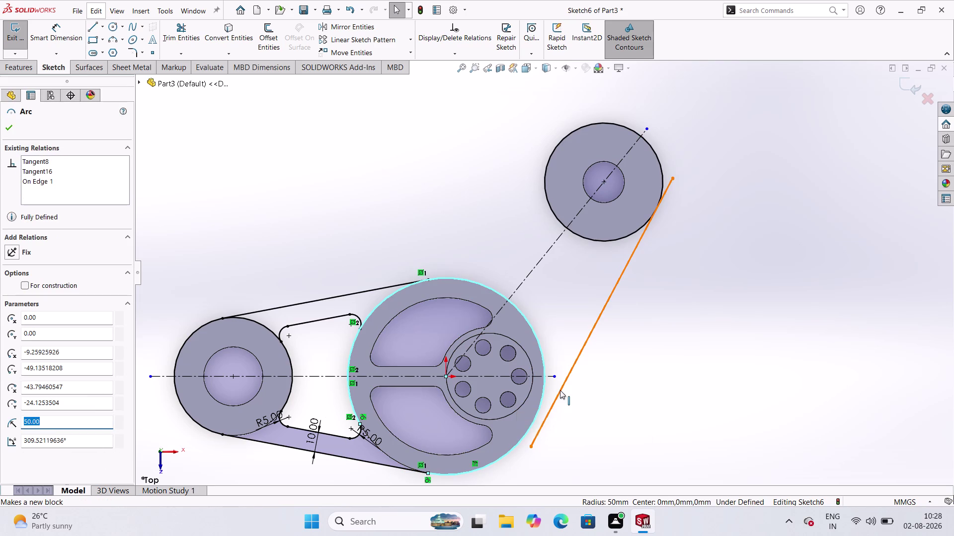
click(559, 390)
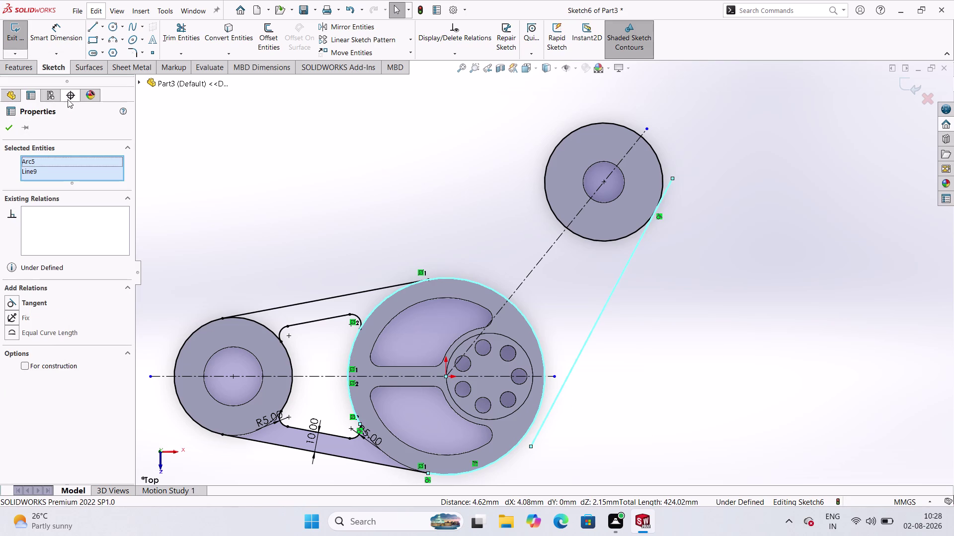
click(13, 300)
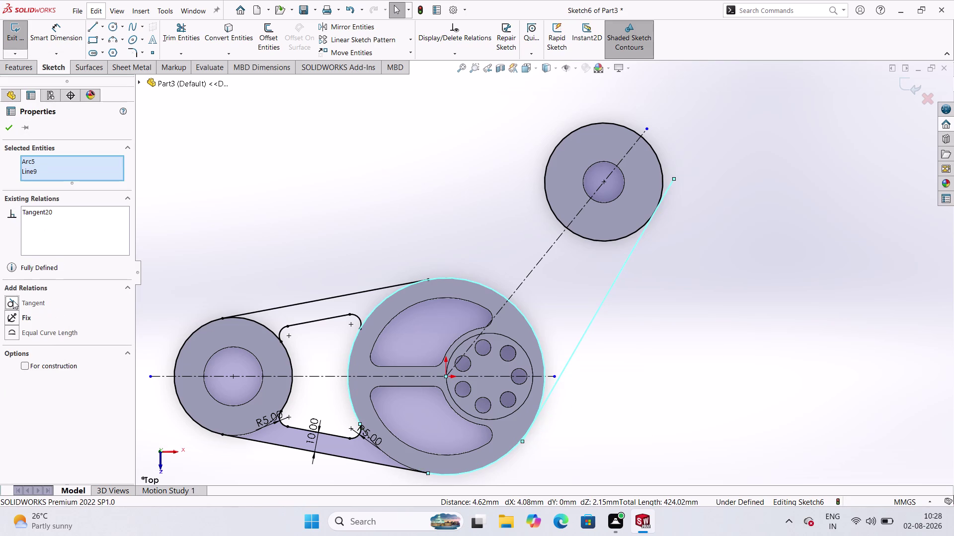
click(4, 126)
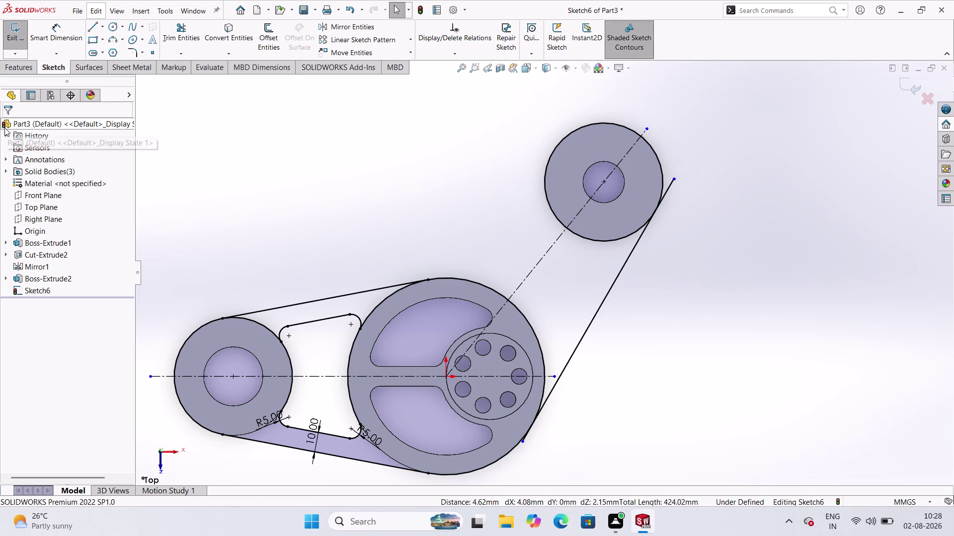
Trim the excess slanted belt line segment at the large pulley with Trim to closest.
scroll(down, 3)
scroll(up, 3)
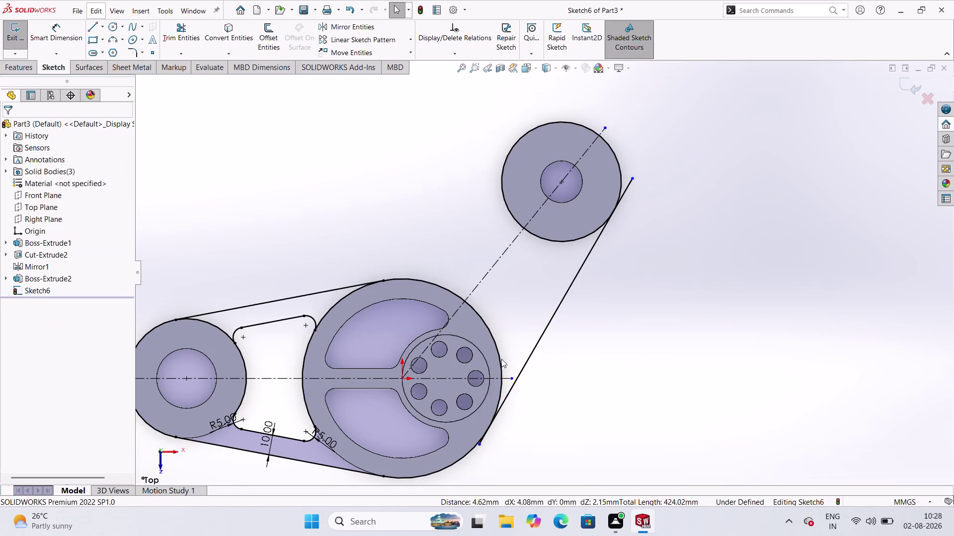
scroll(up, 3)
scroll(down, 3)
scroll(up, 3)
scroll(down, 3)
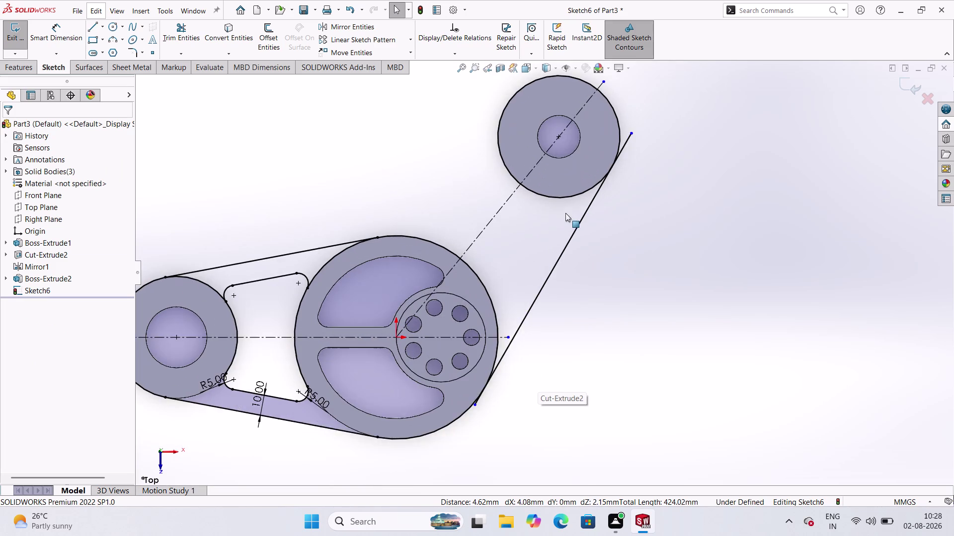
scroll(up, 3)
scroll(down, 3)
scroll(down, 3)
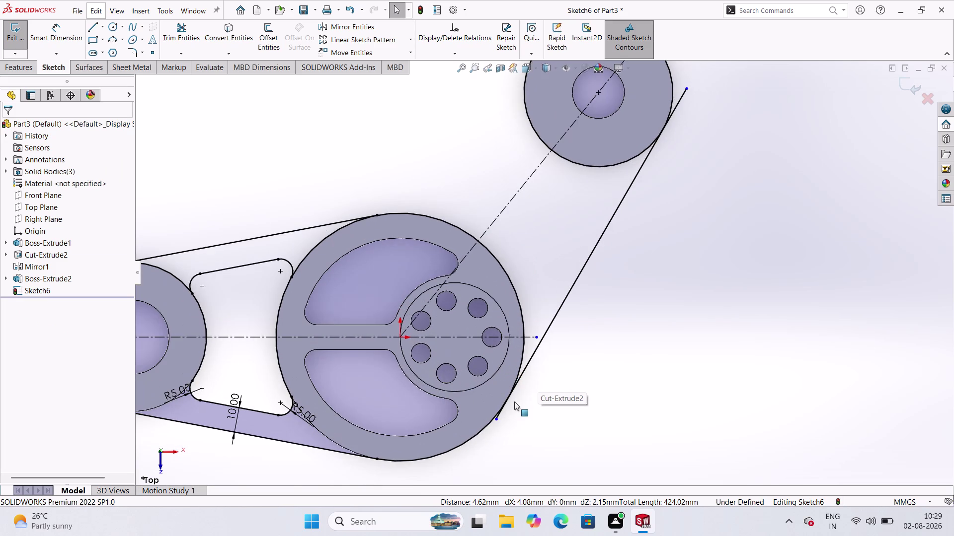
scroll(down, 3)
scroll(down, 3)
scroll(down, 3)
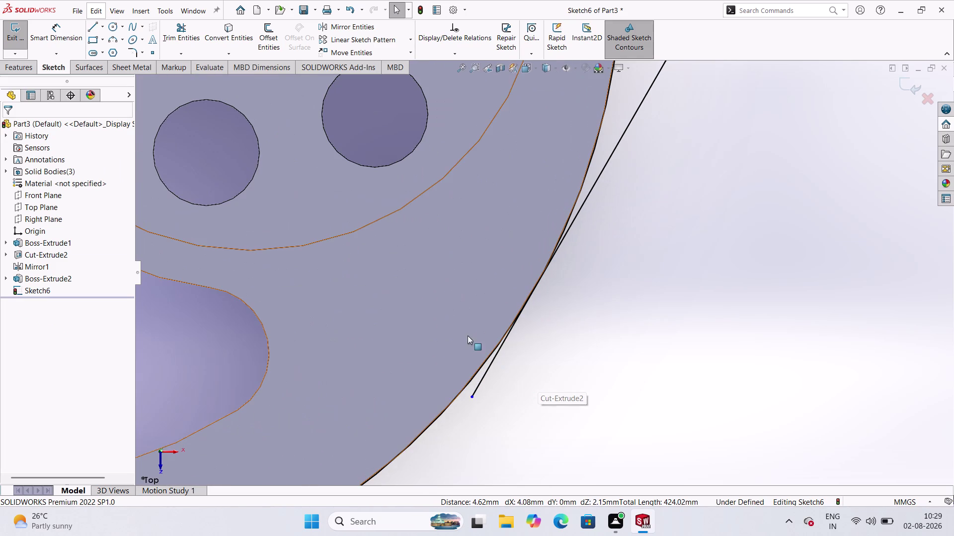
click(176, 42)
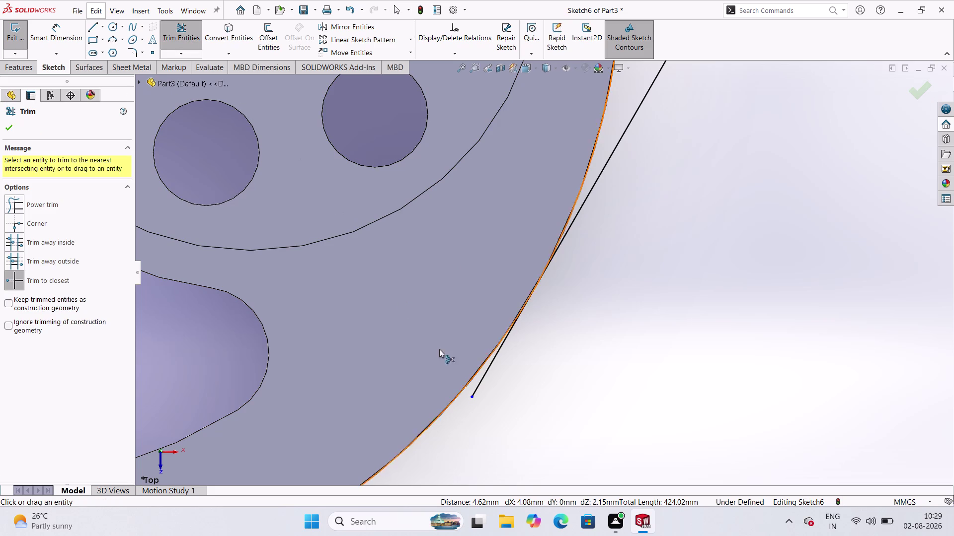
click(483, 381)
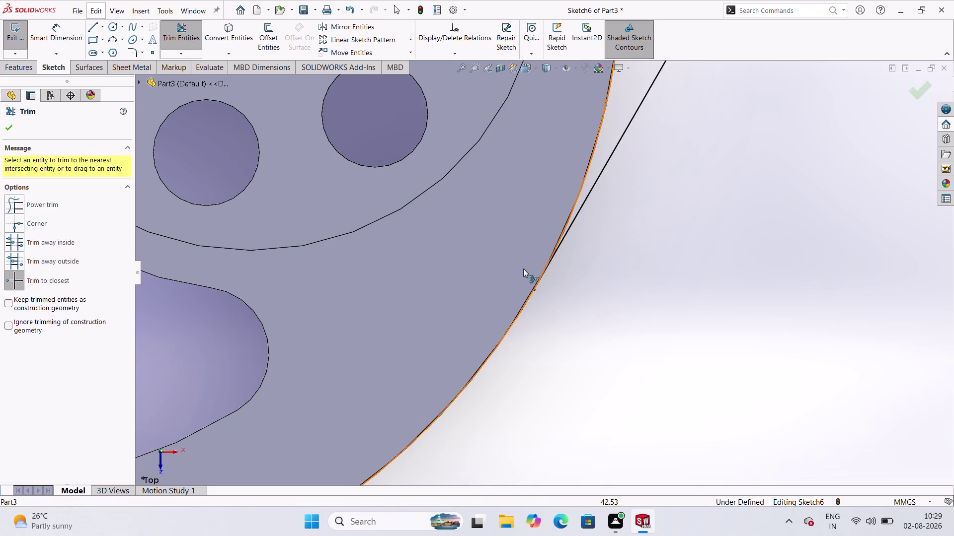
Trim the remaining leftover piece so Sketch6 reads fully defined.
scroll(up, 3)
scroll(up, 3)
scroll(up, 3)
scroll(down, 3)
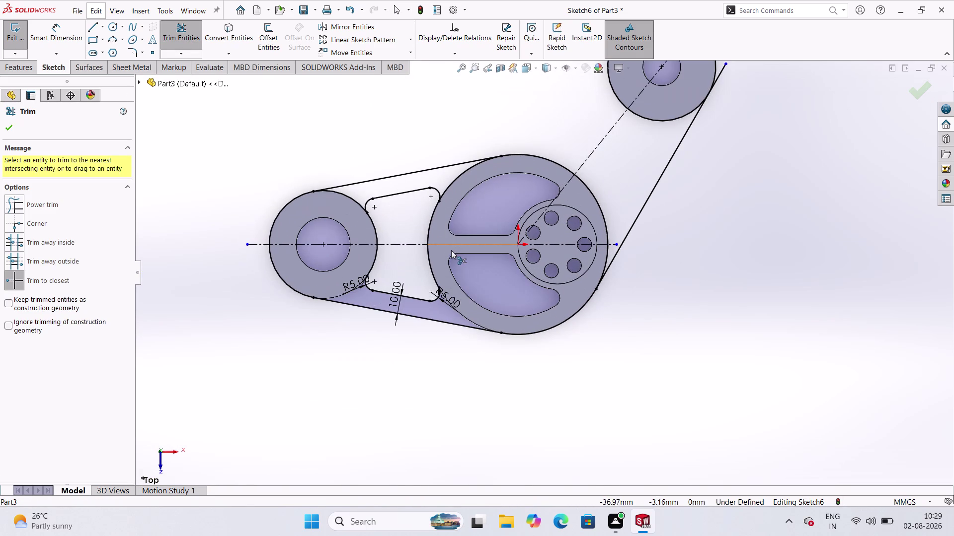
scroll(up, 3)
scroll(down, 3)
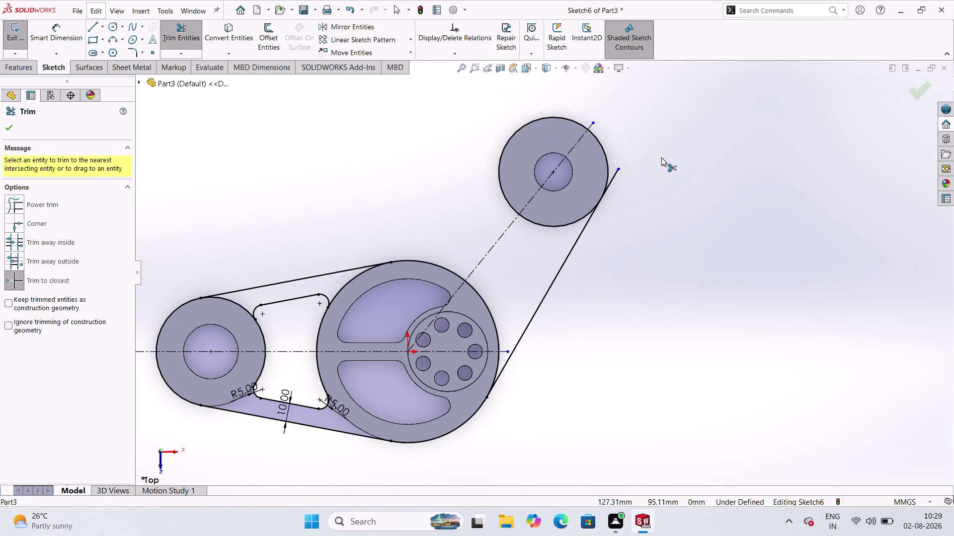
scroll(up, 3)
scroll(down, 3)
scroll(up, 3)
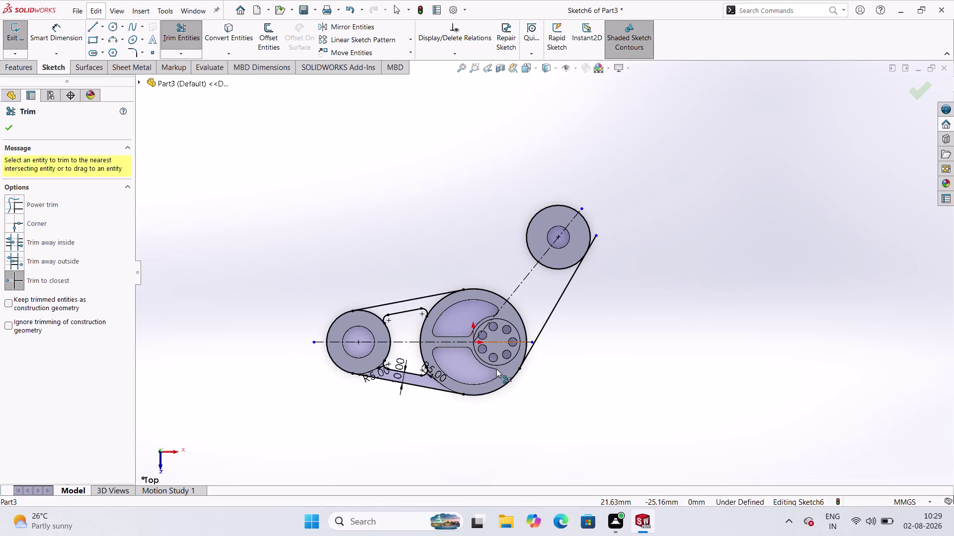
scroll(down, 3)
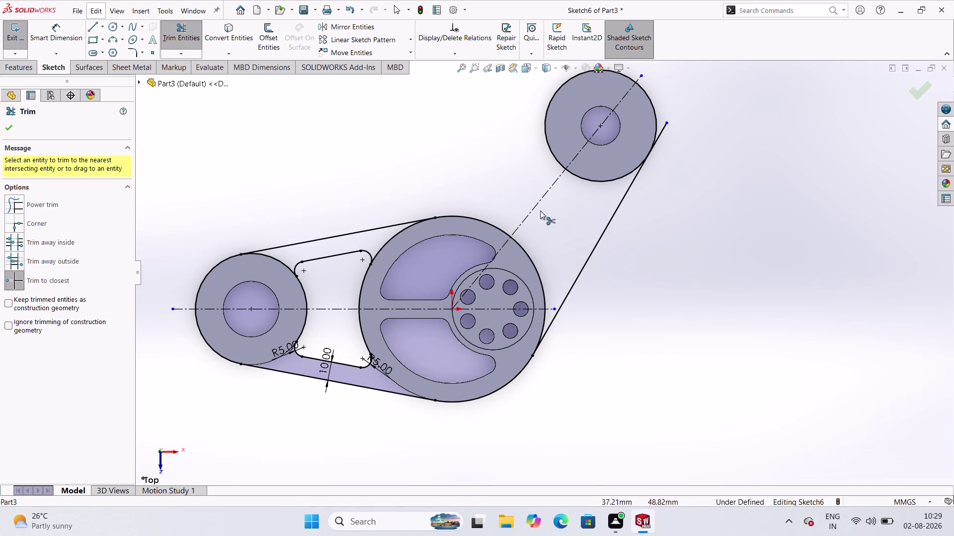
click(665, 127)
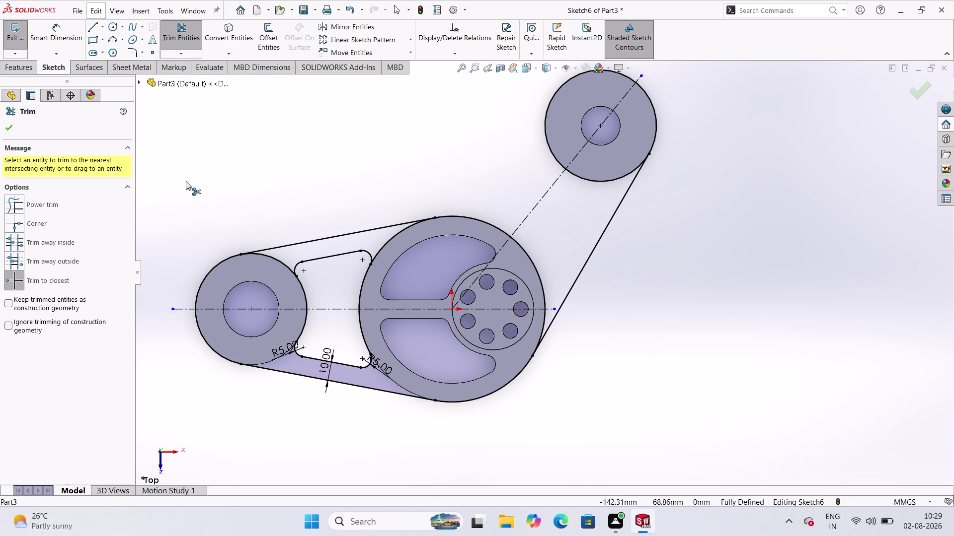
key(Escape)
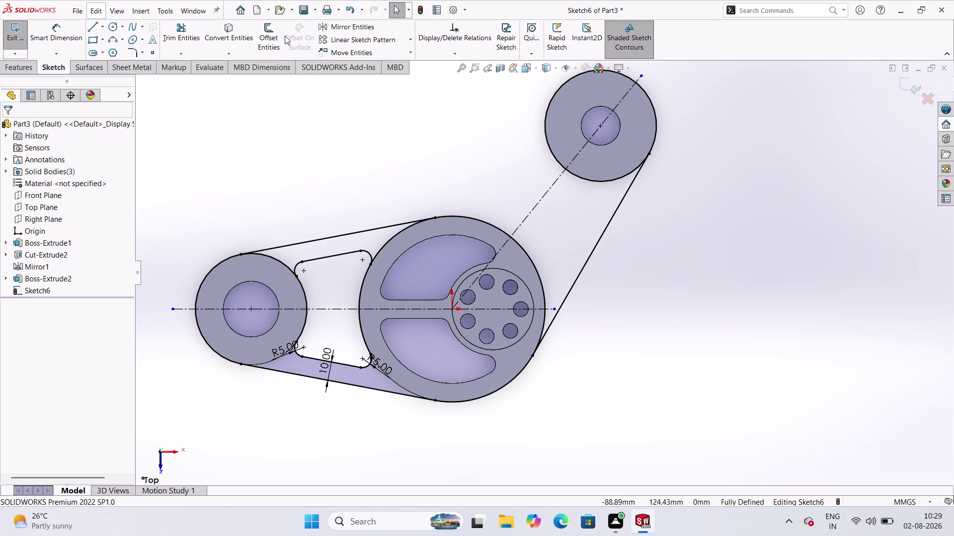
Convert the left pulley's outer edge into Sketch6 and zoom to review it.
click(230, 37)
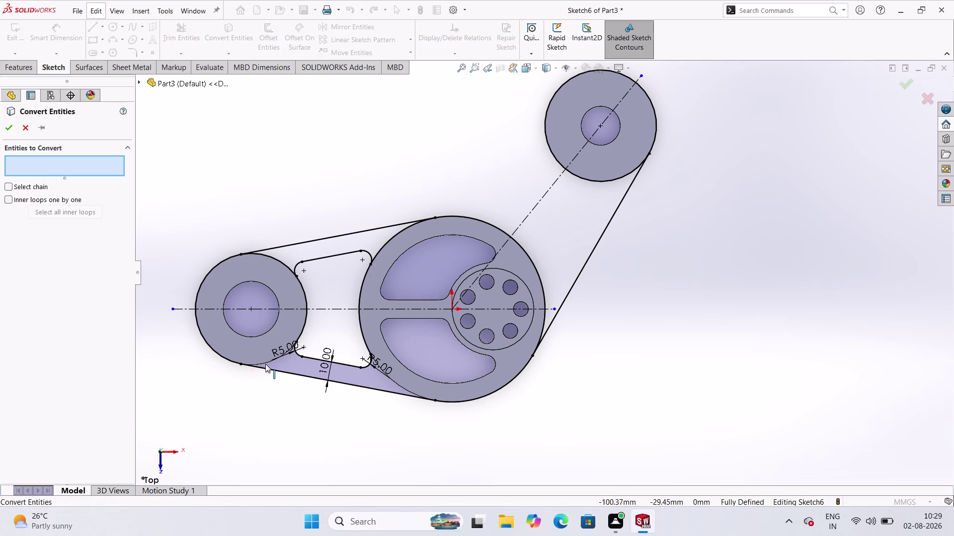
click(266, 364)
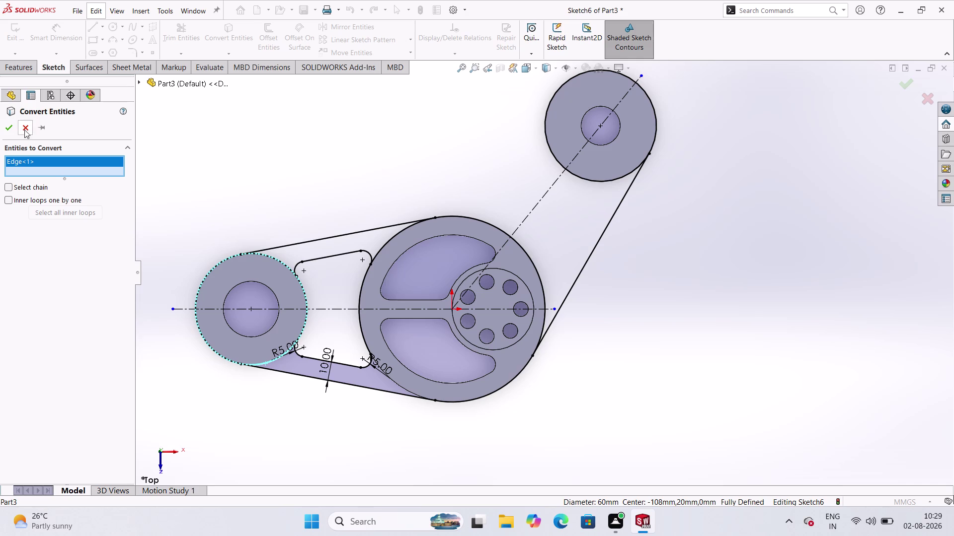
click(4, 132)
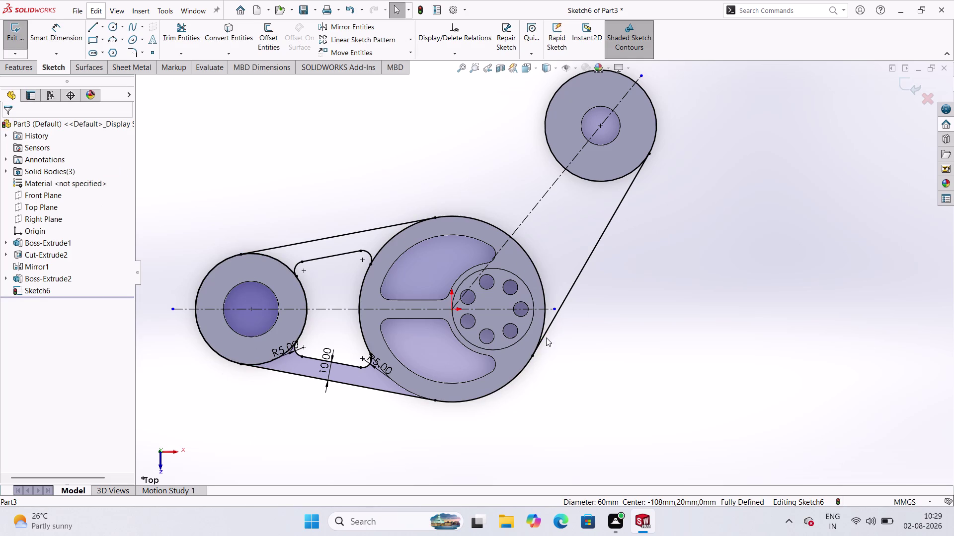
scroll(down, 3)
scroll(up, 3)
scroll(down, 3)
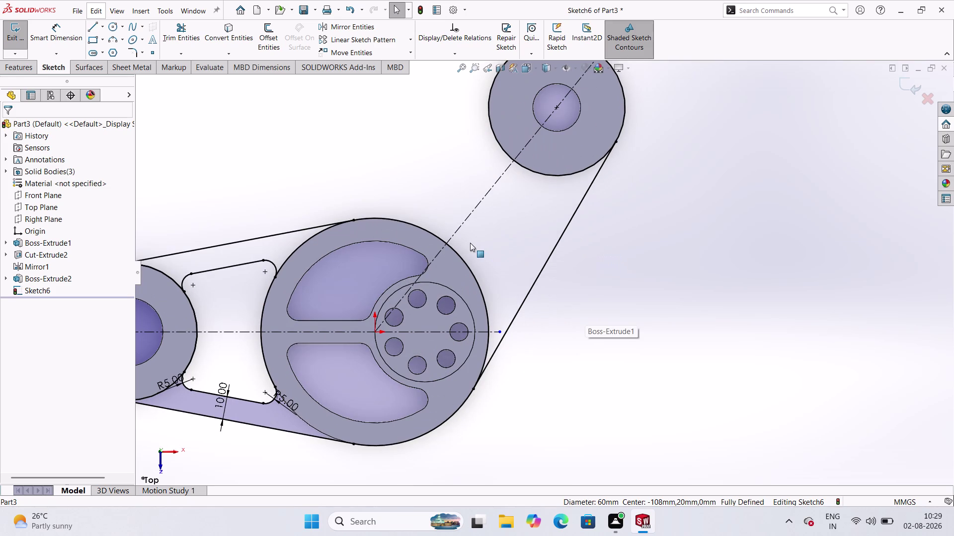
scroll(up, 3)
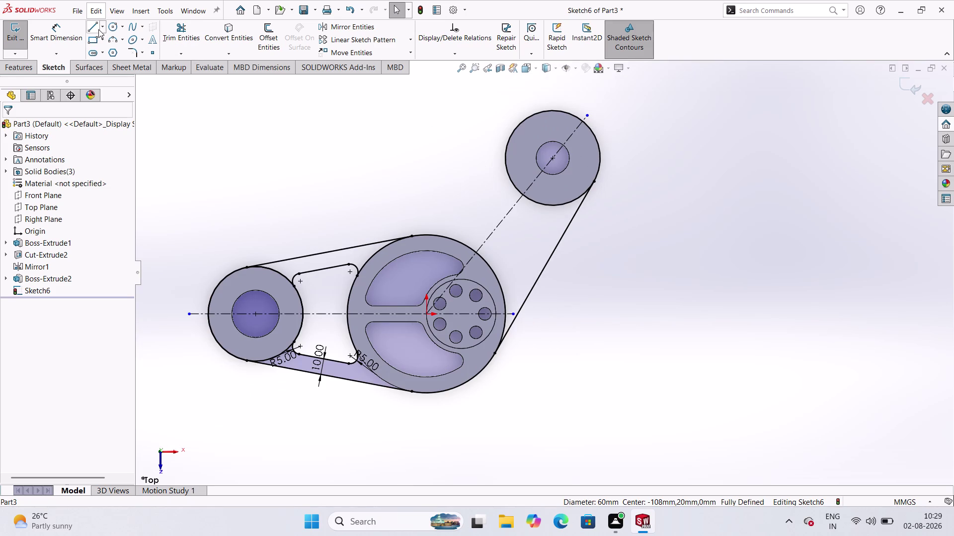
click(269, 33)
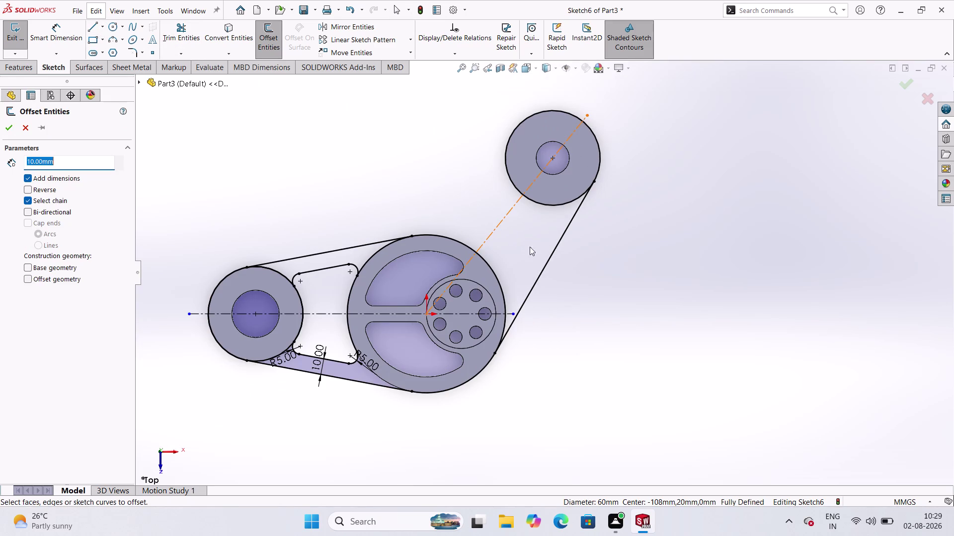
Offset the right belt line 10 mm toward its inner side.
click(547, 261)
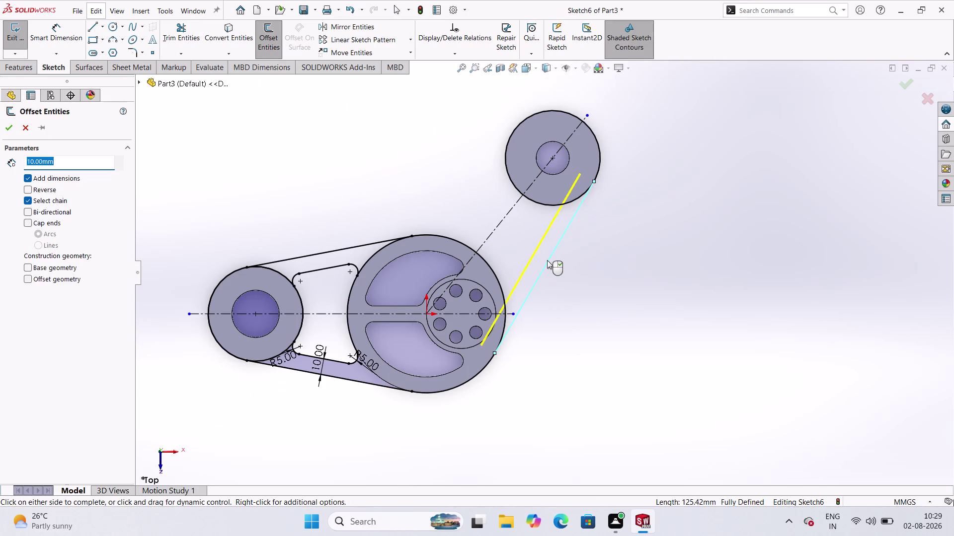
click(2, 127)
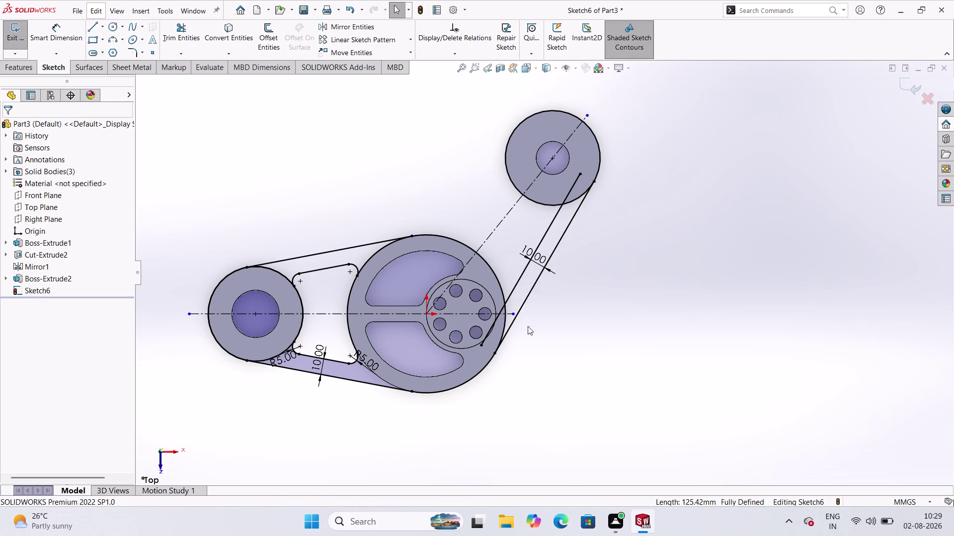
click(172, 30)
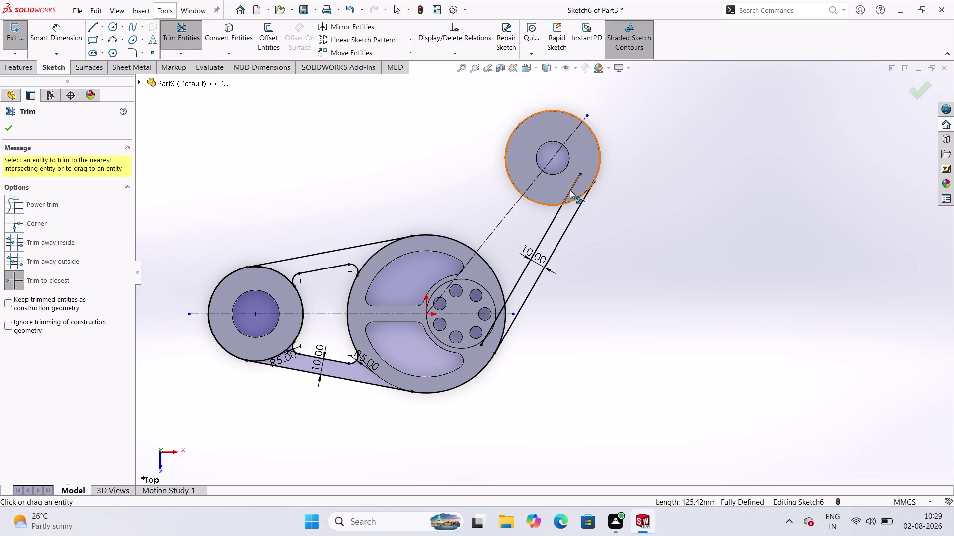
click(570, 190)
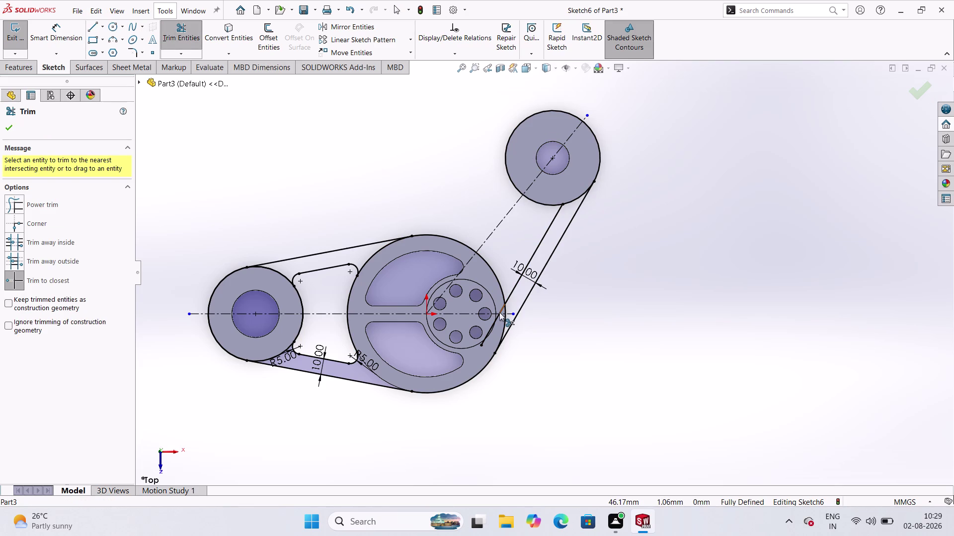
click(501, 310)
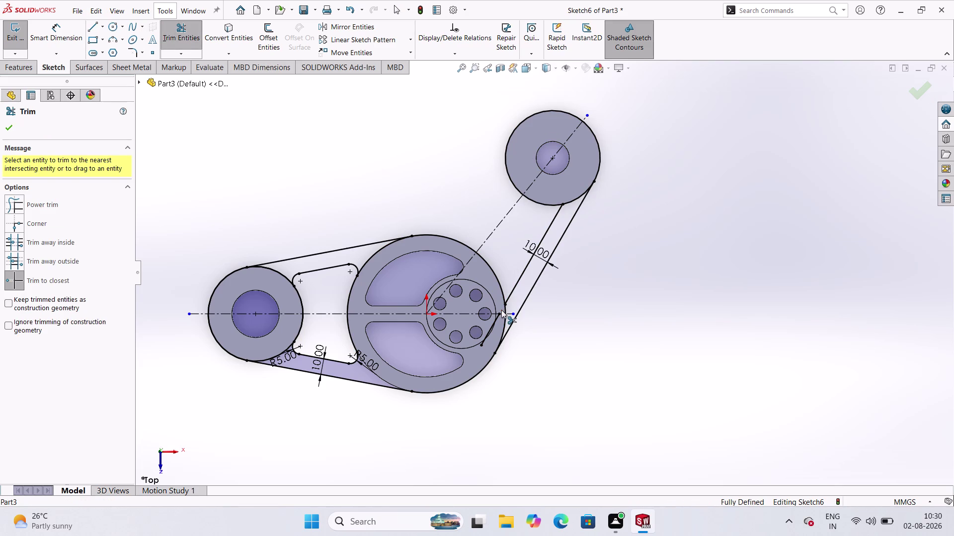
click(496, 320)
click(646, 260)
scroll(down, 3)
scroll(up, 3)
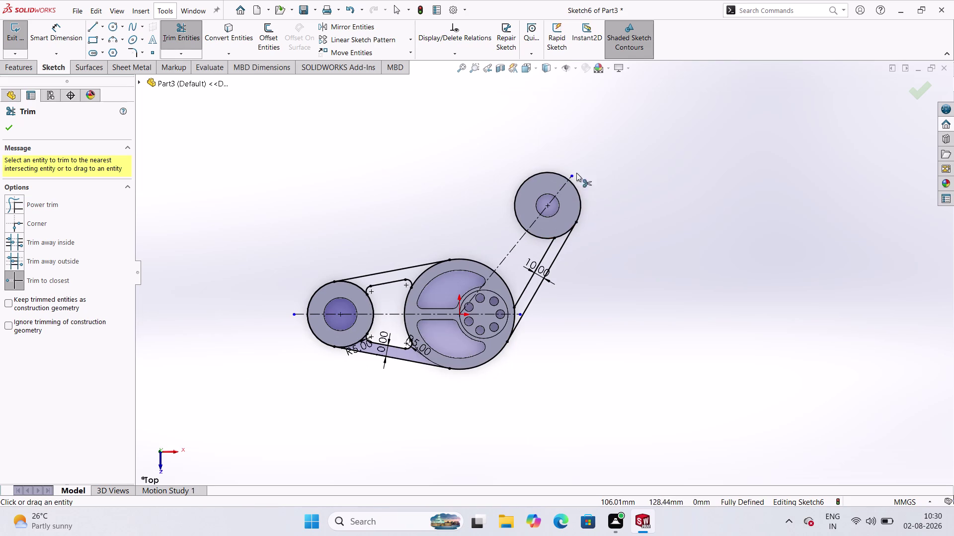
click(181, 27)
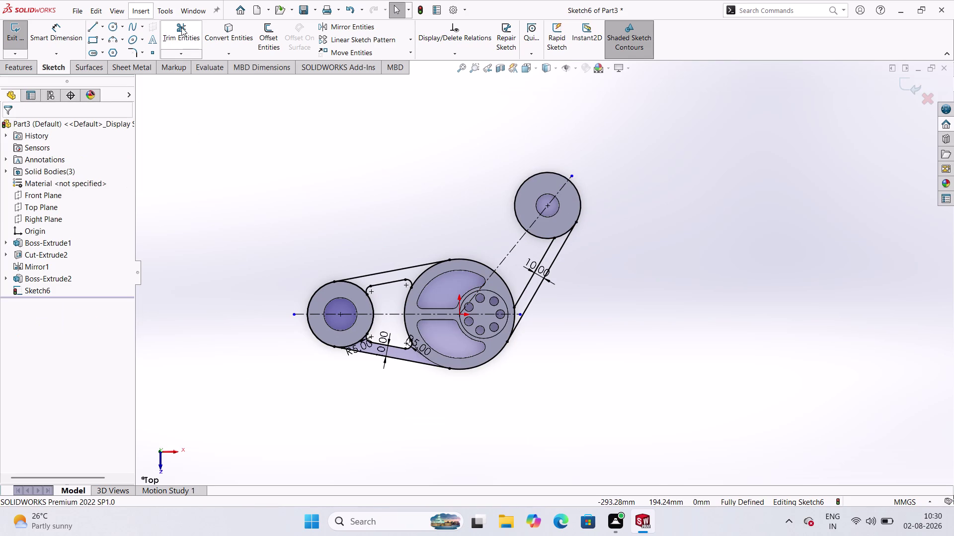
click(549, 250)
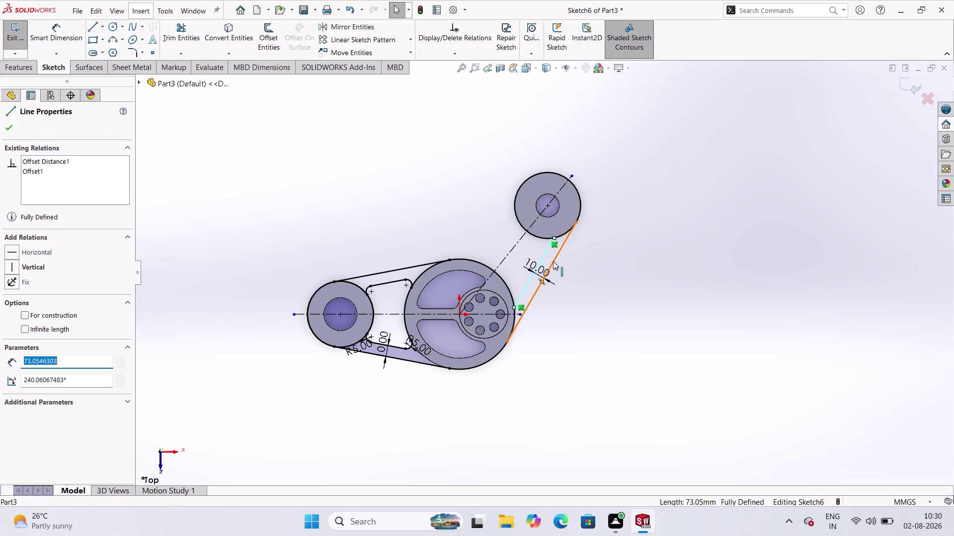
click(553, 262)
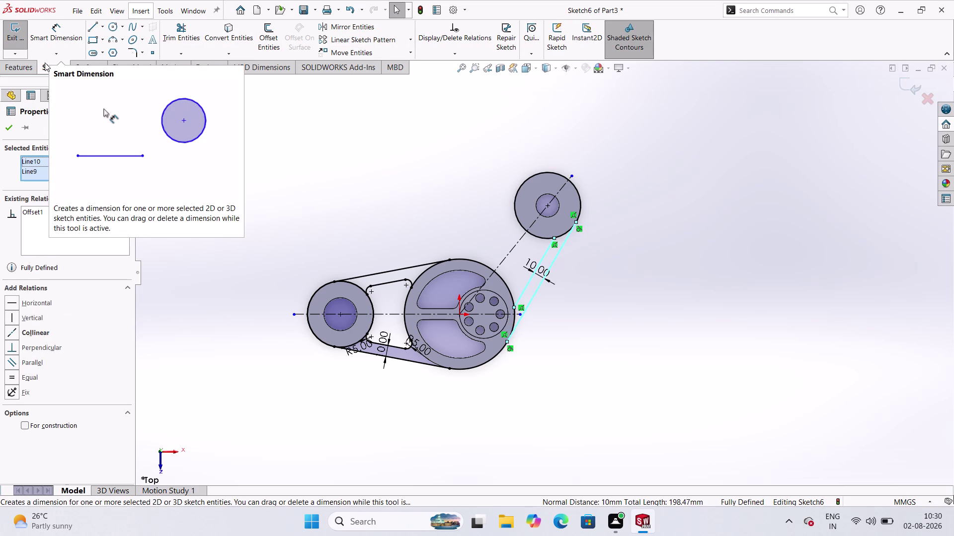
click(31, 70)
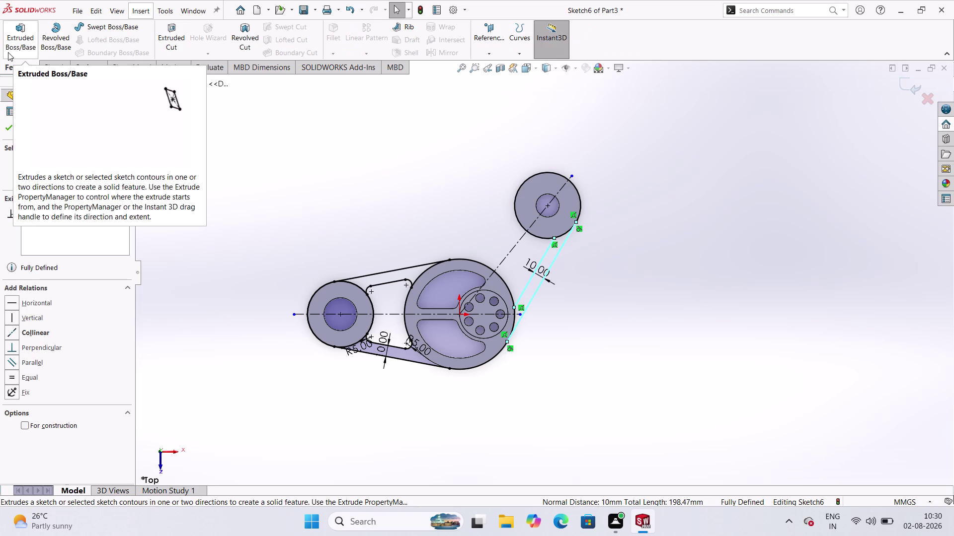
click(58, 68)
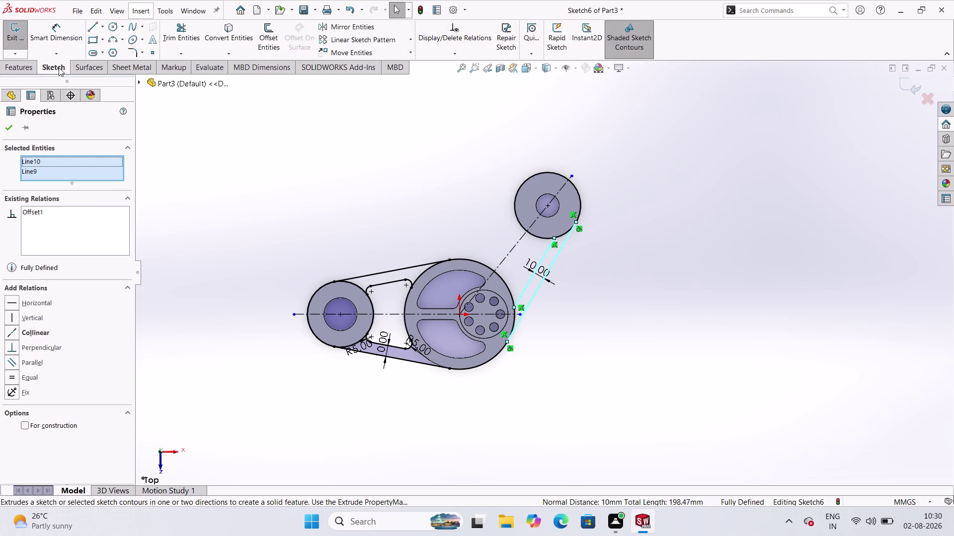
click(25, 37)
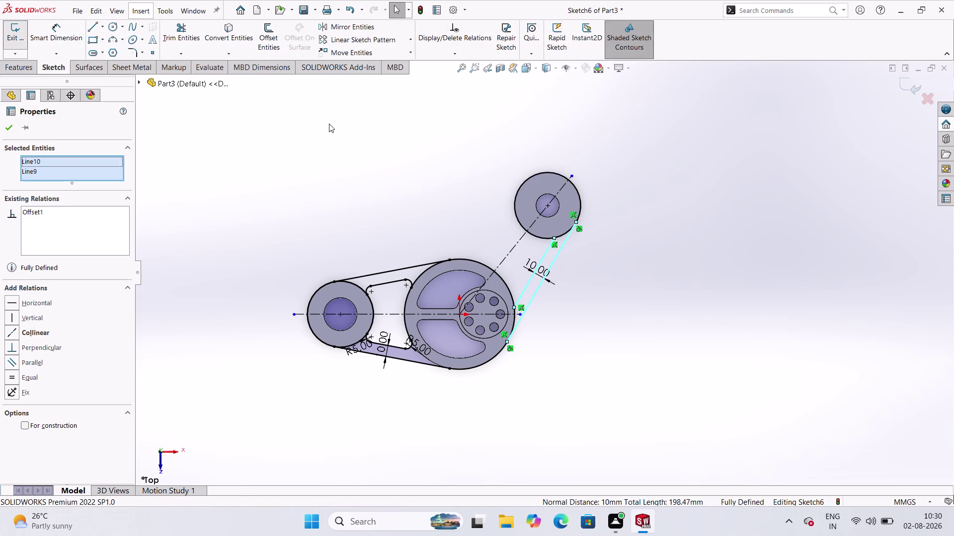
click(336, 132)
scroll(down, 3)
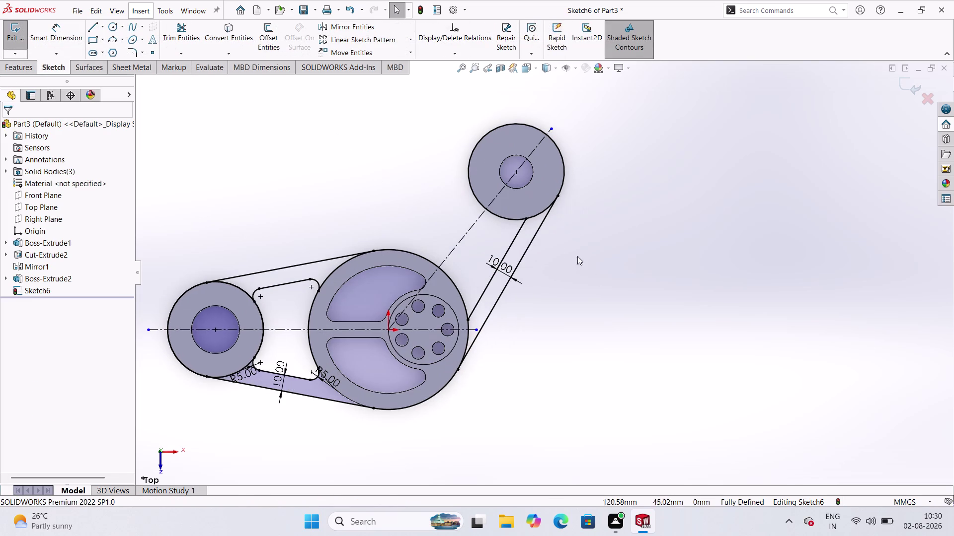
scroll(up, 3)
scroll(down, 3)
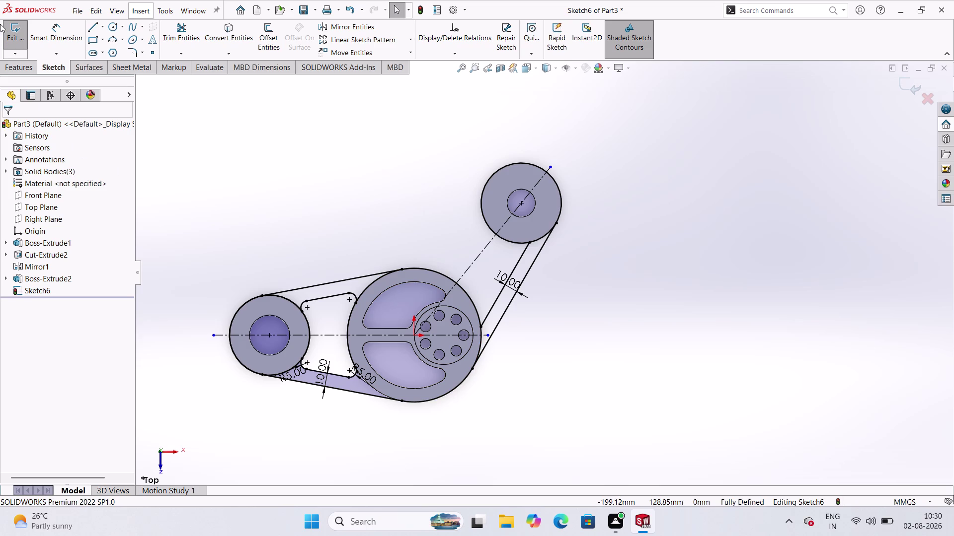
click(10, 36)
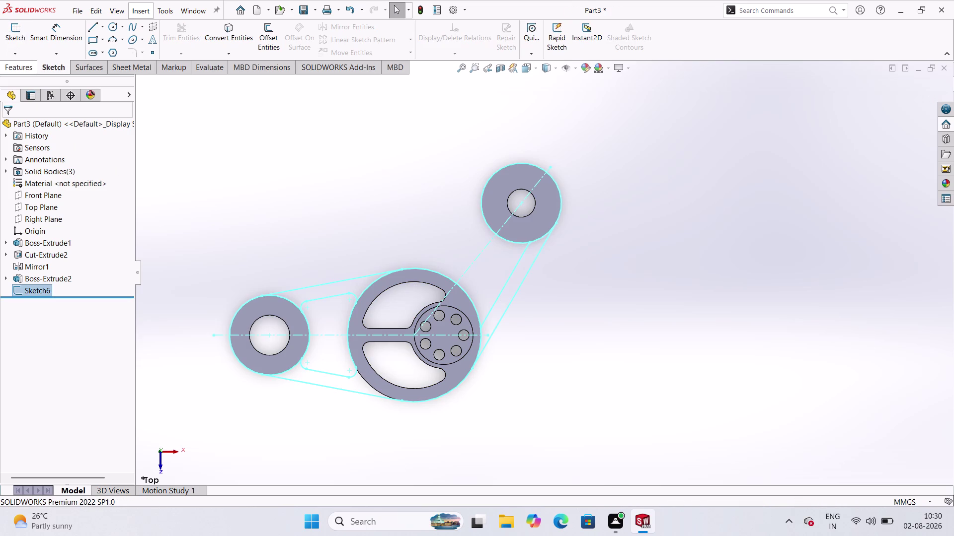
click(57, 68)
click(33, 291)
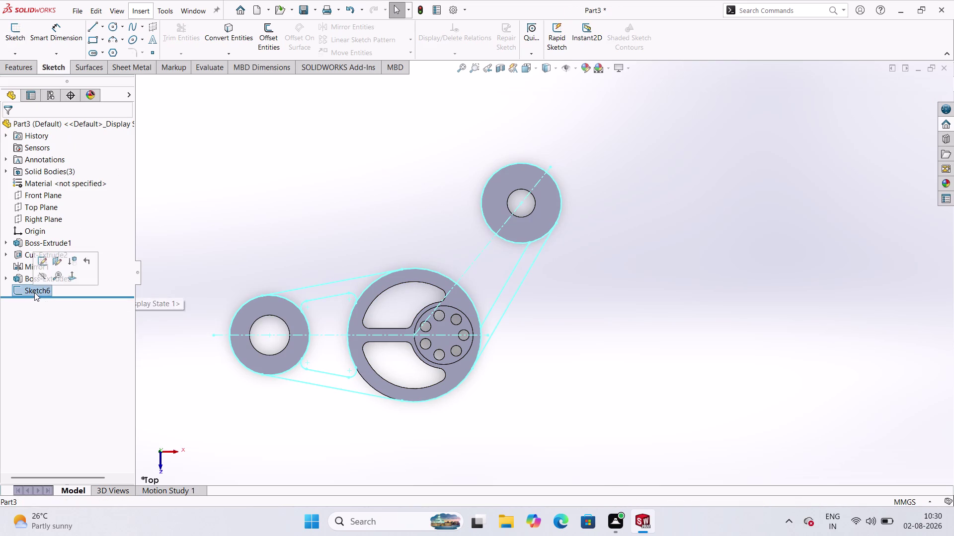
click(87, 286)
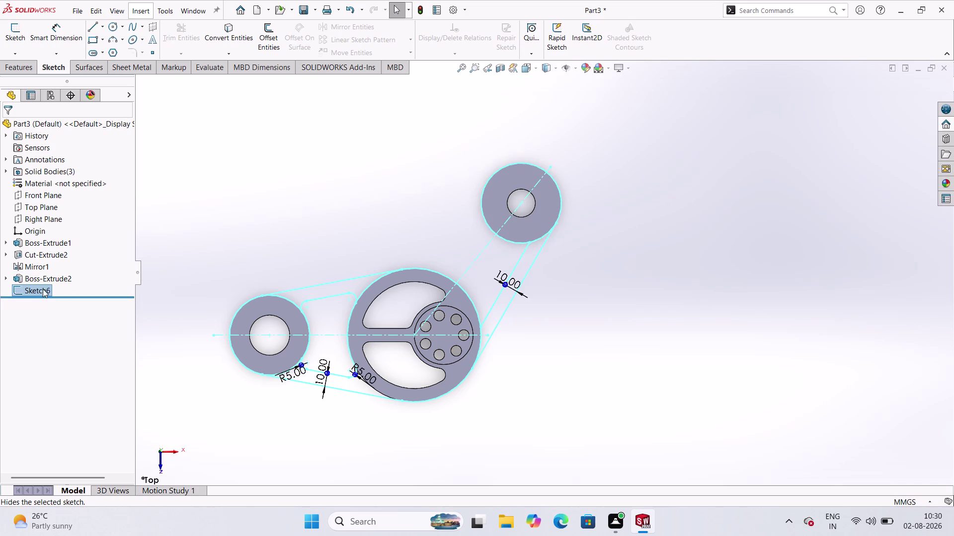
click(41, 287)
click(50, 260)
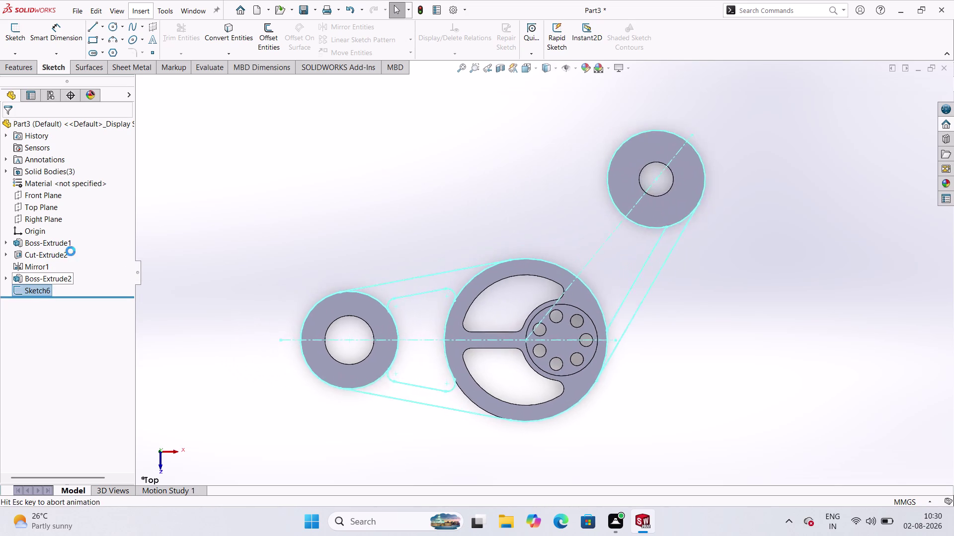
scroll(down, 3)
scroll(up, 3)
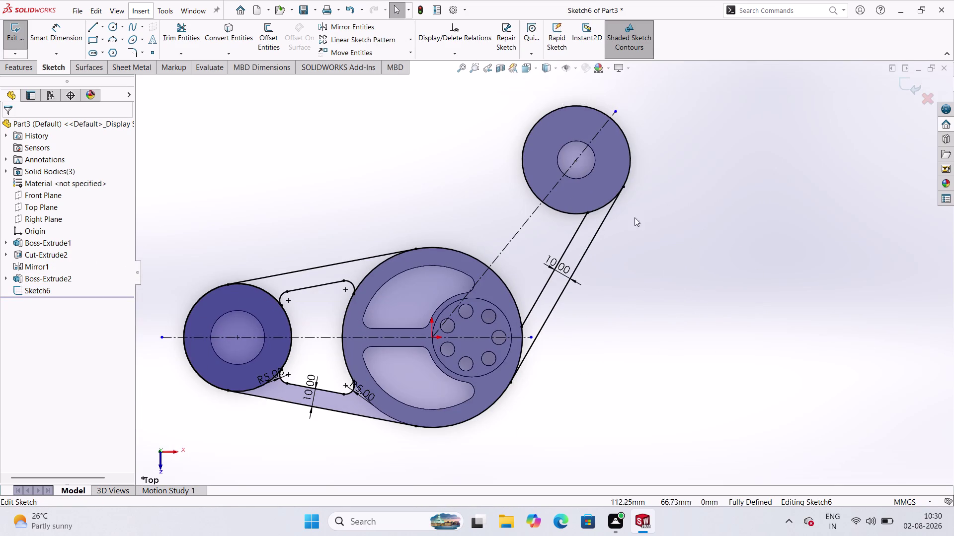
scroll(up, 3)
scroll(down, 3)
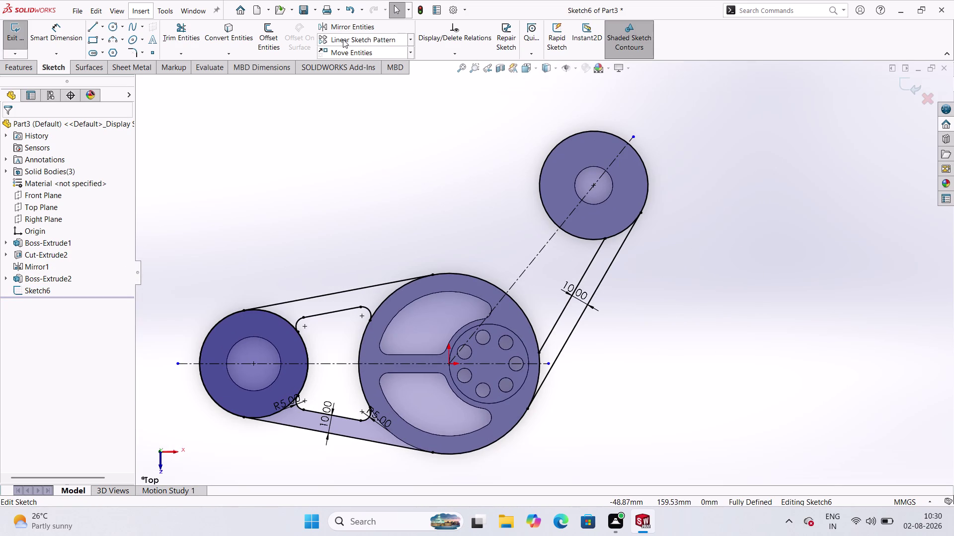
Select Line10 and Line9 to mirror about centerline Line2.
click(342, 30)
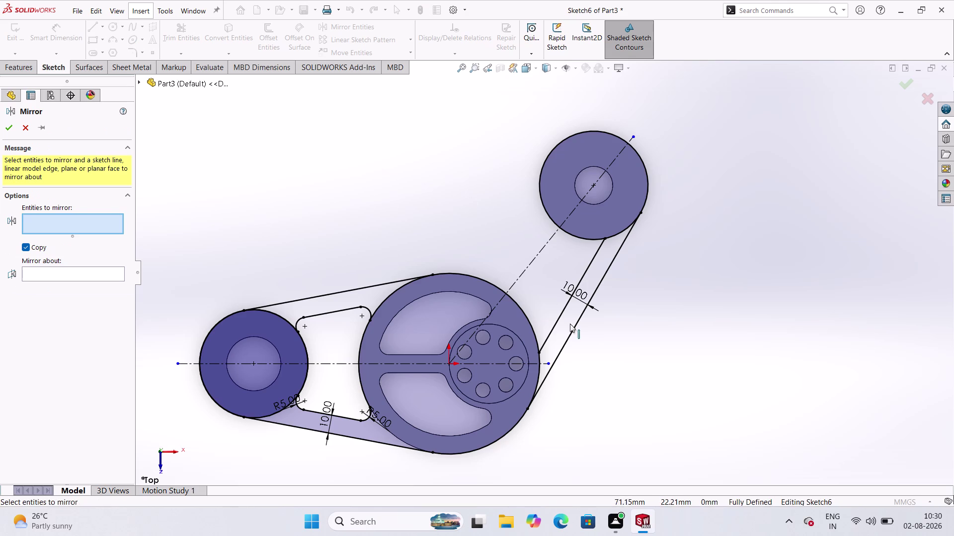
click(556, 325)
click(564, 347)
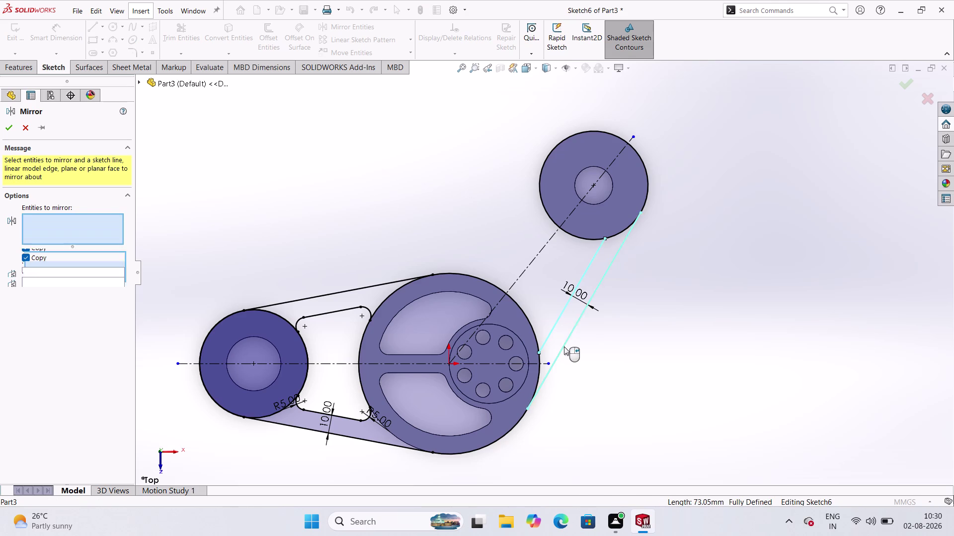
click(82, 280)
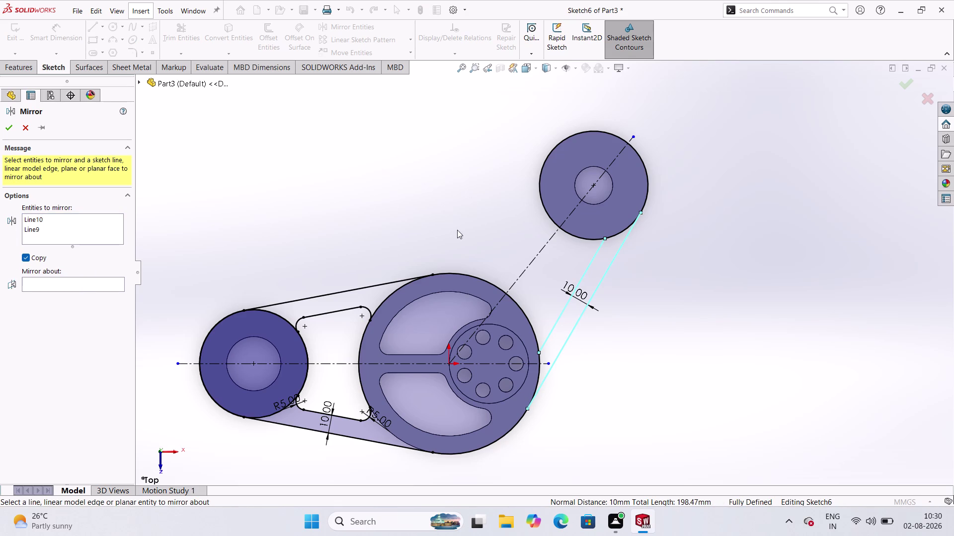
click(543, 247)
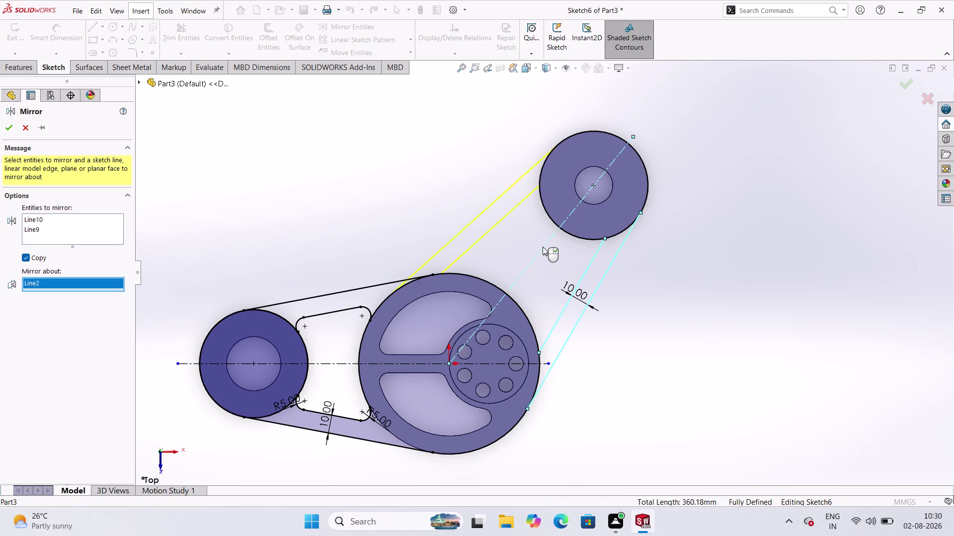
Confirm the mirror and inspect the new pair of slanted belt lines.
scroll(up, 3)
scroll(down, 3)
scroll(up, 3)
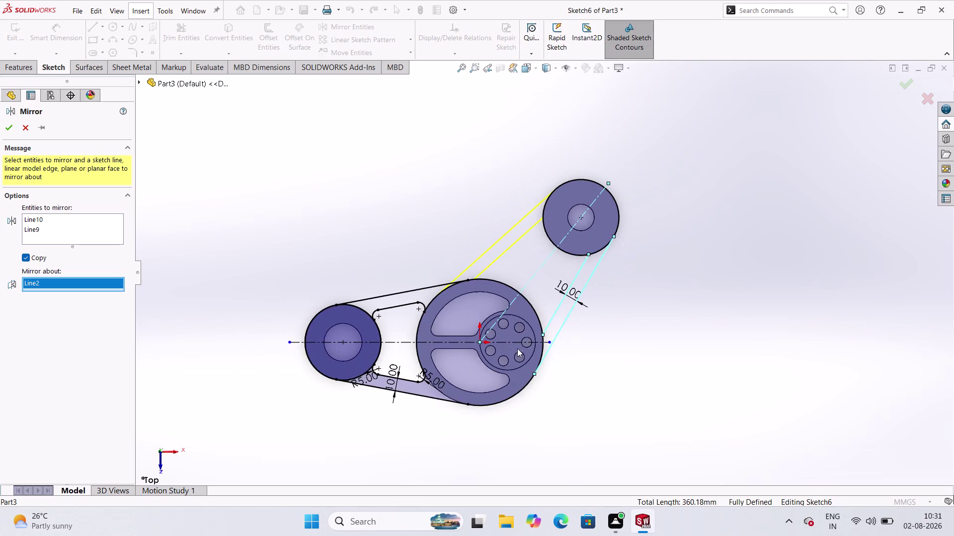
scroll(down, 3)
scroll(up, 3)
scroll(down, 3)
scroll(up, 3)
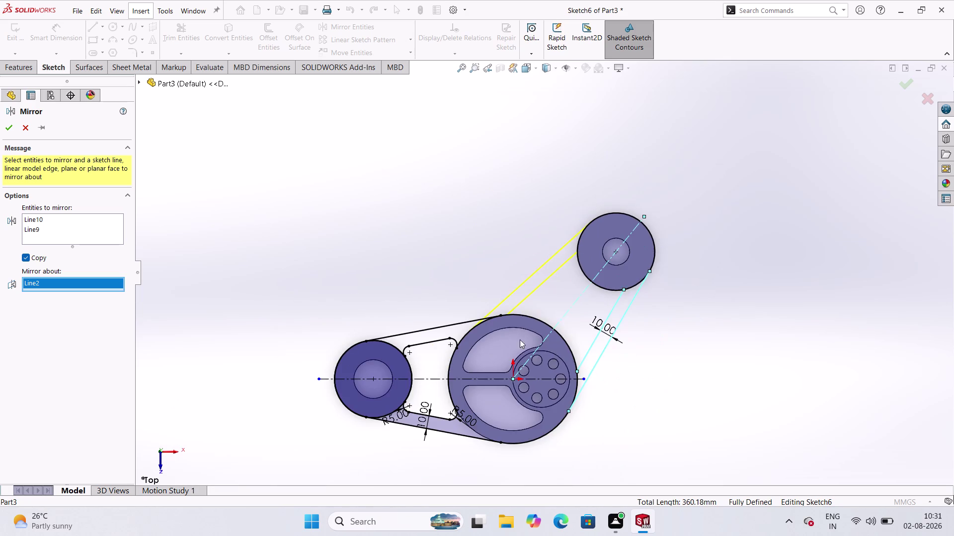
scroll(down, 3)
click(7, 125)
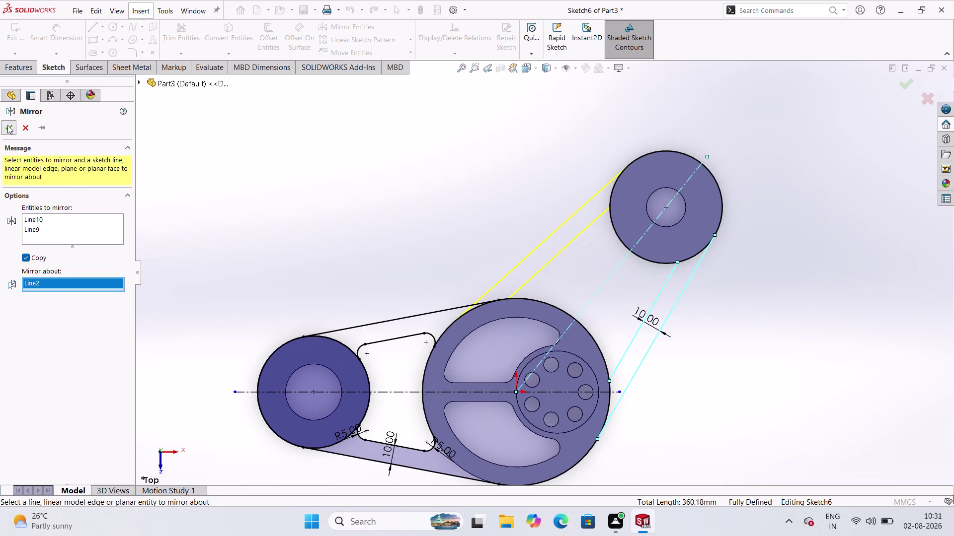
scroll(up, 3)
scroll(down, 3)
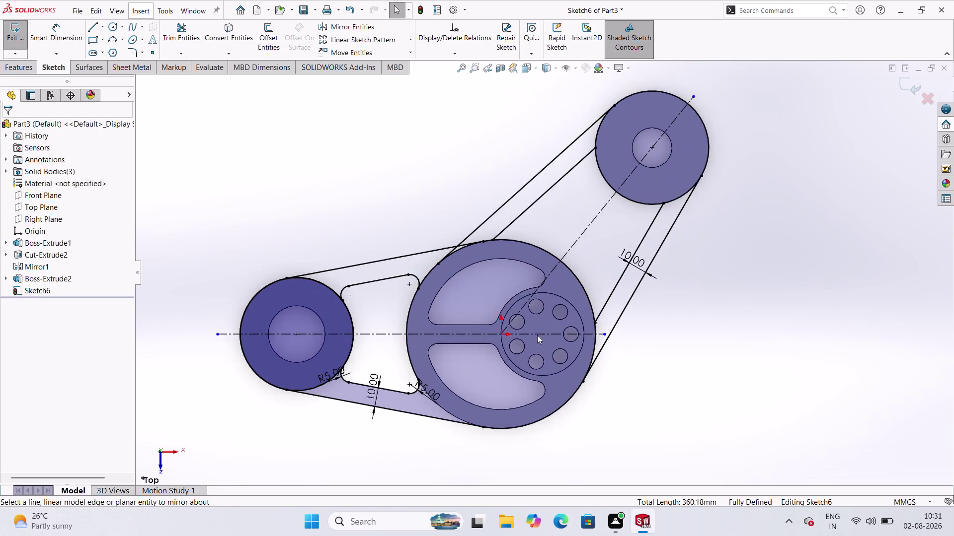
scroll(up, 3)
scroll(down, 3)
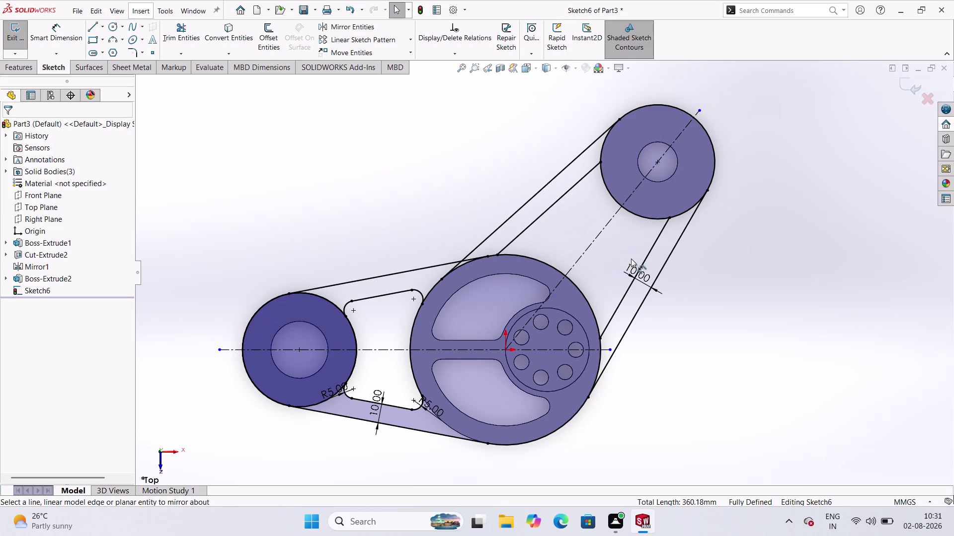
scroll(up, 3)
scroll(down, 3)
scroll(up, 3)
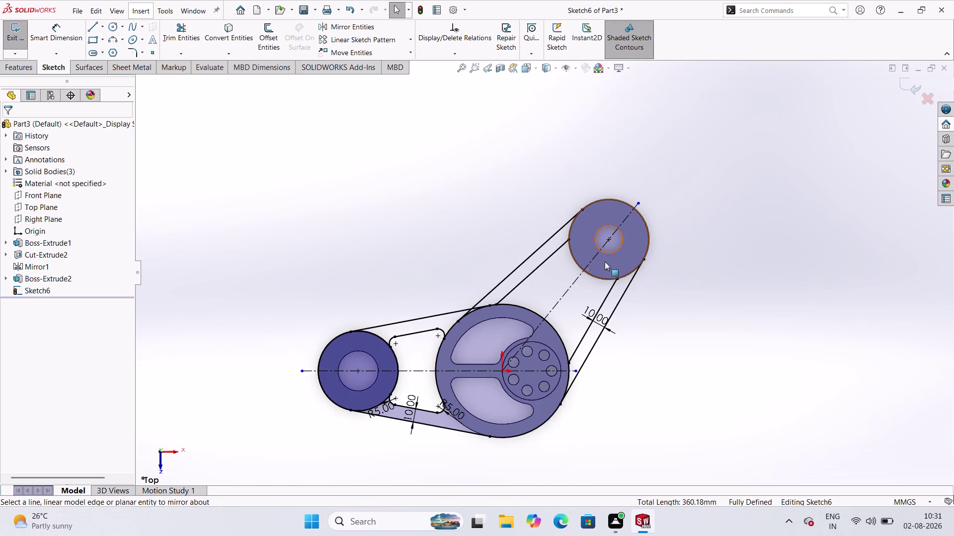
scroll(down, 3)
scroll(down, 3)
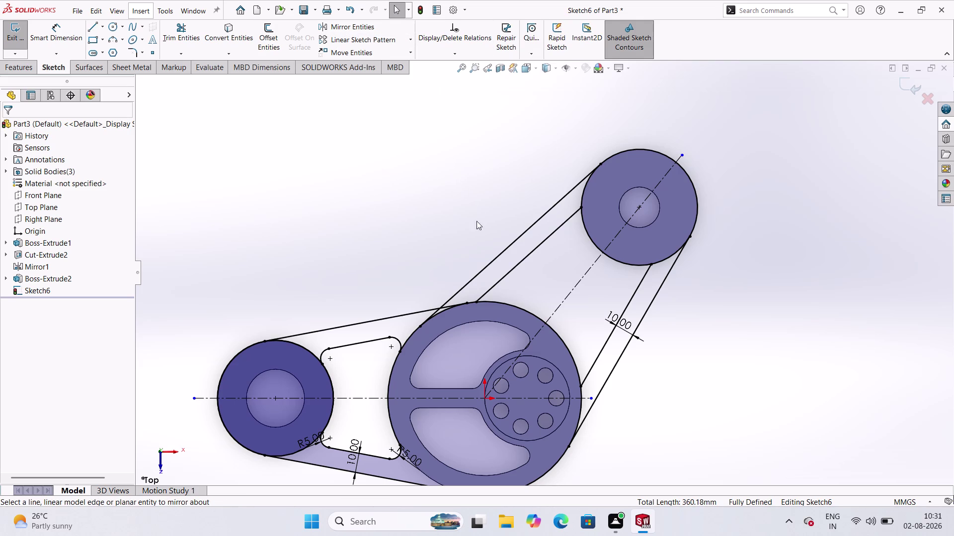
scroll(up, 3)
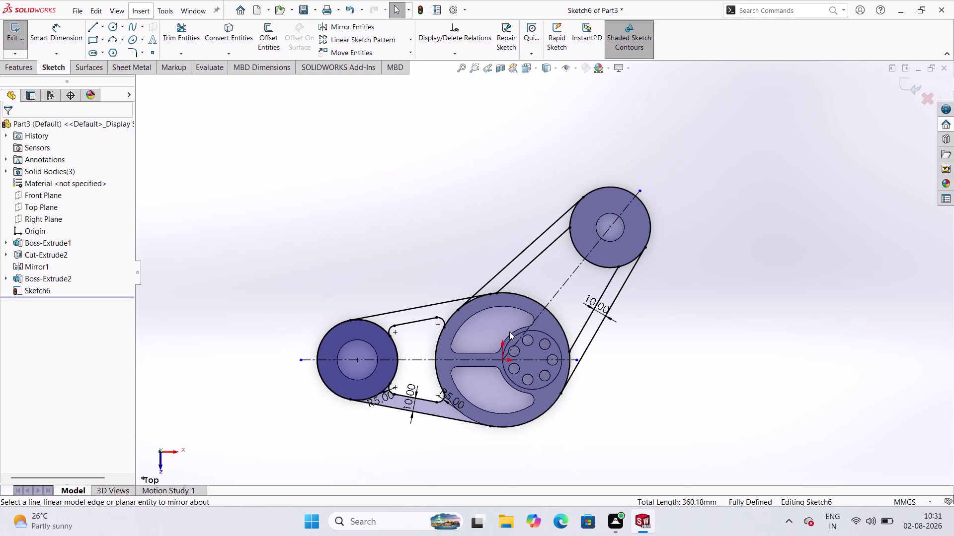
scroll(down, 3)
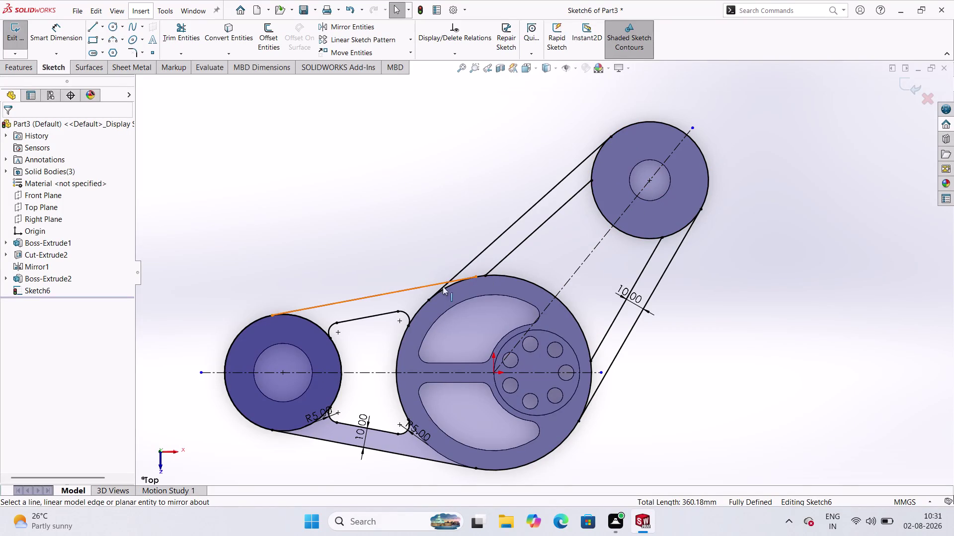
Select the two intersecting belt lines above the large pulley for a 5 mm fillet.
click(132, 48)
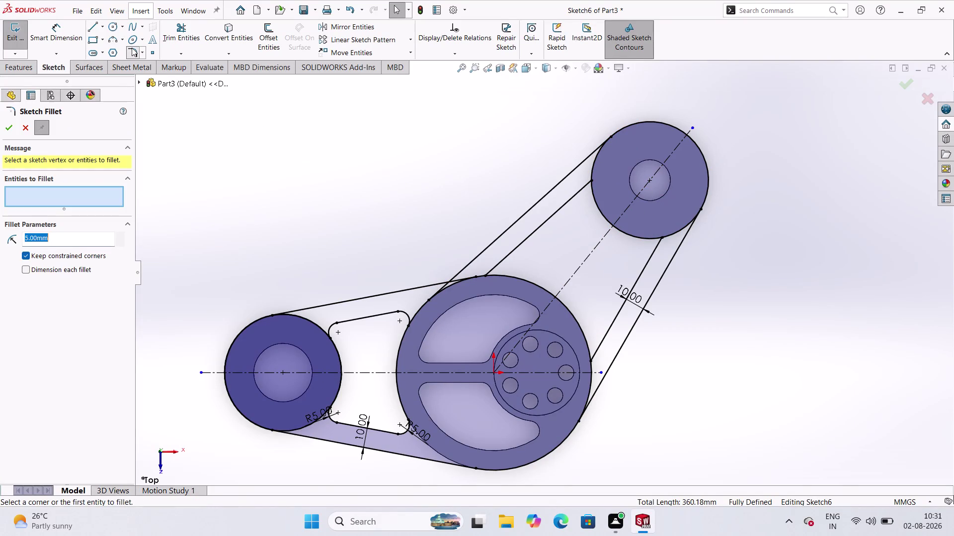
click(425, 287)
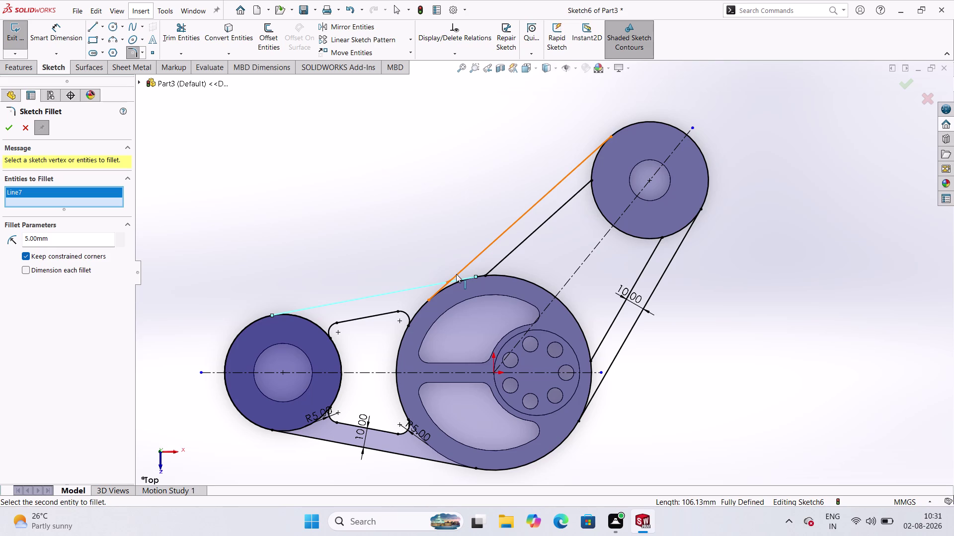
click(456, 274)
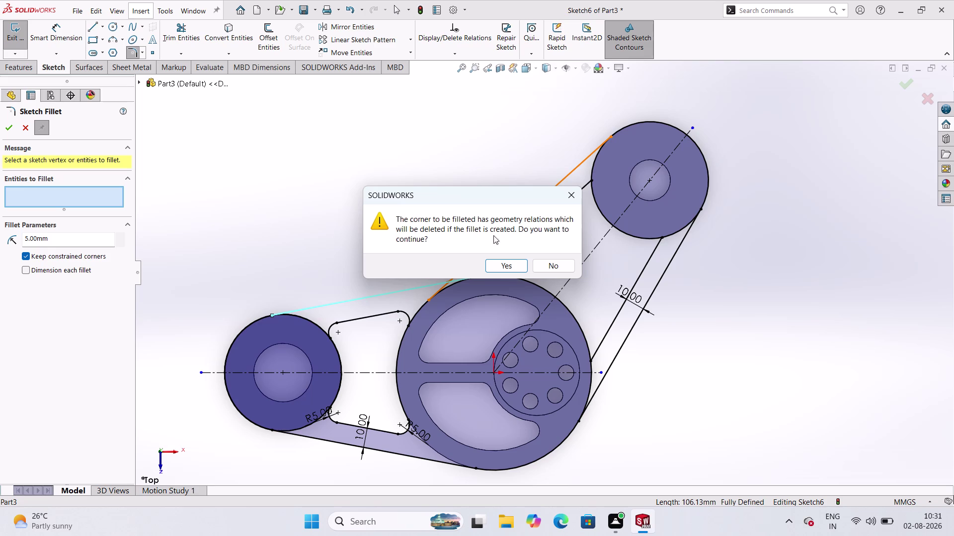
click(514, 266)
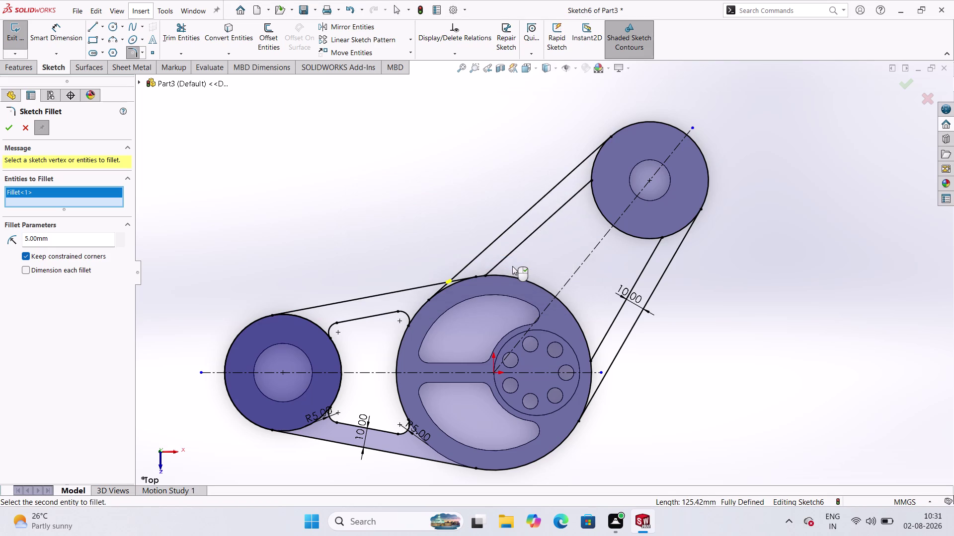
Zoom in and confirm the R5 fillet at the upper belt corner.
scroll(down, 3)
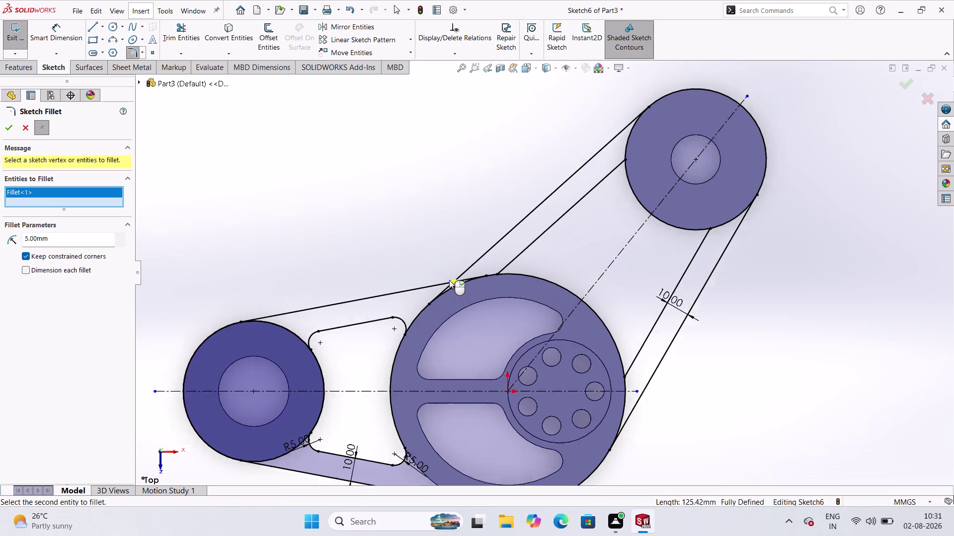
scroll(down, 3)
scroll(down, 3)
scroll(down, 3)
scroll(down, 3)
scroll(down, 3)
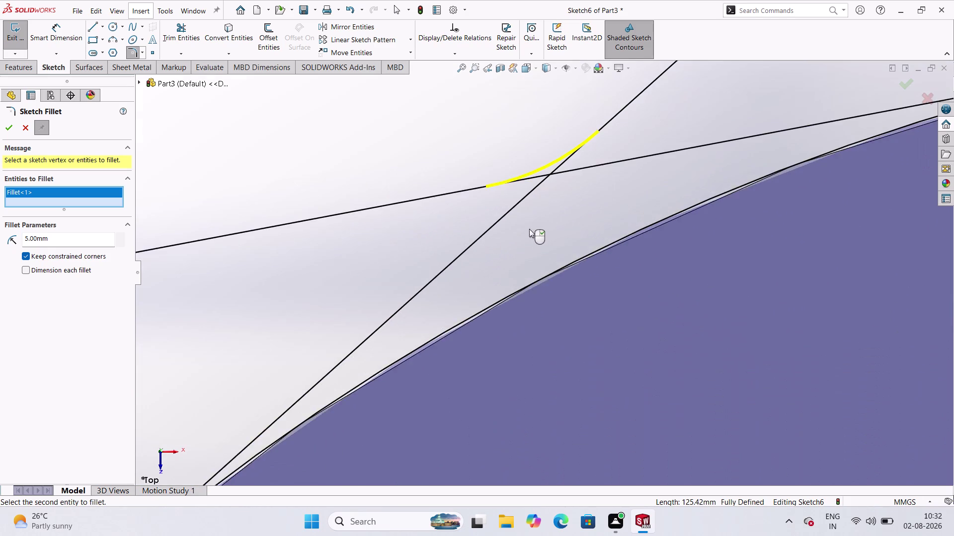
scroll(down, 3)
scroll(up, 3)
scroll(up, 3)
scroll(up, 3)
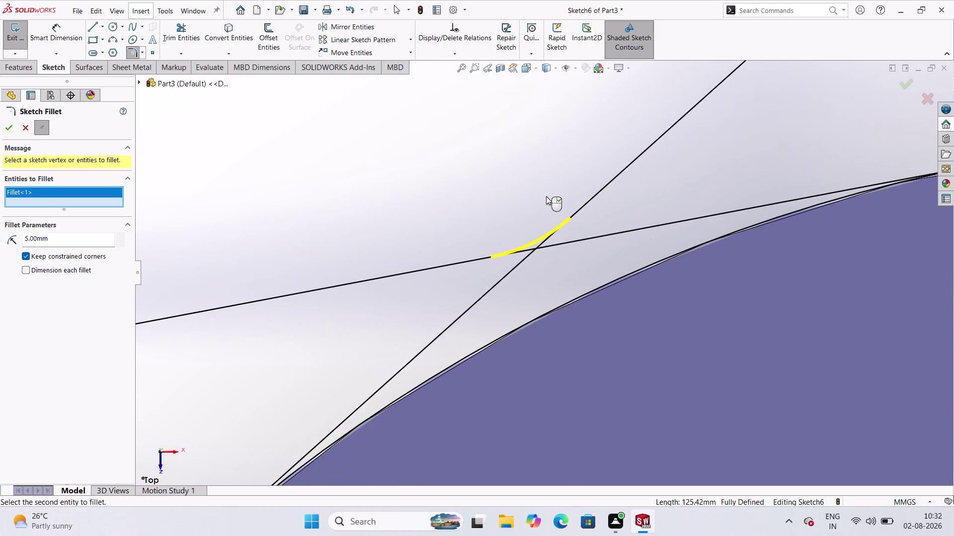
click(9, 130)
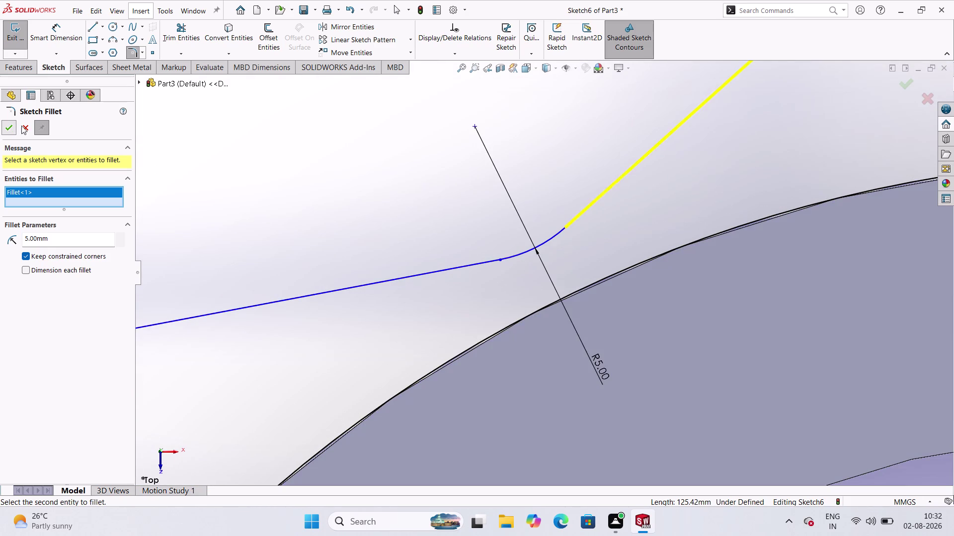
scroll(up, 3)
scroll(up, 3)
scroll(up, 3)
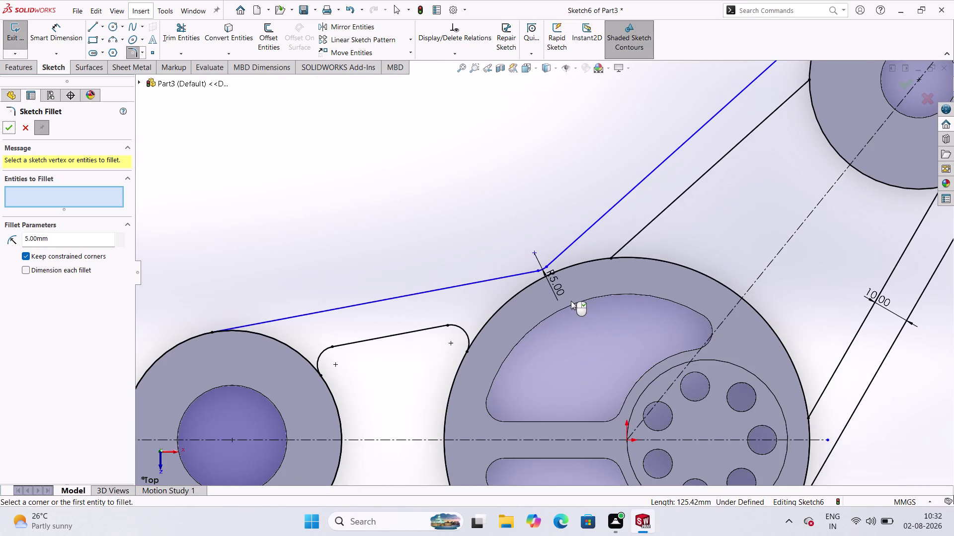
scroll(up, 3)
scroll(down, 3)
scroll(up, 3)
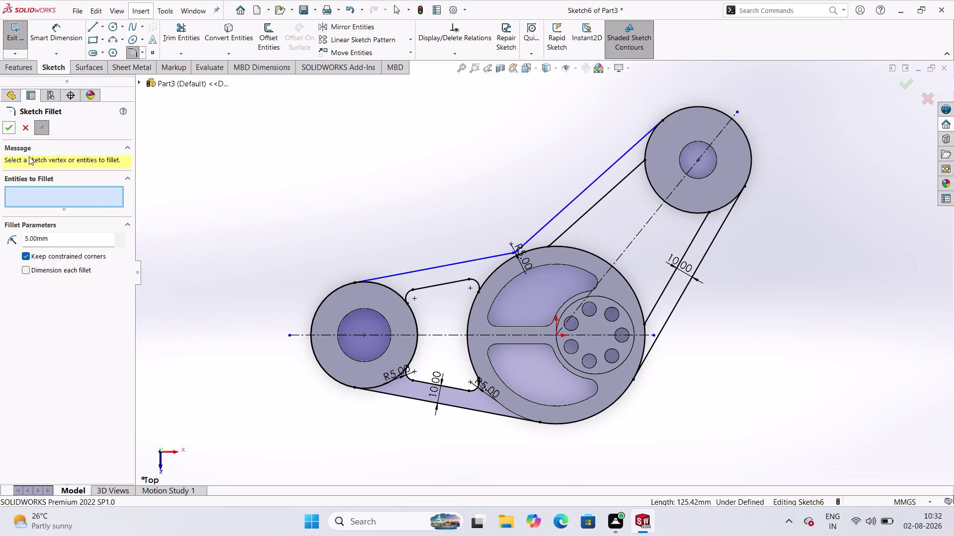
click(12, 129)
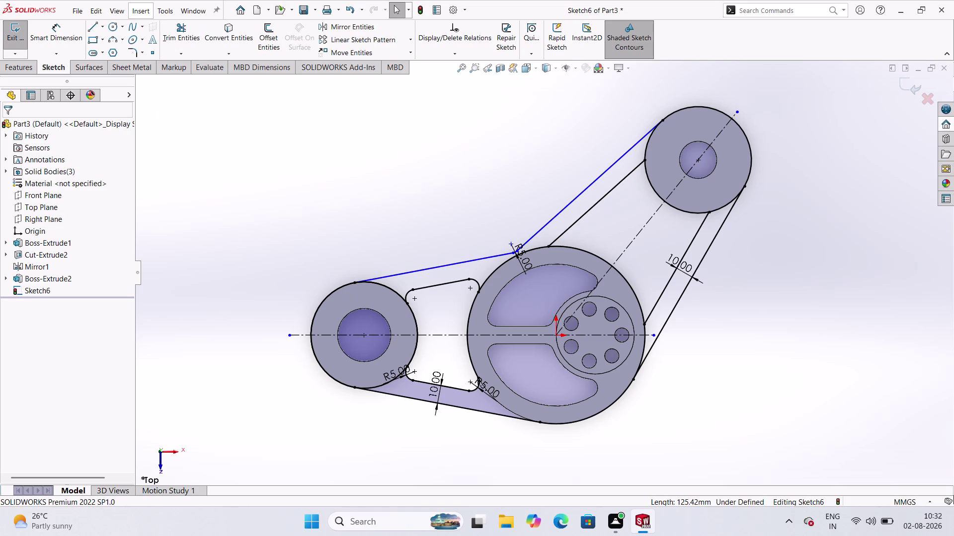
Try filleting the lines near the upper pulley, then exit without rounding.
click(134, 50)
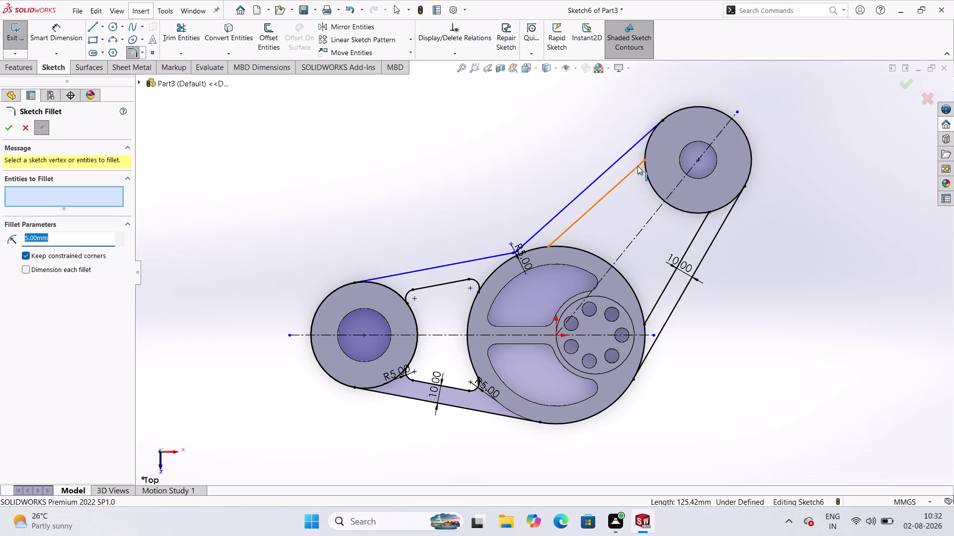
click(637, 166)
click(648, 174)
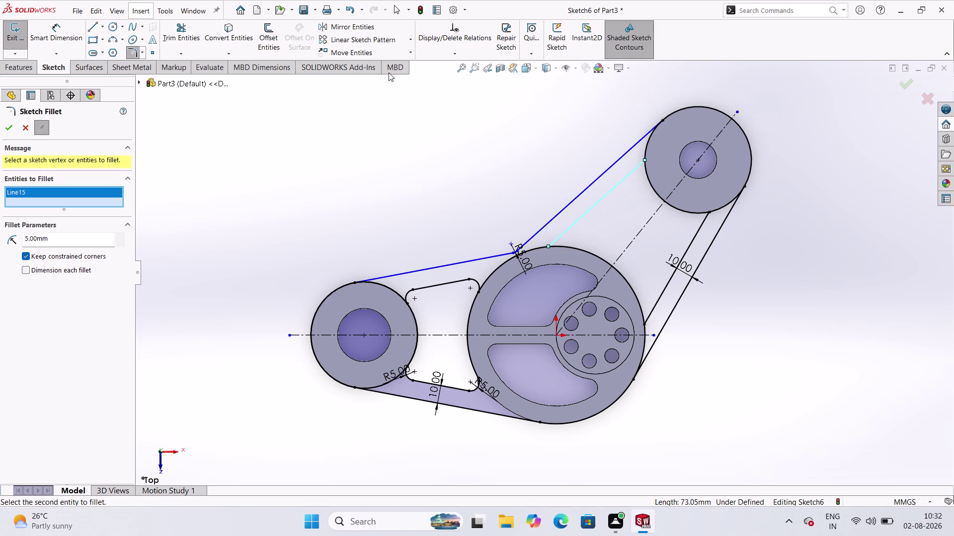
click(27, 125)
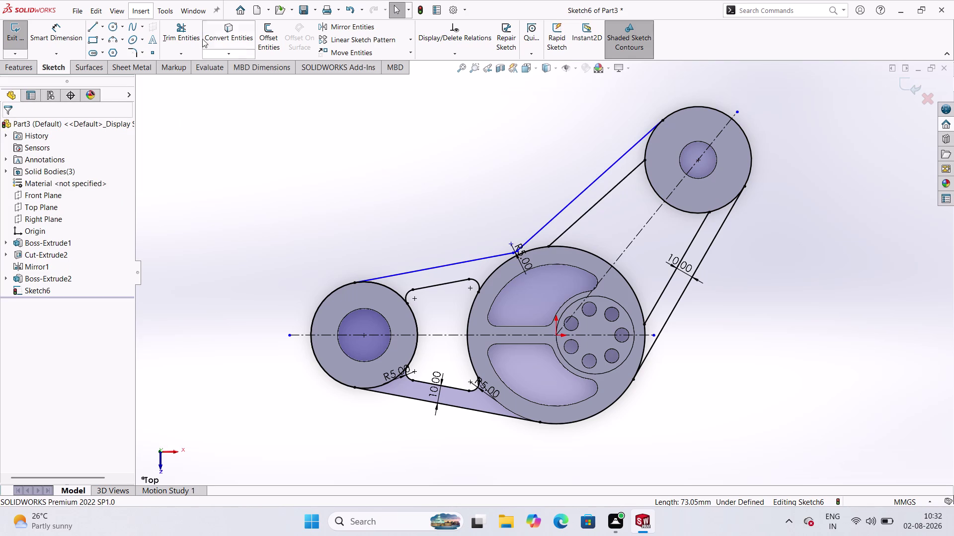
Add a Tangent relation between the mirrored belt line and the upper pulley circle.
click(637, 144)
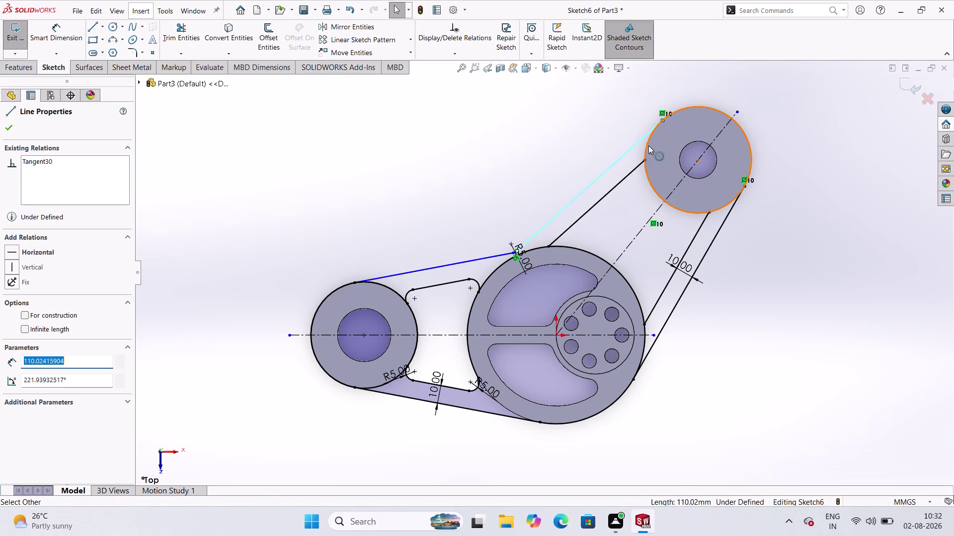
click(648, 145)
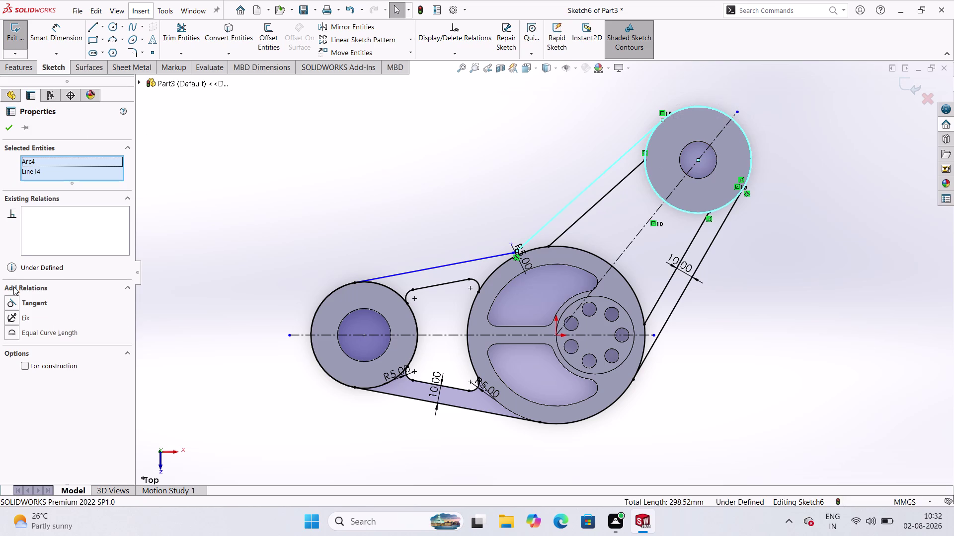
click(14, 303)
click(8, 121)
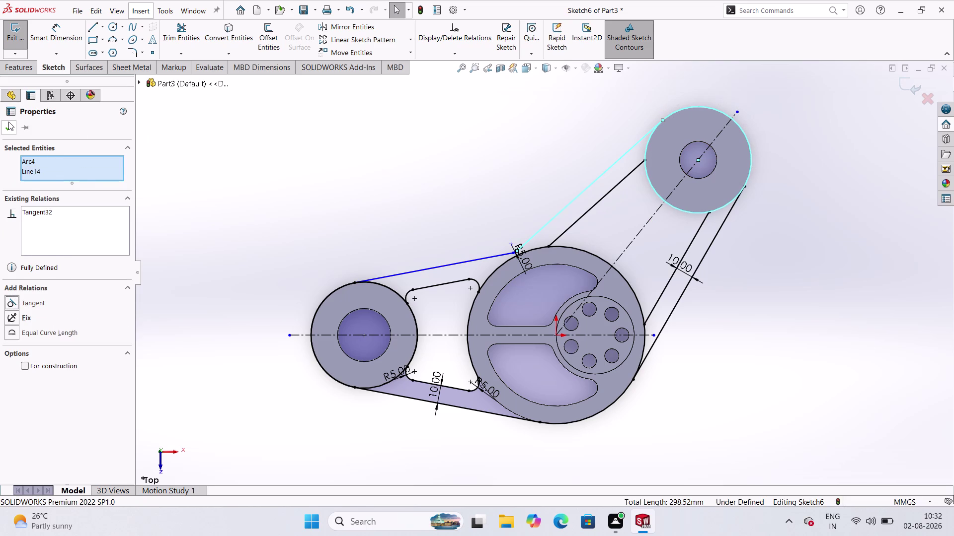
click(732, 201)
click(734, 209)
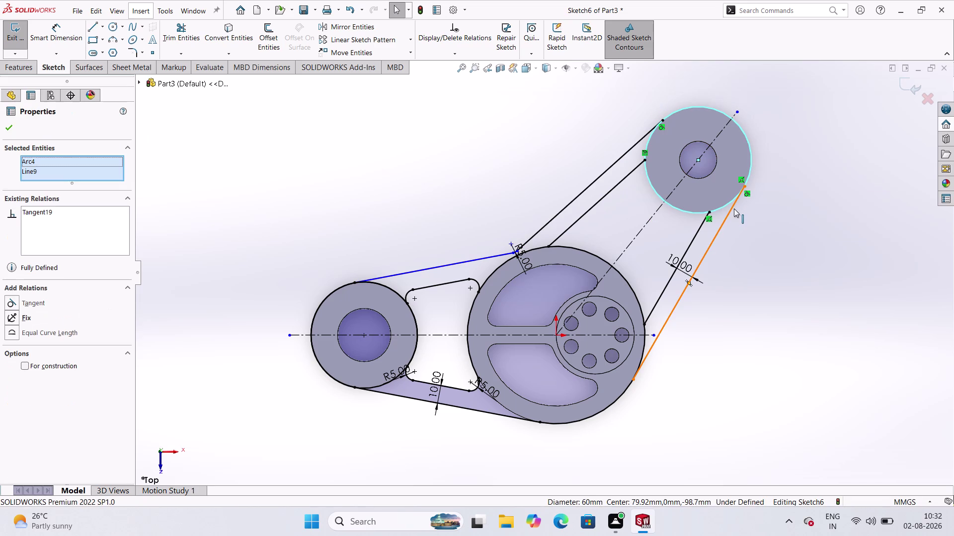
click(13, 134)
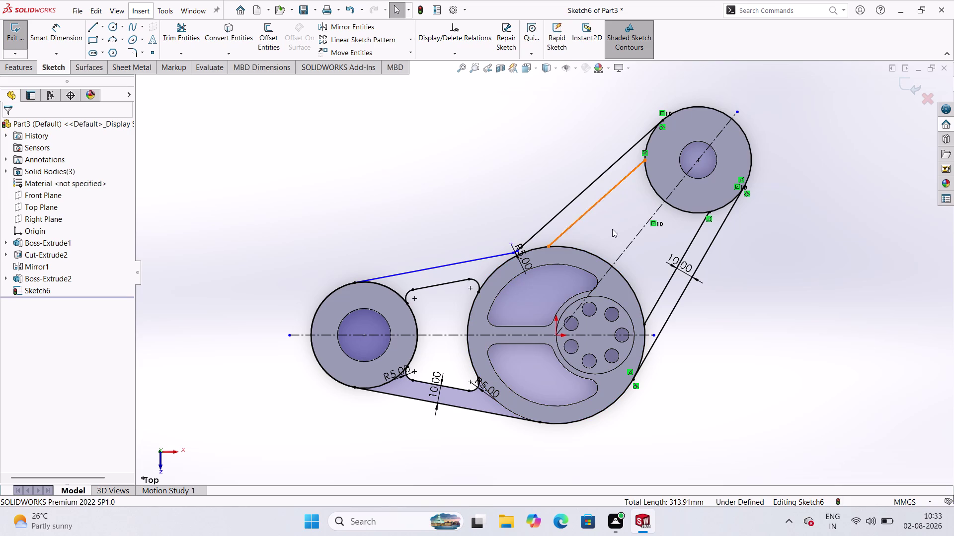
click(185, 32)
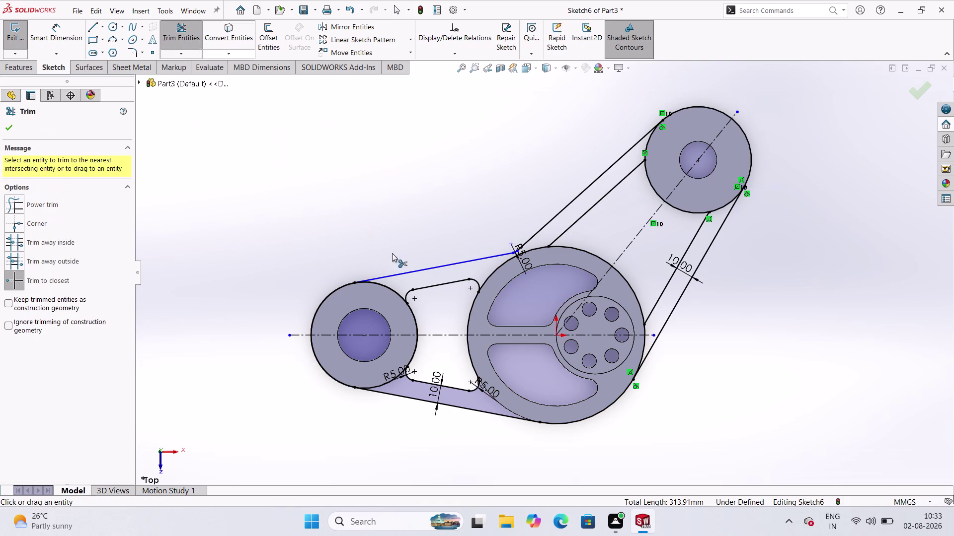
Trim away two extra belt sketch segments with Trim to closest.
click(467, 325)
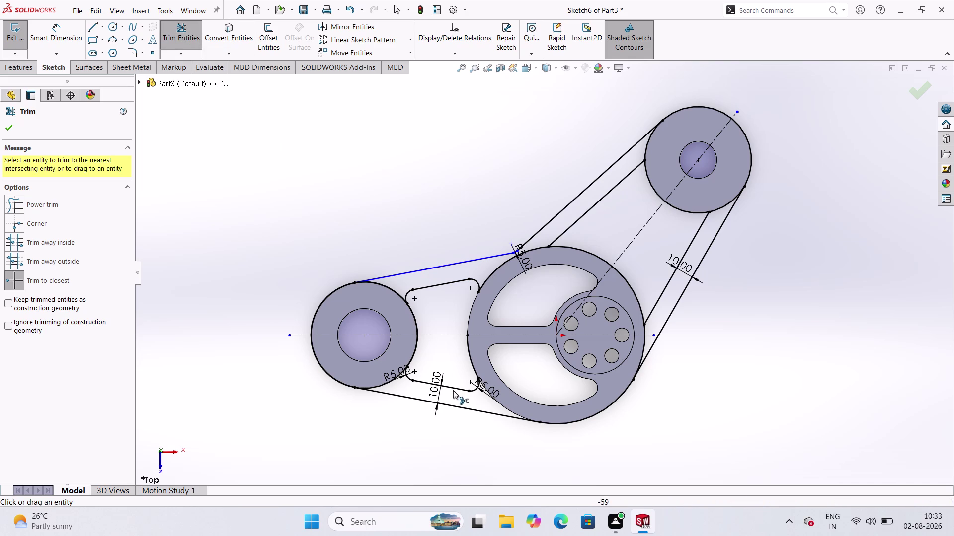
click(470, 358)
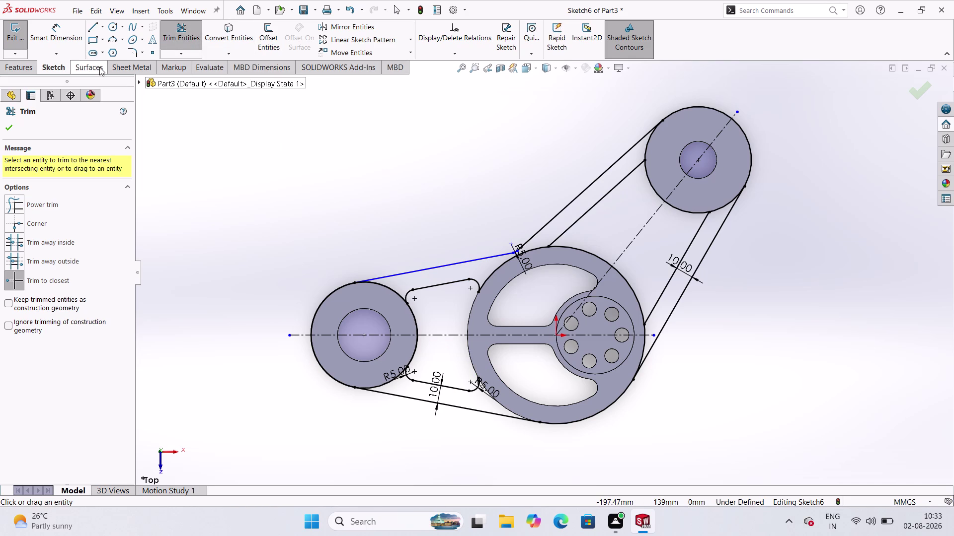
click(134, 48)
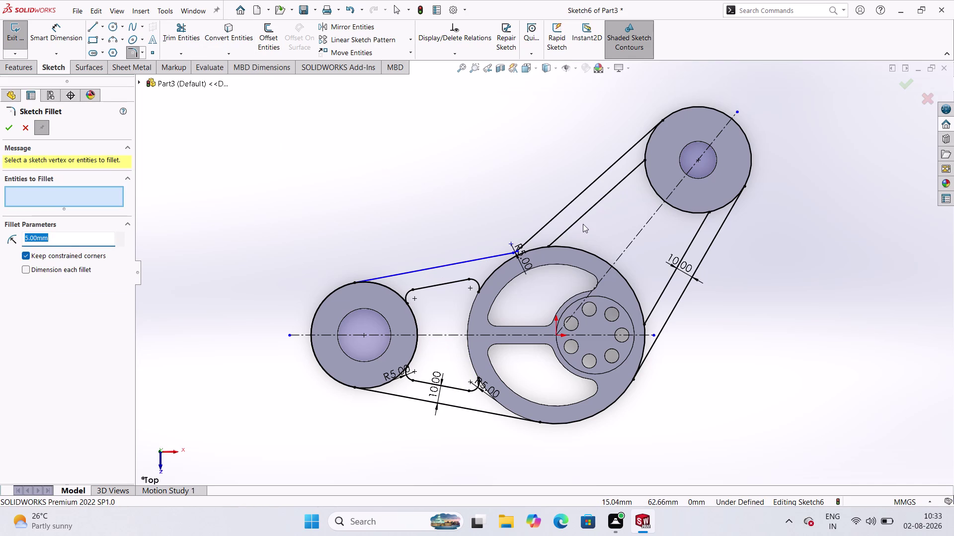
Add 5 mm fillets where belt lines meet the large pulley arc, accepting relation removal.
click(566, 231)
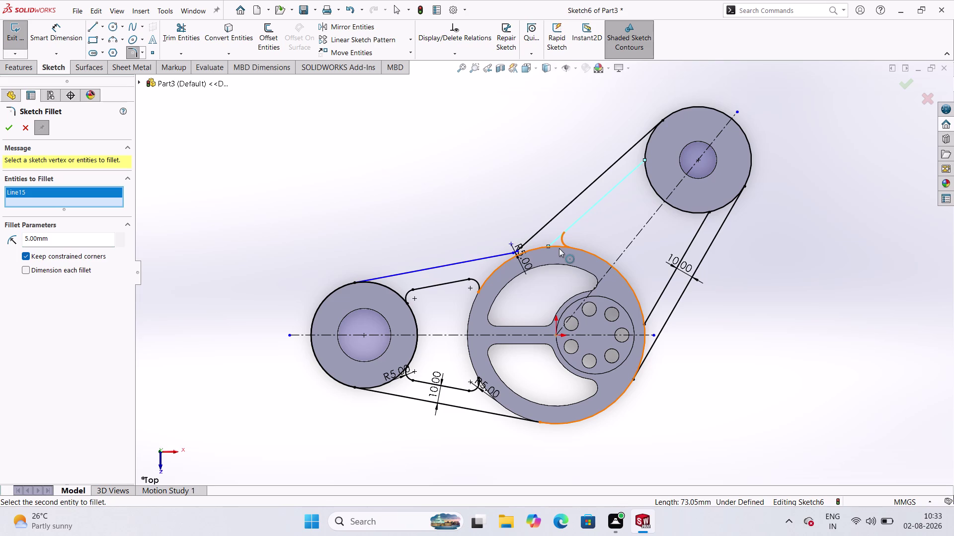
click(559, 248)
click(514, 270)
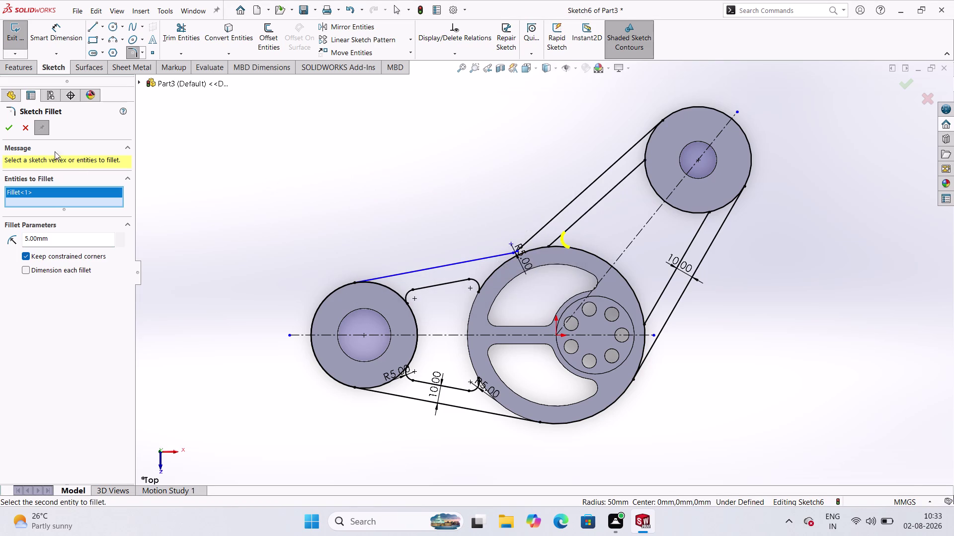
click(11, 126)
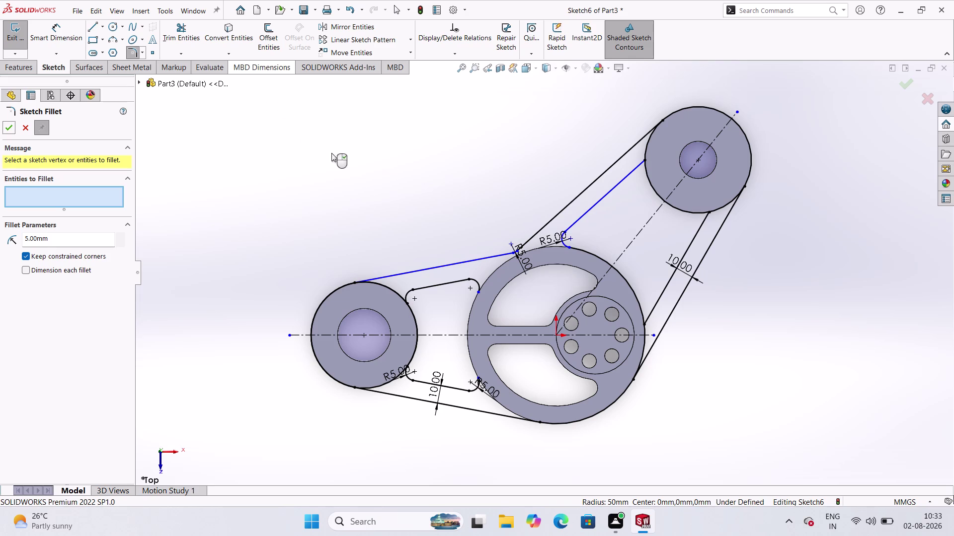
click(635, 294)
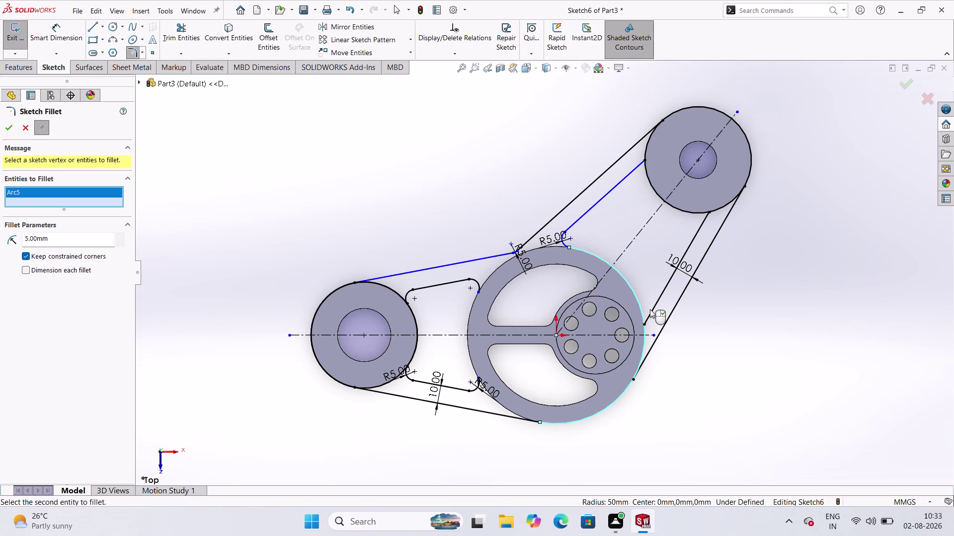
click(650, 312)
click(501, 265)
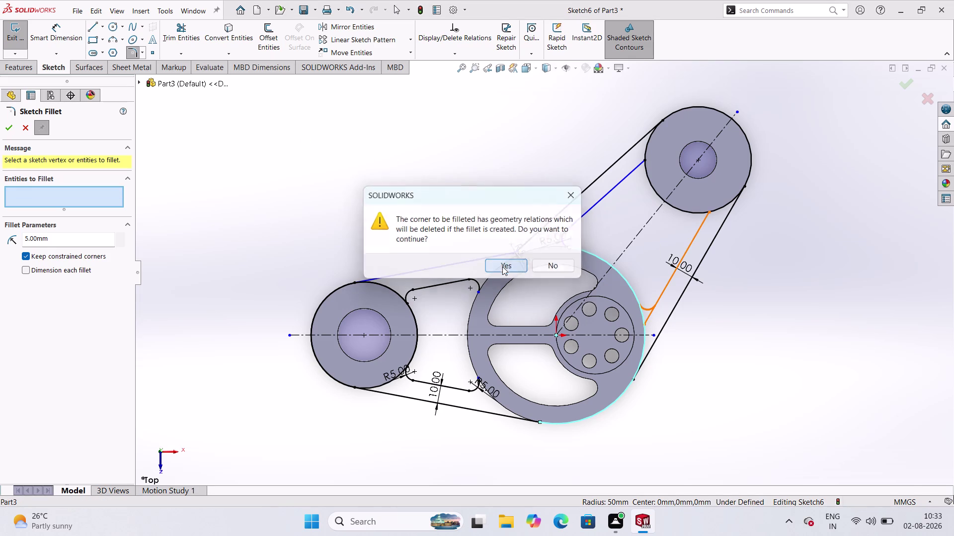
click(636, 167)
click(647, 174)
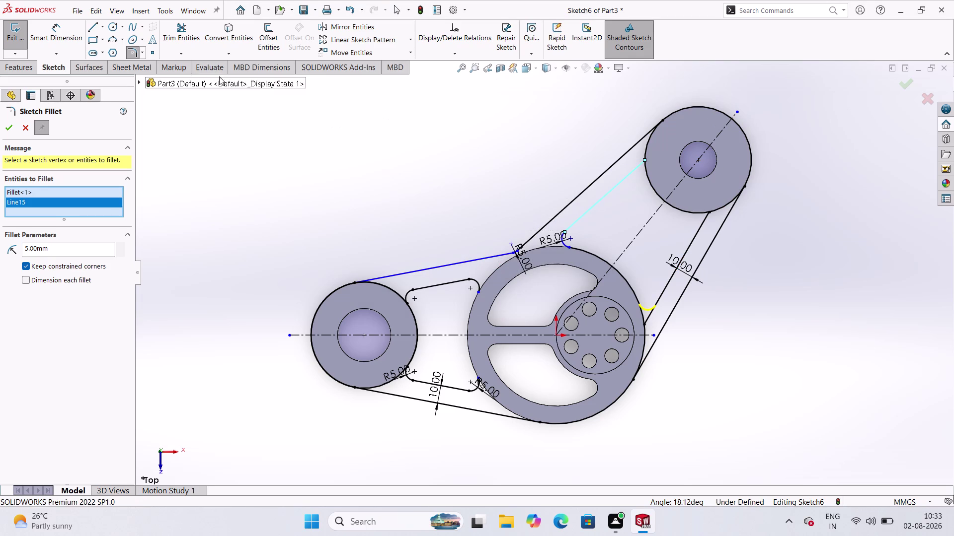
Trim the excess segment at the upper pulley and fillet that corner at 5 mm.
click(194, 35)
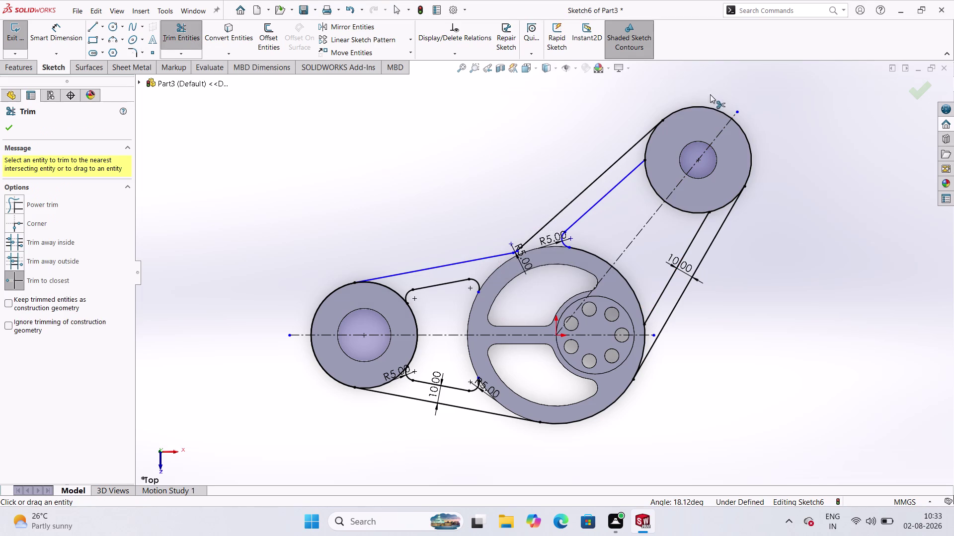
click(711, 106)
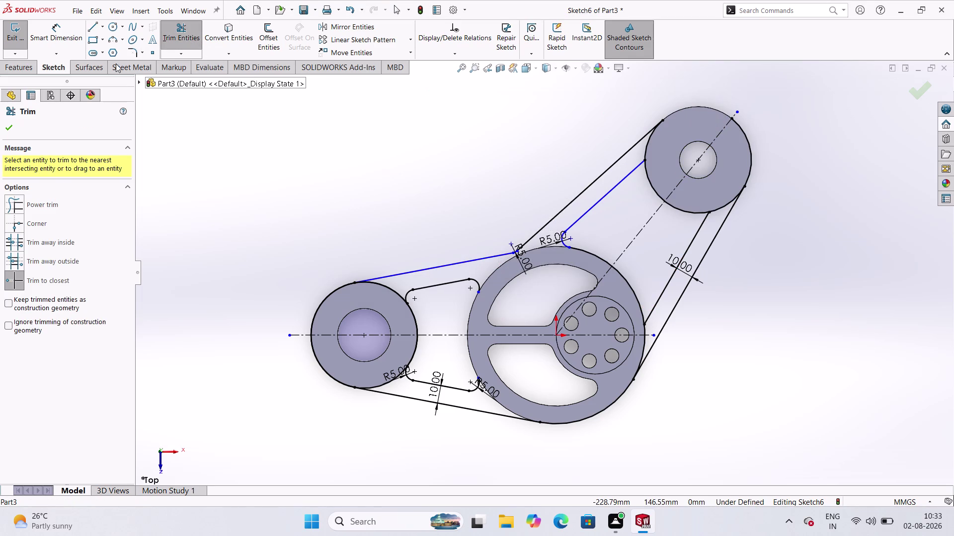
click(133, 48)
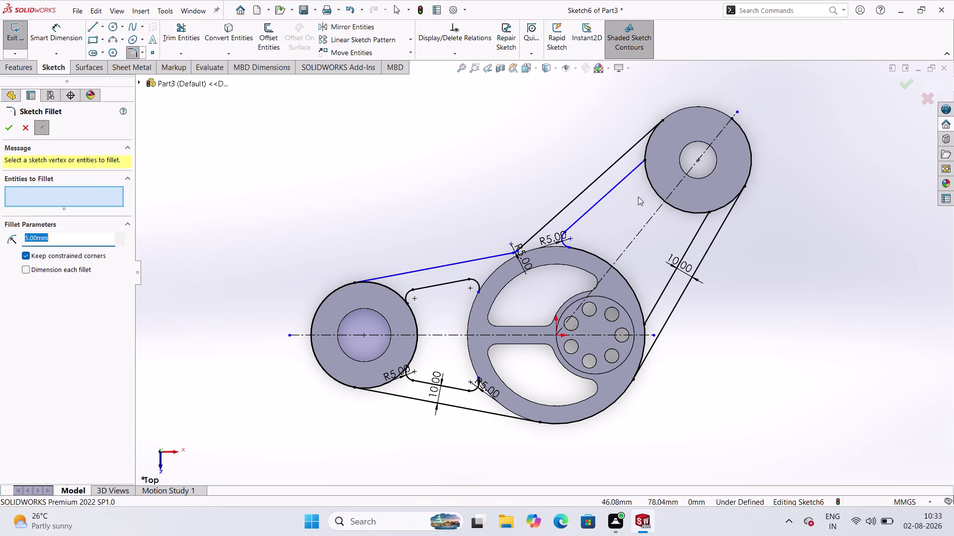
click(625, 177)
click(646, 177)
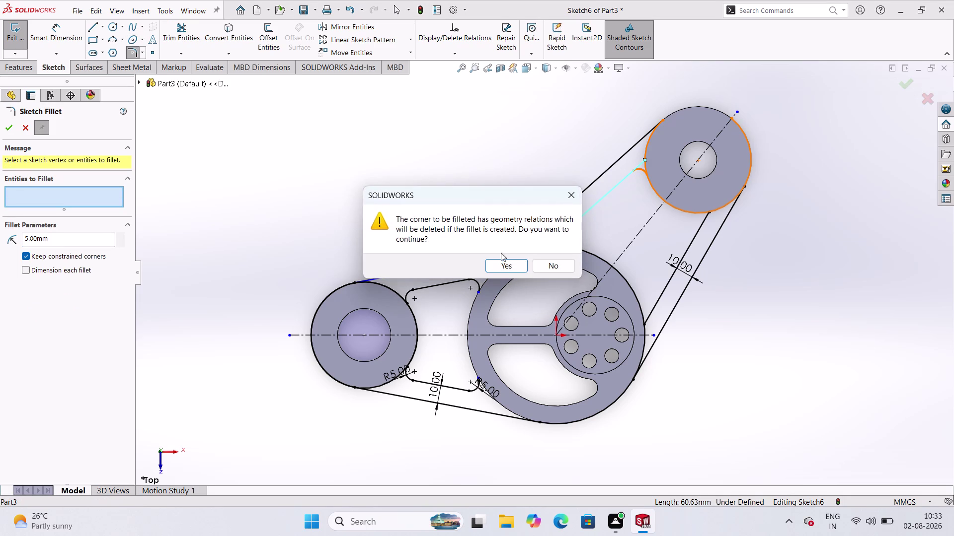
click(504, 263)
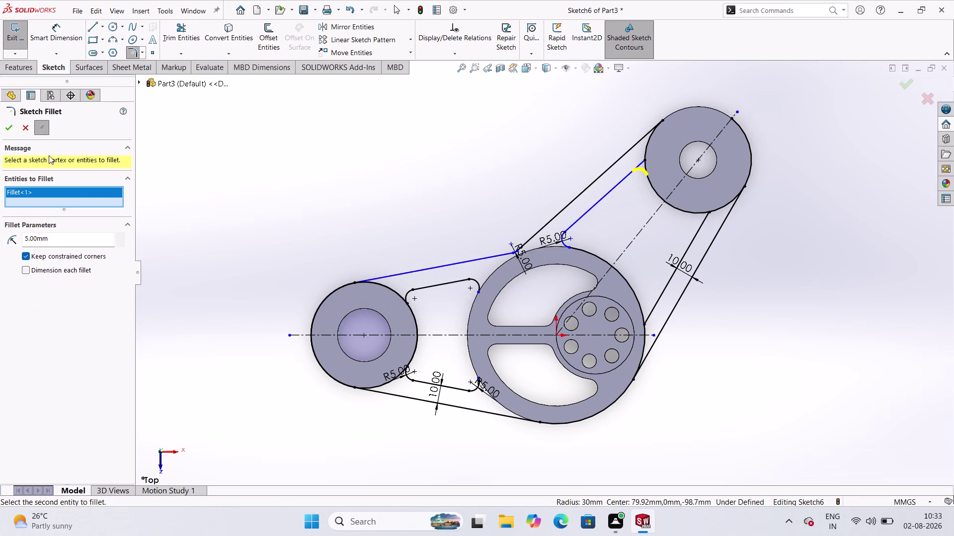
click(14, 126)
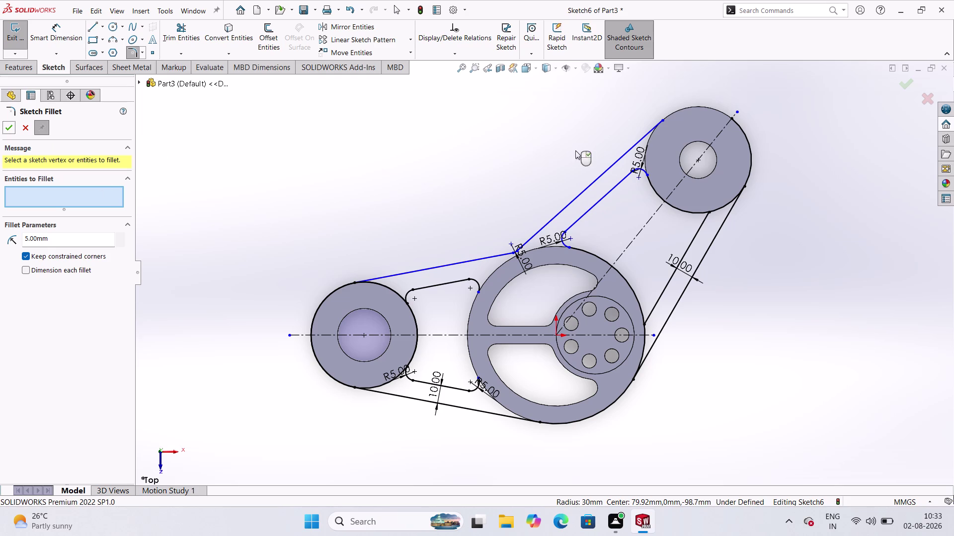
Fillet the inner belt line to the large wheel arc at 5 mm.
click(691, 212)
click(707, 220)
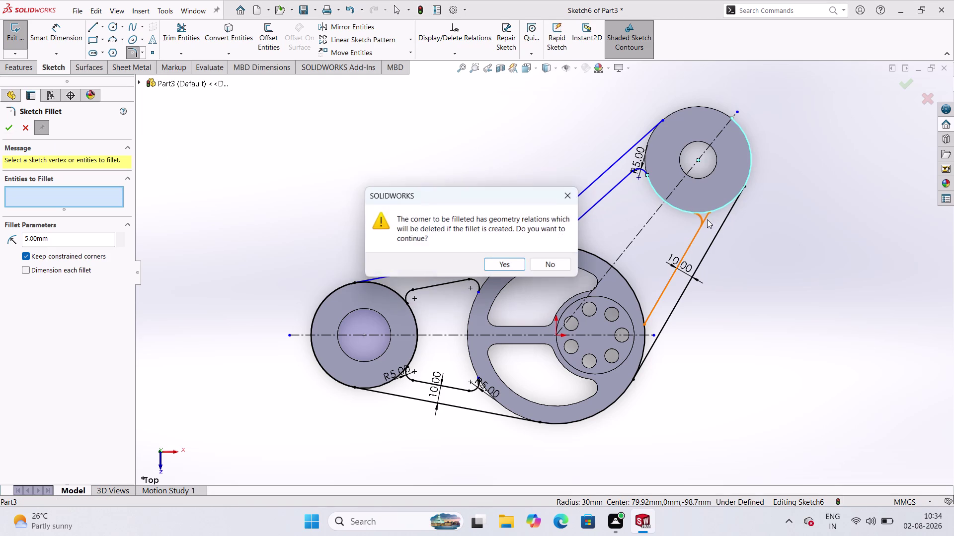
click(506, 267)
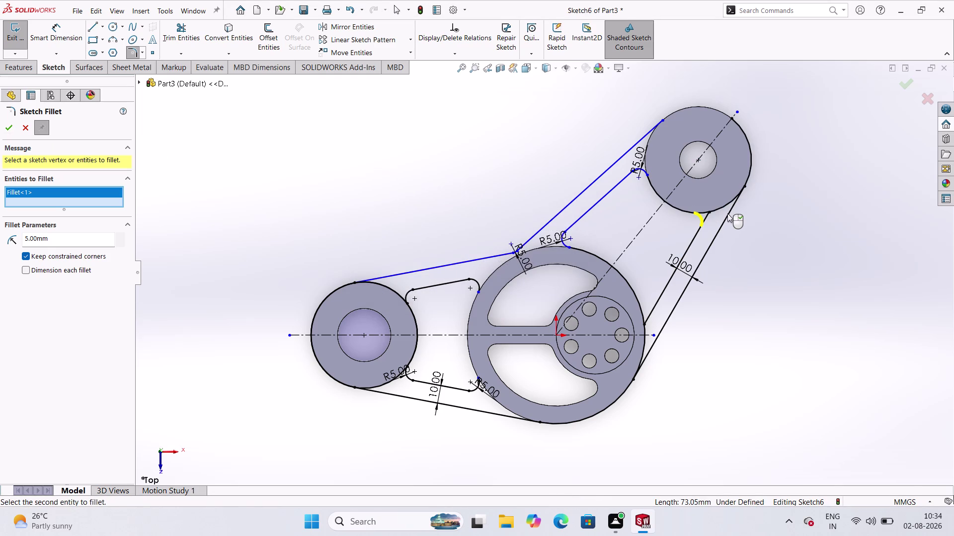
click(9, 132)
click(638, 302)
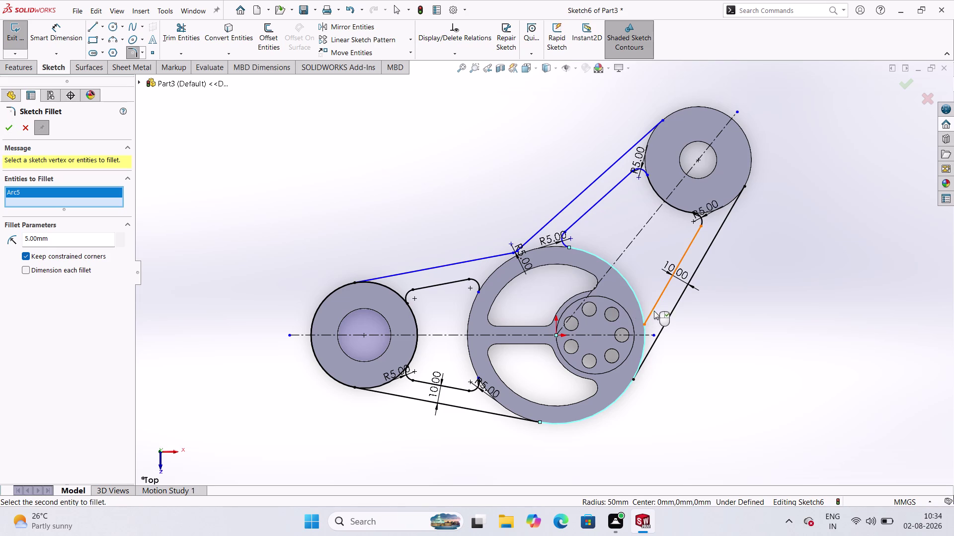
click(652, 311)
click(513, 267)
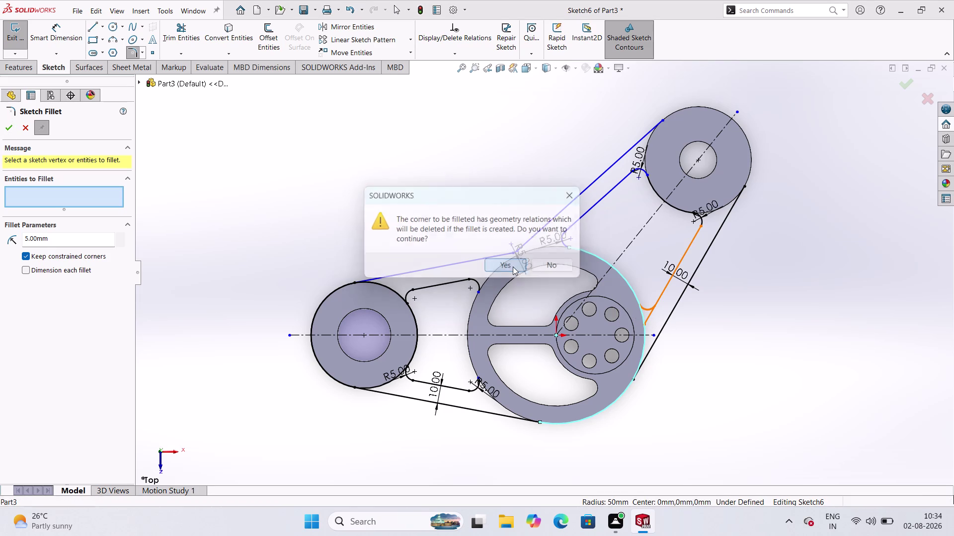
click(12, 129)
scroll(down, 3)
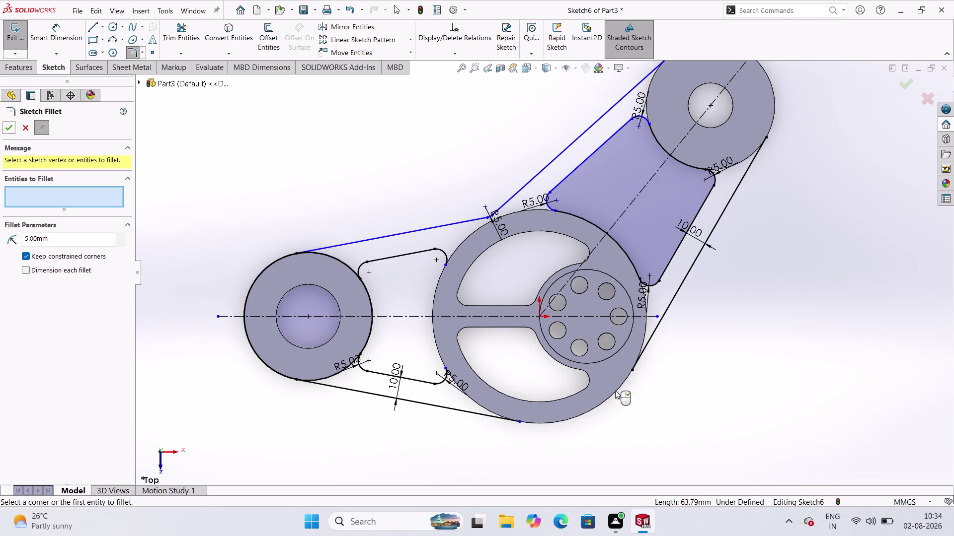
scroll(up, 3)
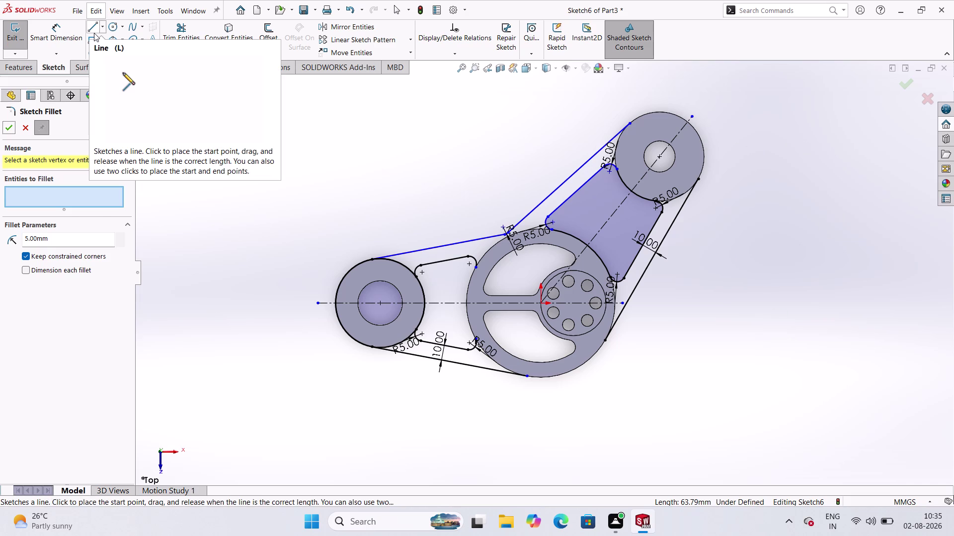
Start an edge conversion, then cancel it without converting anything.
click(238, 36)
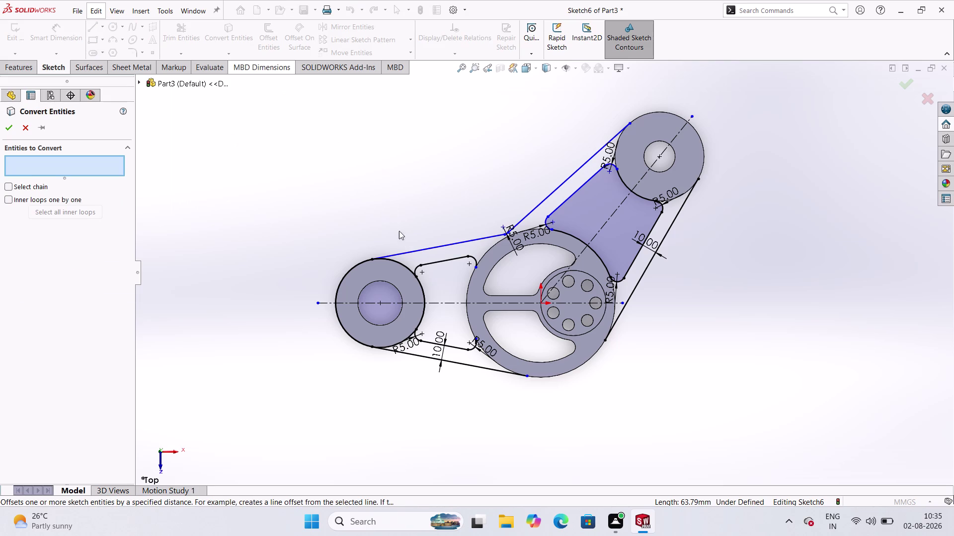
click(13, 69)
click(41, 64)
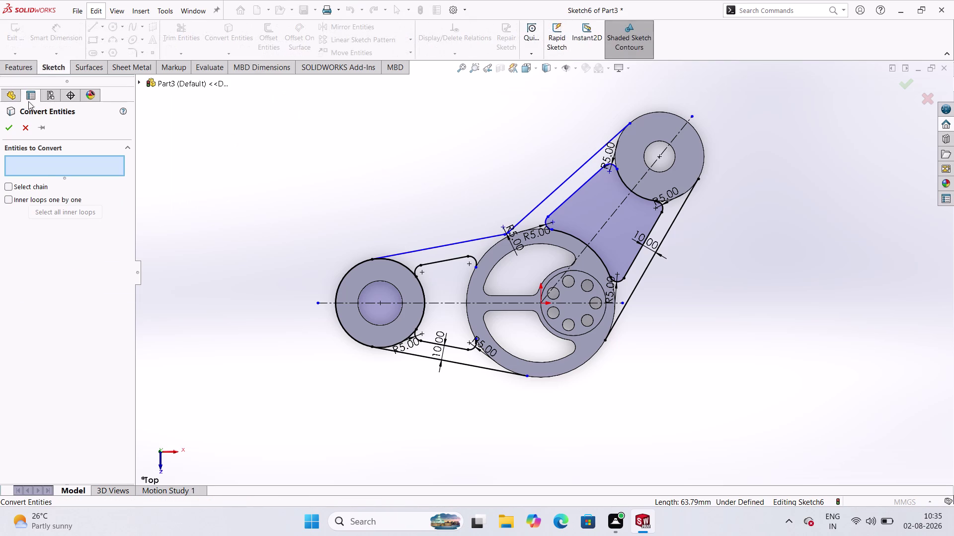
click(27, 129)
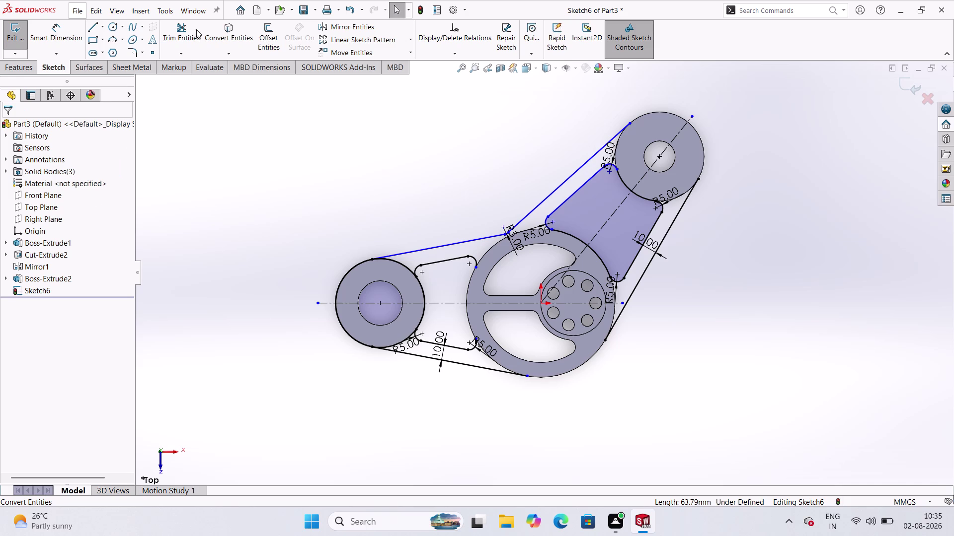
Trim the unwanted inner and leftover arcs of the left pulley circle.
click(178, 31)
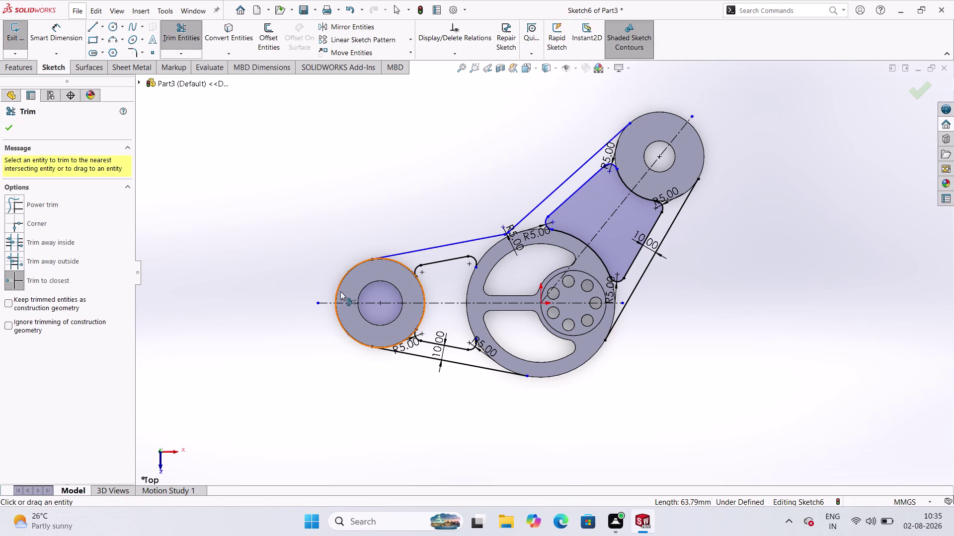
click(346, 273)
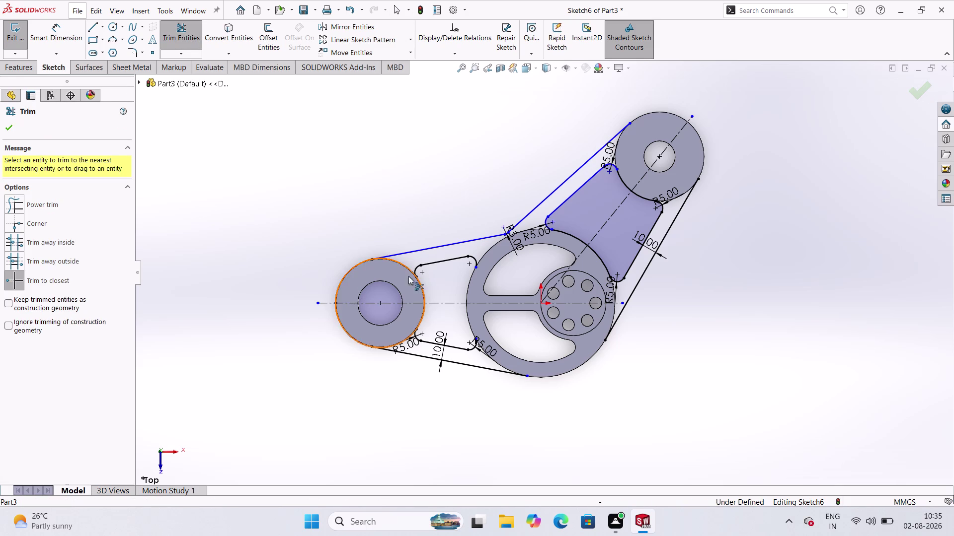
click(427, 295)
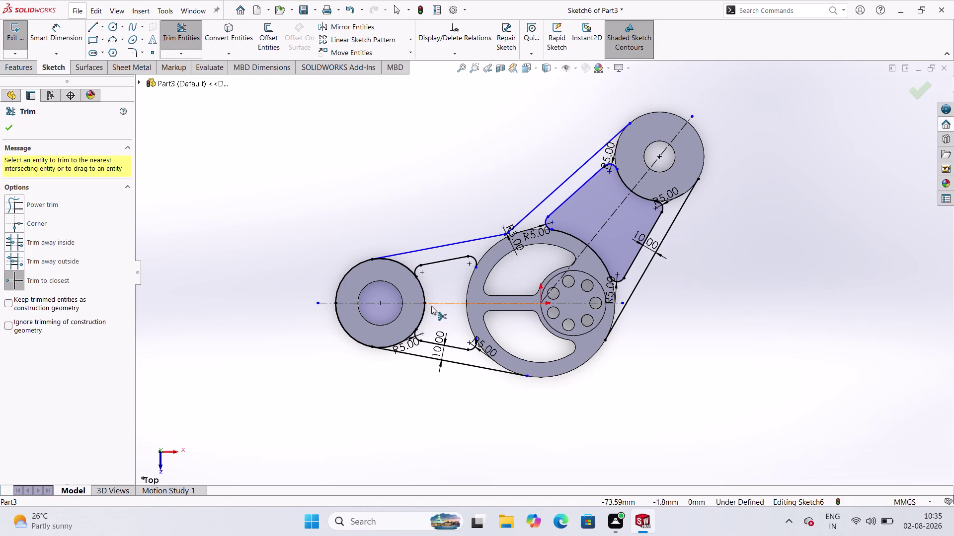
click(421, 314)
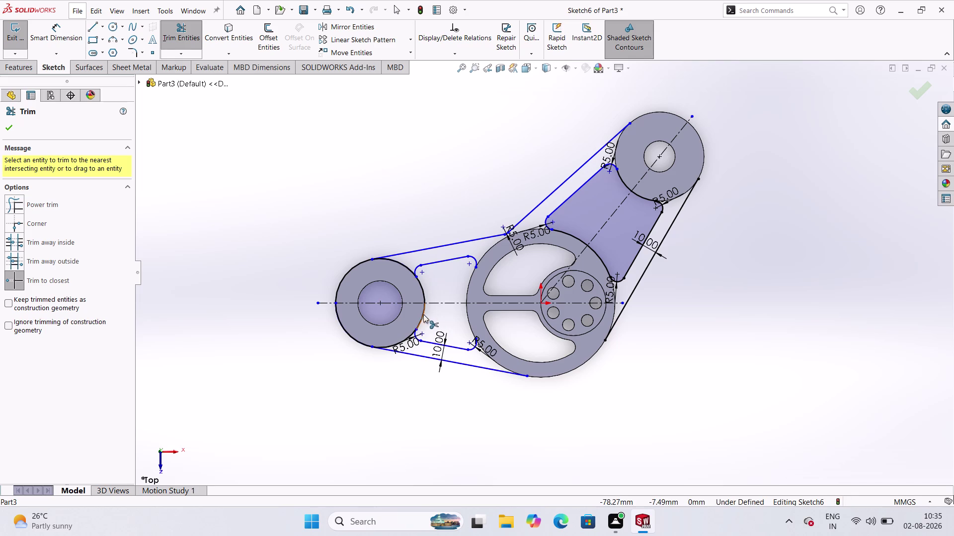
click(422, 313)
click(424, 292)
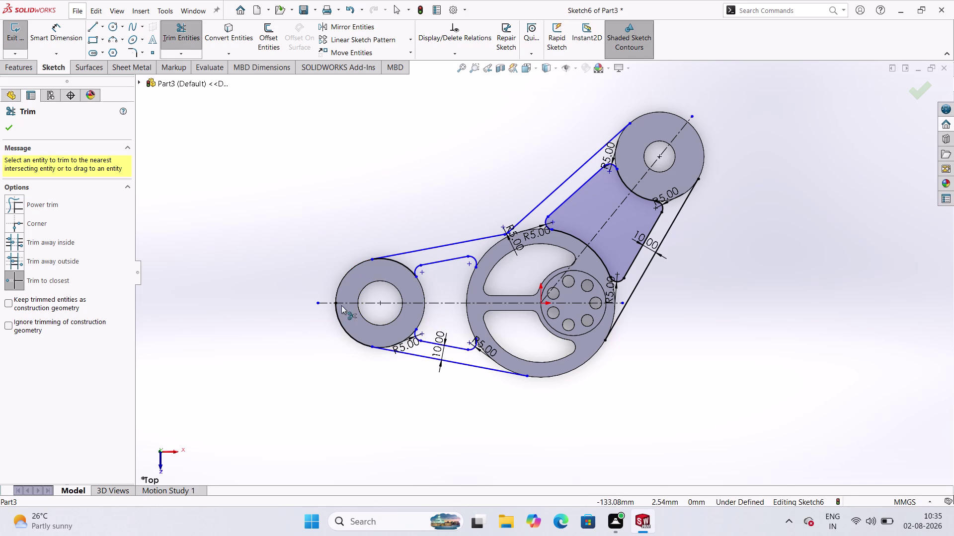
click(341, 326)
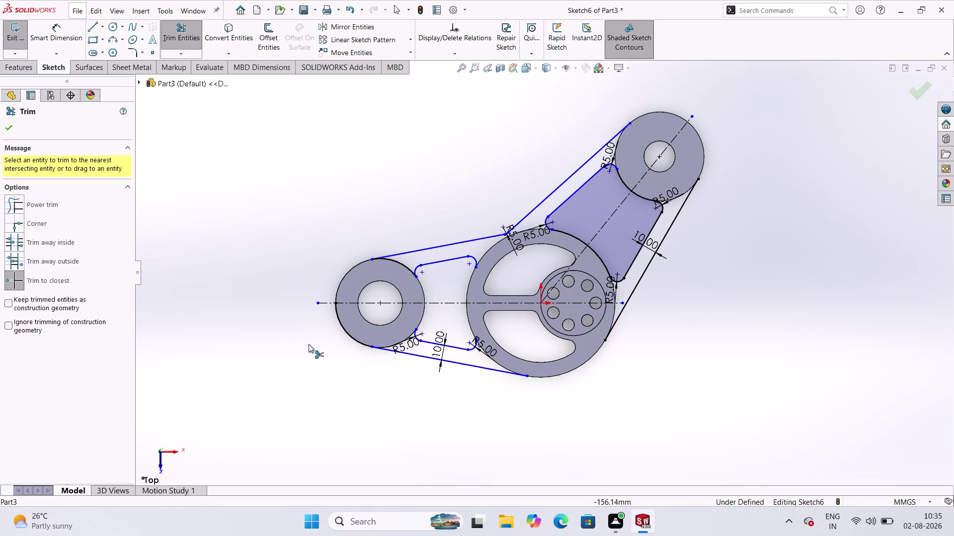
click(354, 338)
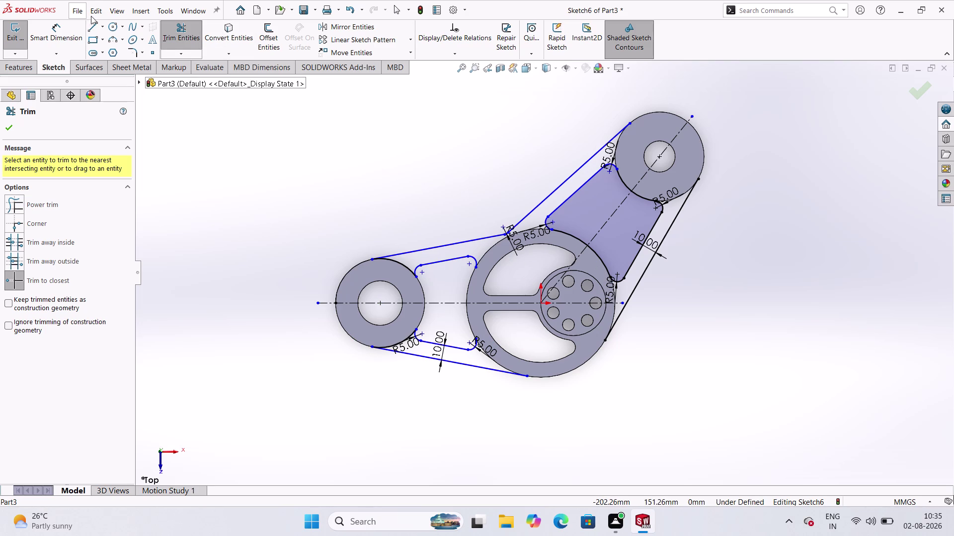
click(246, 36)
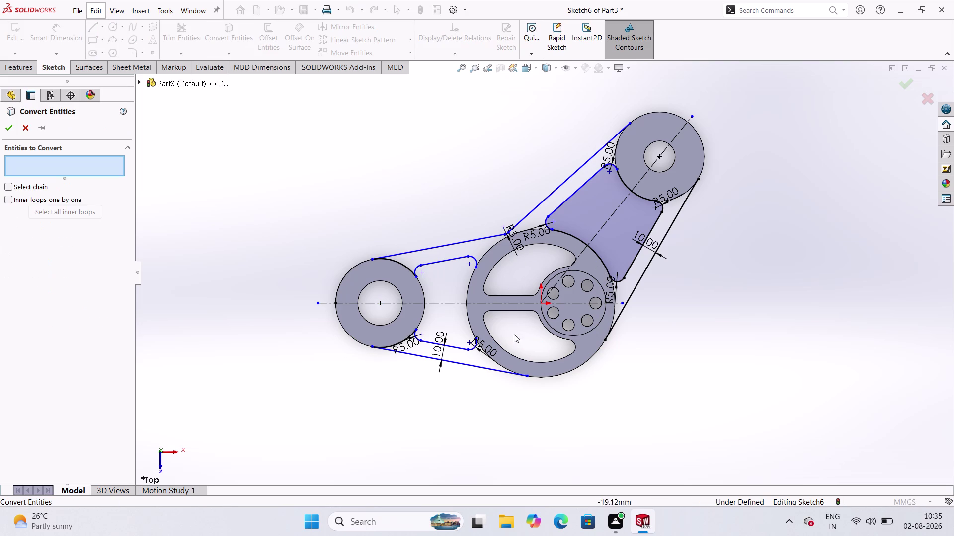
Convert the large wheel's outer edge into the sketch and trim its left-side arcs.
click(467, 286)
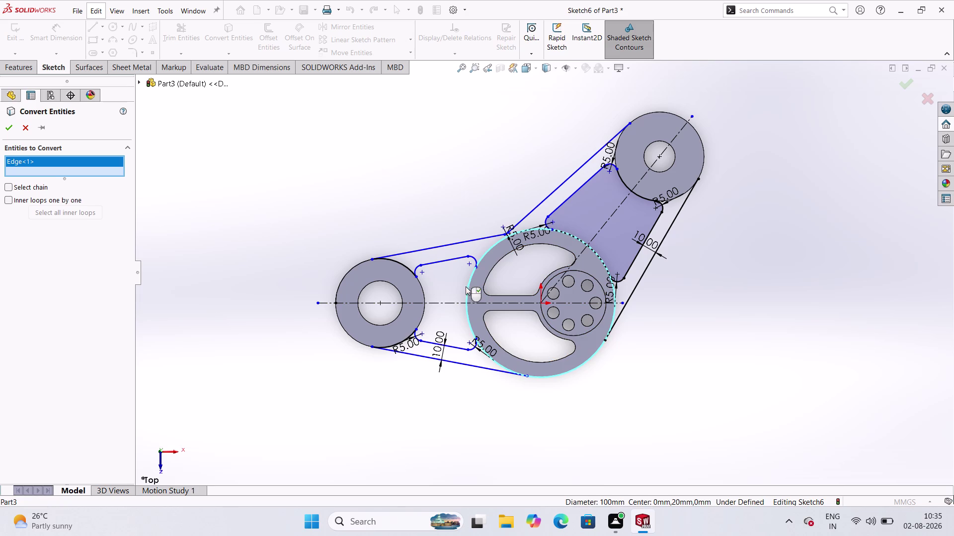
click(12, 129)
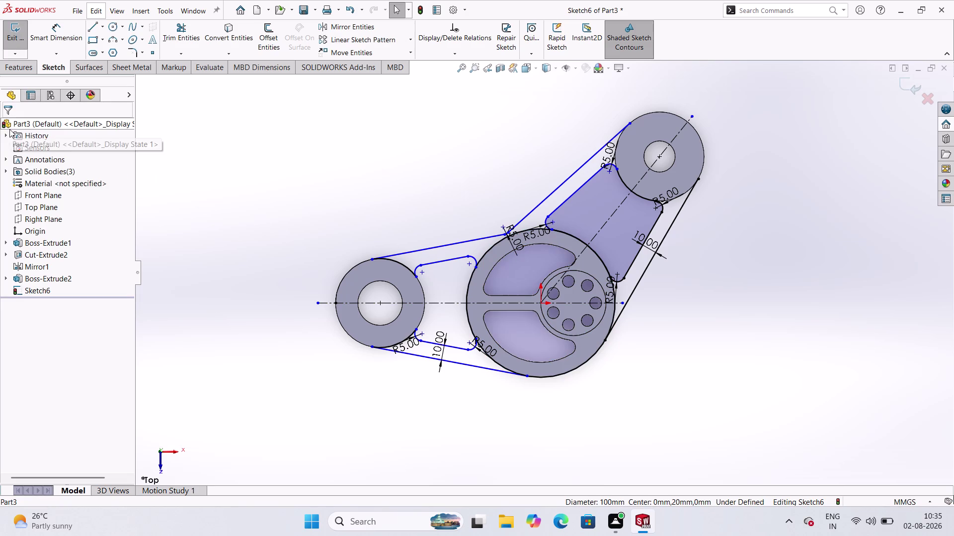
click(187, 32)
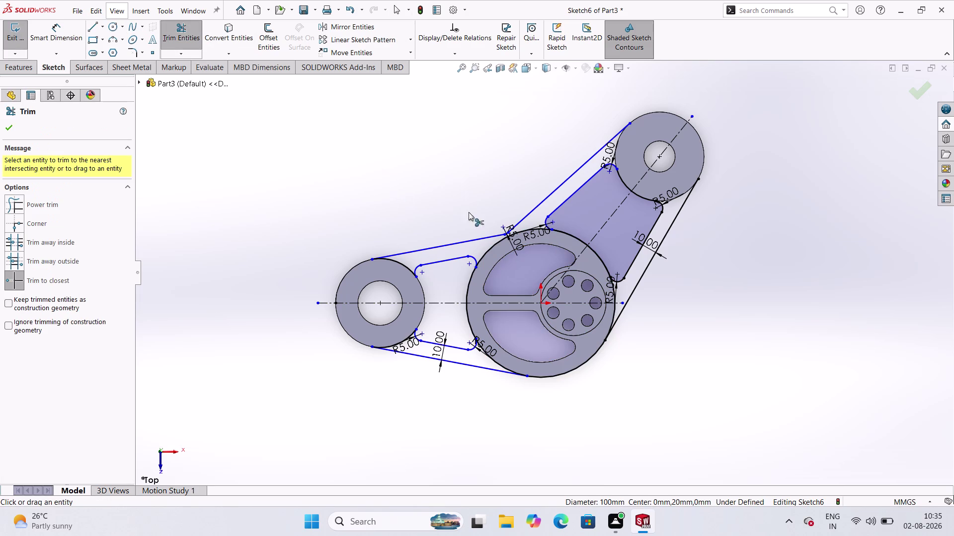
click(470, 280)
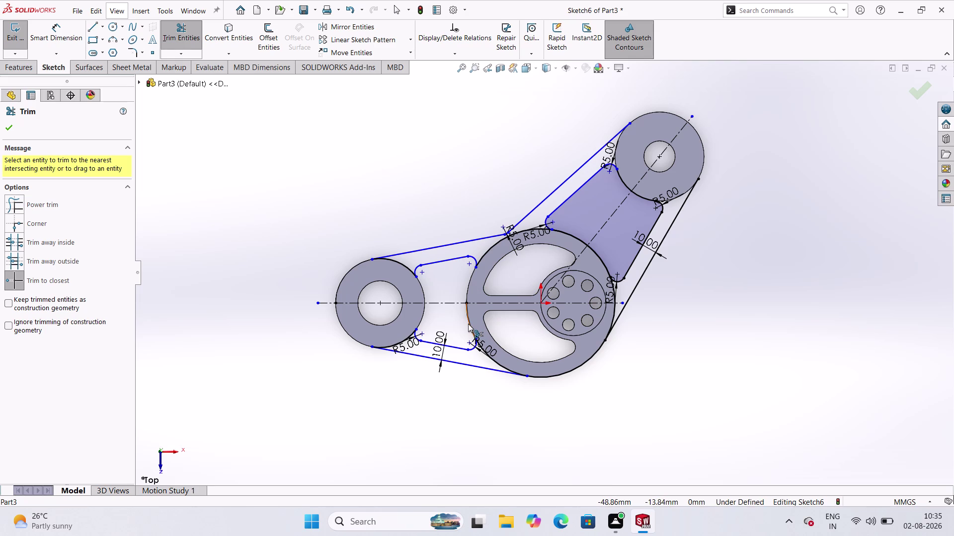
click(468, 324)
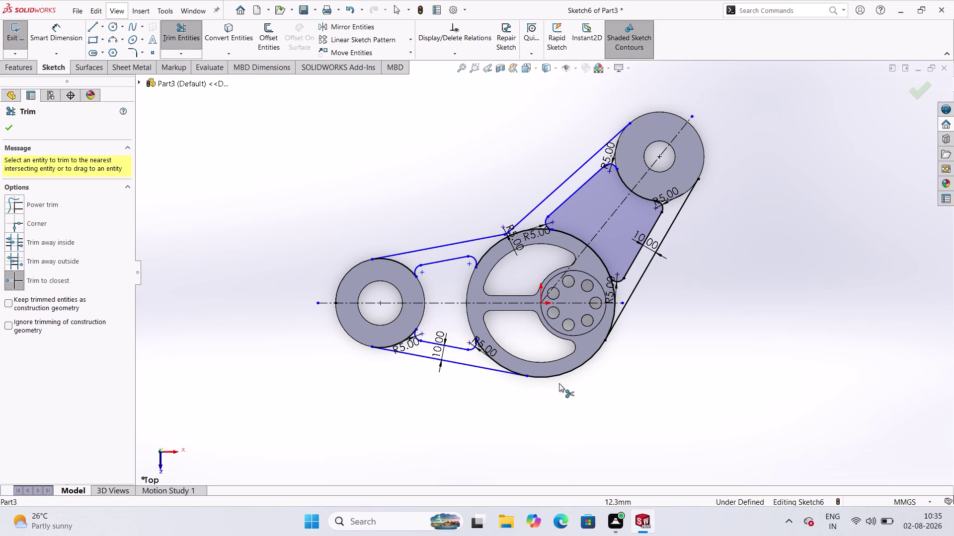
Trim the wheel's lower arc and the arcs inside the upper belt band and top pulley.
click(553, 378)
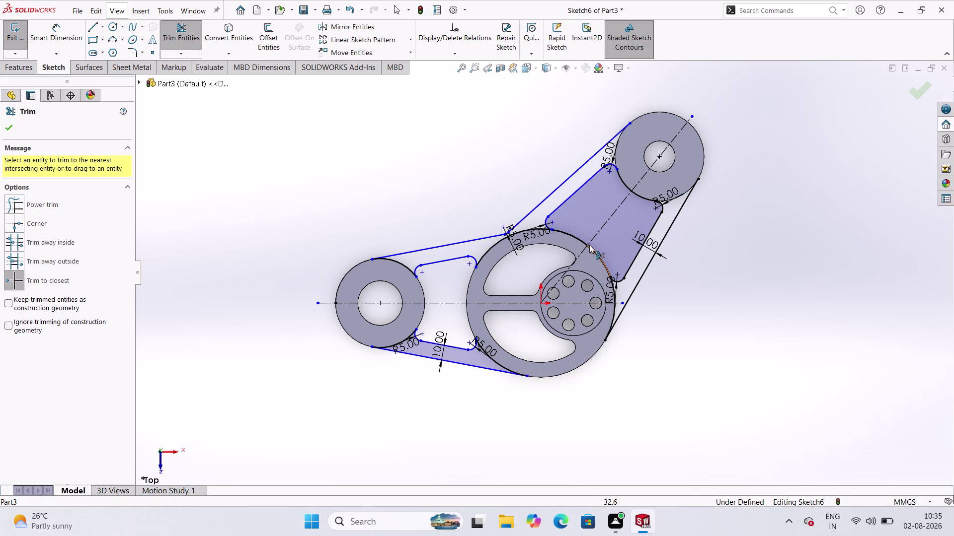
click(578, 239)
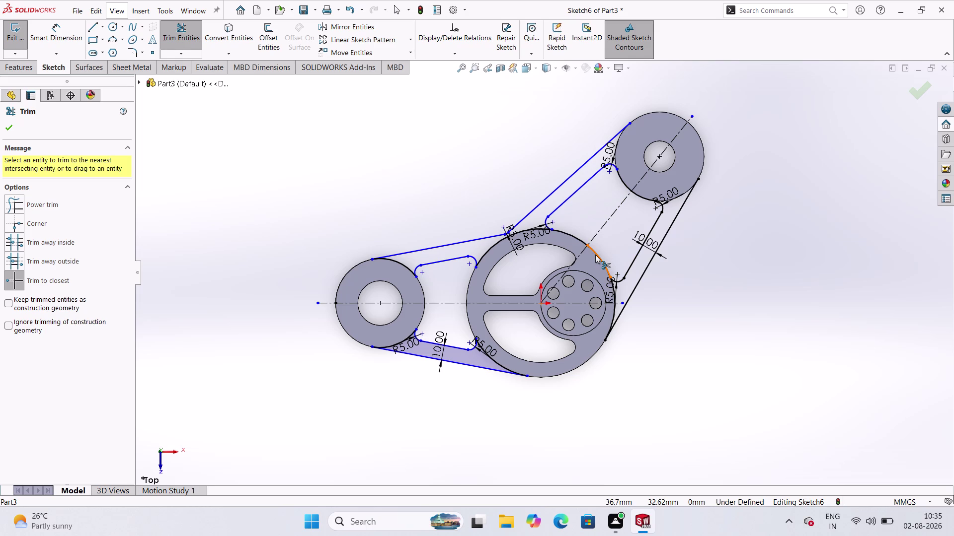
click(595, 255)
click(575, 237)
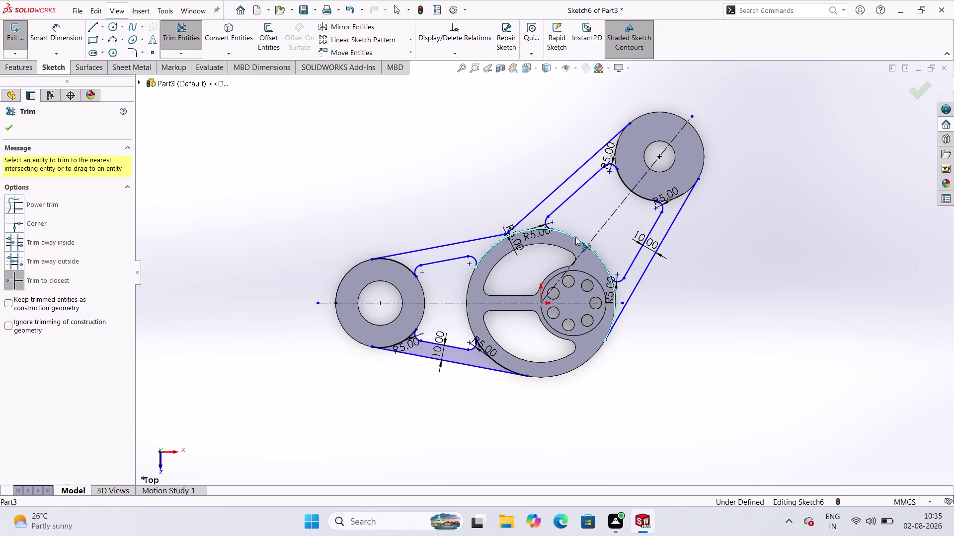
click(594, 252)
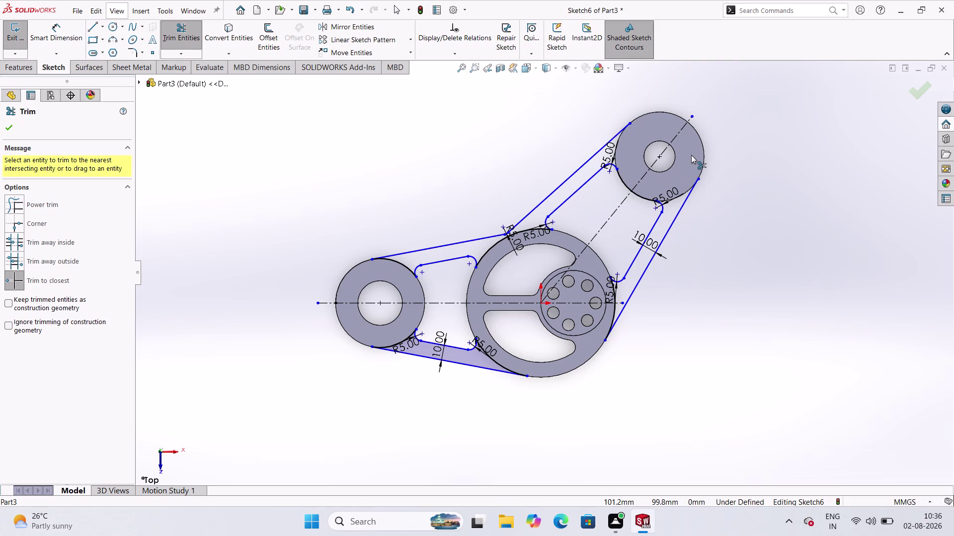
scroll(down, 3)
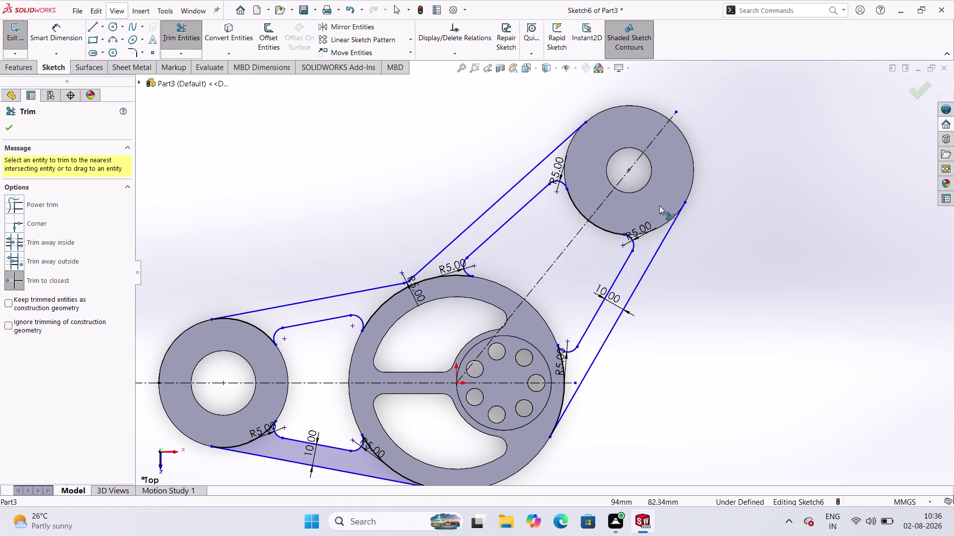
scroll(up, 3)
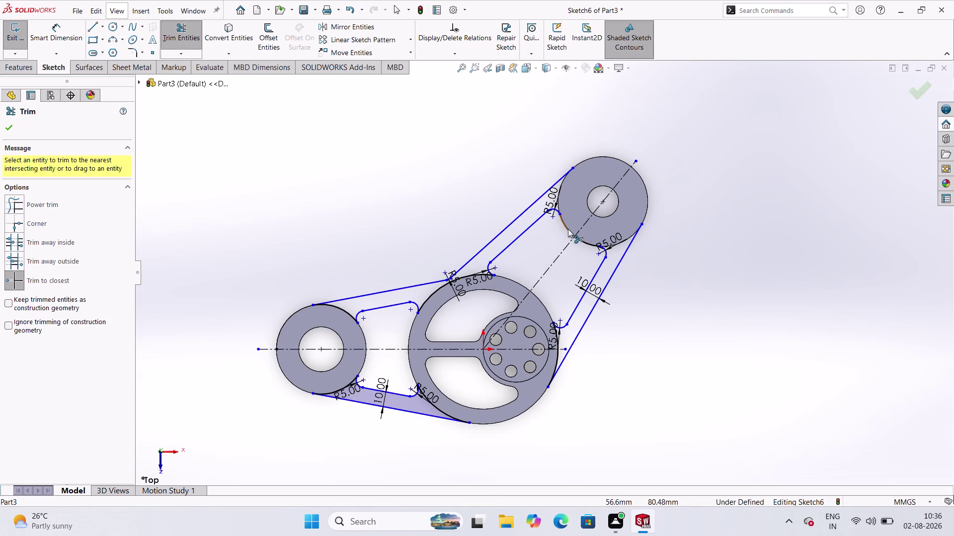
click(568, 229)
click(589, 242)
click(242, 29)
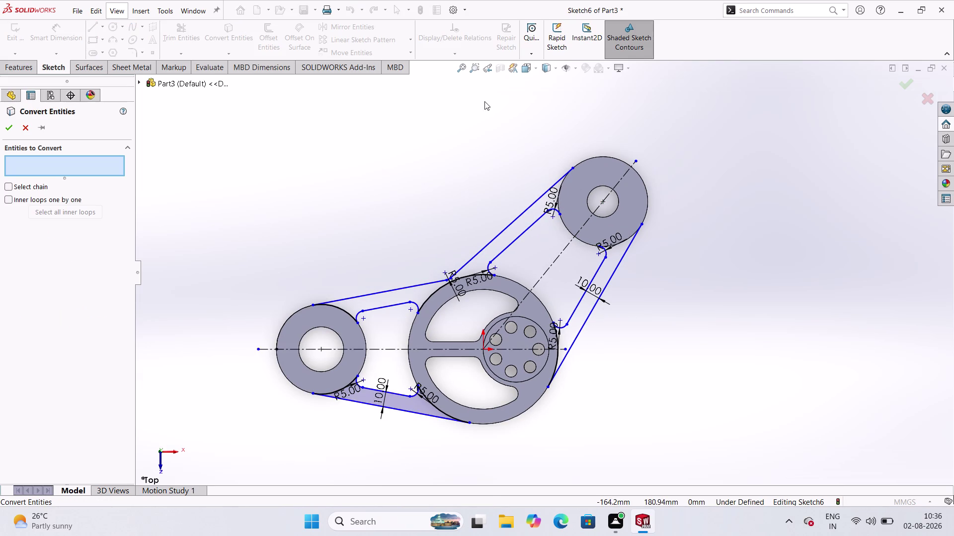
Convert the top pulley's outer edge and trim its upper and lower arcs inside the belt.
click(647, 195)
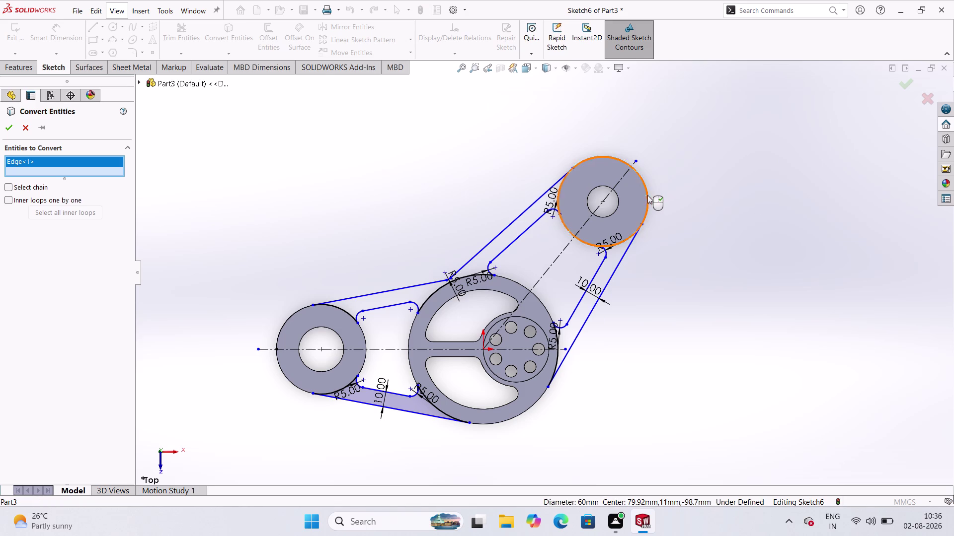
click(7, 124)
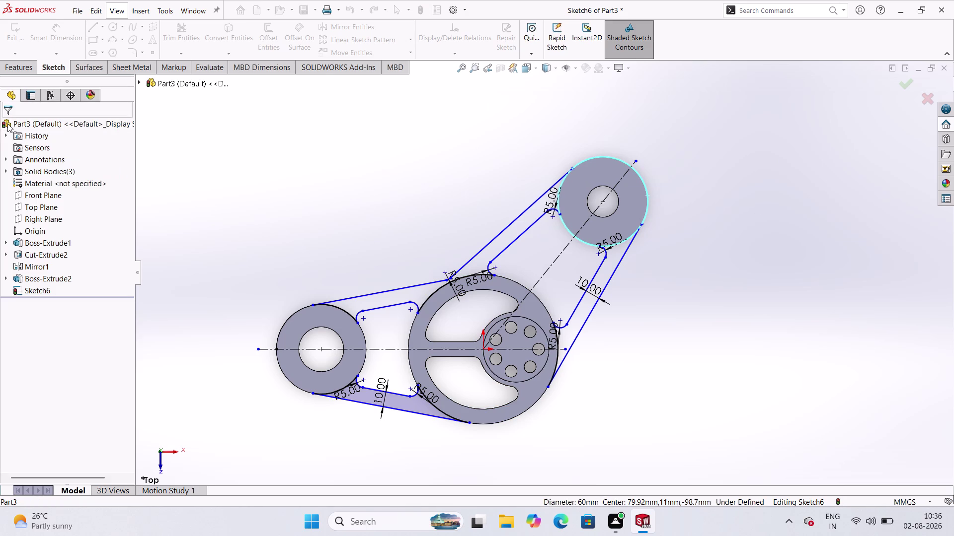
click(192, 32)
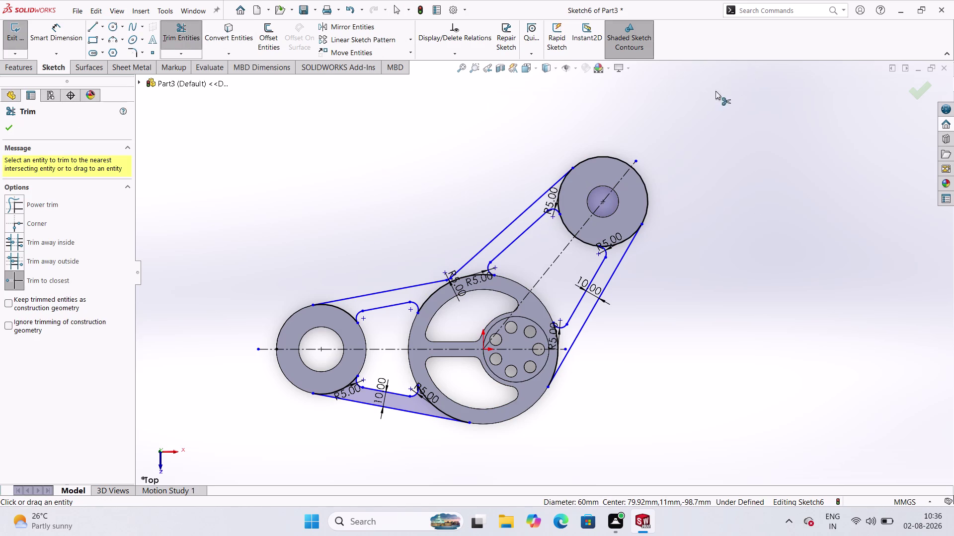
click(611, 157)
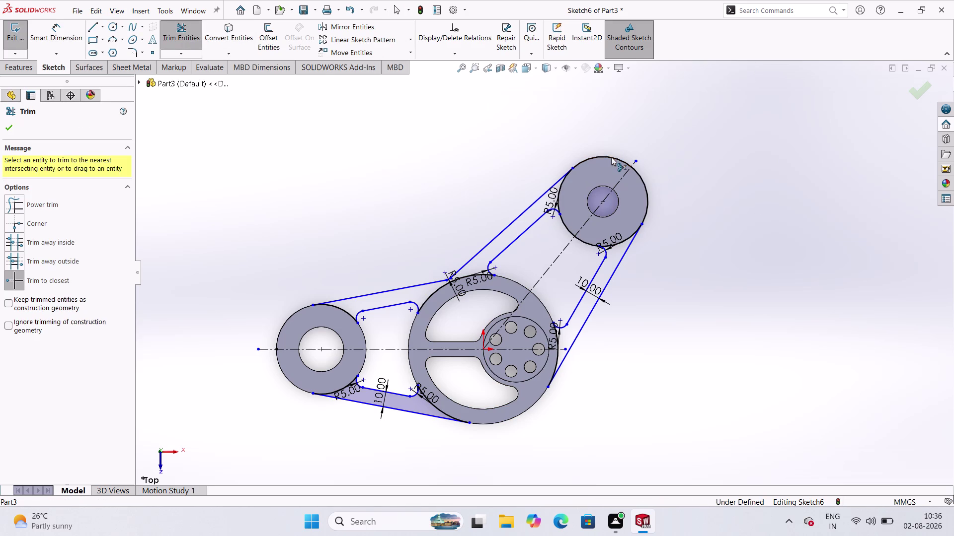
click(645, 185)
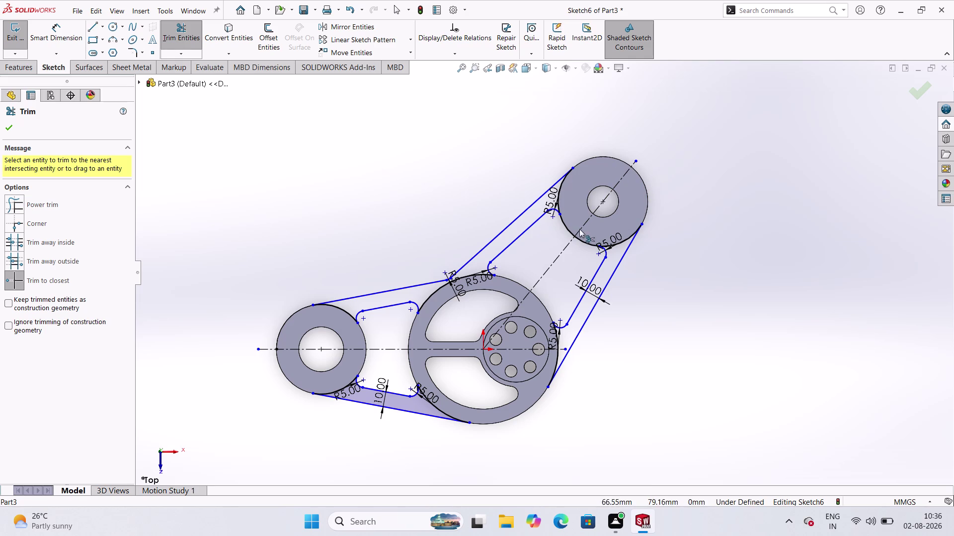
Trim the last overlapping arcs to close the belt profiles, check them, and finish trimming.
click(565, 225)
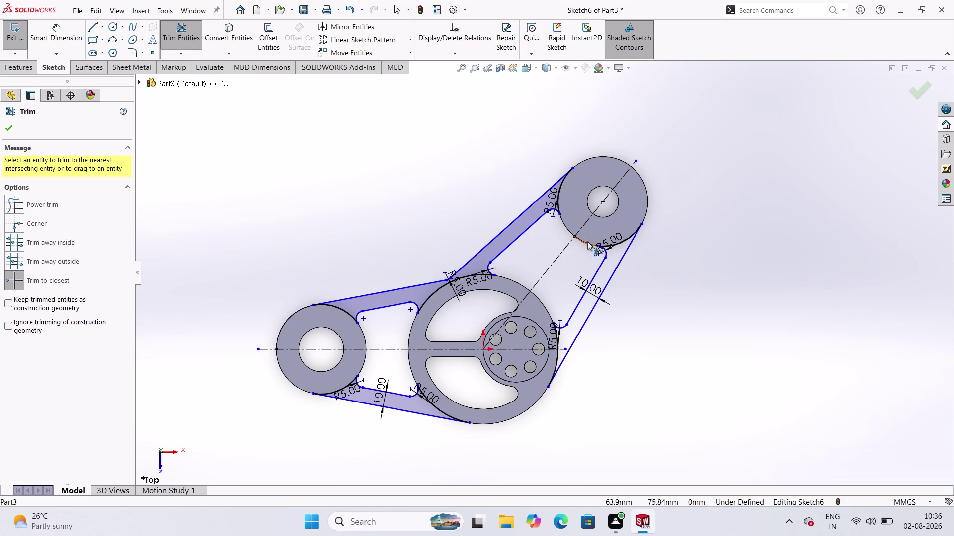
click(585, 244)
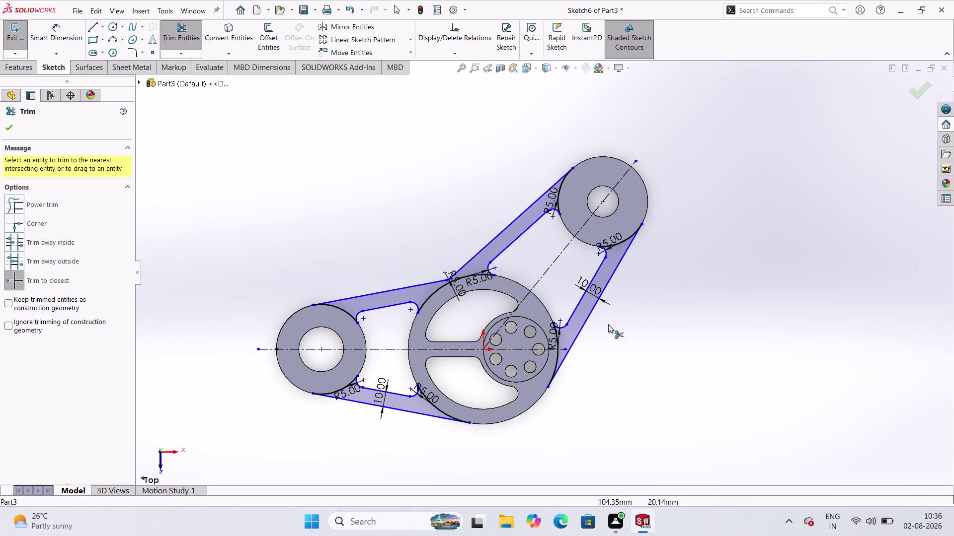
scroll(up, 3)
scroll(down, 3)
scroll(up, 3)
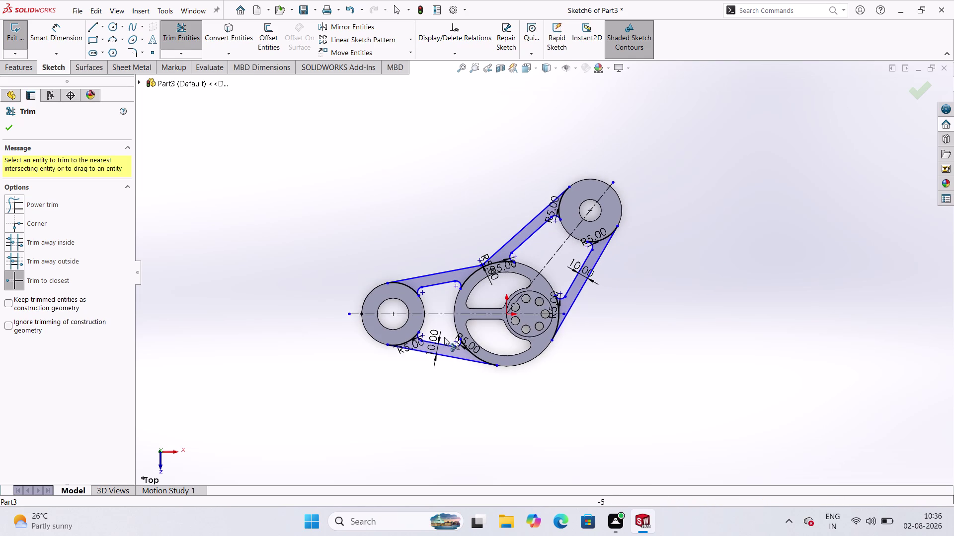
scroll(down, 3)
scroll(up, 3)
scroll(down, 3)
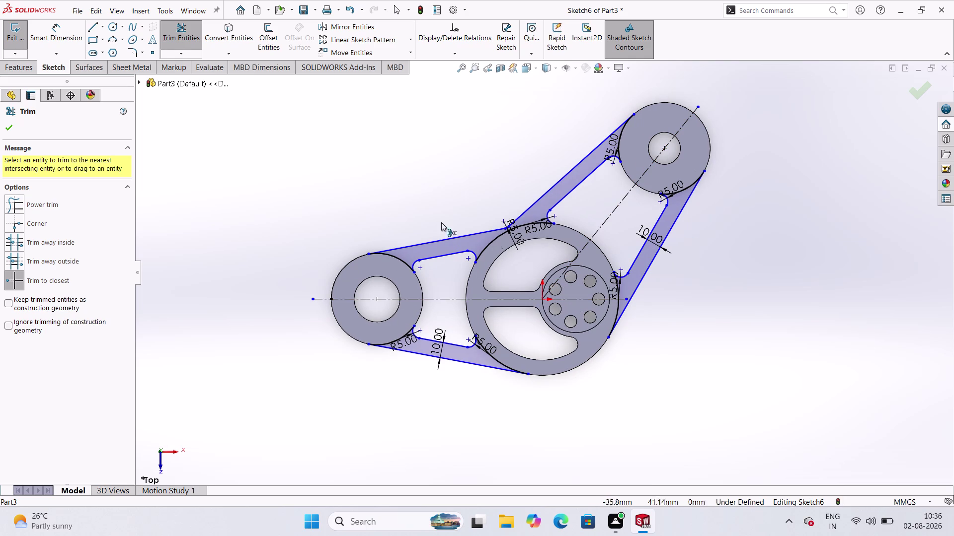
click(9, 132)
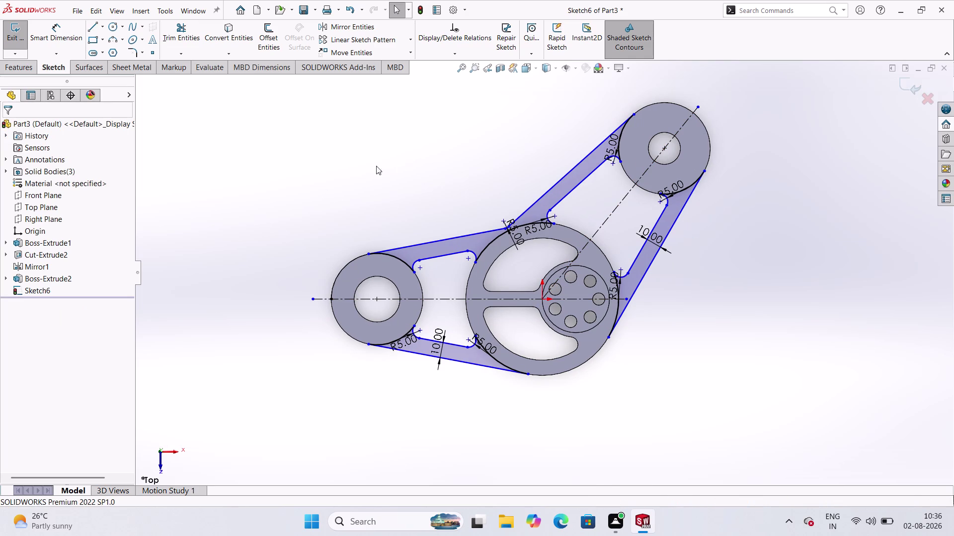
Exit the belt sketch and start an Extruded Boss/Base using Sketch6 as the profile.
click(225, 151)
click(17, 40)
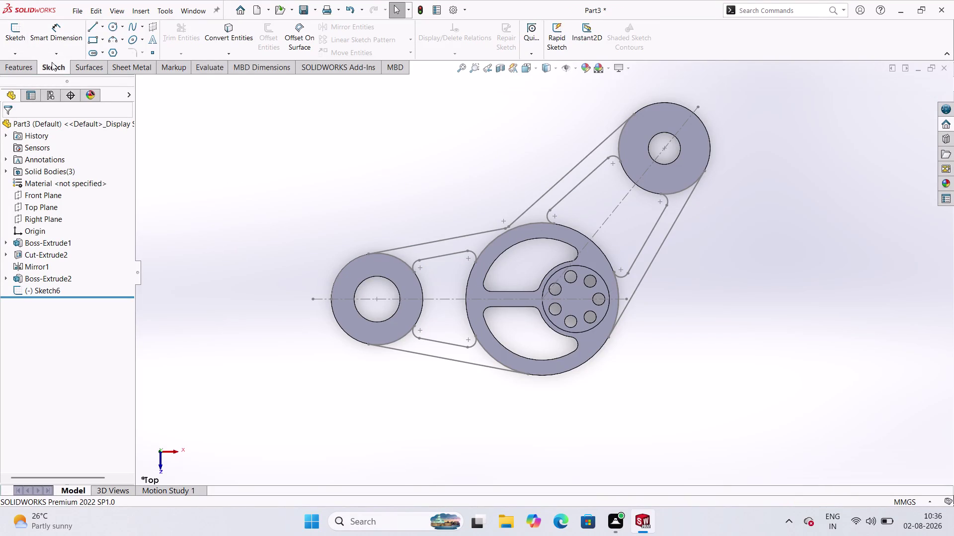
click(20, 69)
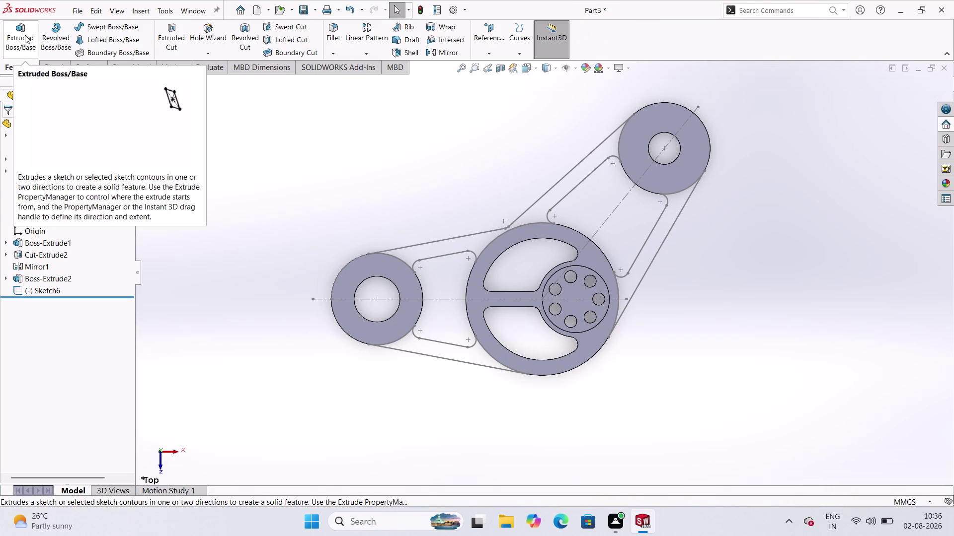
click(24, 35)
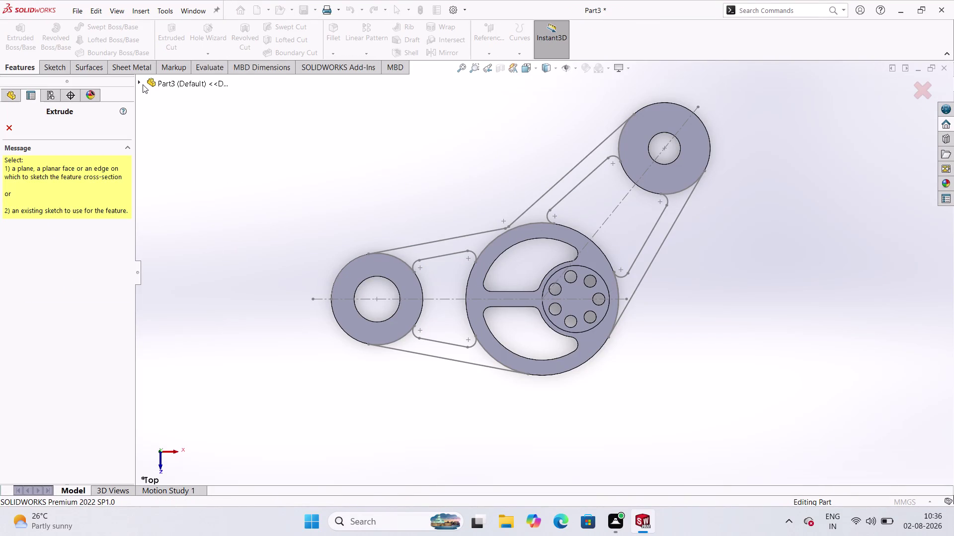
click(142, 84)
click(190, 246)
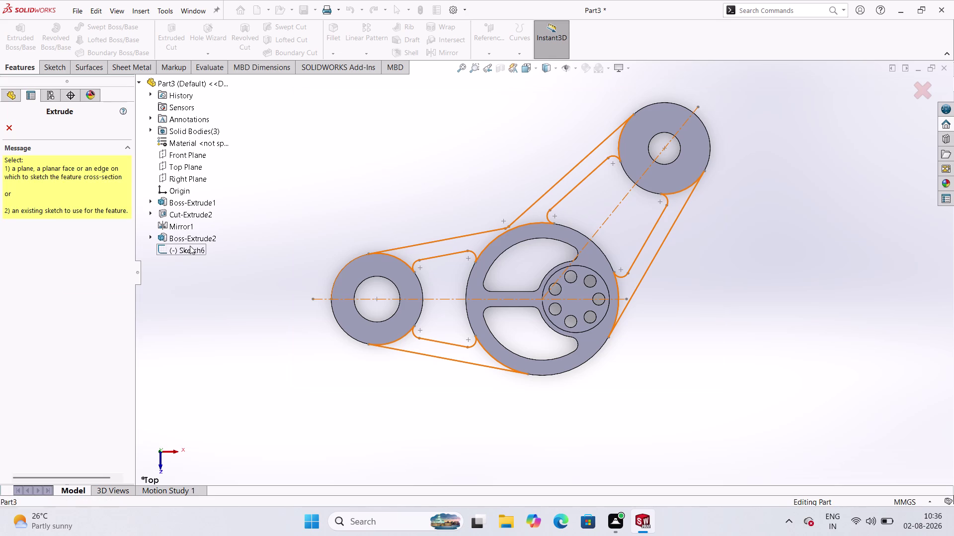
Orbit to inspect the 22 mm Mid Plane extrusion preview, then cancel it.
scroll(up, 3)
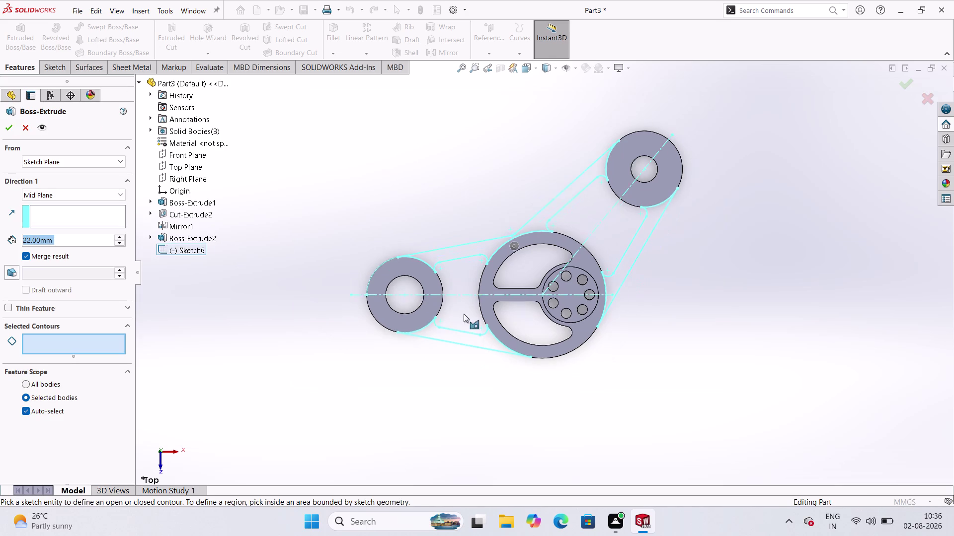
scroll(up, 3)
middle_drag(448, 390, 413, 285)
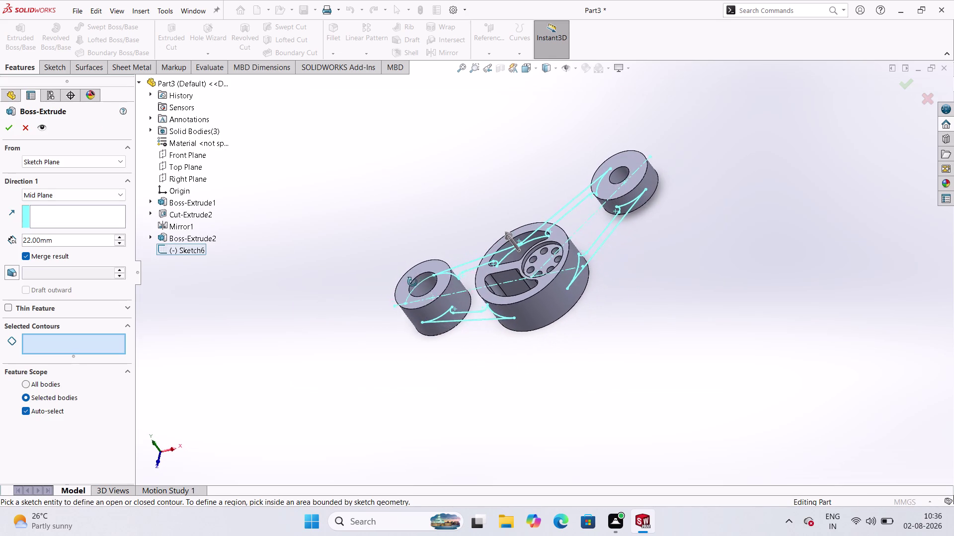
middle_drag(413, 286, 411, 276)
middle_click(412, 277)
middle_drag(412, 276, 426, 299)
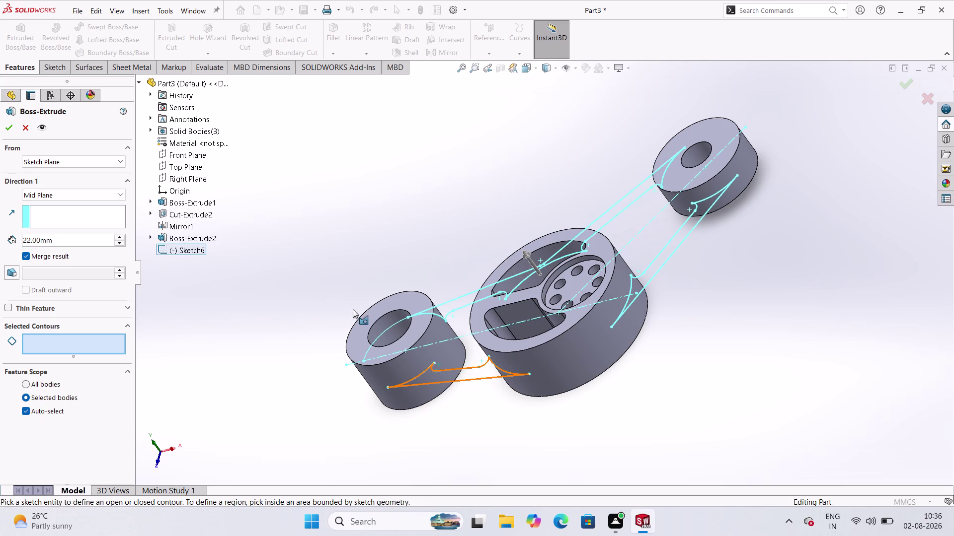
middle_drag(435, 267, 497, 399)
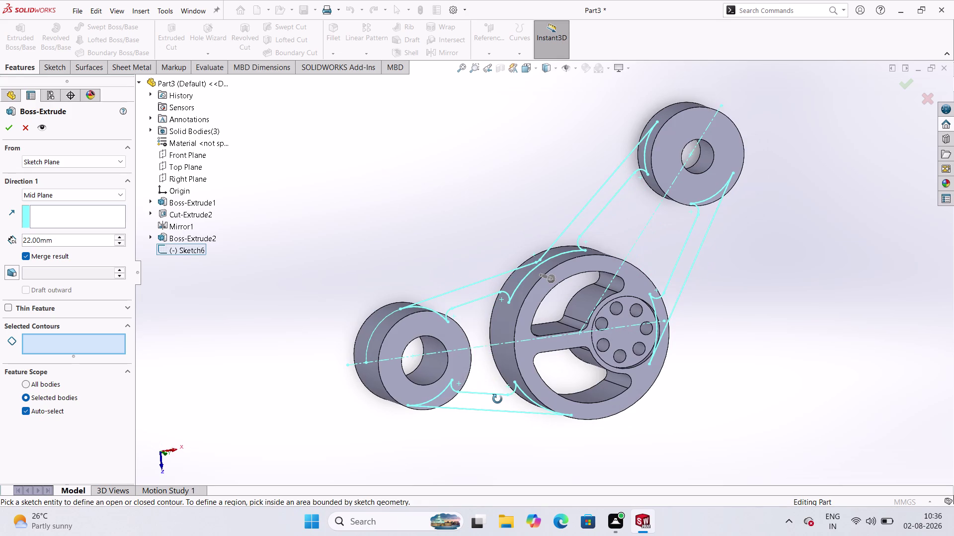
middle_drag(498, 399, 477, 390)
middle_click(477, 391)
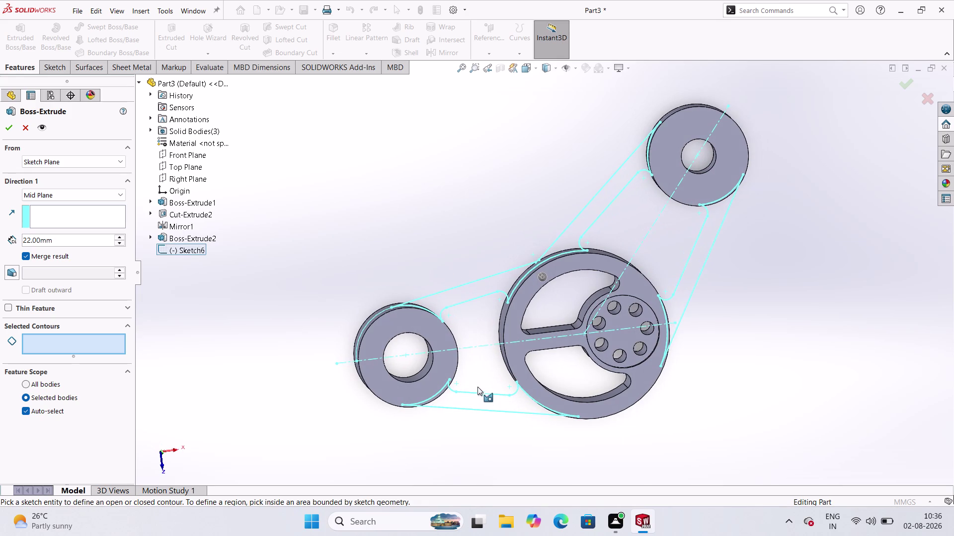
middle_click(474, 356)
click(29, 126)
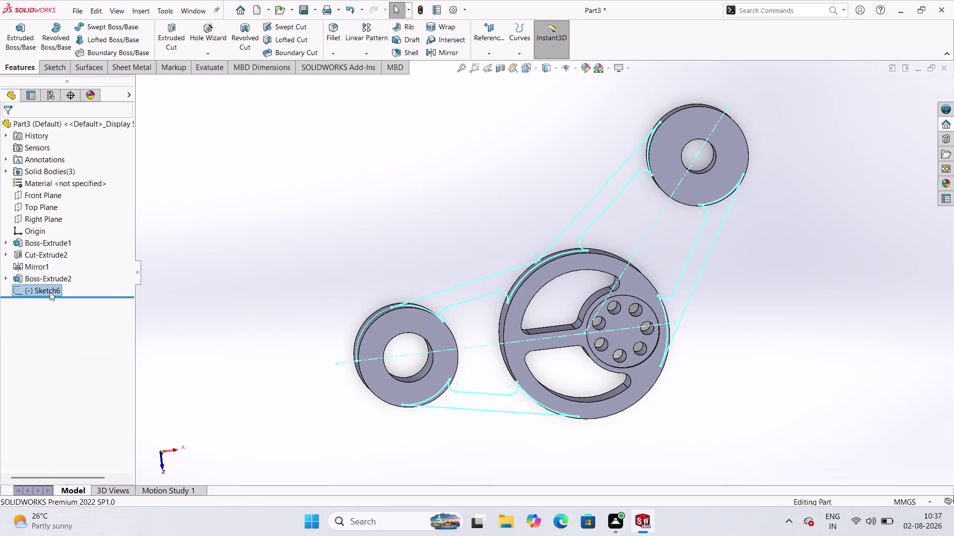
click(50, 292)
click(193, 237)
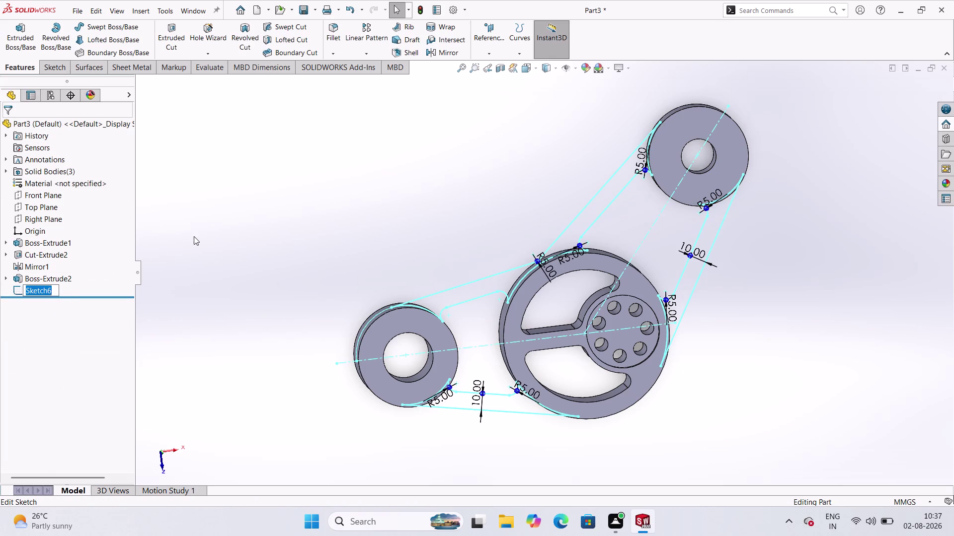
click(49, 296)
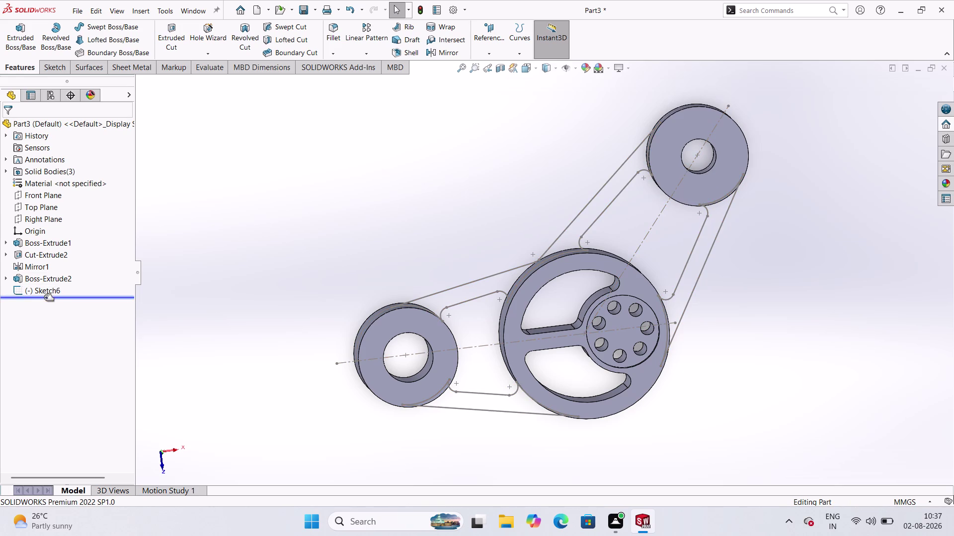
click(57, 295)
click(71, 263)
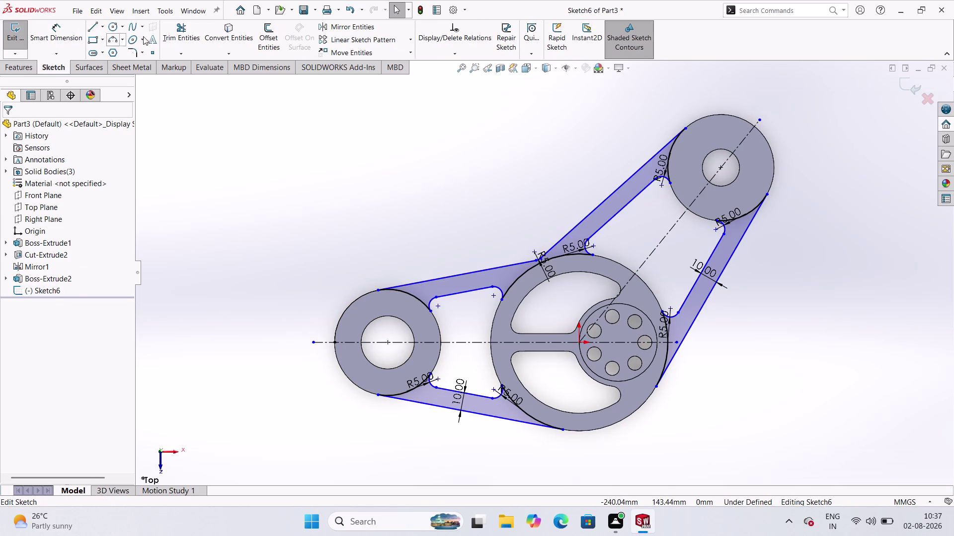
click(172, 36)
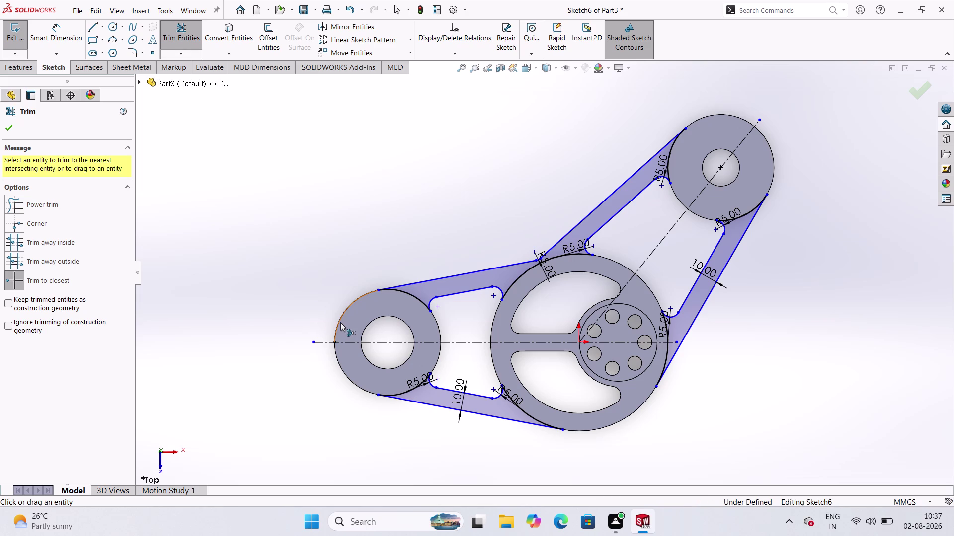
click(340, 322)
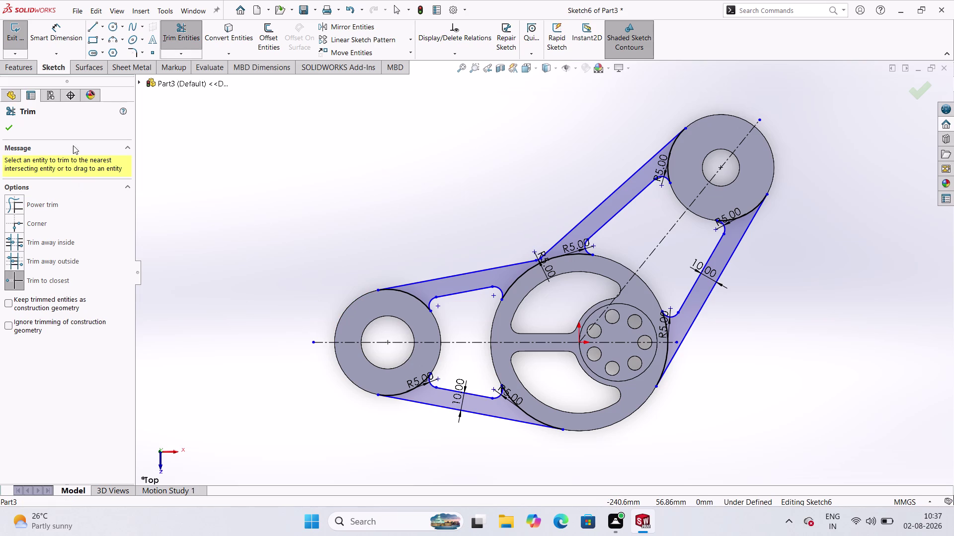
click(6, 126)
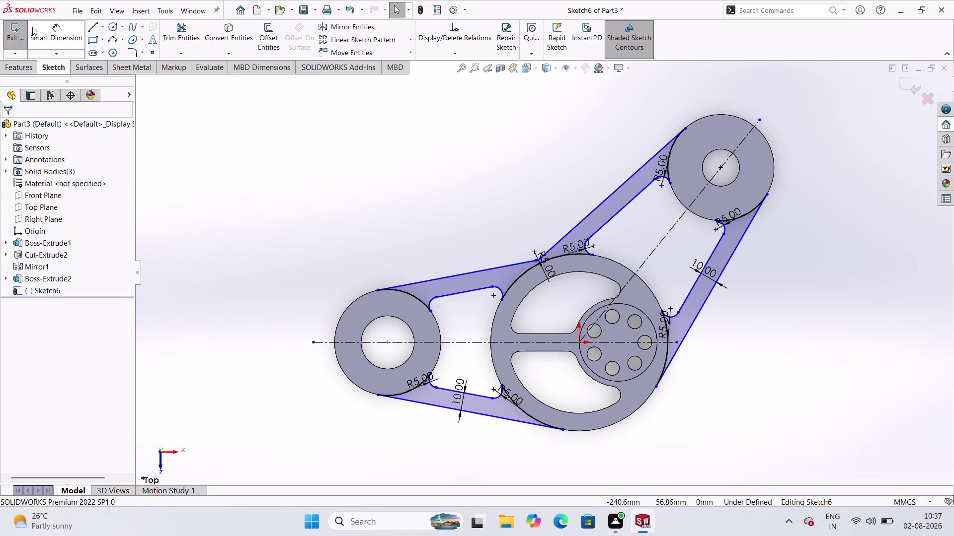
click(19, 37)
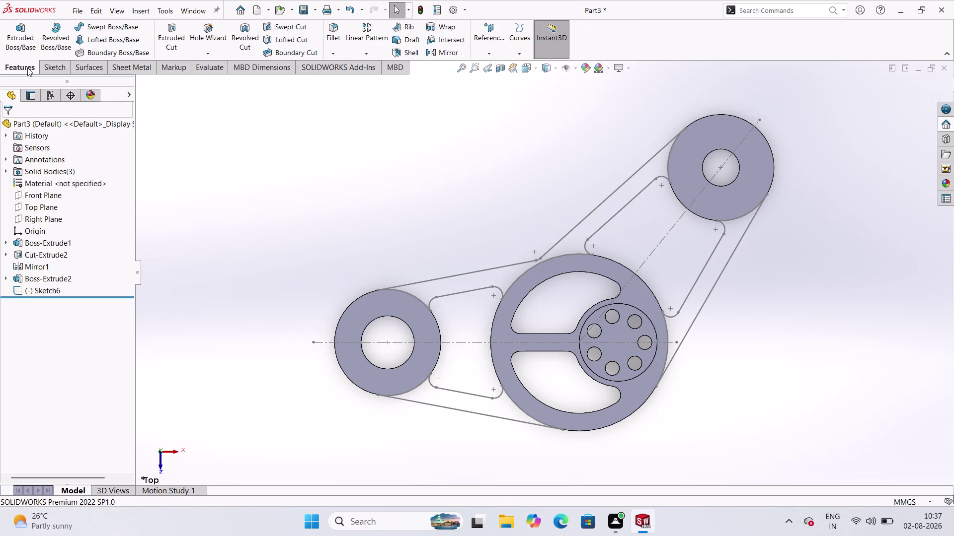
Extrude Sketch6 as a Mid Plane boss 22 mm deep, orbiting to review the preview.
click(30, 37)
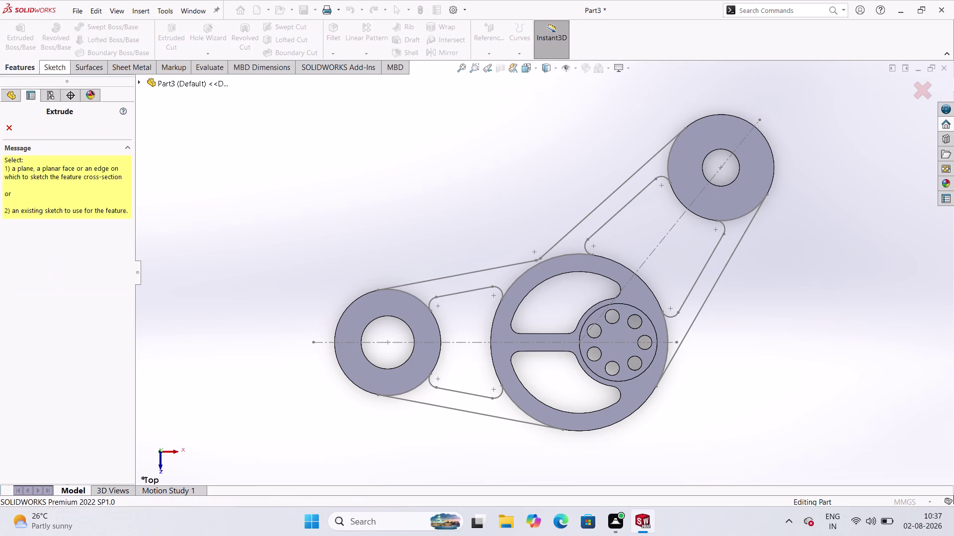
click(167, 84)
click(175, 255)
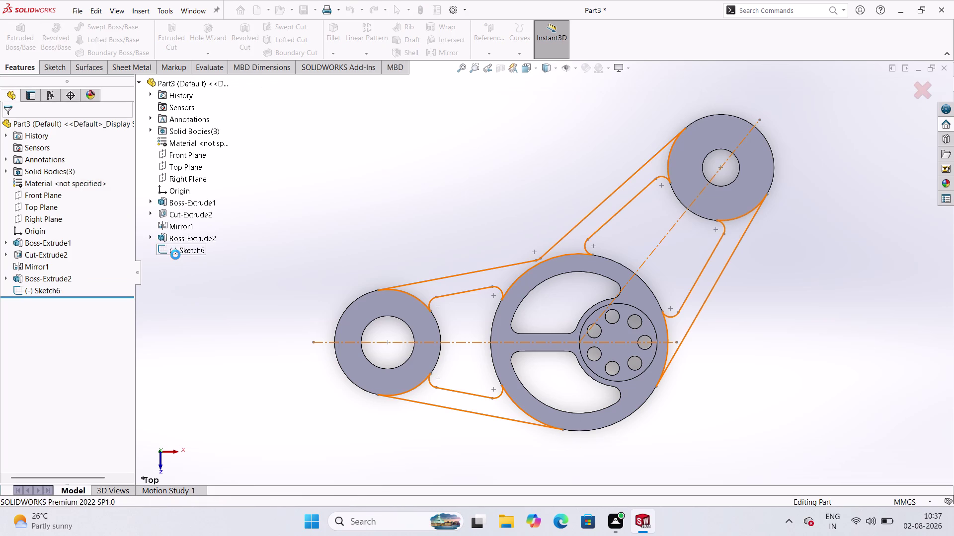
scroll(up, 3)
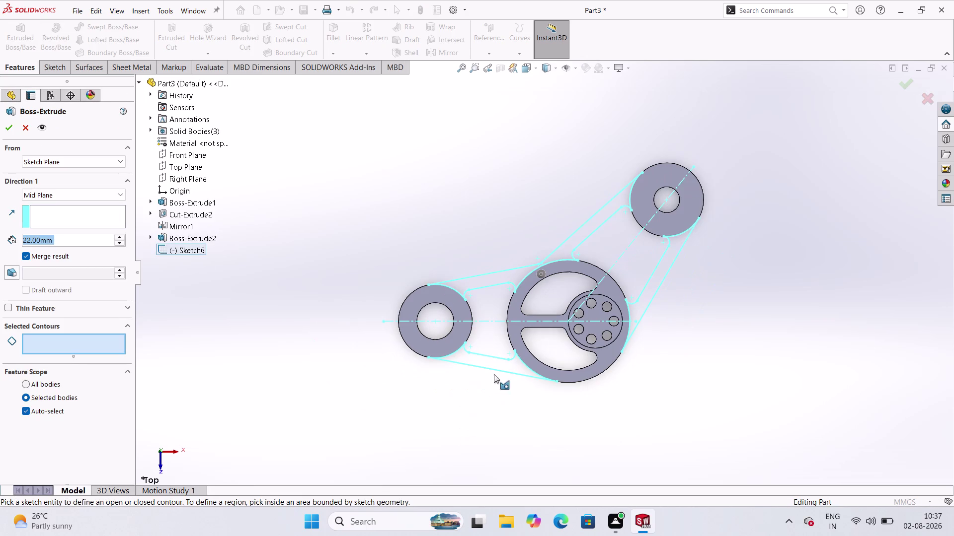
middle_drag(538, 385, 515, 299)
middle_click(514, 296)
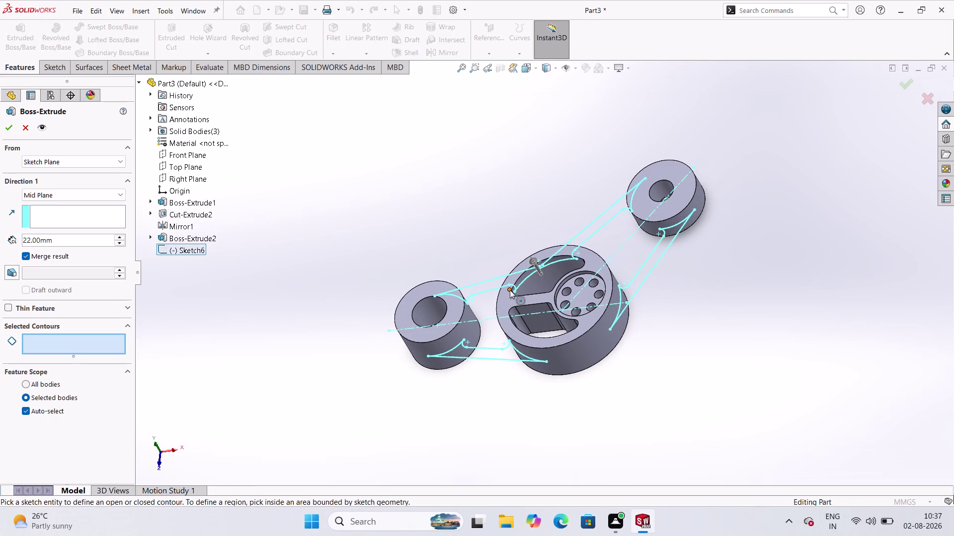
middle_click(505, 285)
click(481, 240)
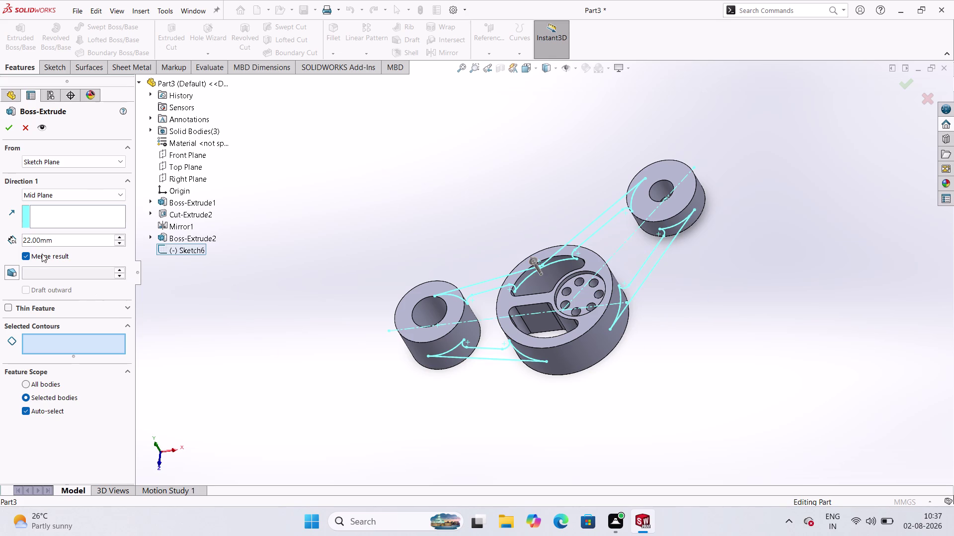
double_click(74, 243)
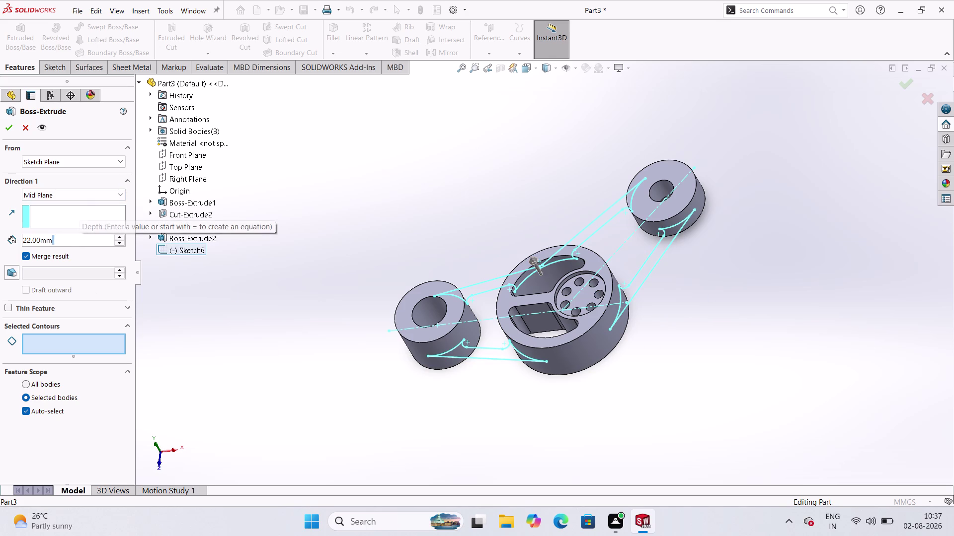